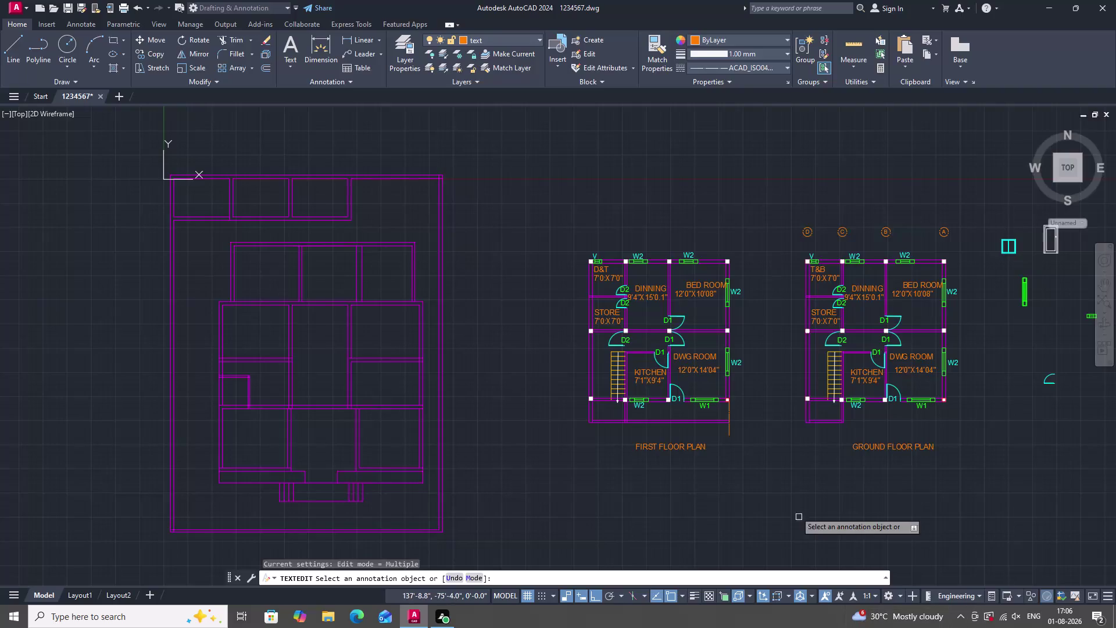
Make a first attempt at changing the D&T room label's letters to T&B.
scroll(up, 3)
scroll(down, 3)
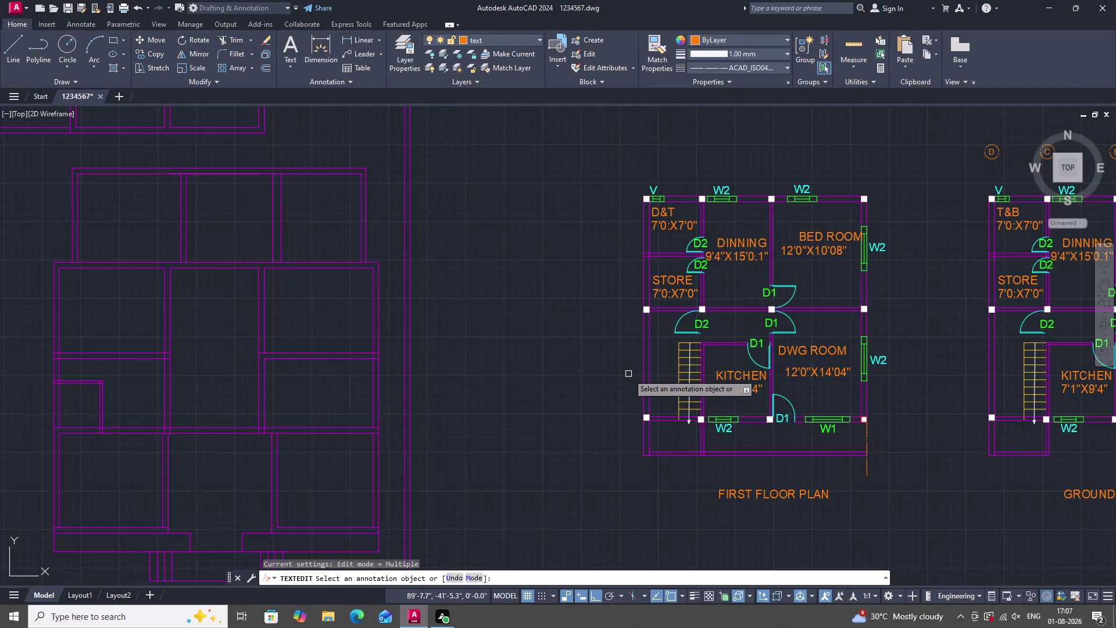
scroll(down, 3)
key(Escape)
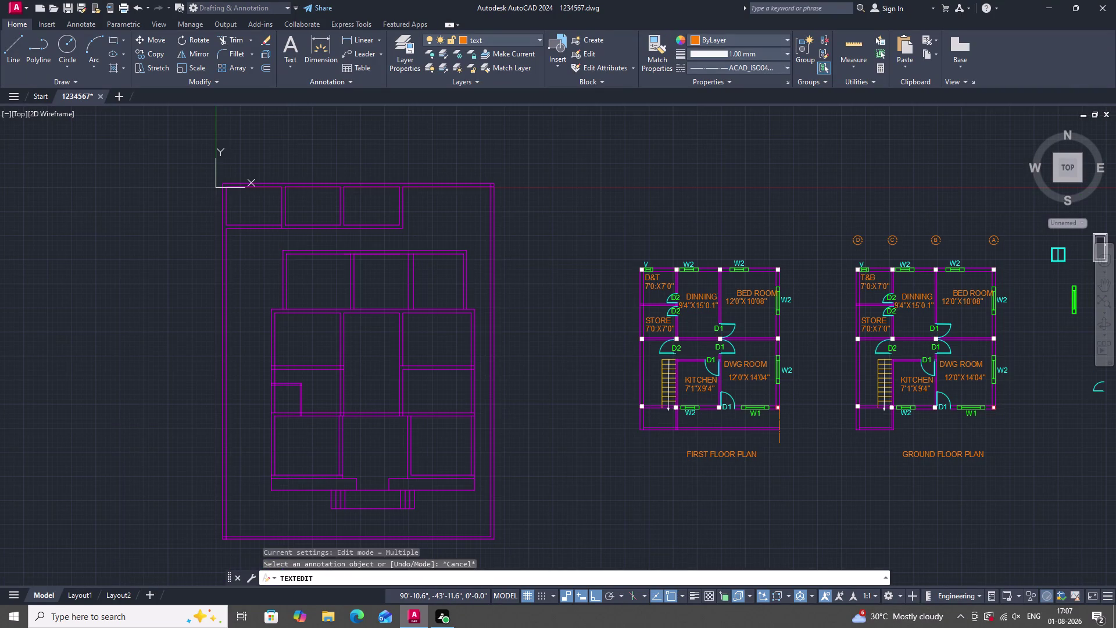
scroll(up, 3)
scroll(up, 3)
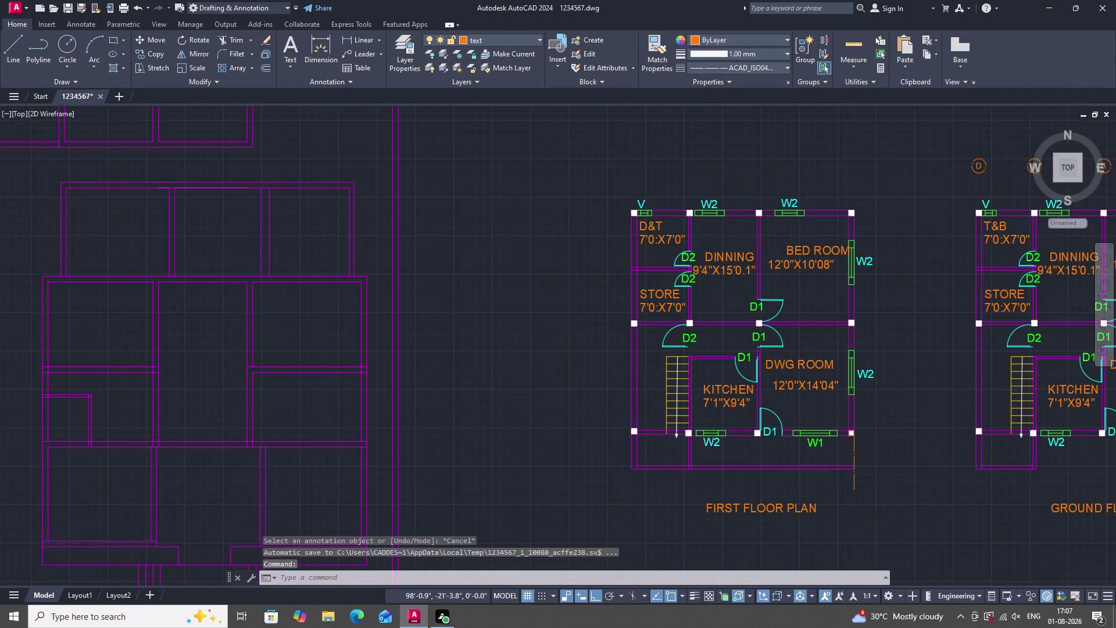
double_click(624, 213)
click(627, 214)
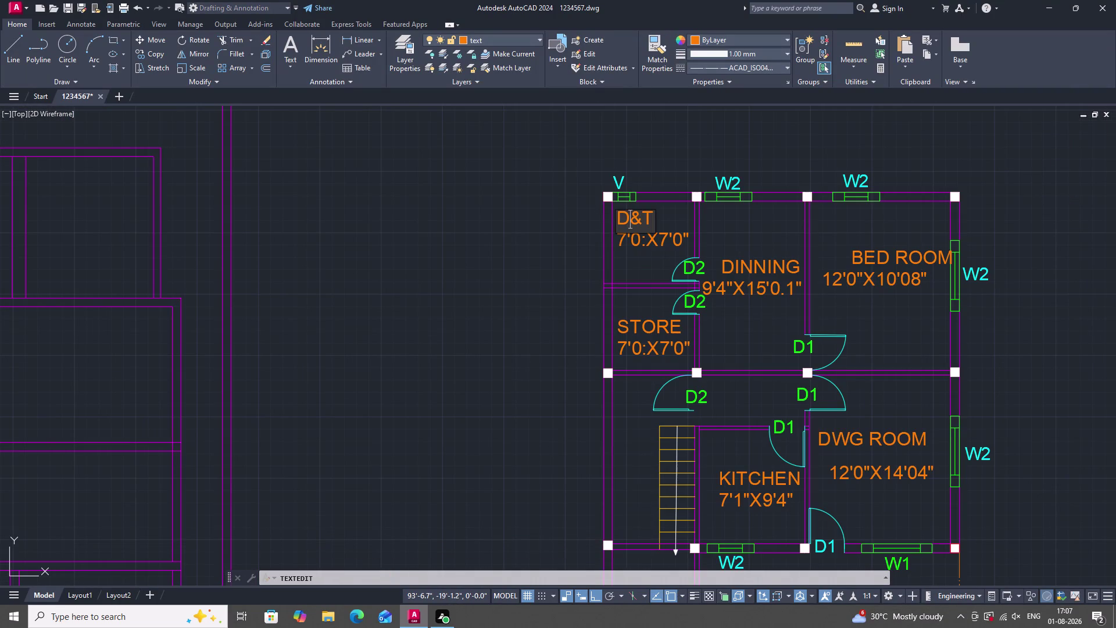
key(BackSpace)
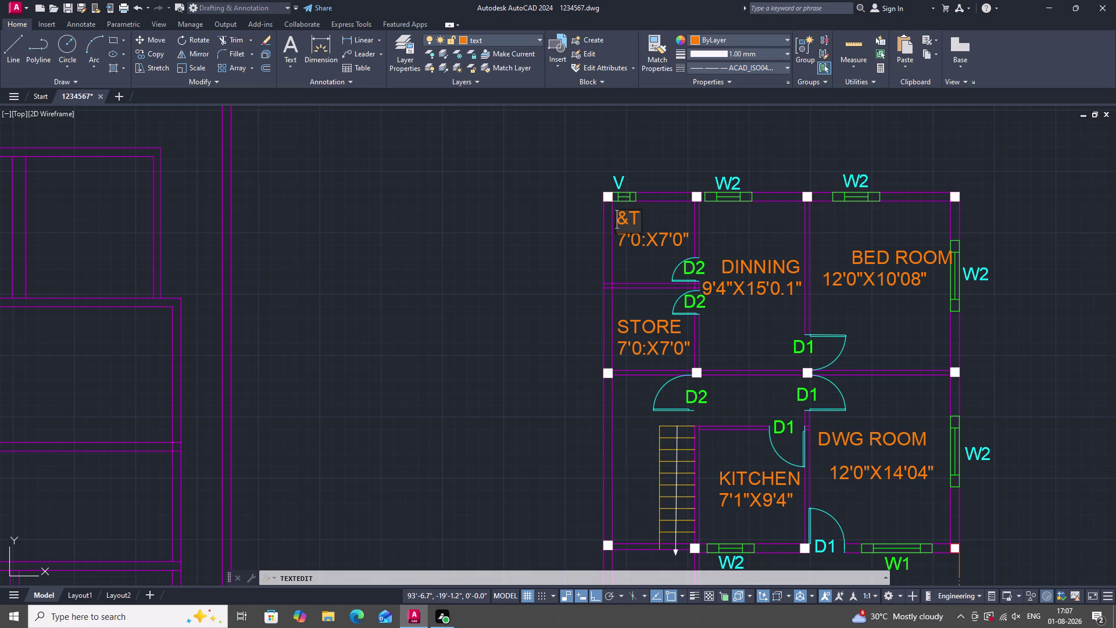
key(t)
click(648, 215)
key(BackSpace)
key(b)
key(Escape)
scroll(down, 3)
scroll(up, 3)
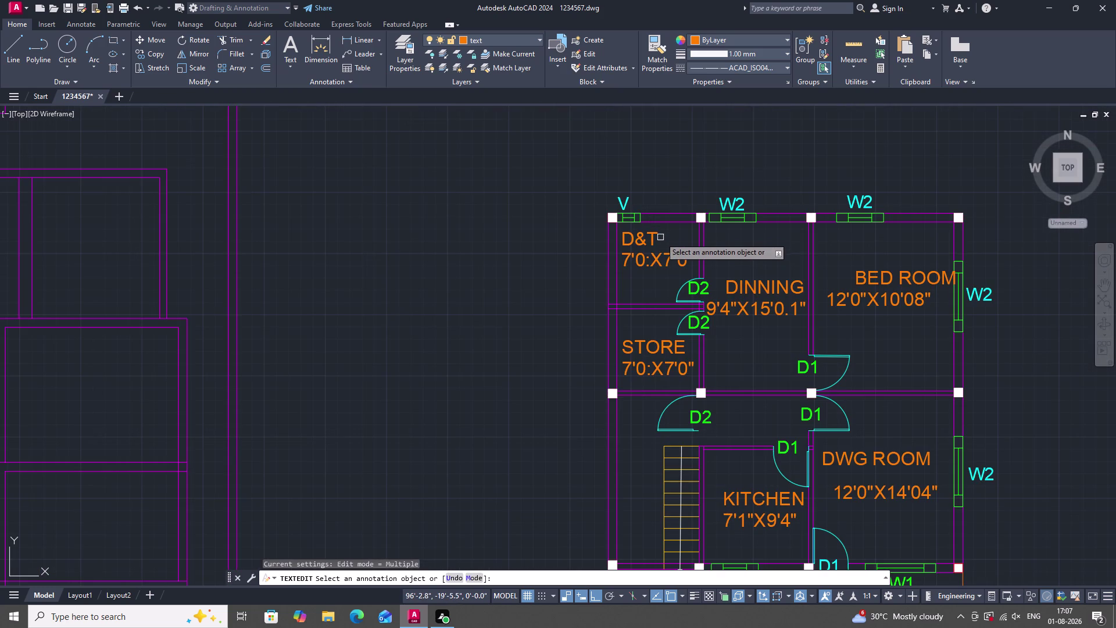
Re-edit the top-left room label so it reads T&B and exit text editing.
double_click(657, 236)
click(657, 236)
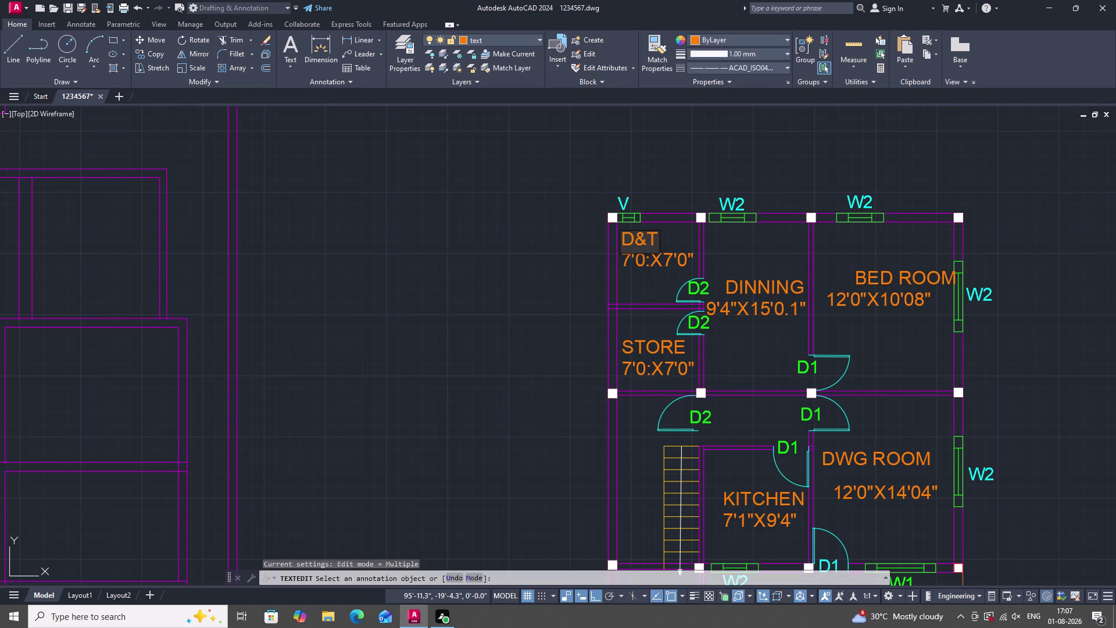
key(BackSpace)
key(b)
click(636, 238)
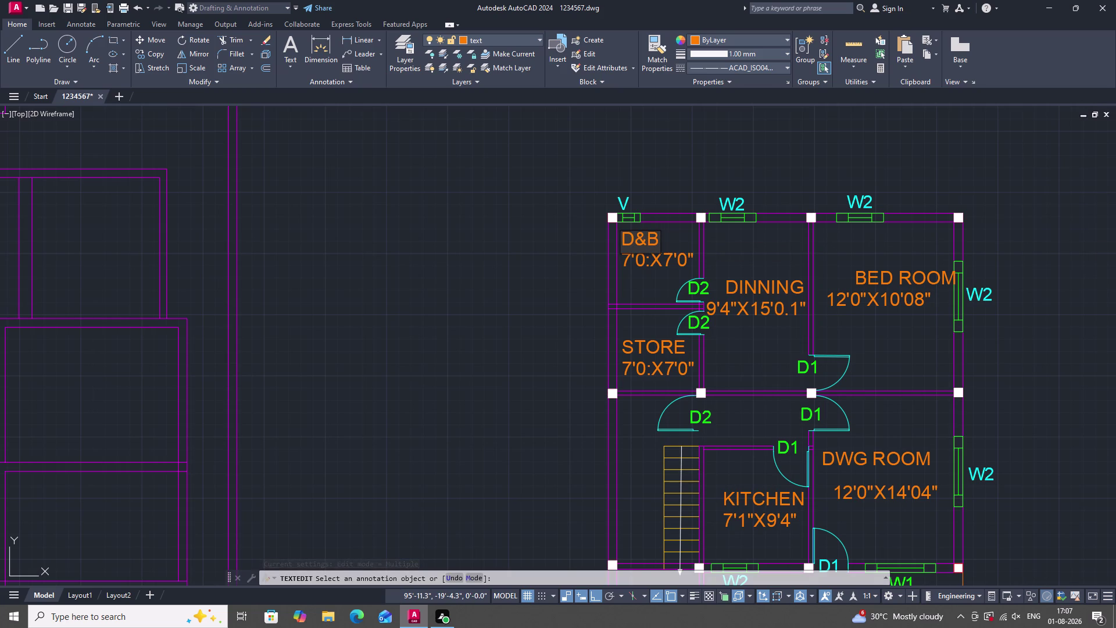
key(BackSpace)
key(t)
click(665, 244)
scroll(down, 3)
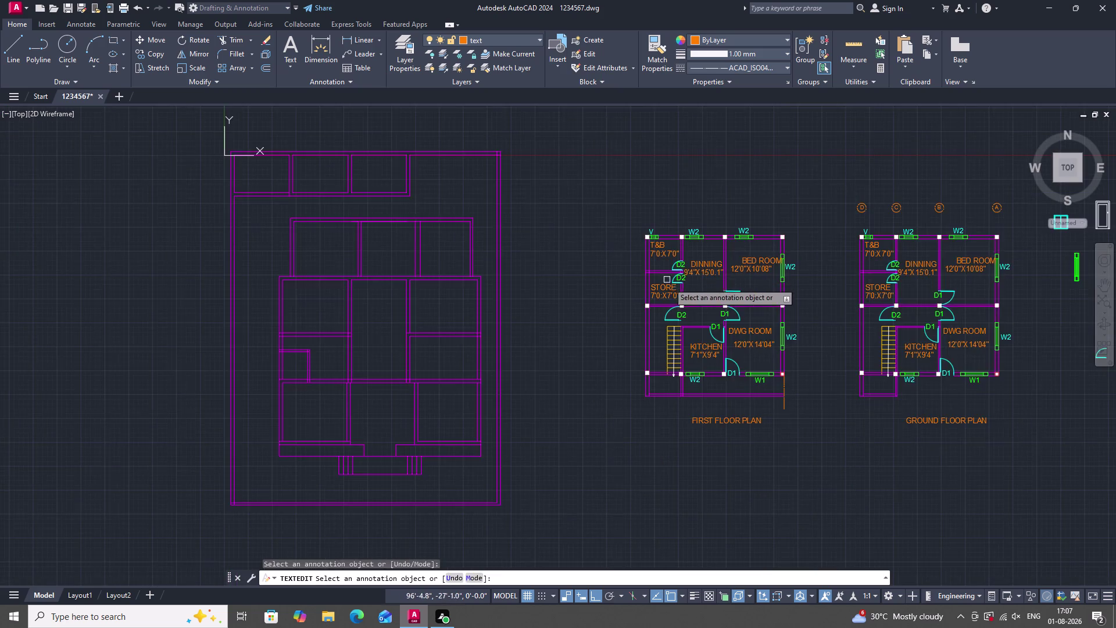
scroll(up, 3)
key(Escape)
scroll(down, 3)
scroll(up, 3)
scroll(up, 3)
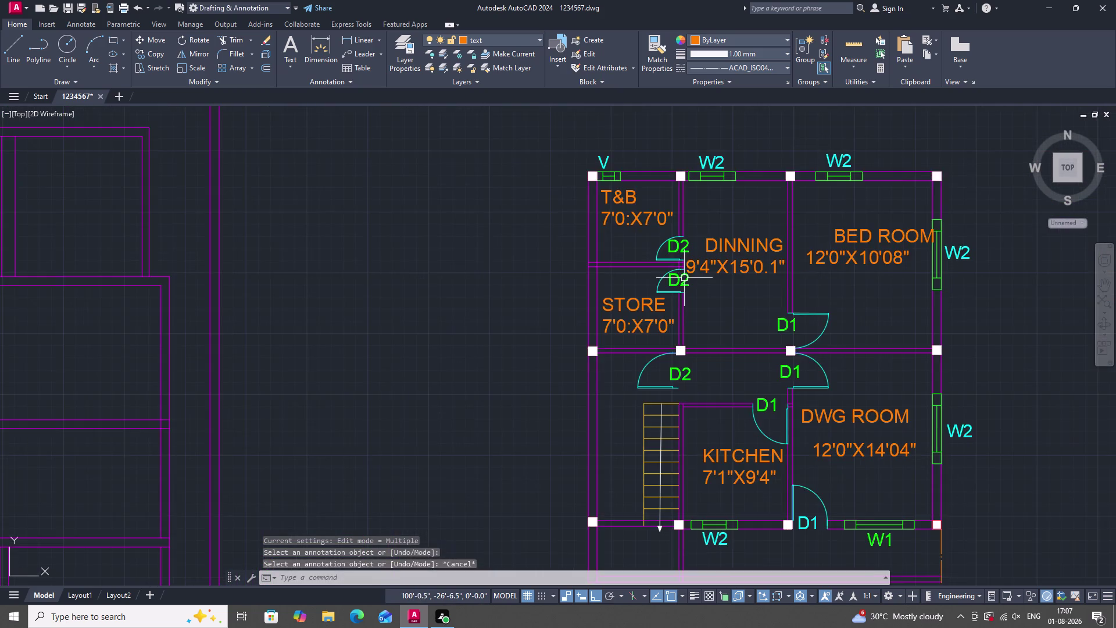
scroll(down, 3)
scroll(up, 3)
scroll(down, 3)
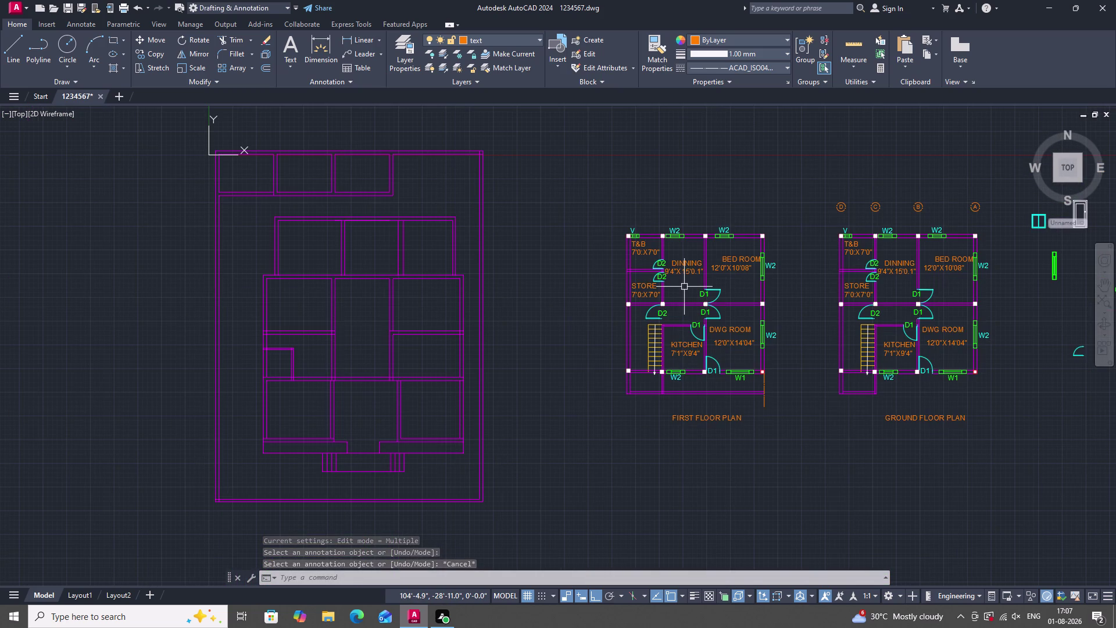
Save the drawing with Ctrl+S.
key(ctrl+s)
key(ctrl+s)
key(ctrl+s)
key(ctrl+s)
key(ctrl+s)
key(ctrl+s)
key(ctrl+s)
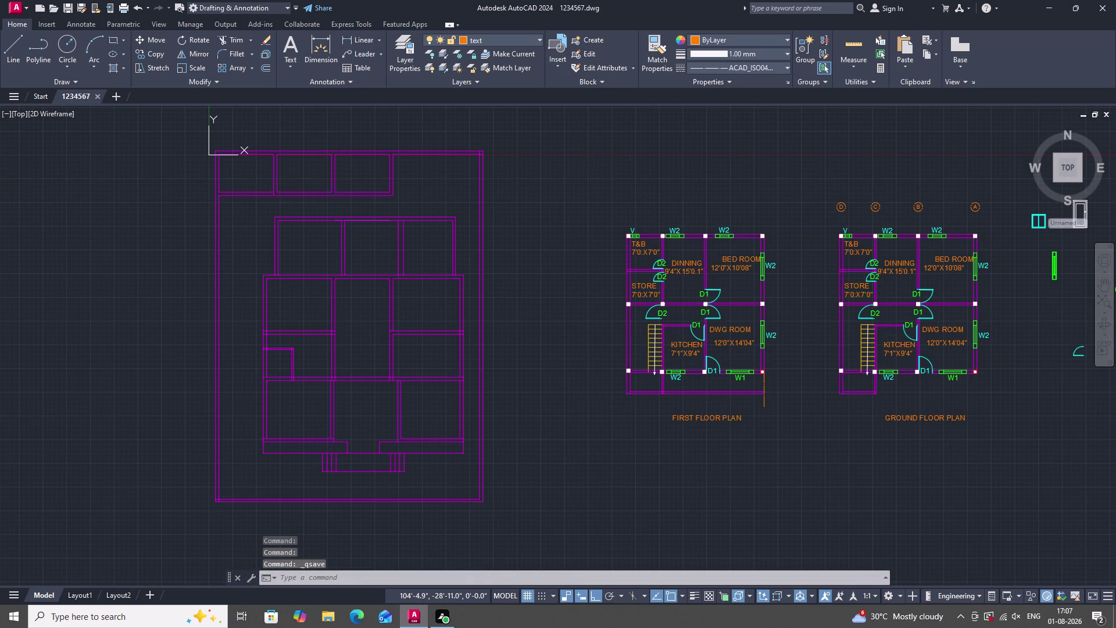
key(ctrl+s)
scroll(up, 3)
scroll(down, 3)
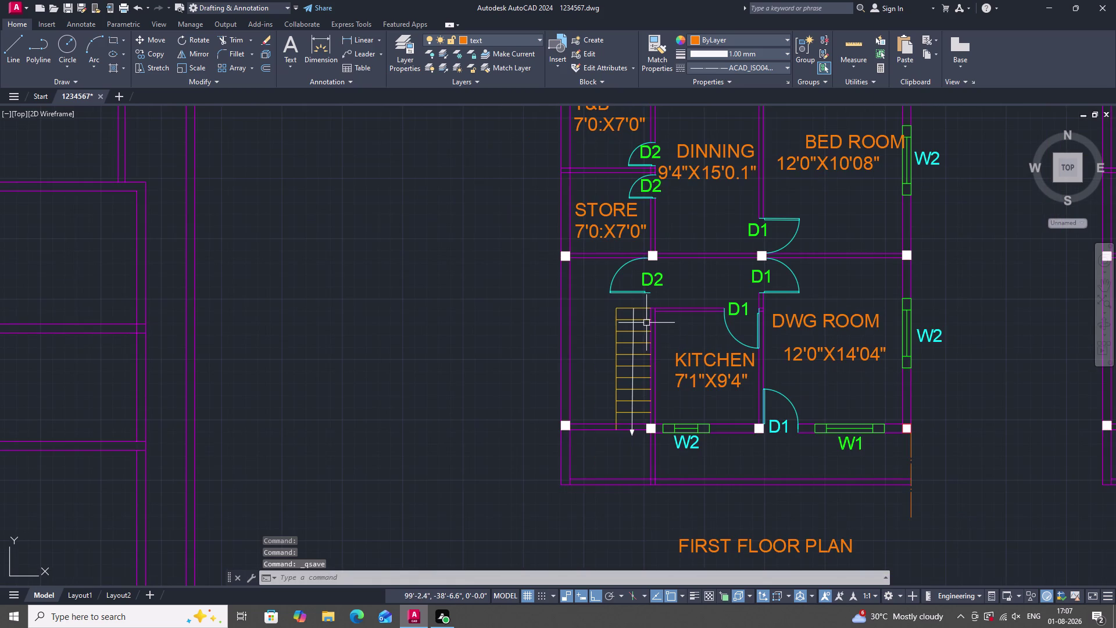
scroll(down, 3)
scroll(down, 3)
scroll(up, 3)
scroll(down, 3)
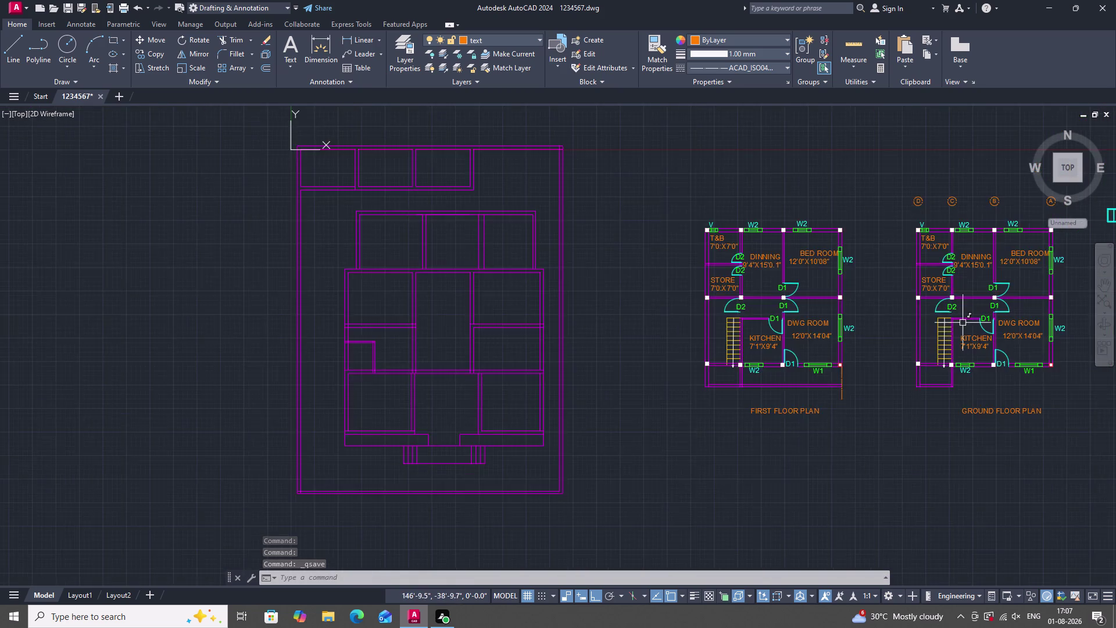
scroll(up, 3)
scroll(up, 3)
scroll(down, 3)
scroll(up, 3)
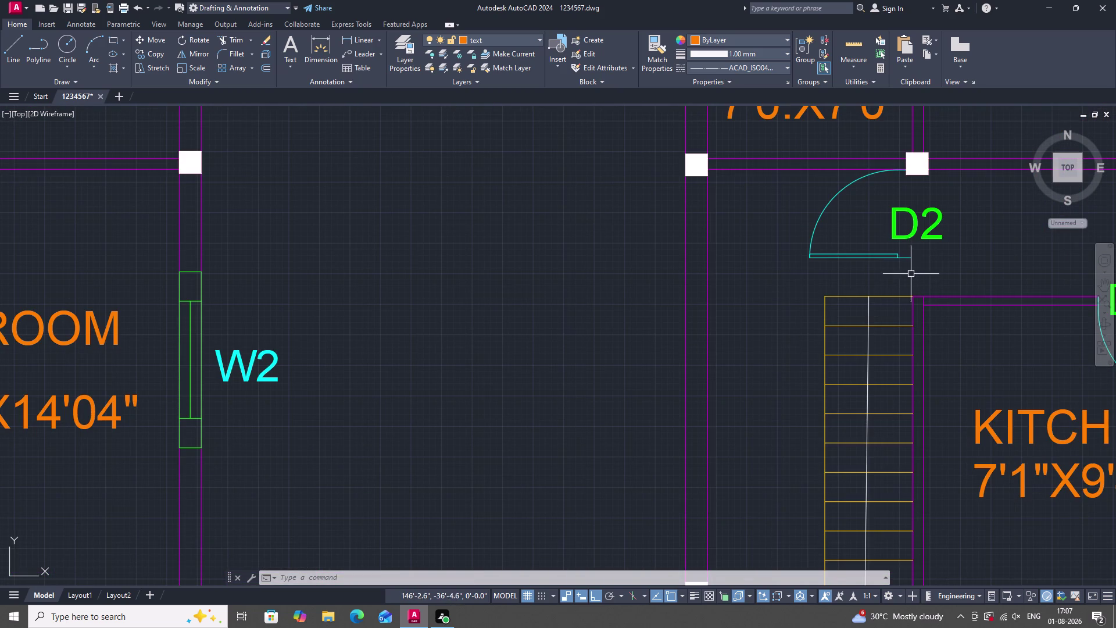
scroll(down, 3)
scroll(down, 3)
scroll(up, 3)
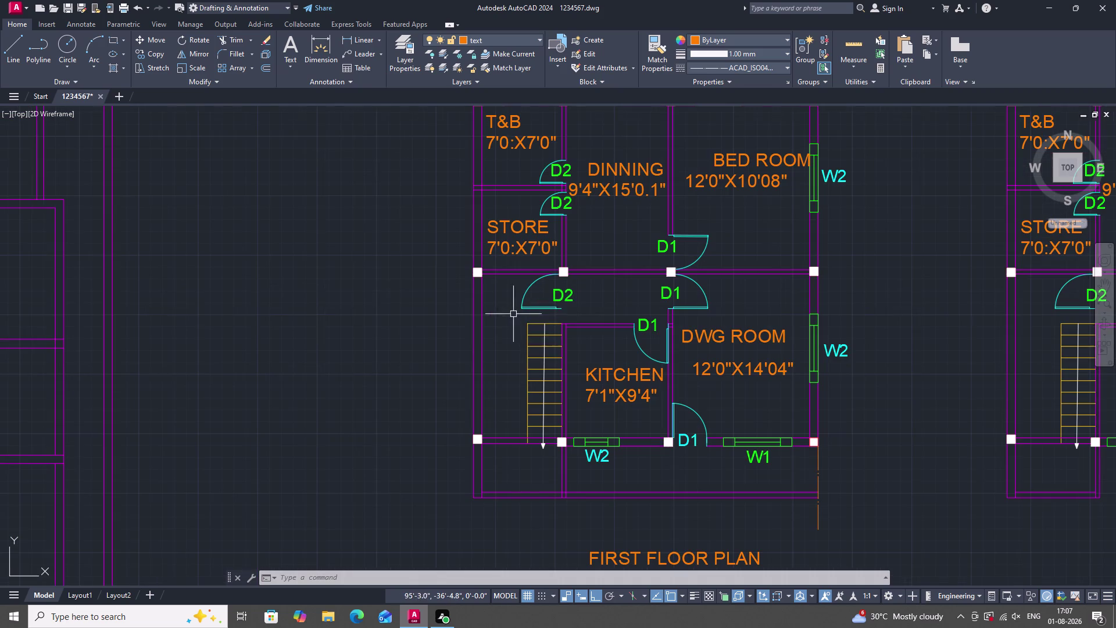
text(L)
key(space)
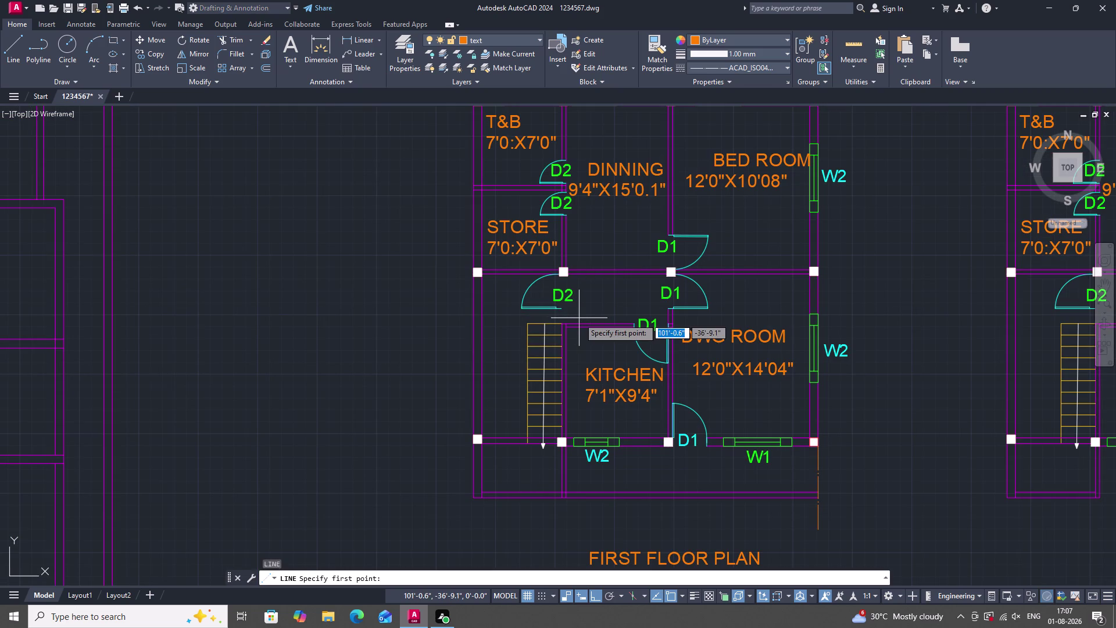
key(Escape)
key(Escape)
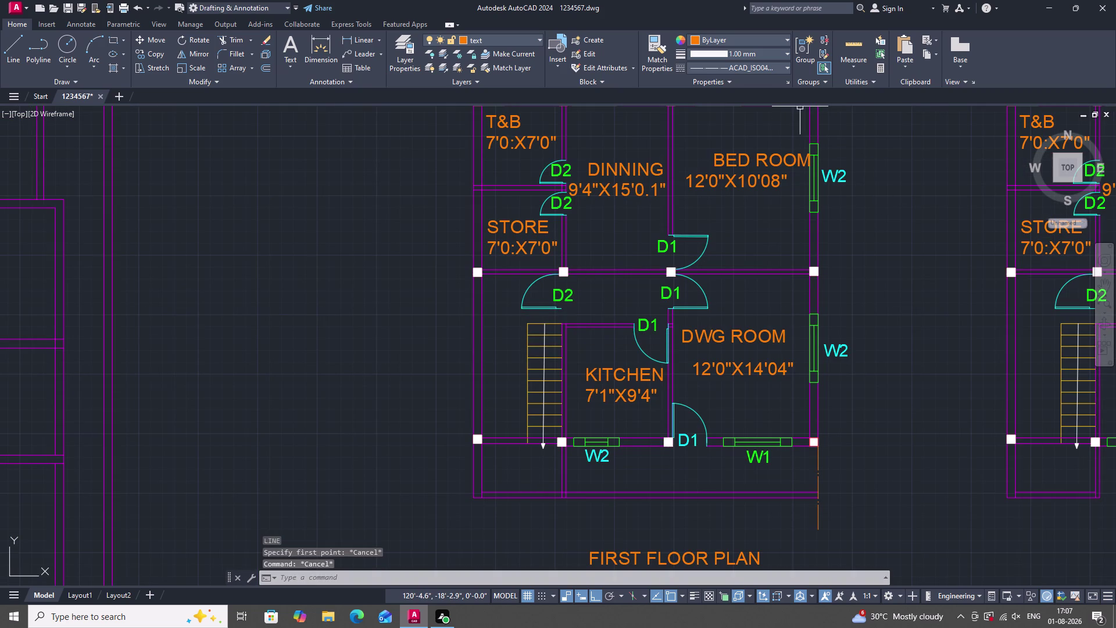
click(776, 68)
click(750, 82)
scroll(down, 3)
scroll(up, 3)
scroll(down, 3)
scroll(up, 3)
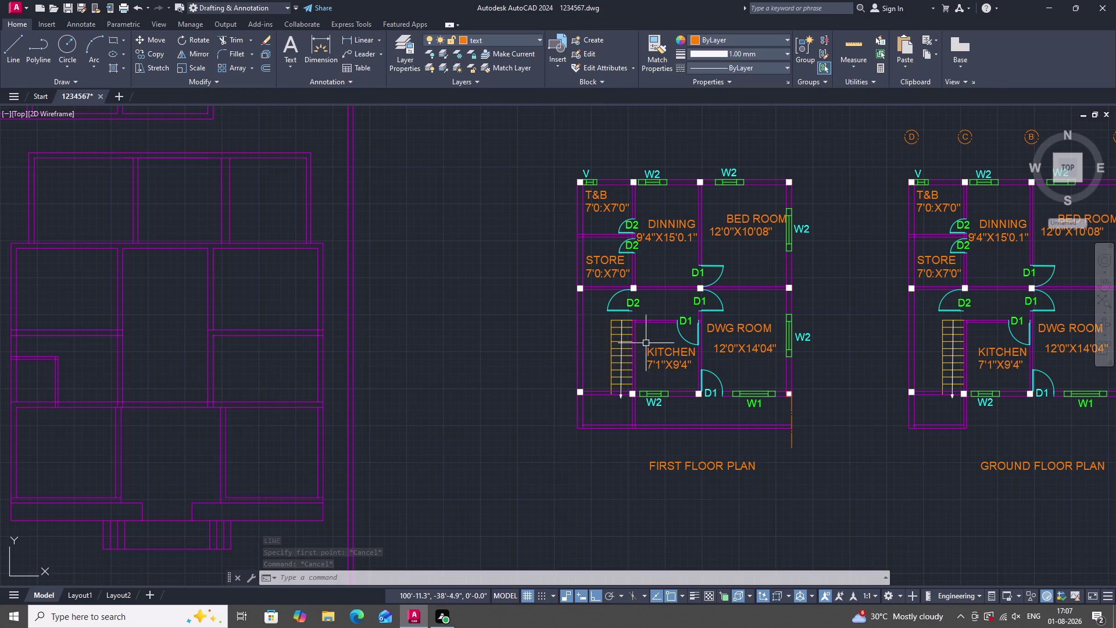
key(Escape)
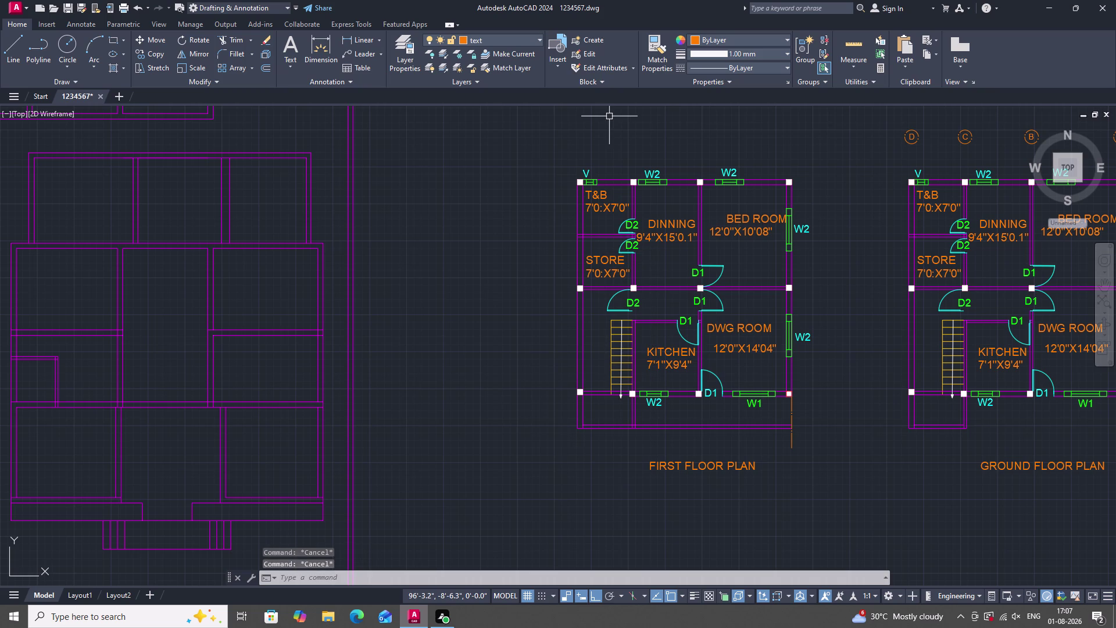
click(507, 36)
click(487, 163)
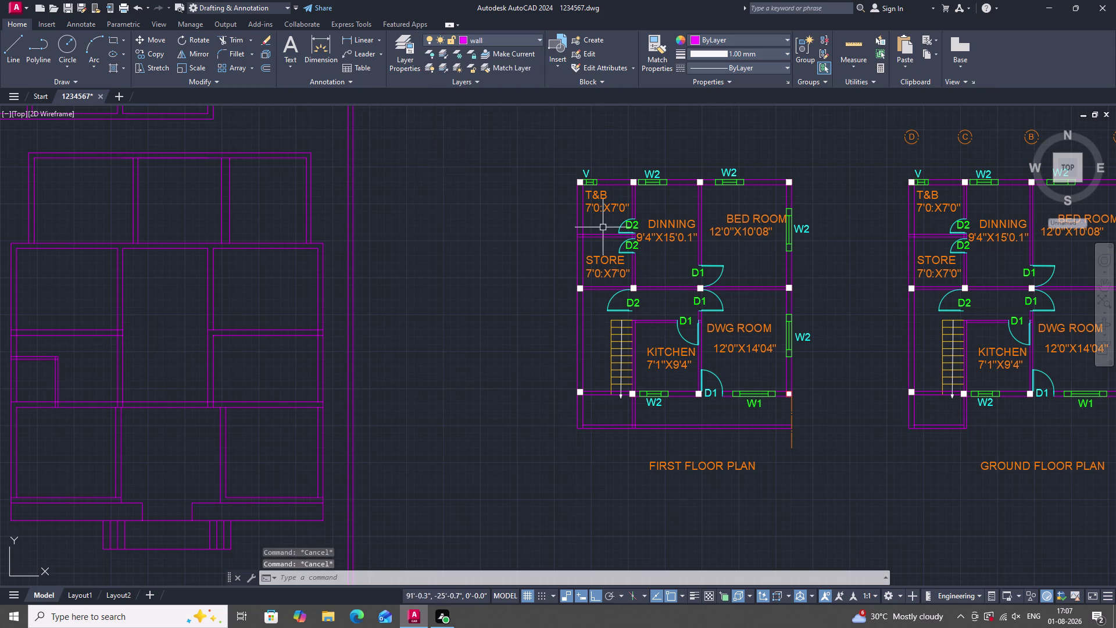
key(Escape)
scroll(up, 3)
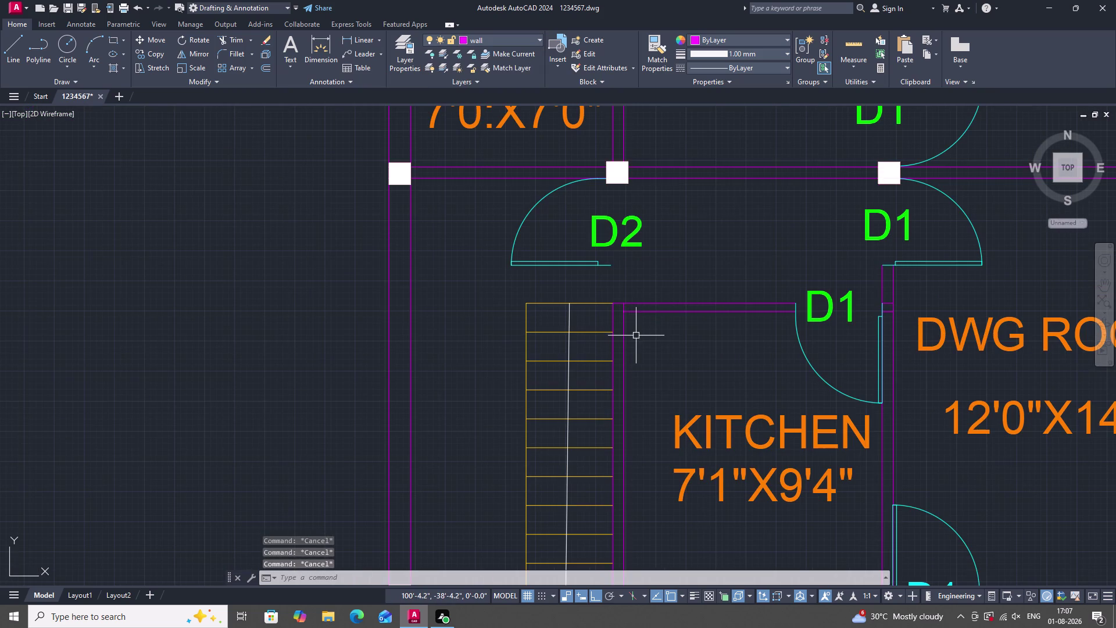
text(EX)
key(space)
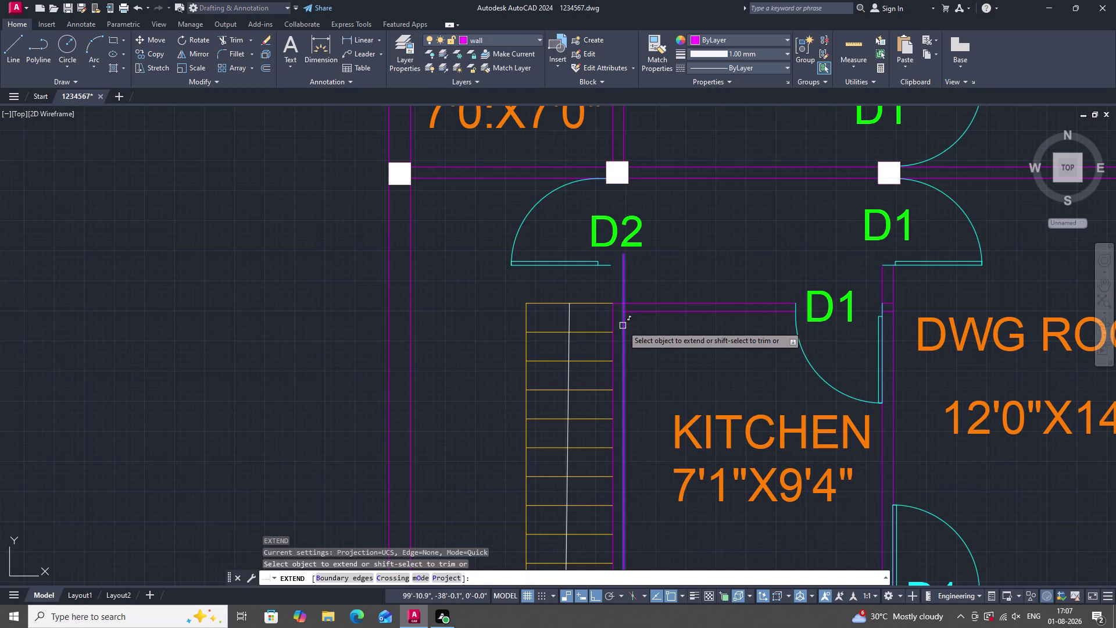
click(623, 326)
click(612, 325)
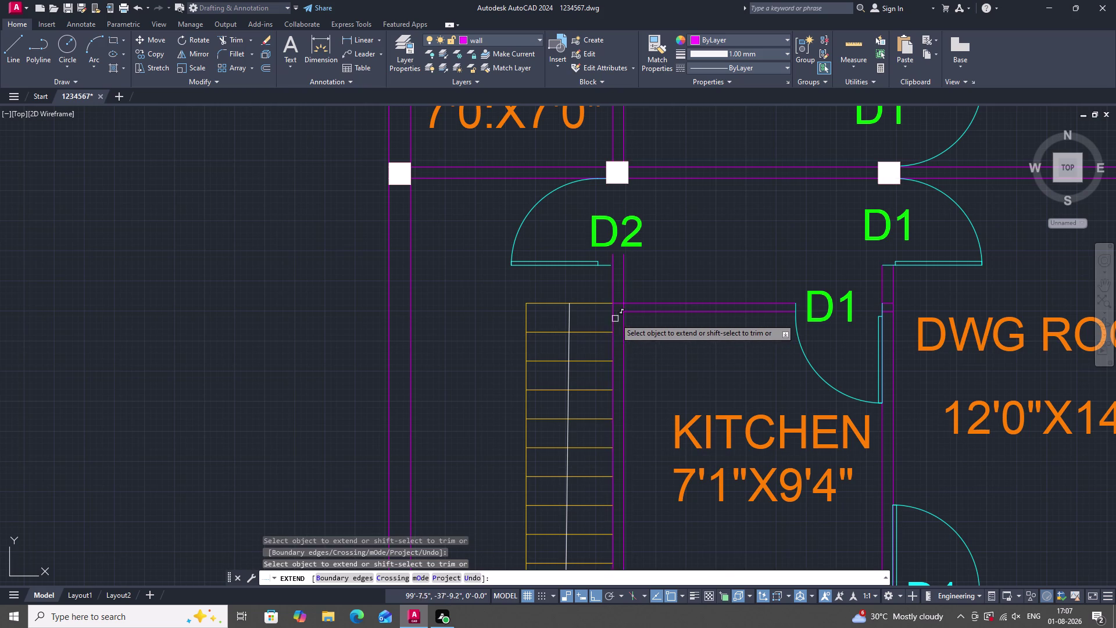
key(Escape)
scroll(up, 3)
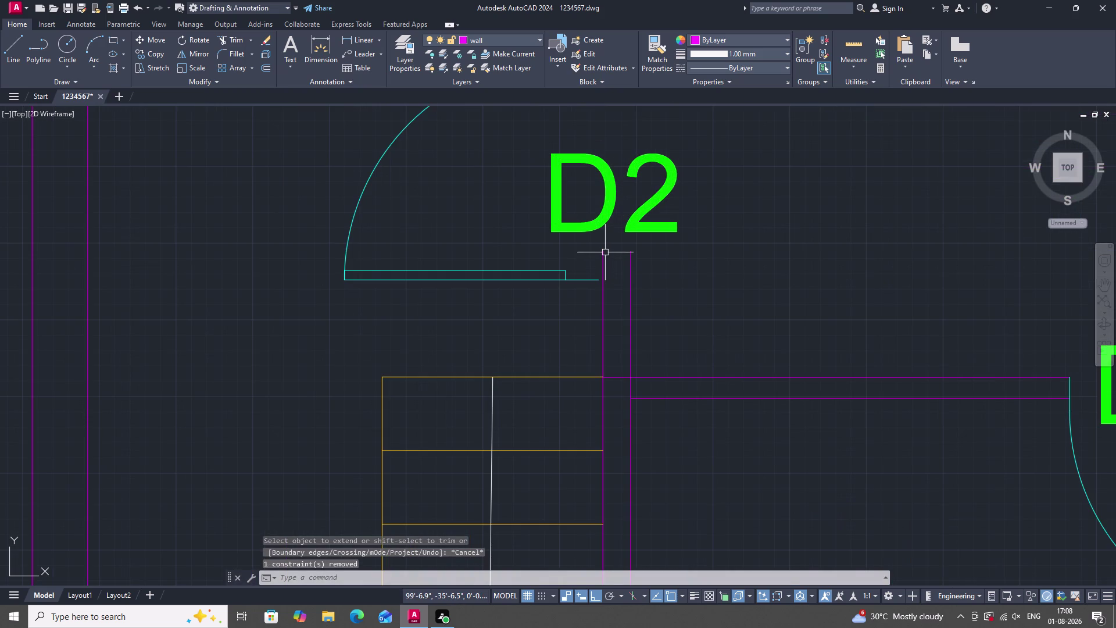
text(L)
key(space)
click(604, 251)
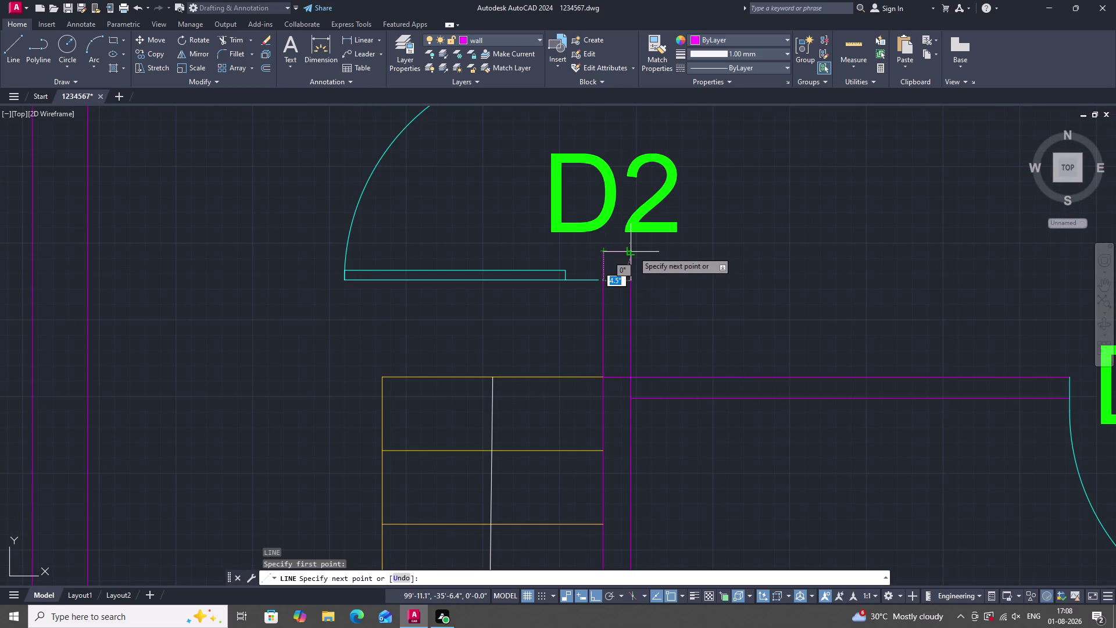
click(633, 251)
key(Escape)
scroll(down, 3)
scroll(down, 3)
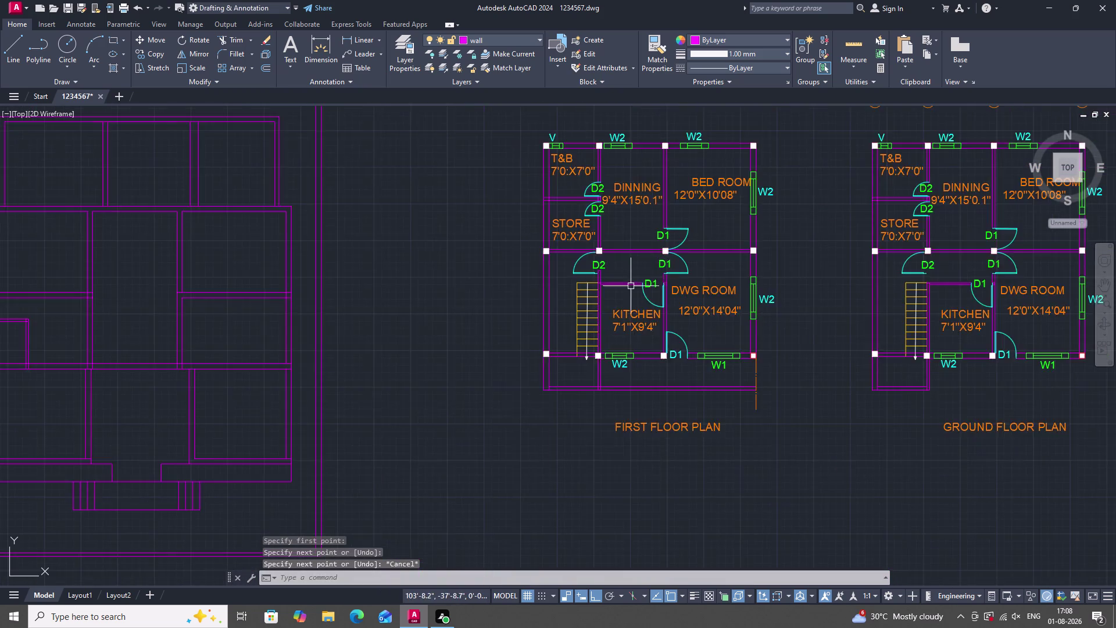
scroll(up, 3)
scroll(down, 3)
scroll(up, 3)
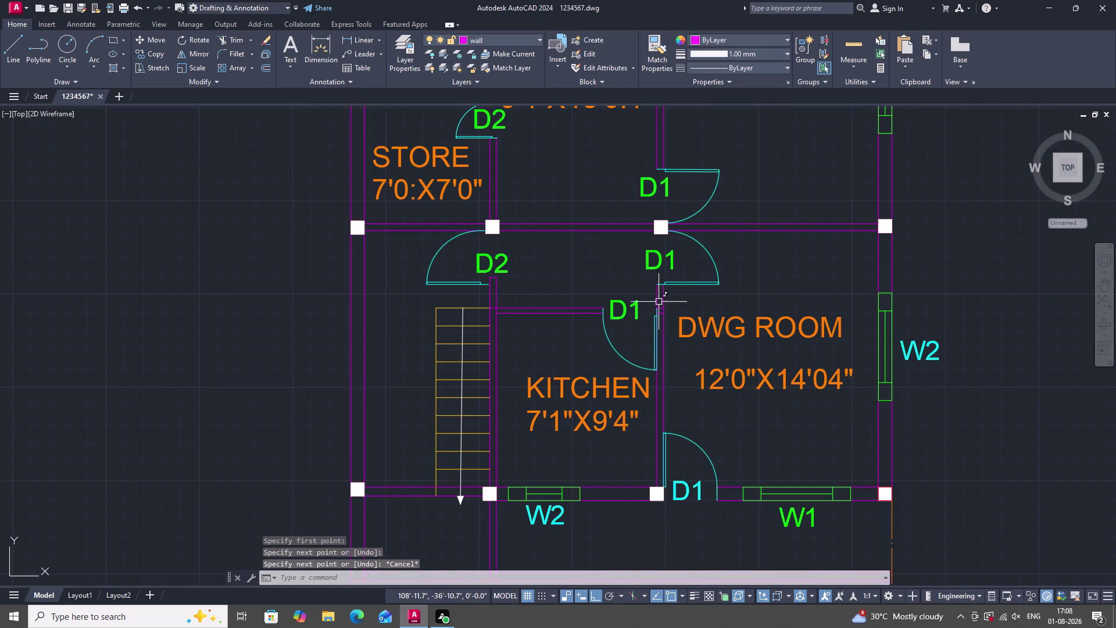
scroll(down, 3)
scroll(up, 3)
scroll(down, 3)
scroll(up, 3)
text(EX)
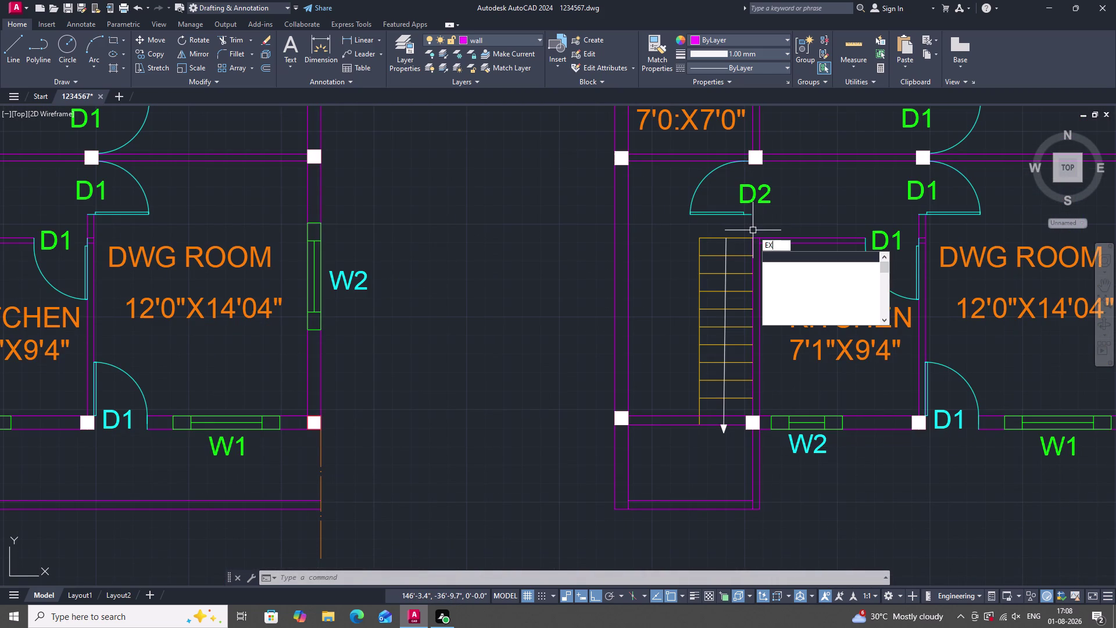
key(space)
click(752, 248)
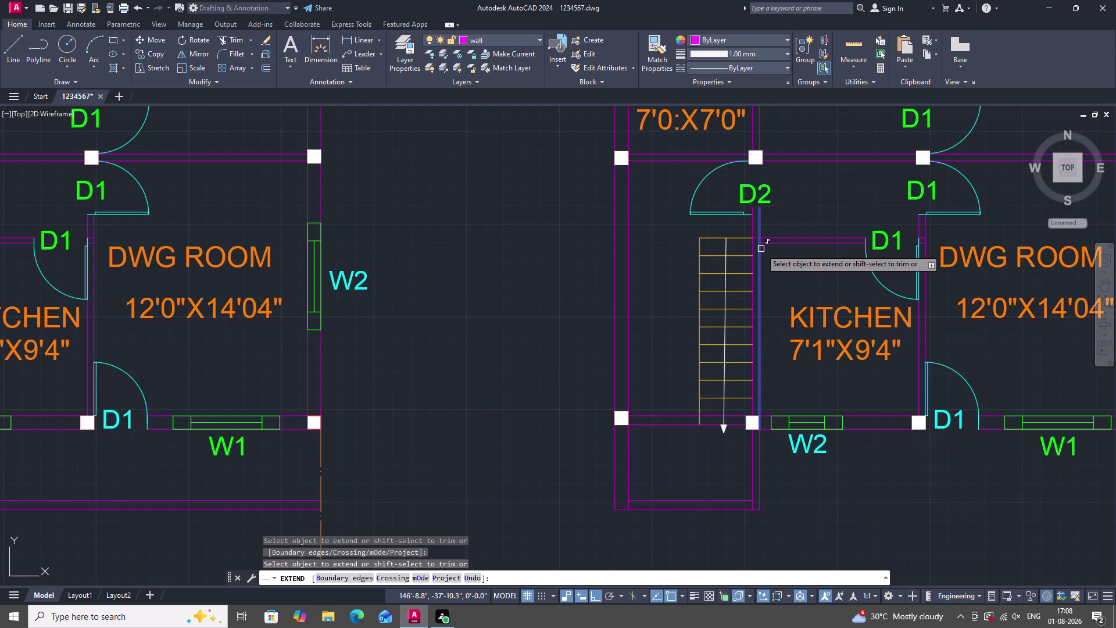
click(761, 249)
key(Escape)
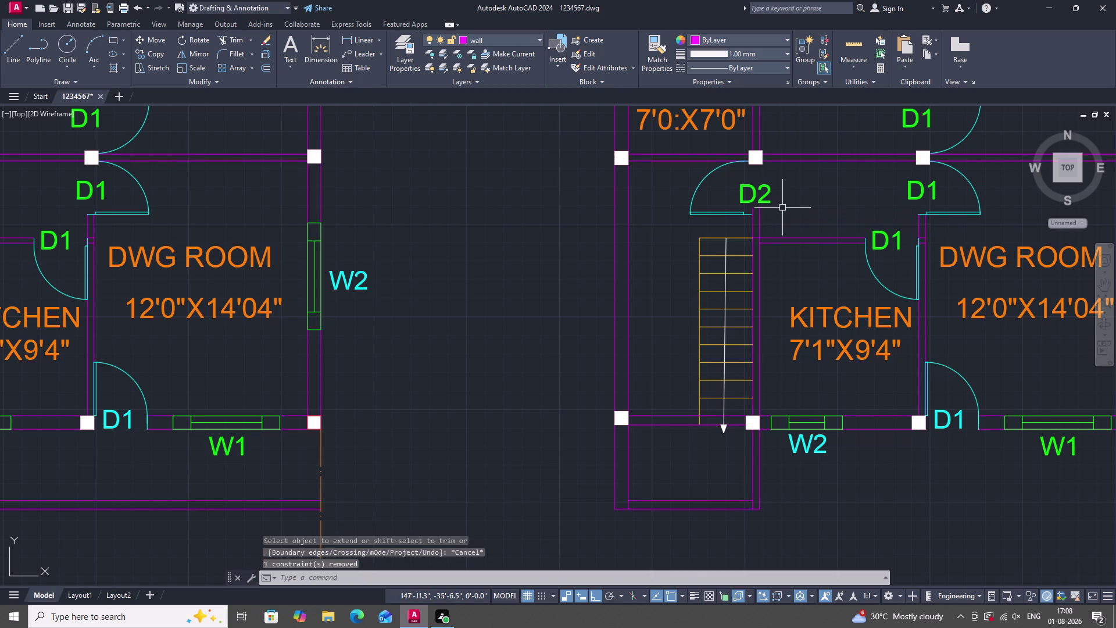
text(L)
key(space)
scroll(up, 3)
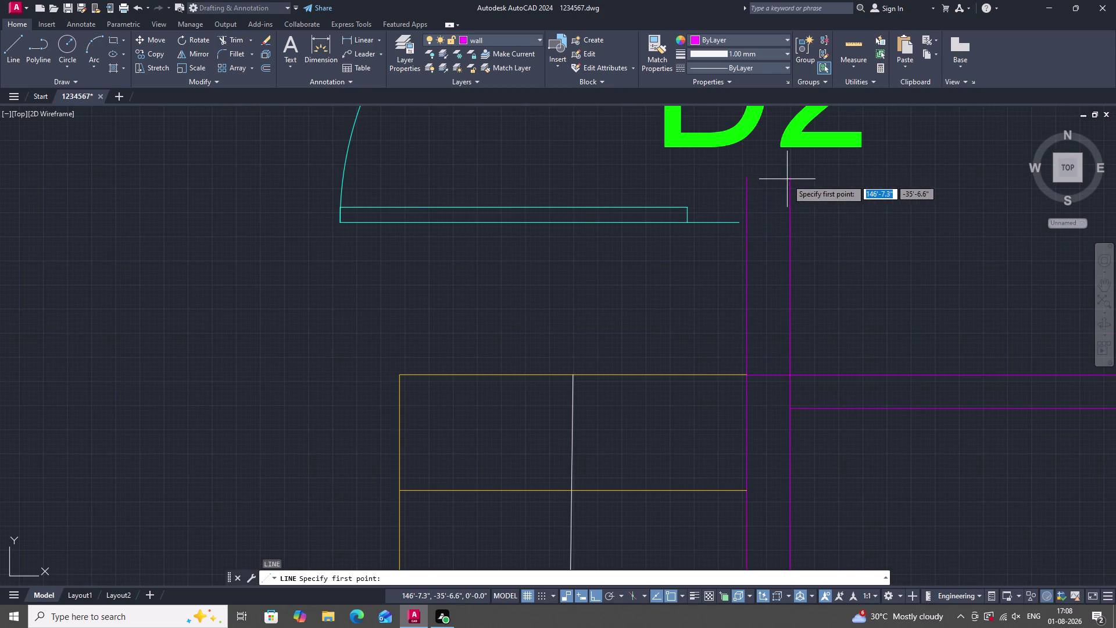
click(791, 179)
click(744, 175)
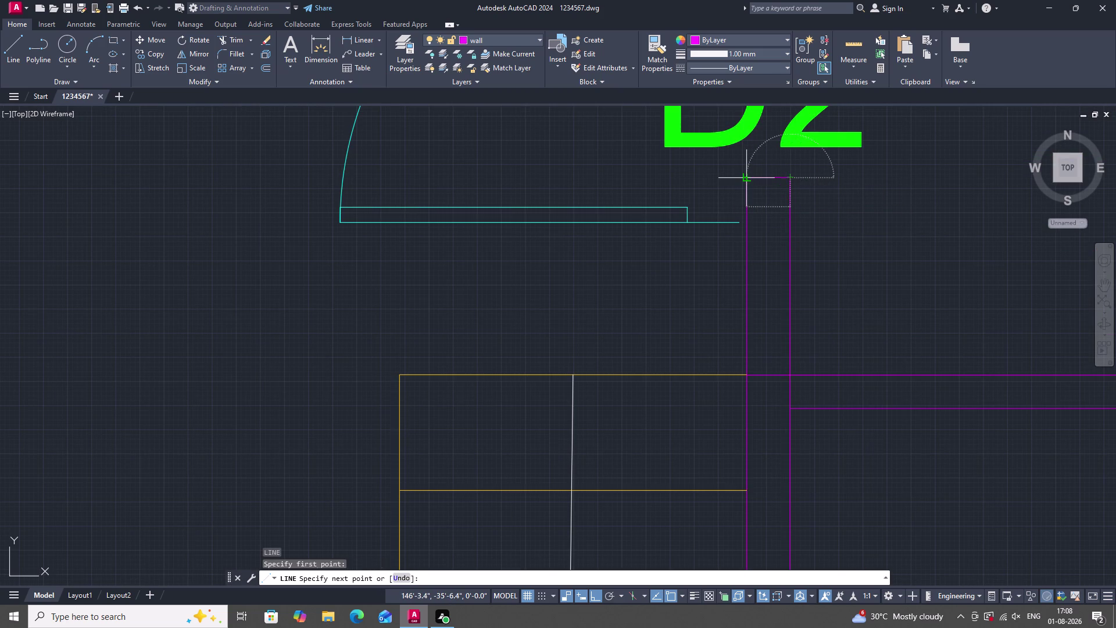
key(Escape)
scroll(down, 3)
scroll(down, 3)
scroll(up, 3)
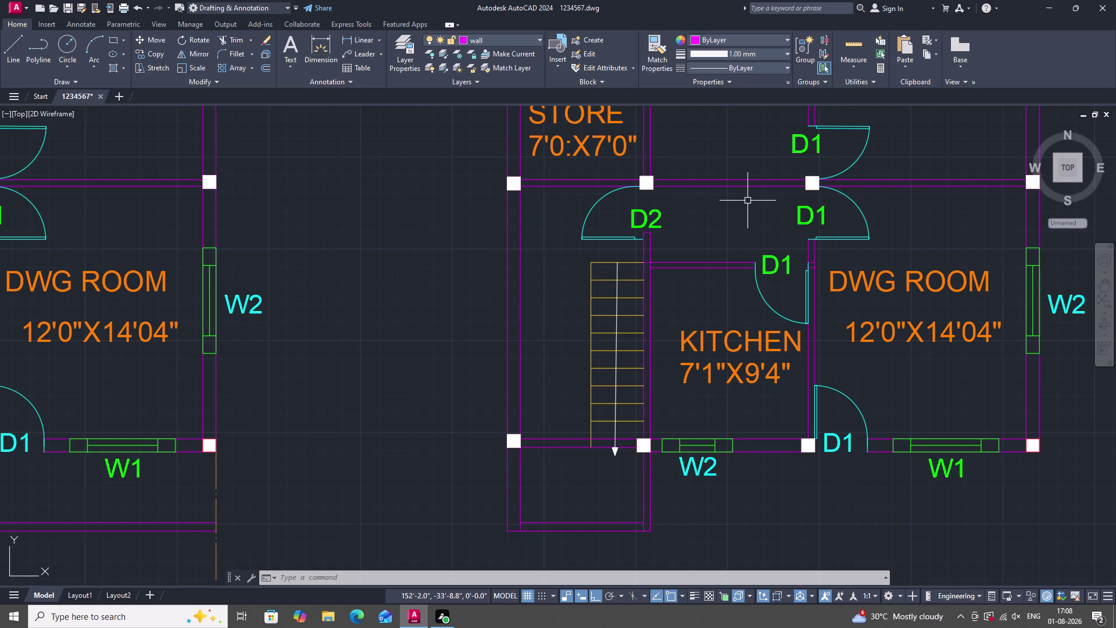
Extend the first floor plan's right wall line downward with EX.
scroll(down, 3)
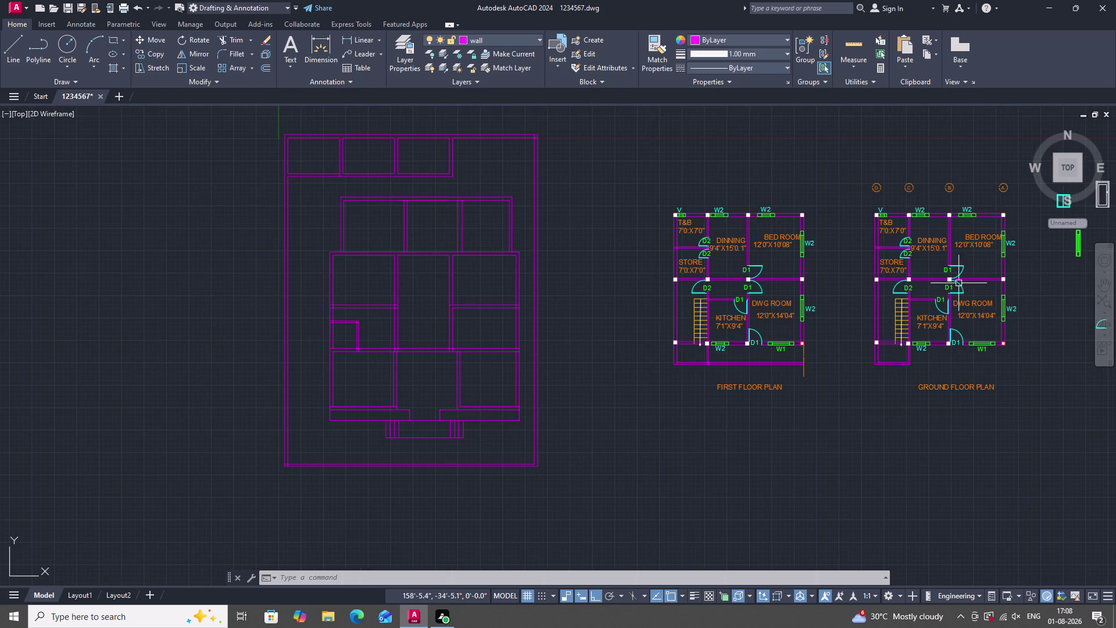
scroll(up, 3)
scroll(up, 3)
scroll(down, 3)
scroll(up, 3)
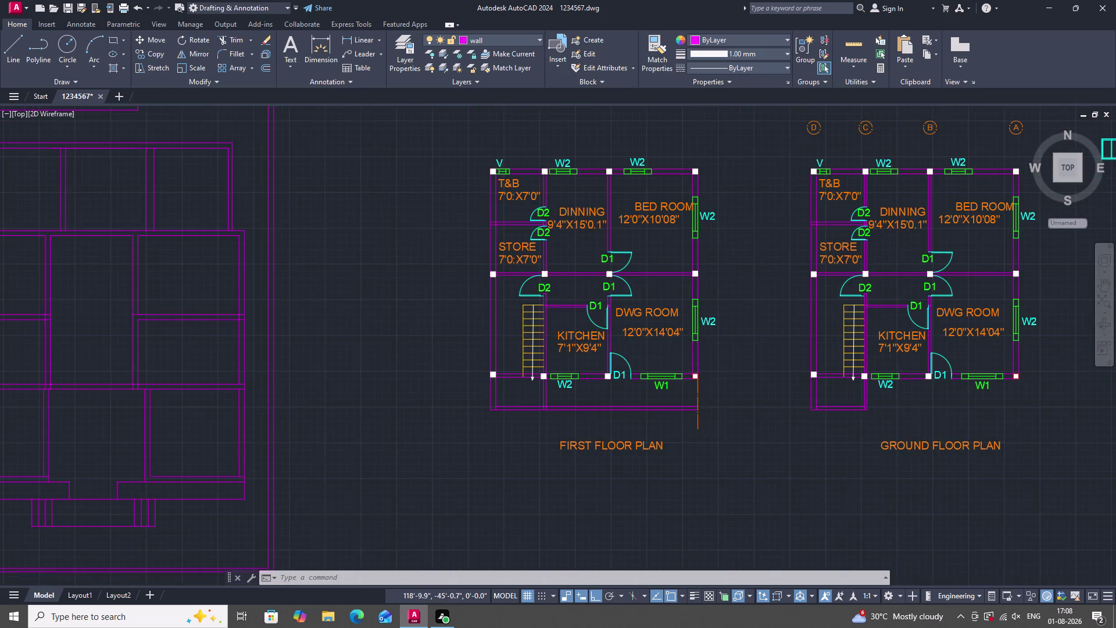
scroll(up, 3)
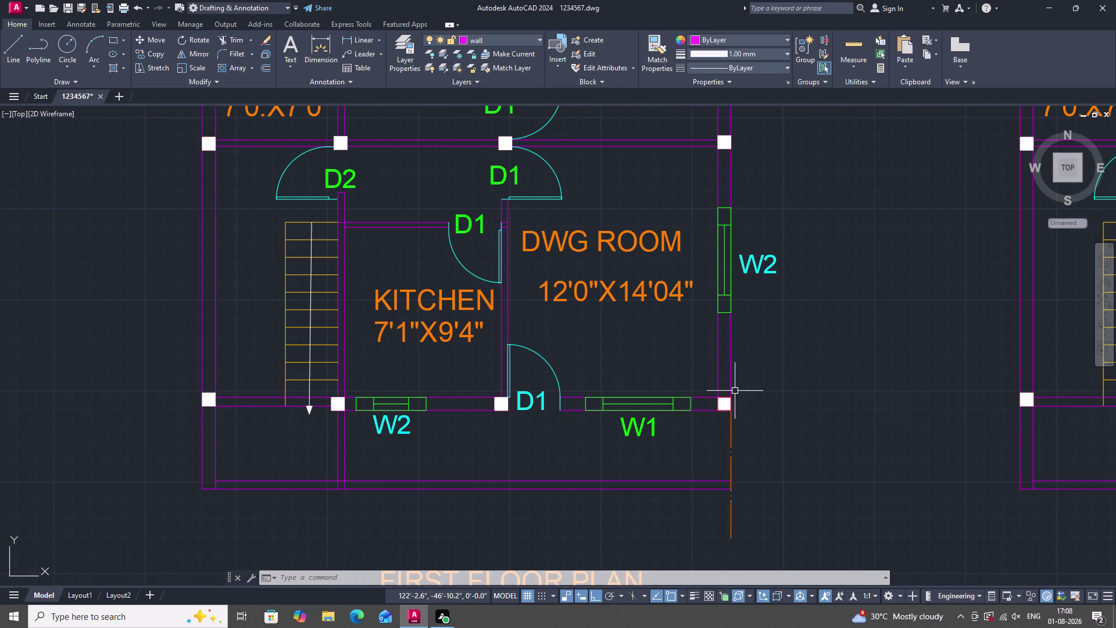
key(e)
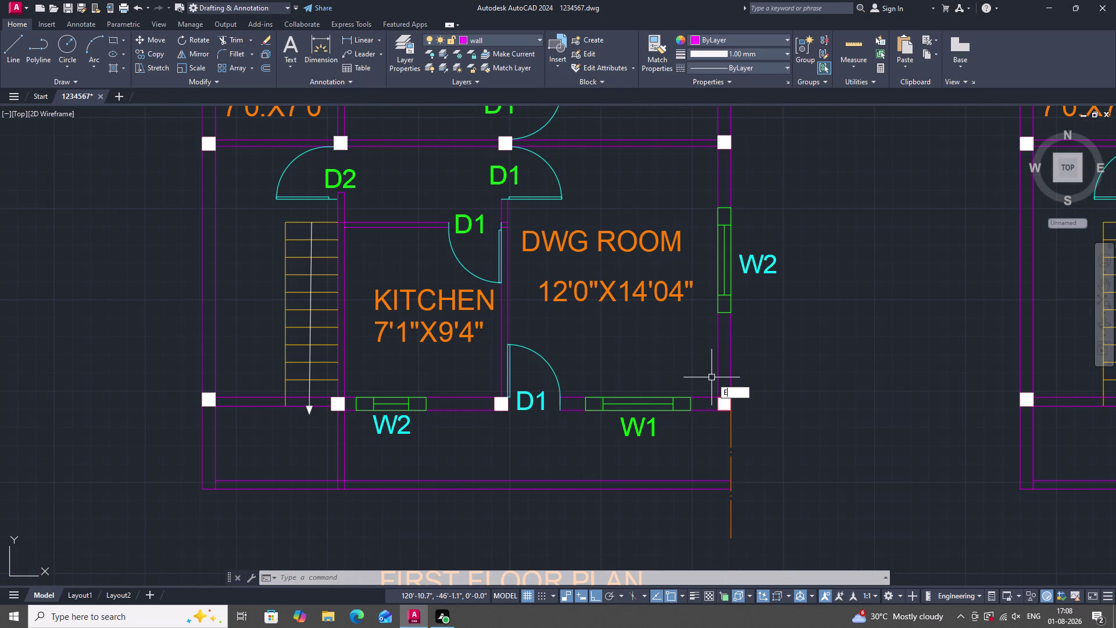
key(x)
key(space)
click(719, 383)
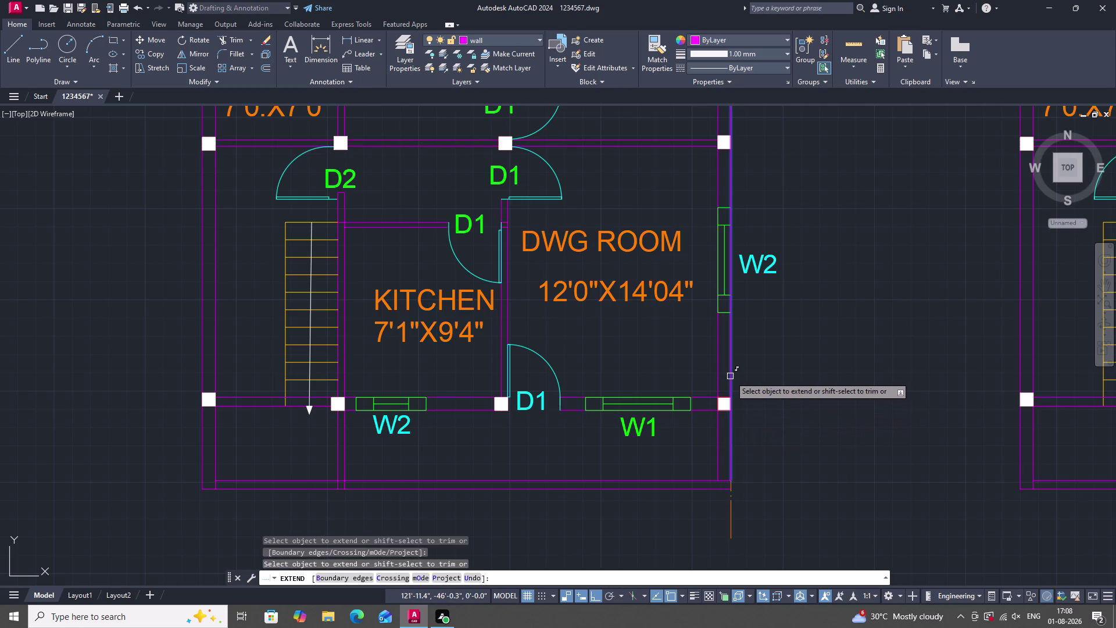
click(730, 376)
key(Escape)
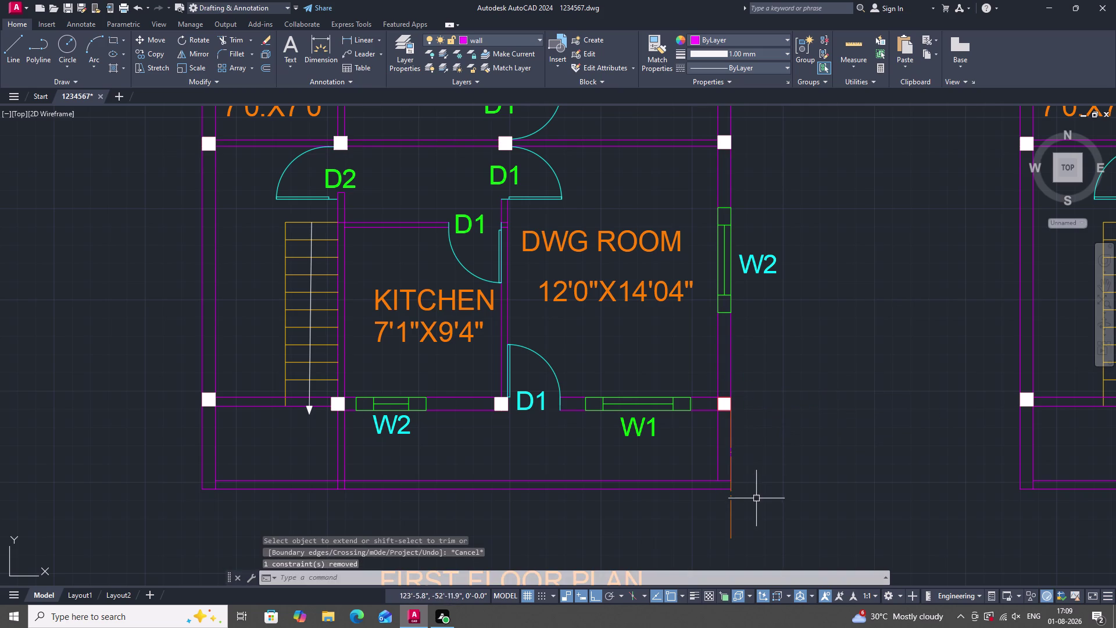
Erase the stray short line below the right wall.
scroll(down, 3)
scroll(up, 3)
click(734, 493)
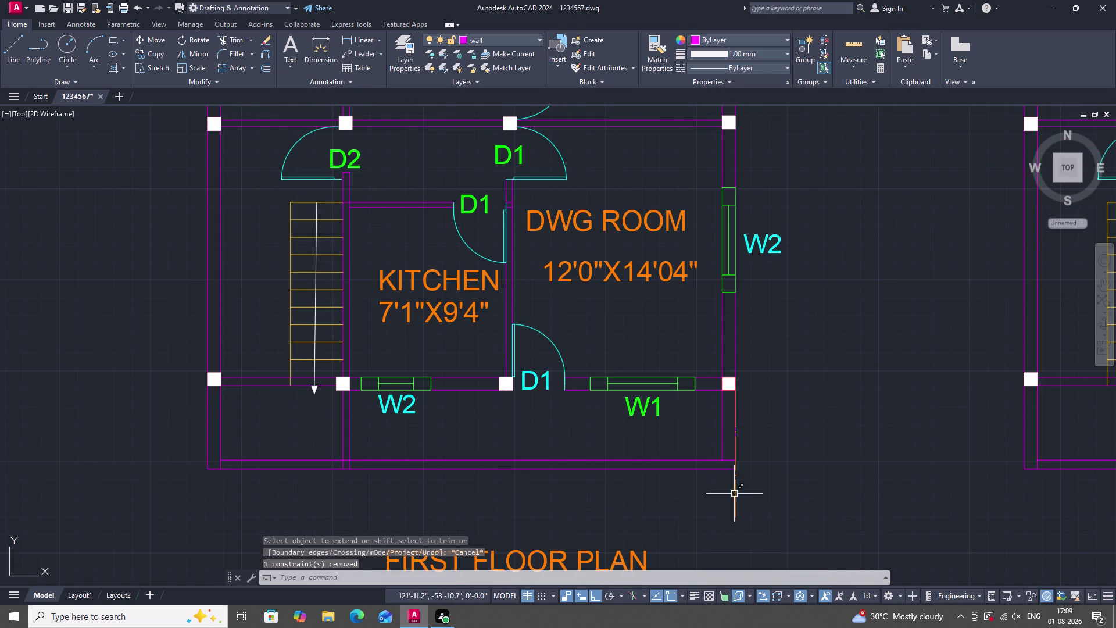
right_click(813, 379)
click(864, 170)
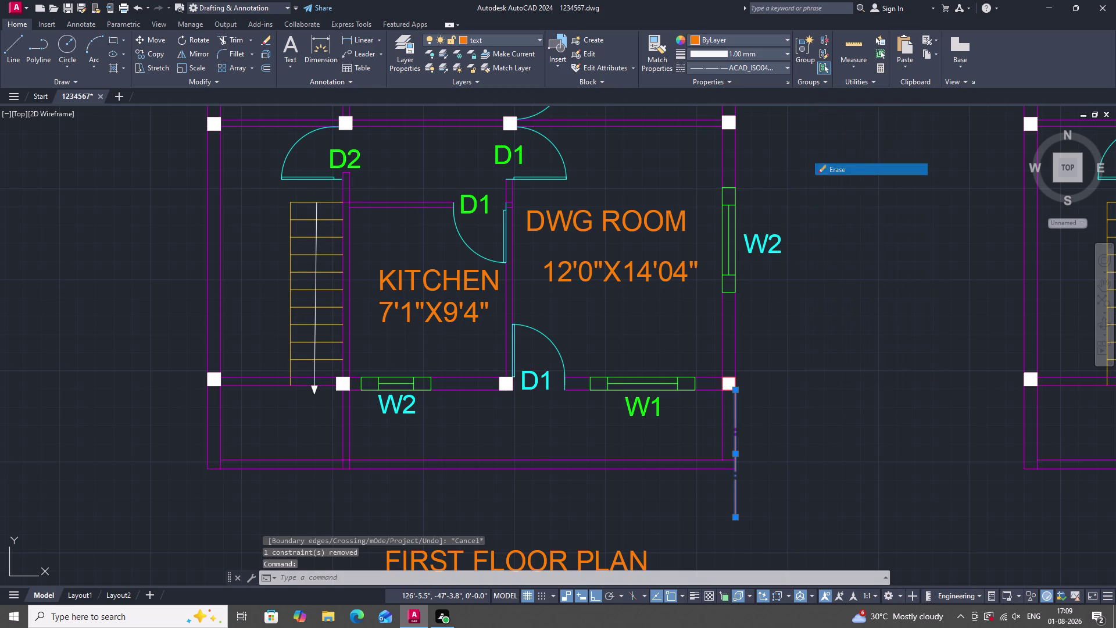
scroll(down, 3)
scroll(up, 3)
scroll(down, 3)
scroll(up, 3)
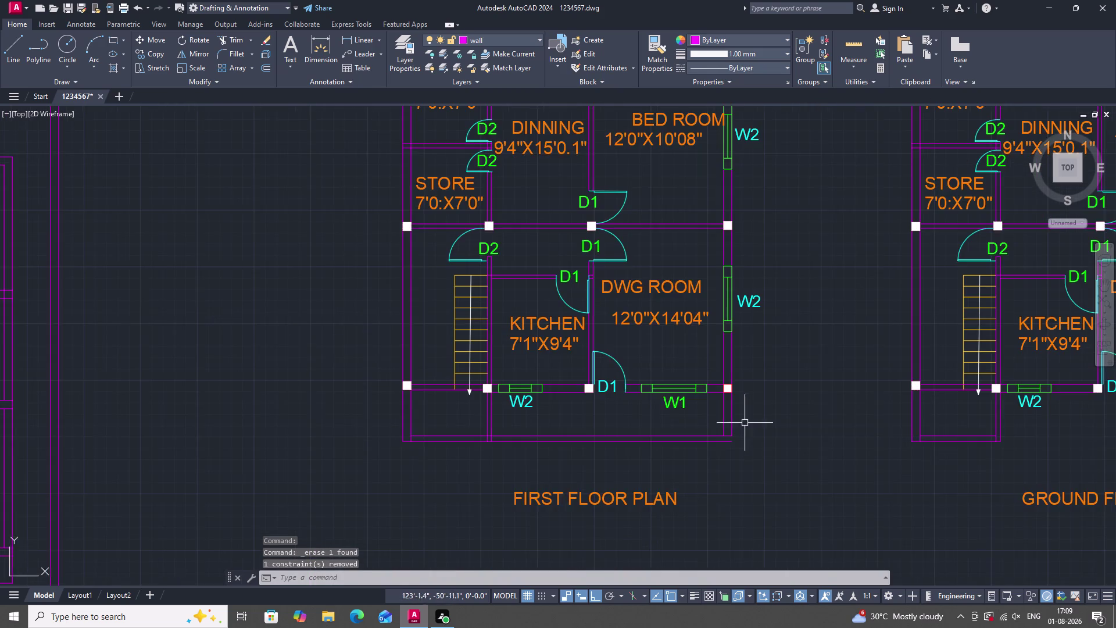
scroll(up, 3)
Extend the right wall line to the bottom outer wall using a fence.
text(EX)
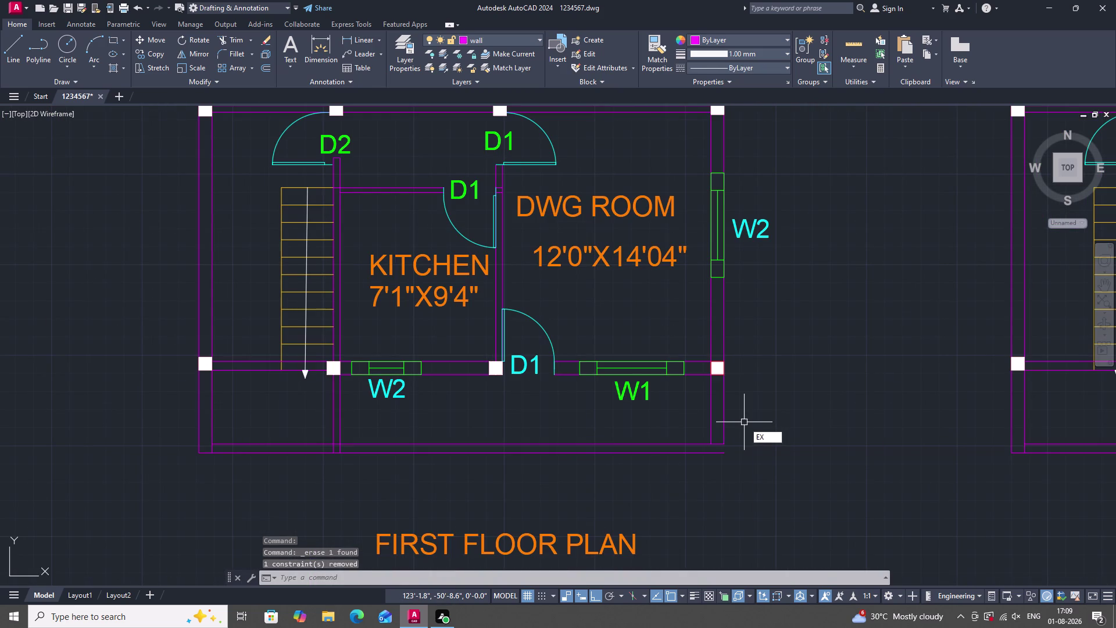
key(space)
click(721, 420)
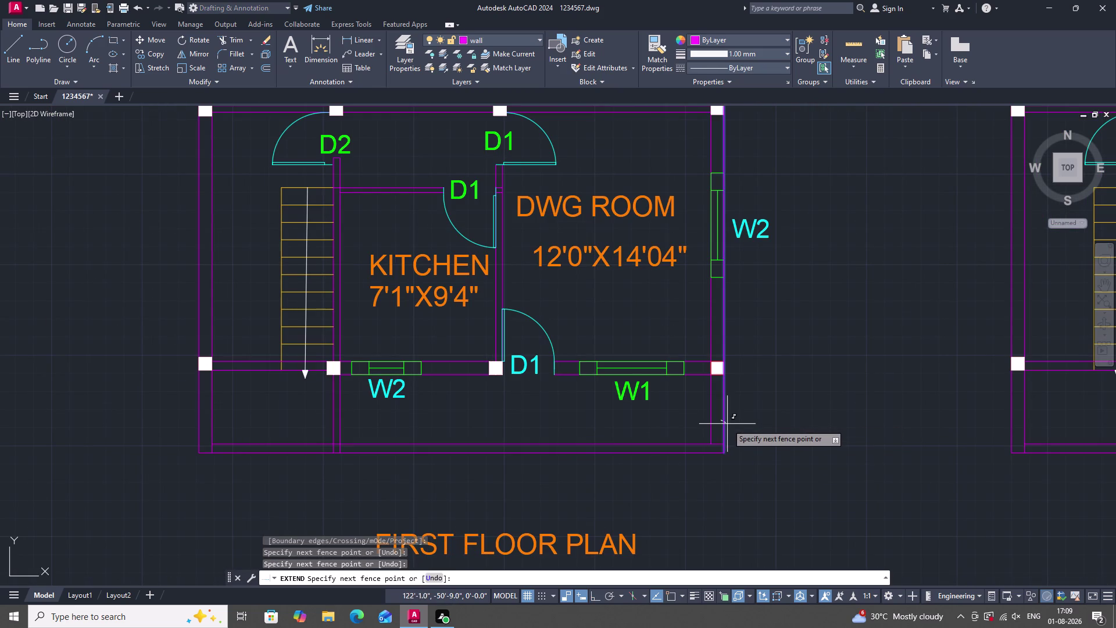
click(730, 424)
key(Escape)
scroll(down, 3)
scroll(up, 3)
scroll(down, 3)
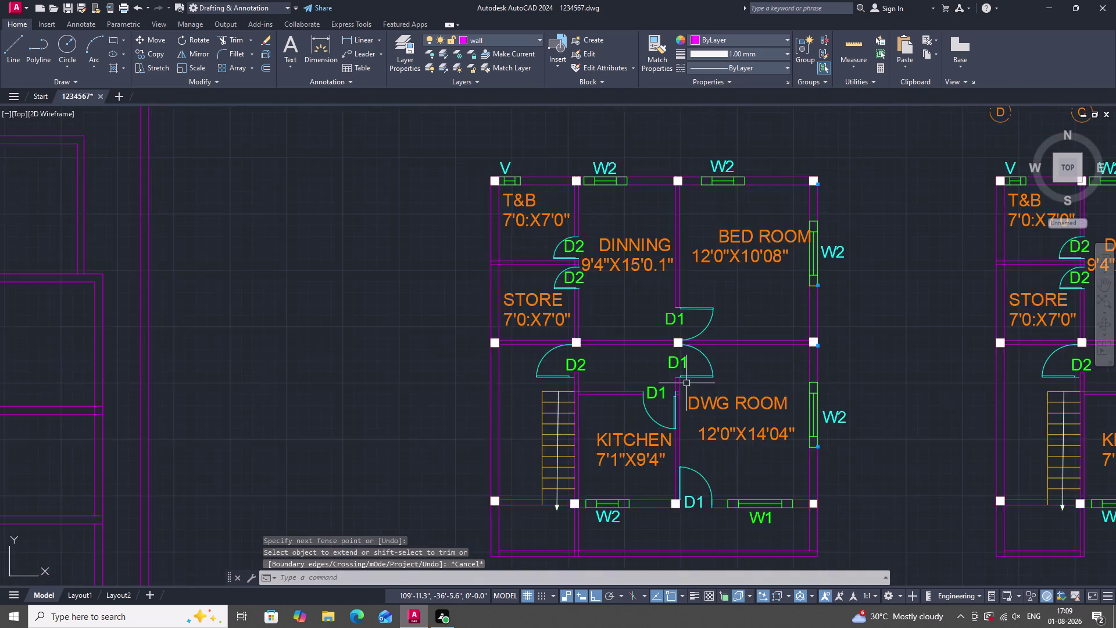
scroll(down, 3)
Window-select the staircase's 12 objects, treads and arrow, beside the kitchen.
scroll(up, 3)
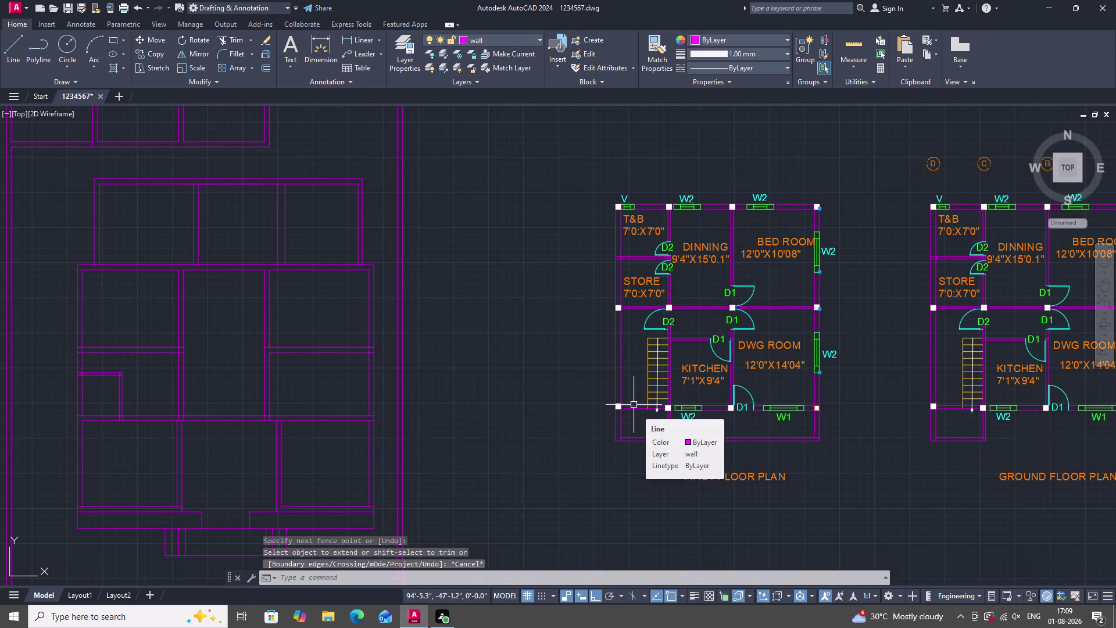
scroll(up, 3)
scroll(down, 3)
scroll(down, 3)
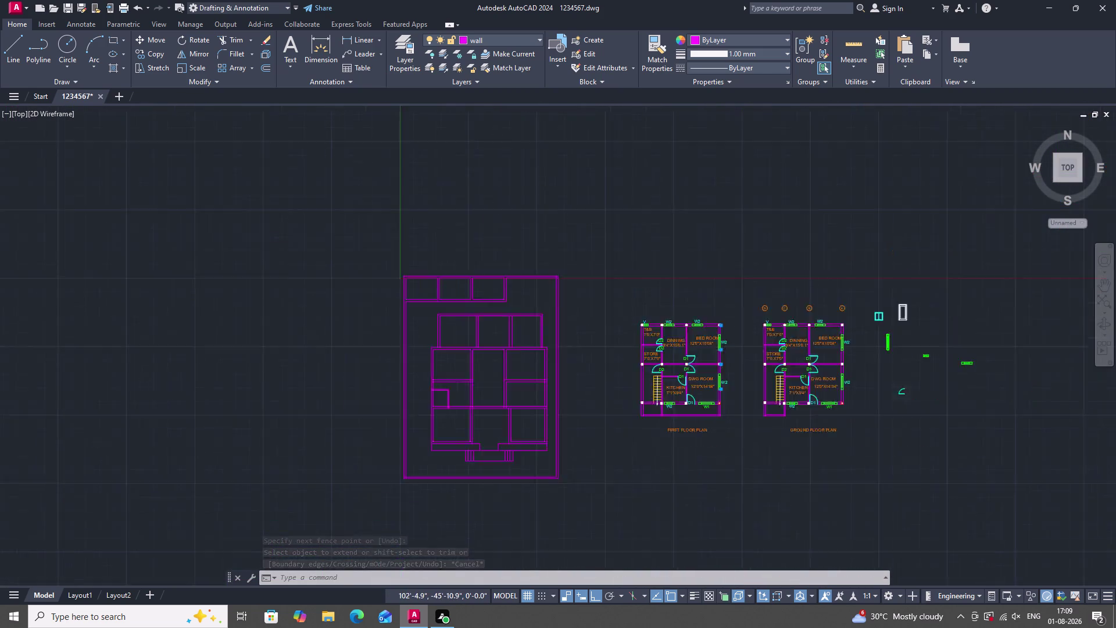
scroll(up, 3)
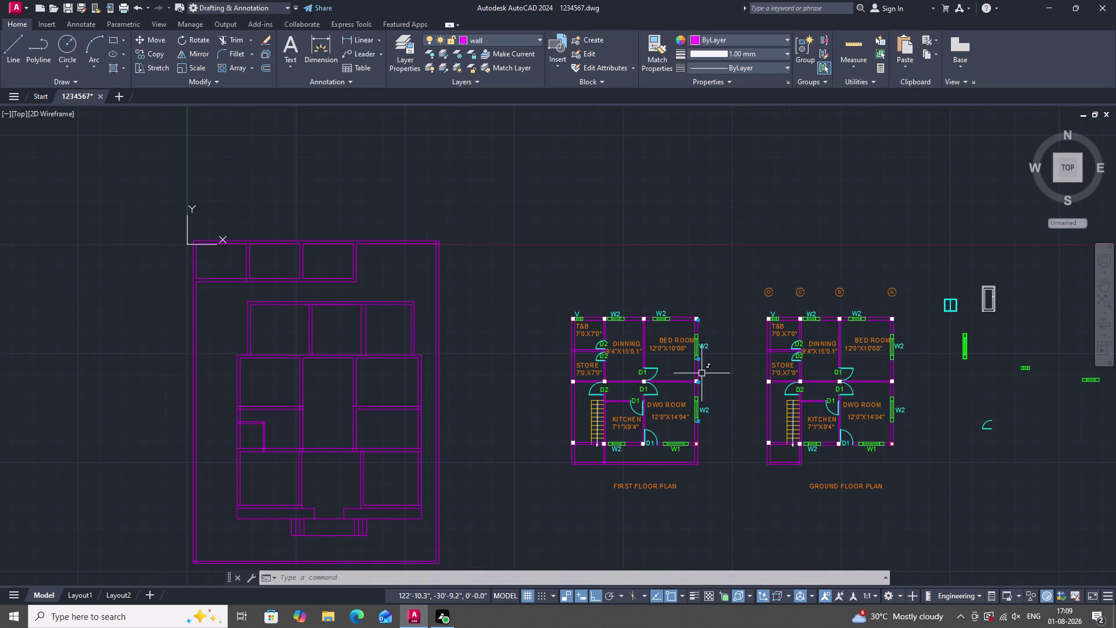
scroll(up, 3)
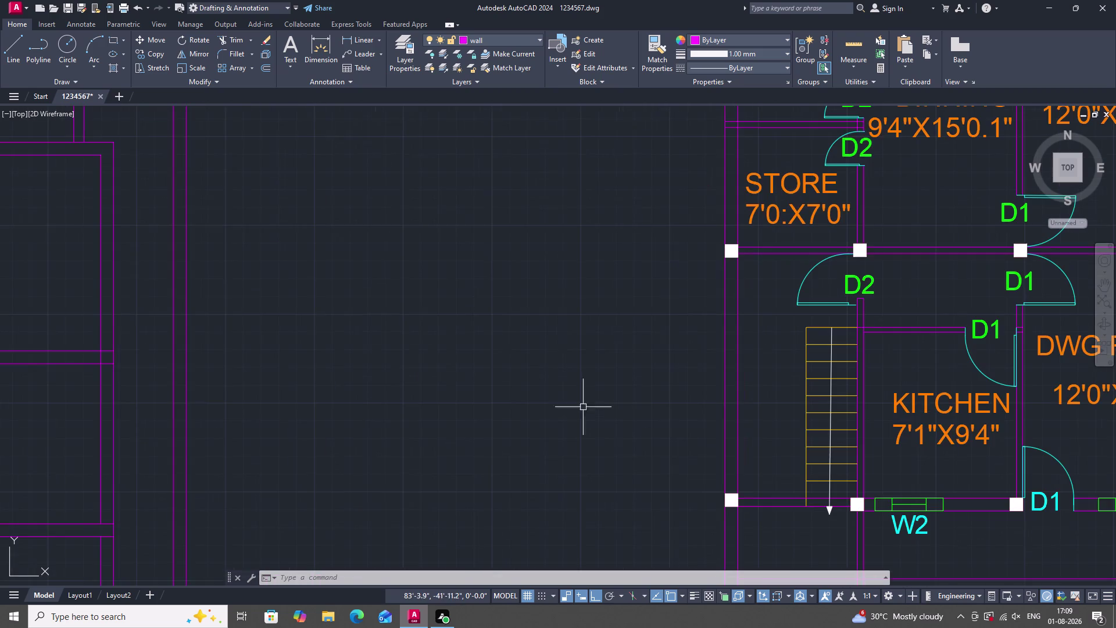
scroll(down, 3)
scroll(up, 3)
scroll(down, 3)
scroll(up, 3)
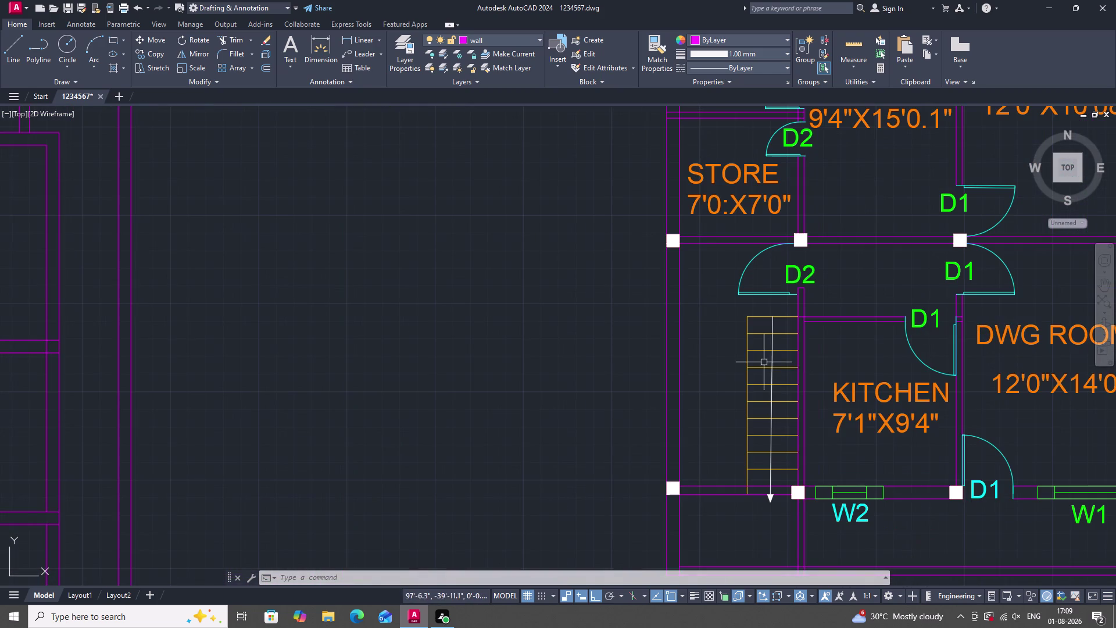
click(785, 475)
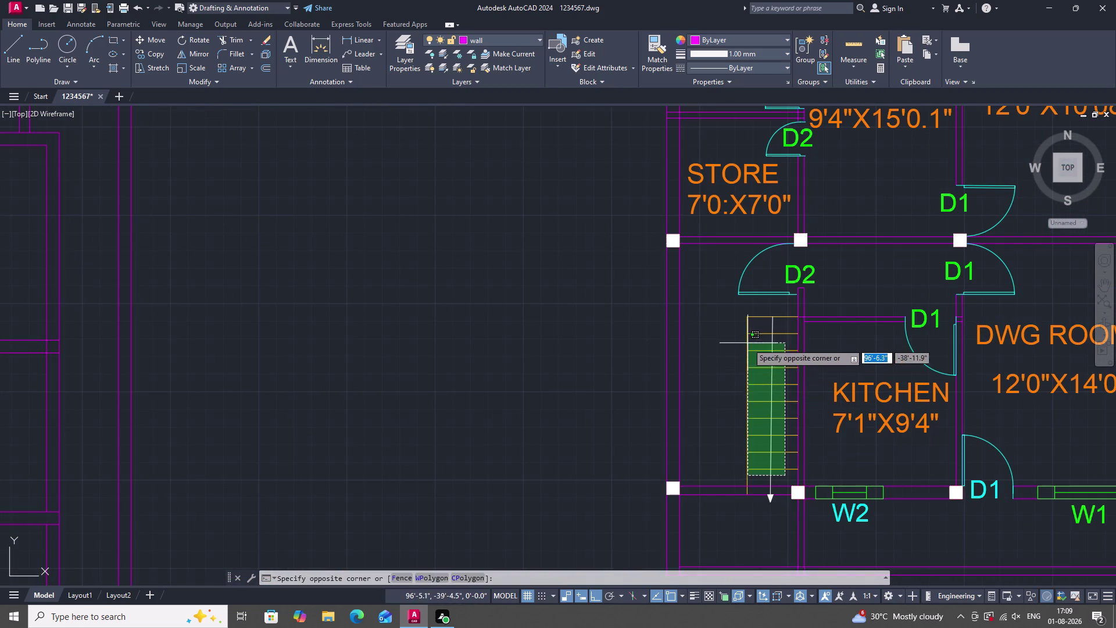
click(727, 313)
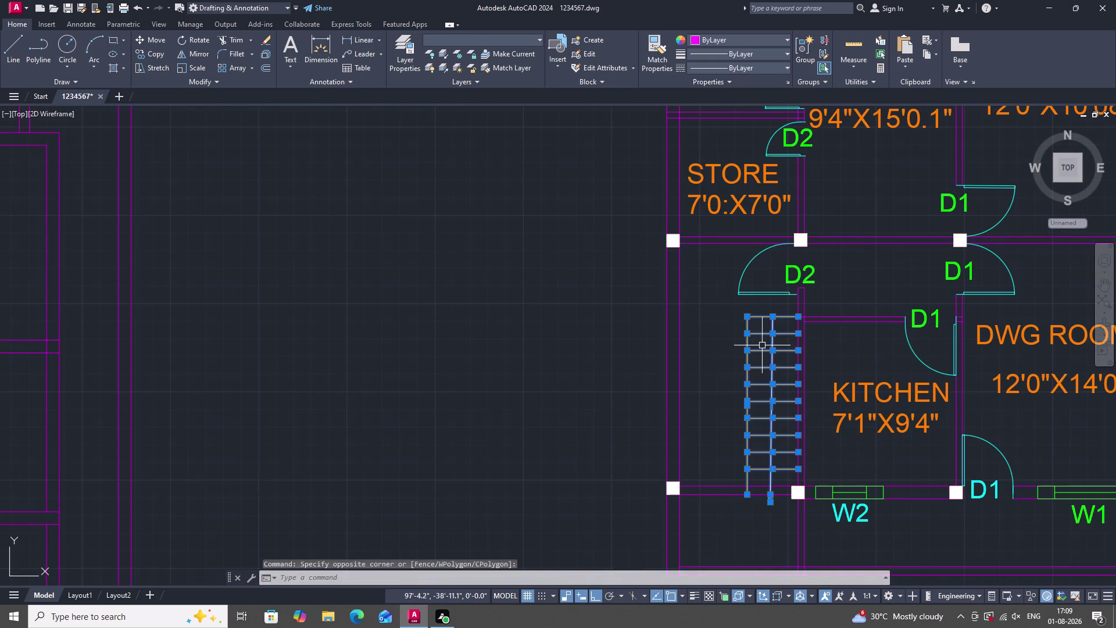
scroll(up, 3)
scroll(down, 3)
scroll(up, 3)
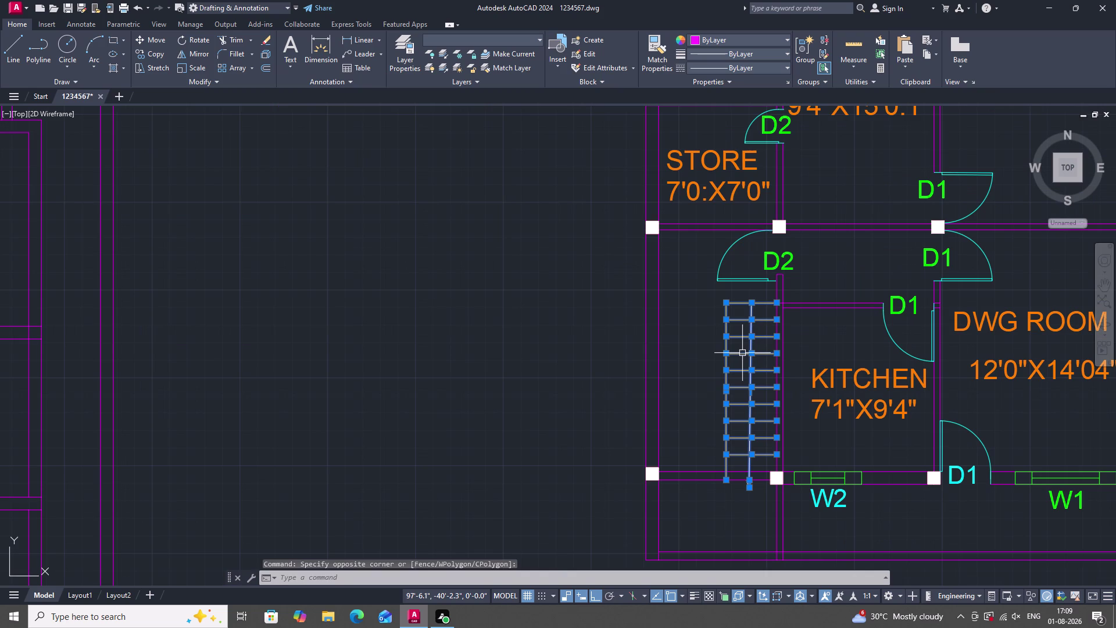
Mirror the staircase about its left edge, keeping the original.
text(MI)
key(space)
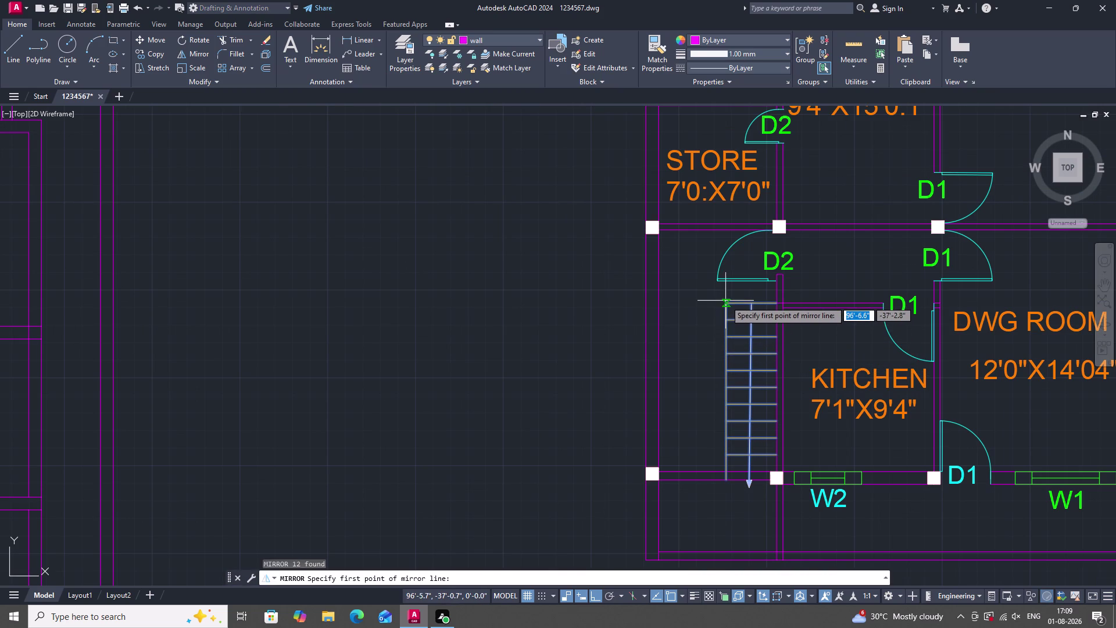
click(725, 305)
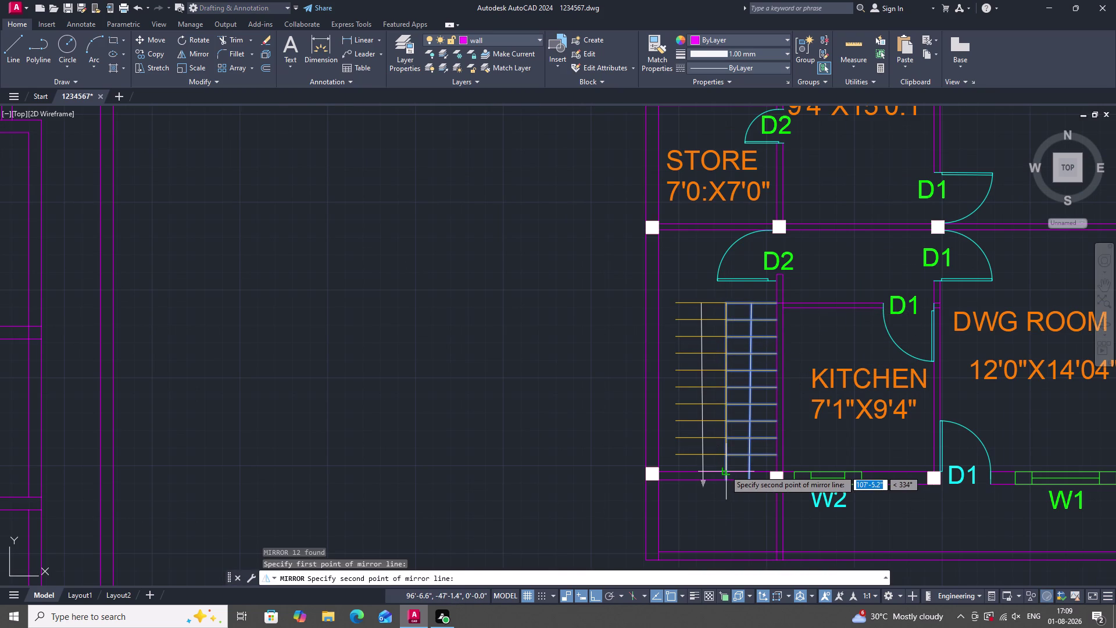
scroll(up, 3)
click(723, 449)
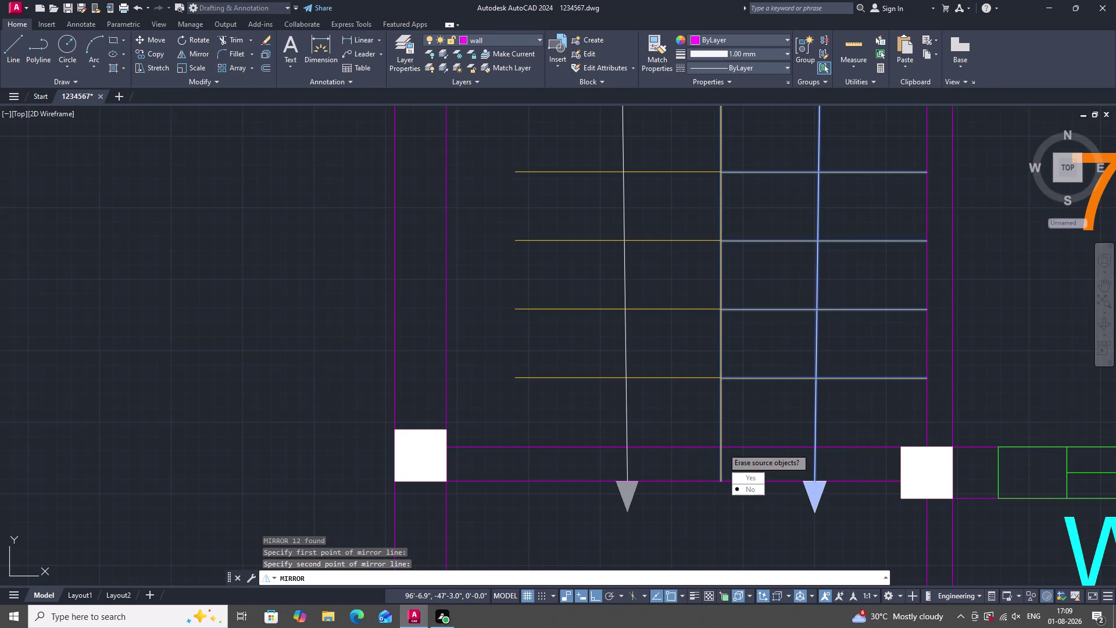
drag(745, 485, 722, 451)
scroll(down, 3)
scroll(down, 3)
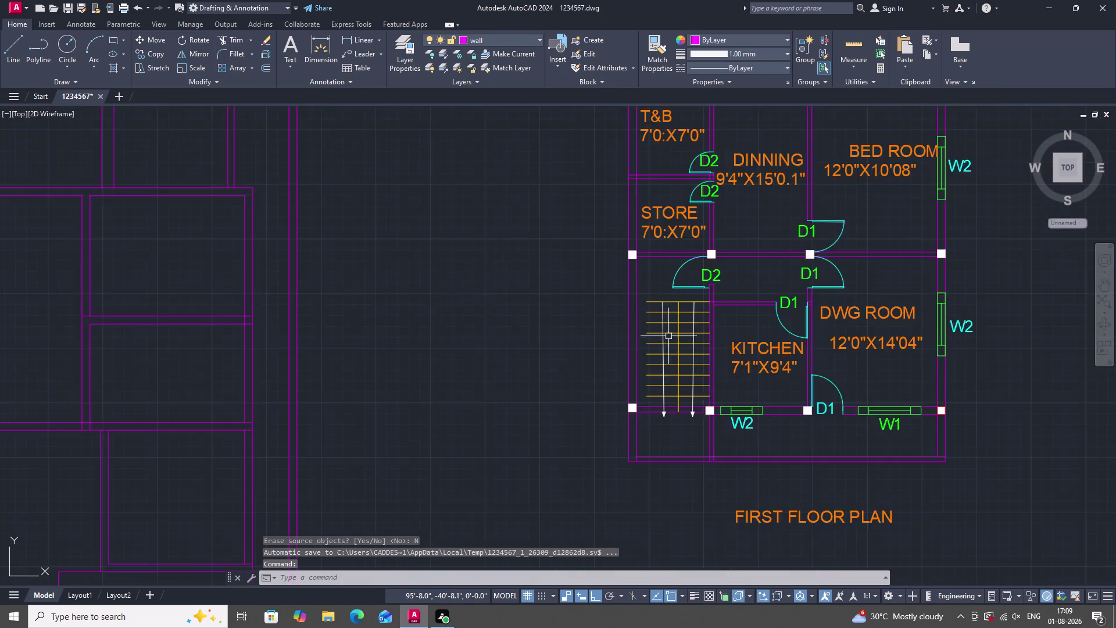
scroll(up, 3)
scroll(down, 3)
scroll(up, 3)
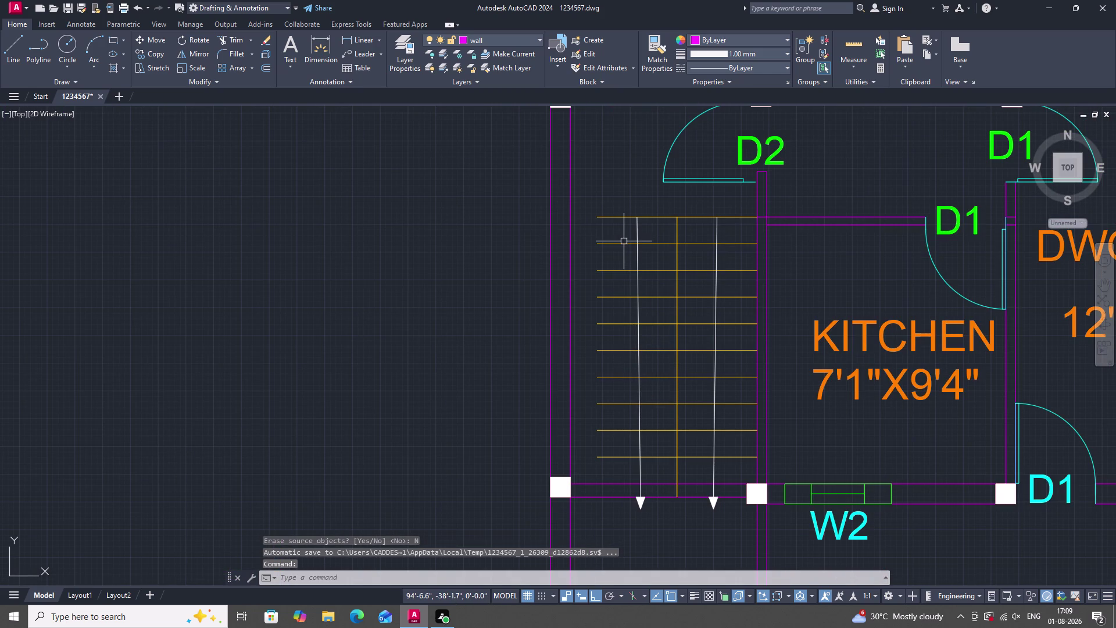
Extend the mirrored treads' left ends to the stairwell wall with fence drags.
text(EX)
key(space)
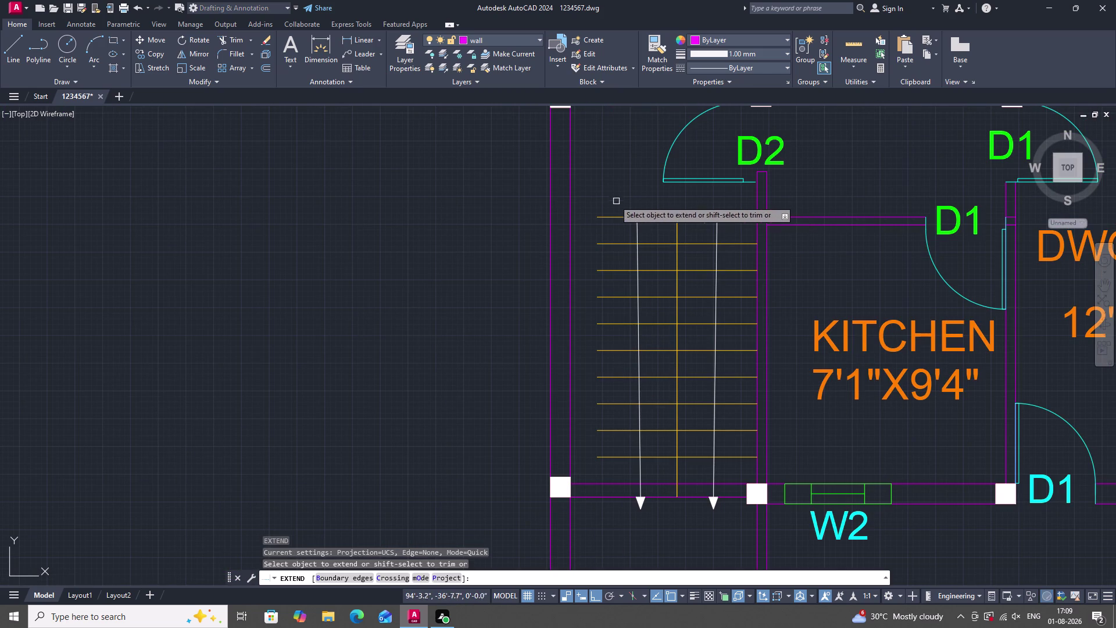
drag(615, 198, 624, 454)
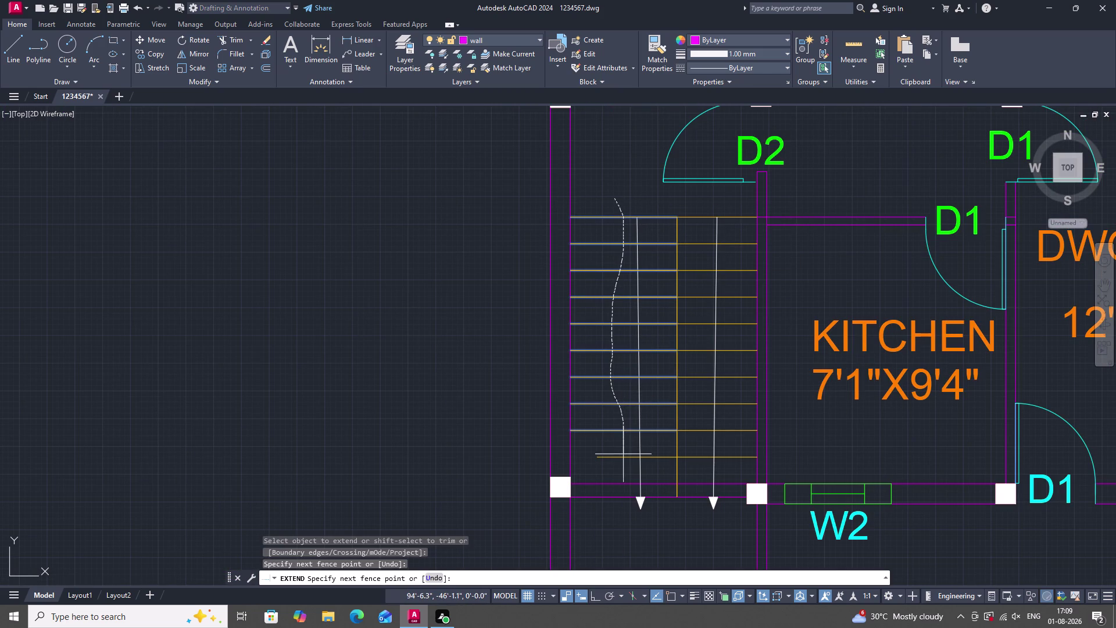
drag(623, 453, 622, 463)
scroll(down, 3)
scroll(up, 3)
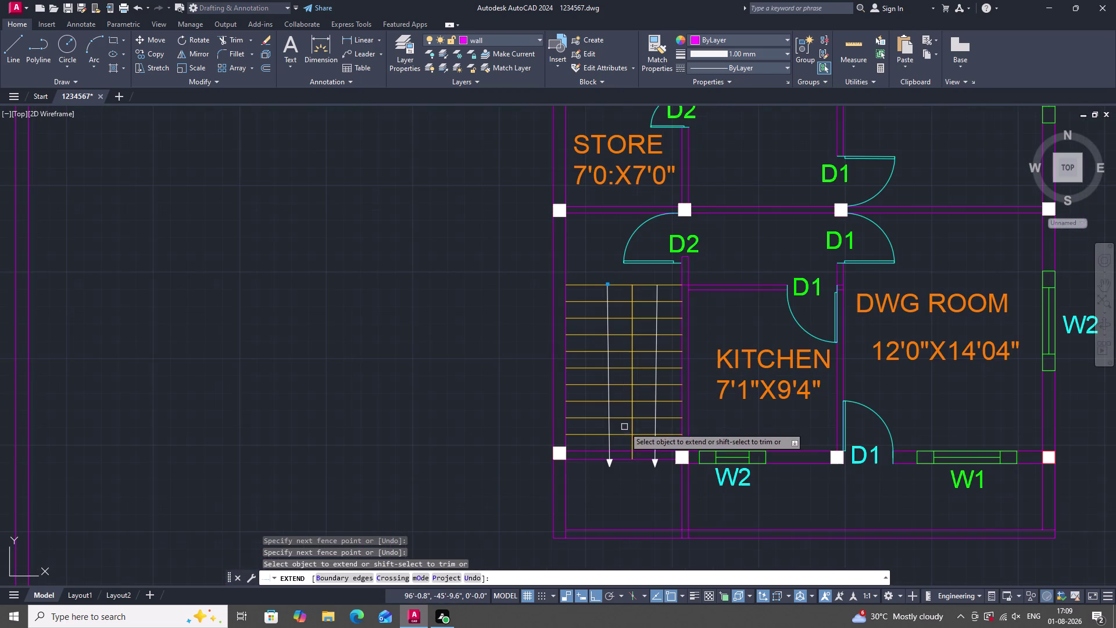
key(Escape)
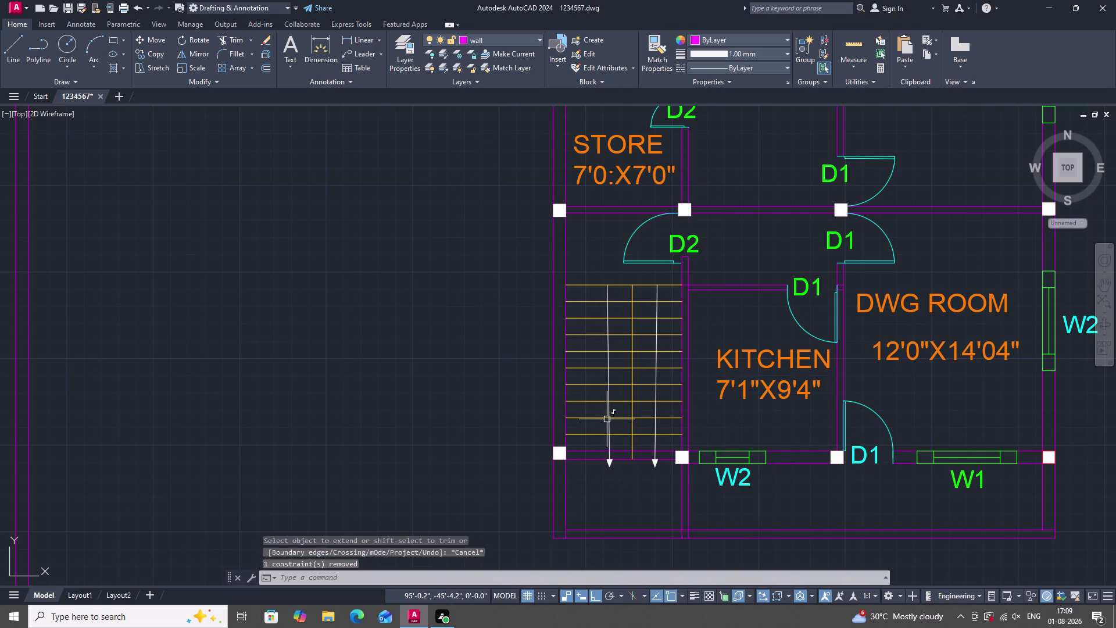
click(610, 422)
Erase the first vertical centre line running through the stair treads.
right_drag(514, 253, 516, 265)
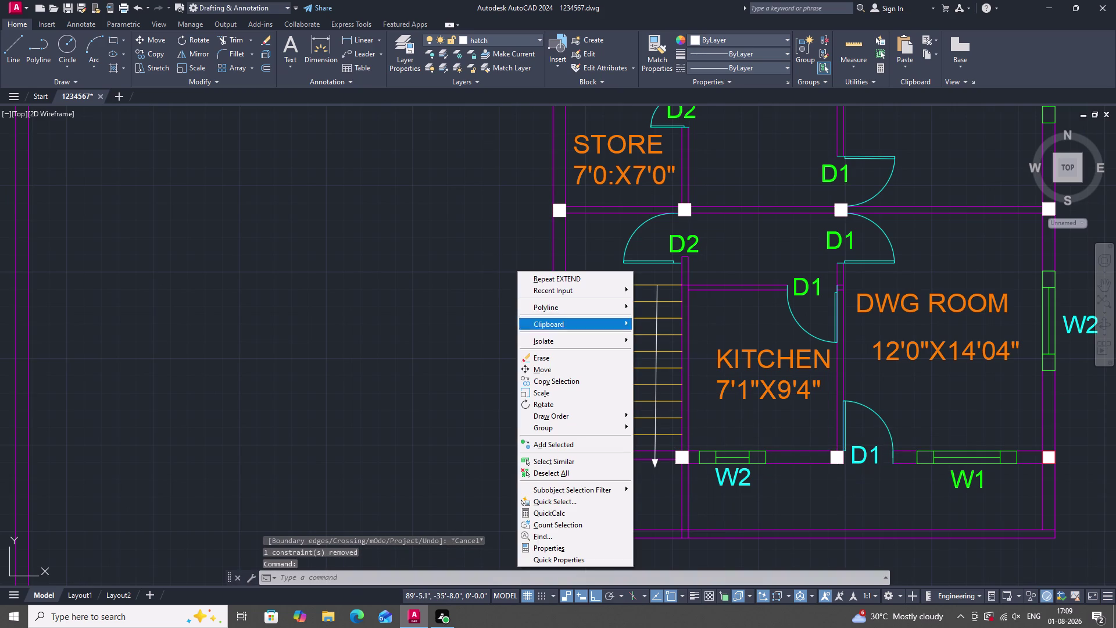
click(547, 351)
click(550, 358)
scroll(up, 3)
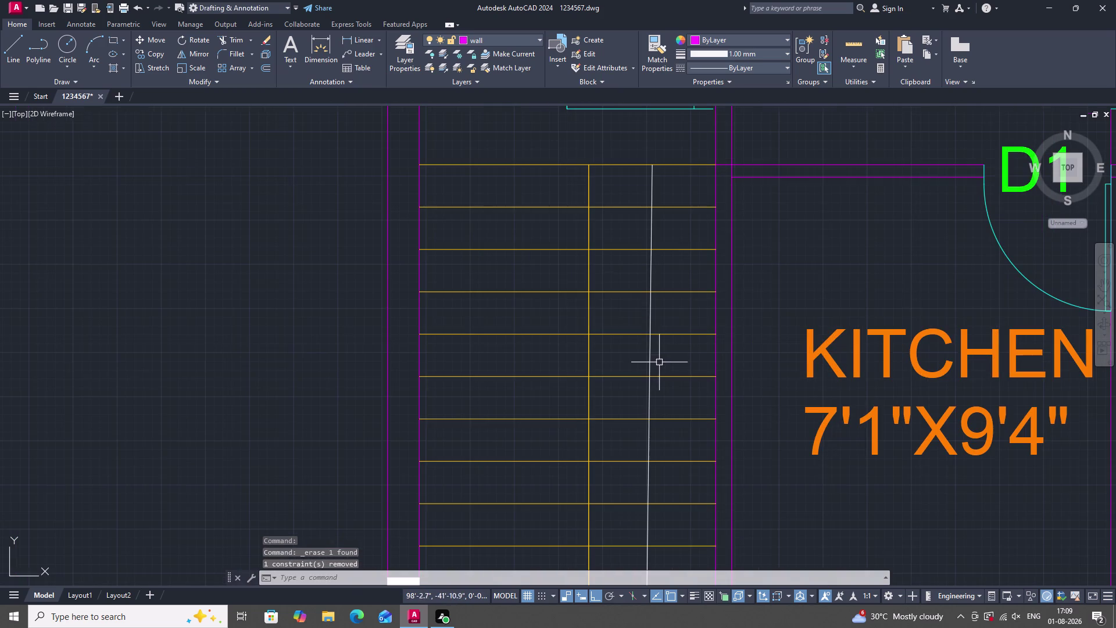
click(651, 354)
right_click(636, 285)
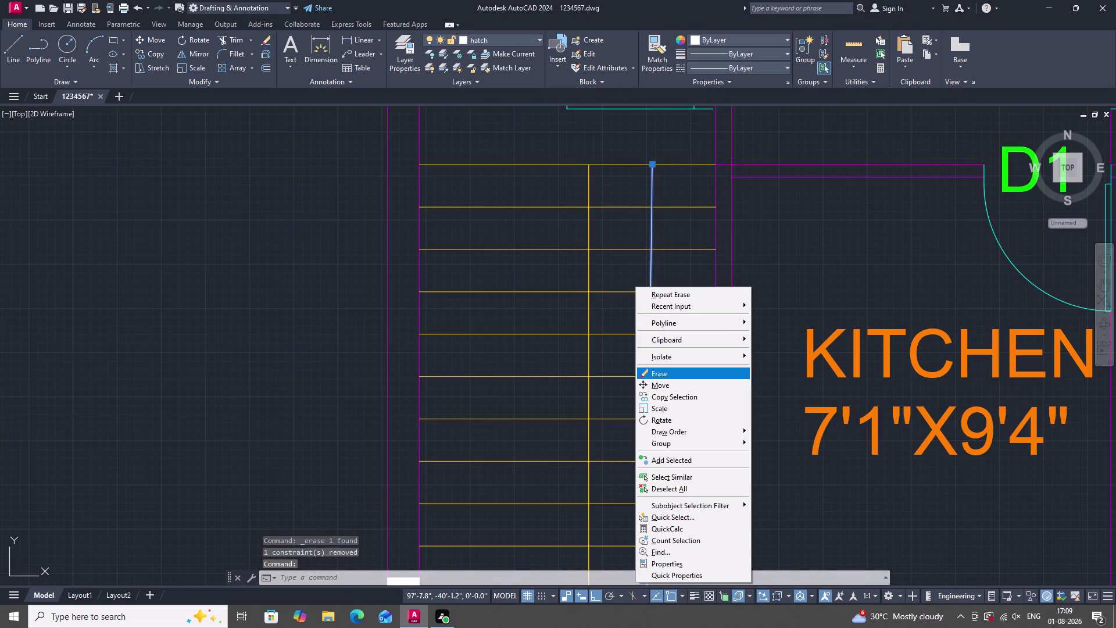
click(671, 374)
Erase a second stair divider line.
scroll(down, 3)
scroll(up, 3)
scroll(down, 3)
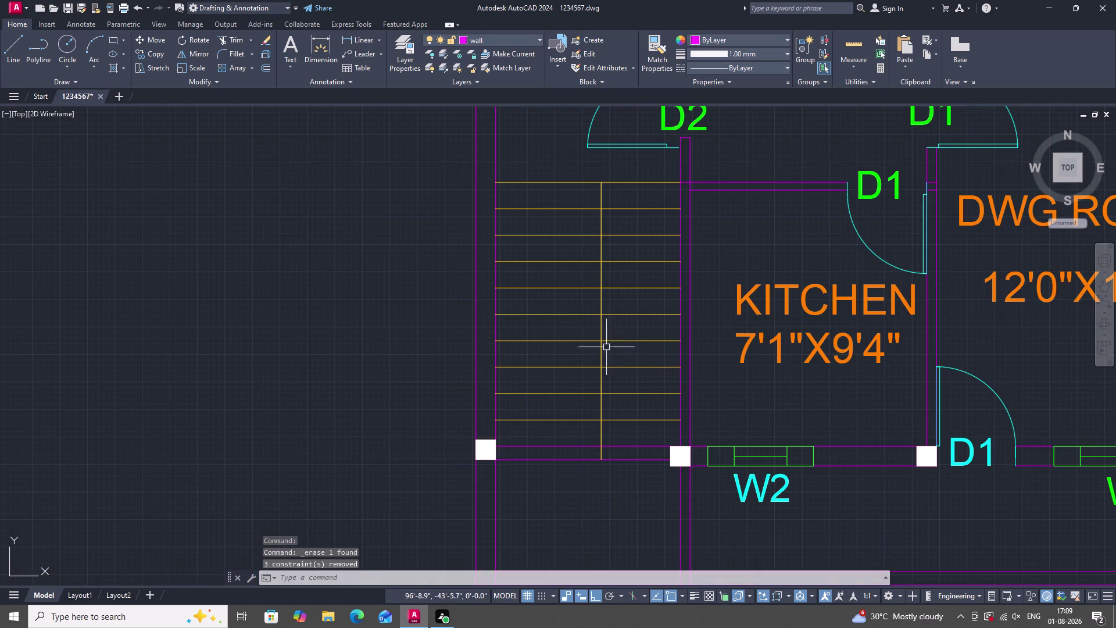
scroll(down, 3)
scroll(up, 3)
scroll(down, 3)
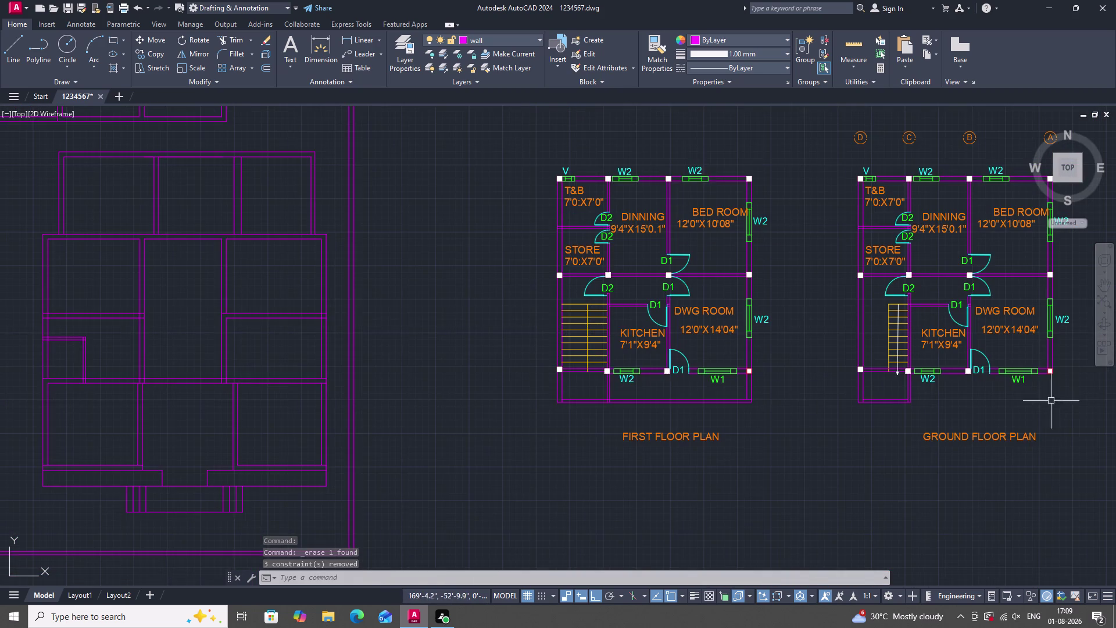
scroll(up, 3)
scroll(down, 3)
scroll(up, 3)
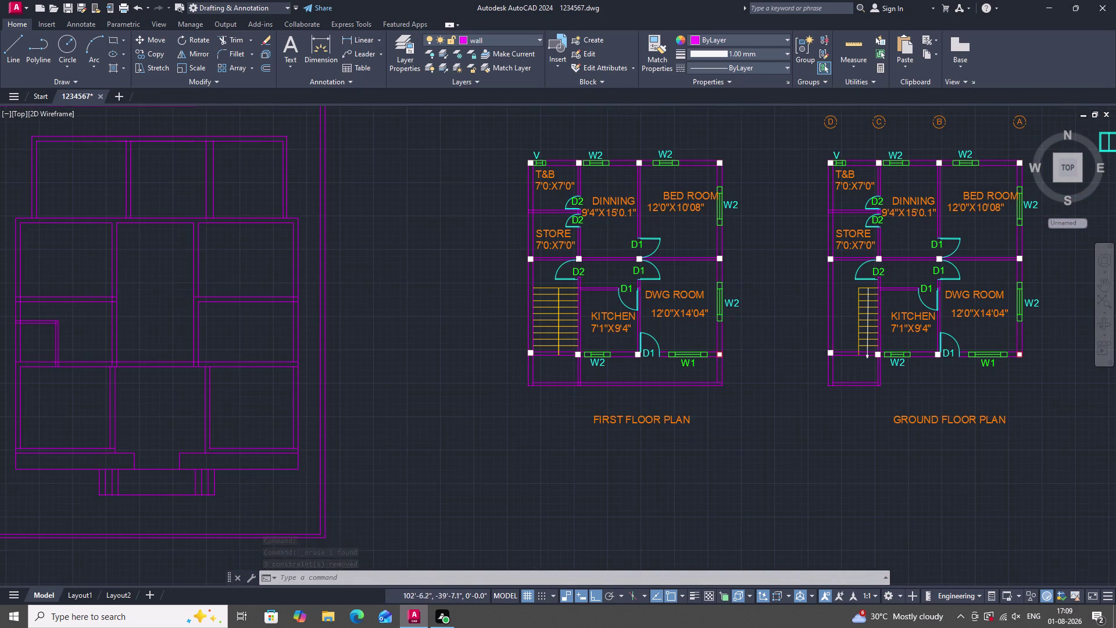
scroll(up, 3)
scroll(down, 3)
scroll(up, 3)
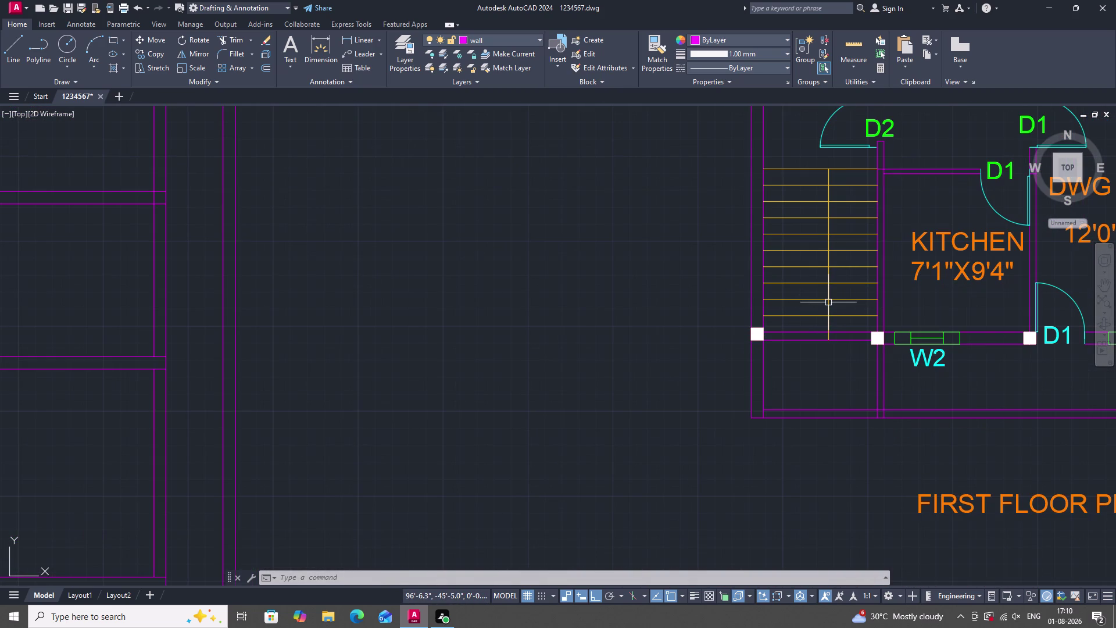
click(829, 302)
right_drag(675, 240, 674, 248)
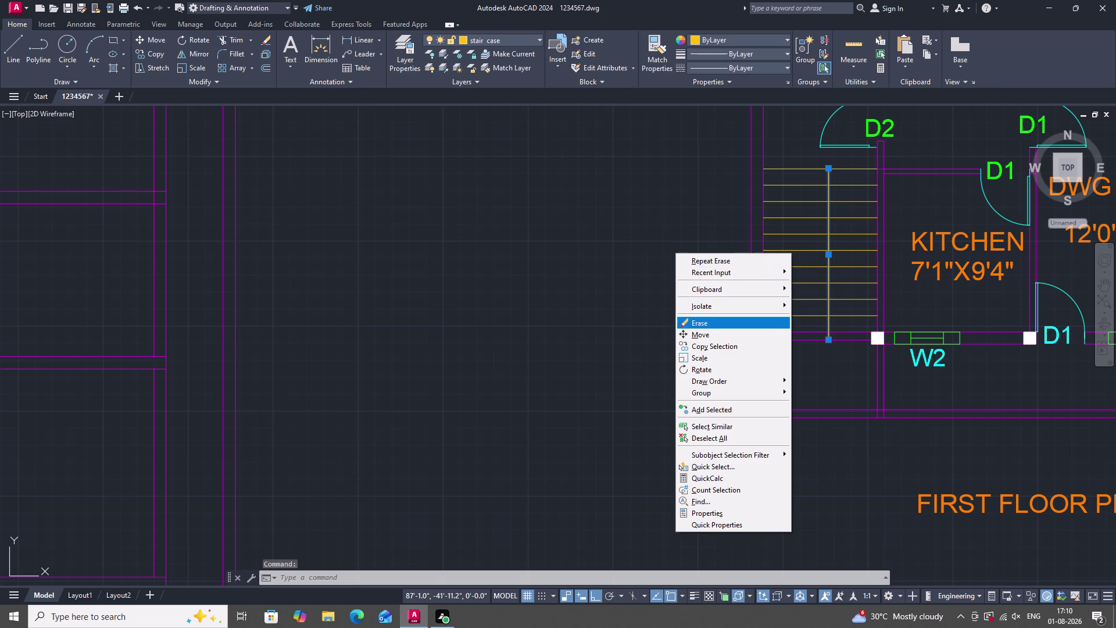
click(709, 323)
Erase the last stair divider line.
scroll(down, 3)
scroll(up, 3)
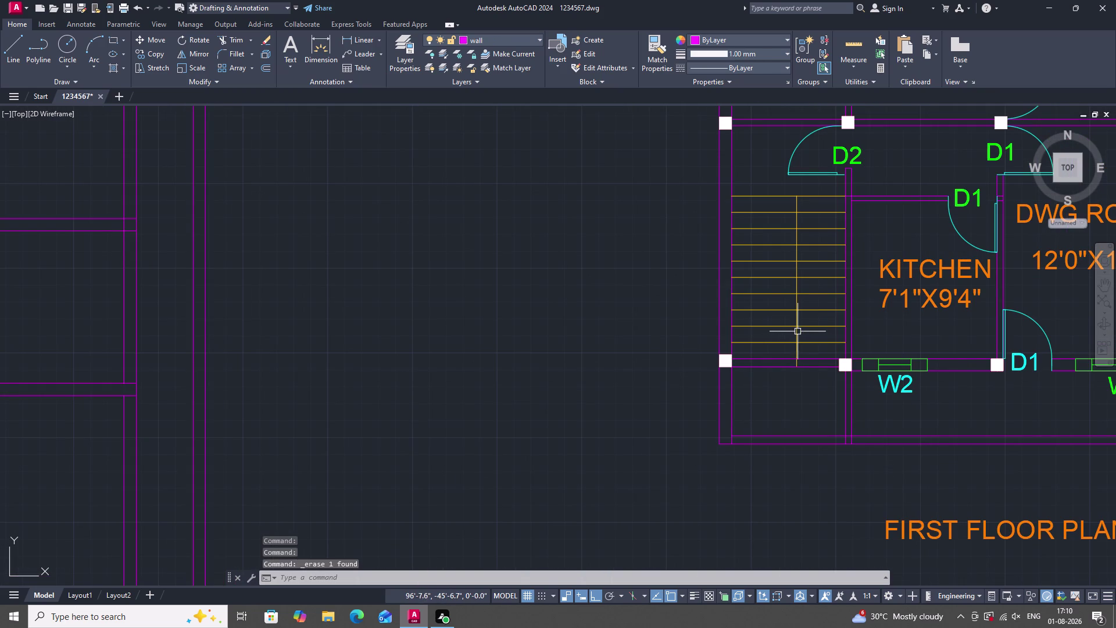
click(797, 332)
right_click(642, 263)
click(668, 327)
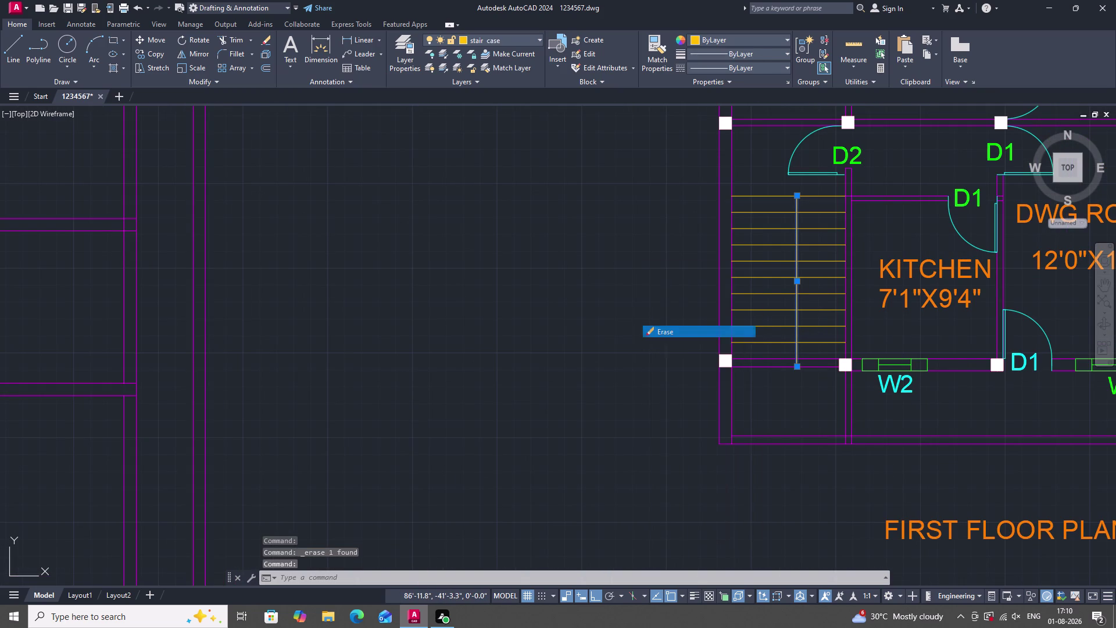
scroll(down, 3)
scroll(up, 3)
text(L)
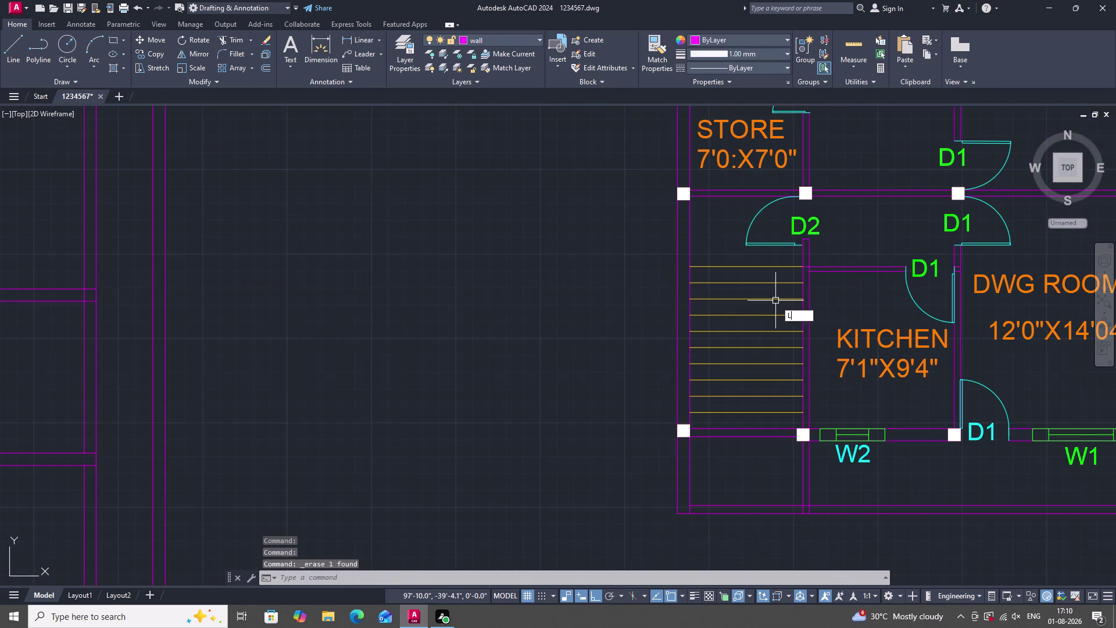
key(space)
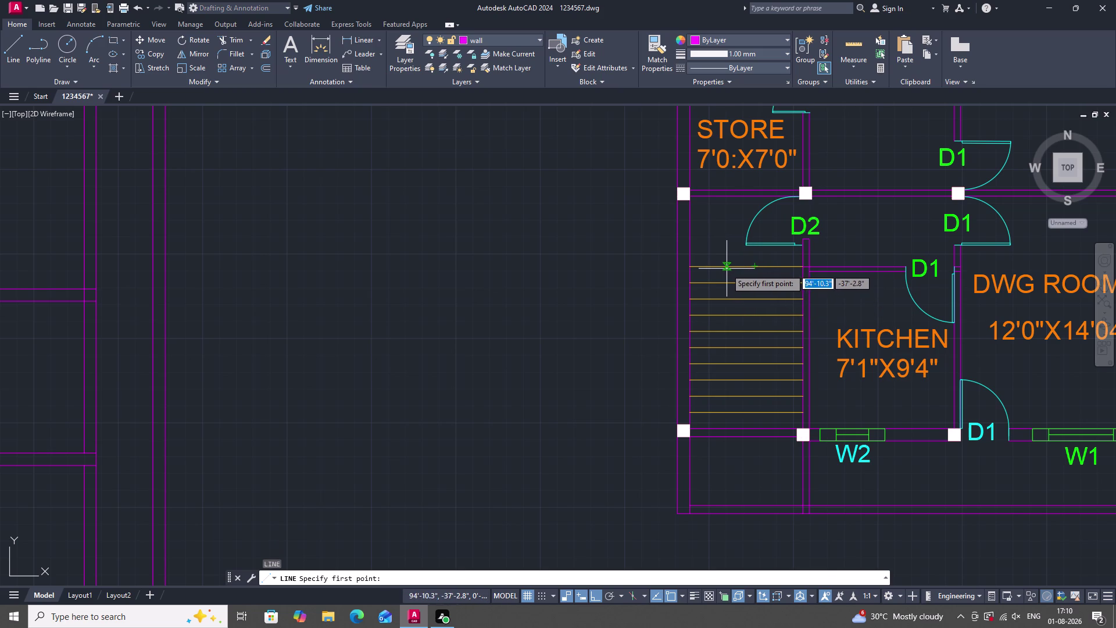
scroll(up, 3)
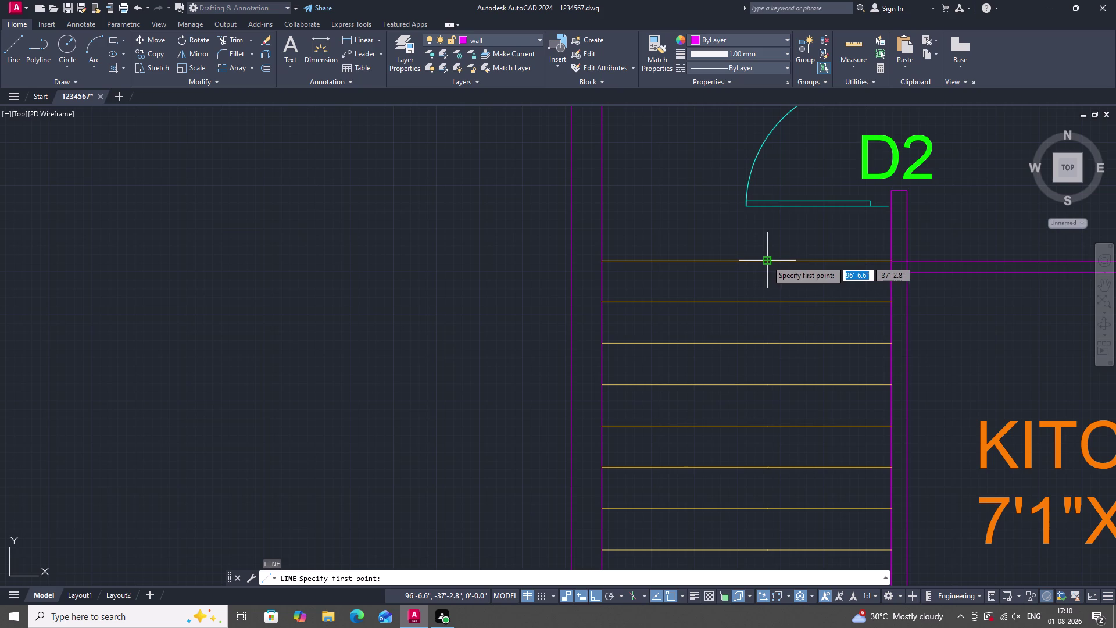
right_click(681, 245)
click(713, 276)
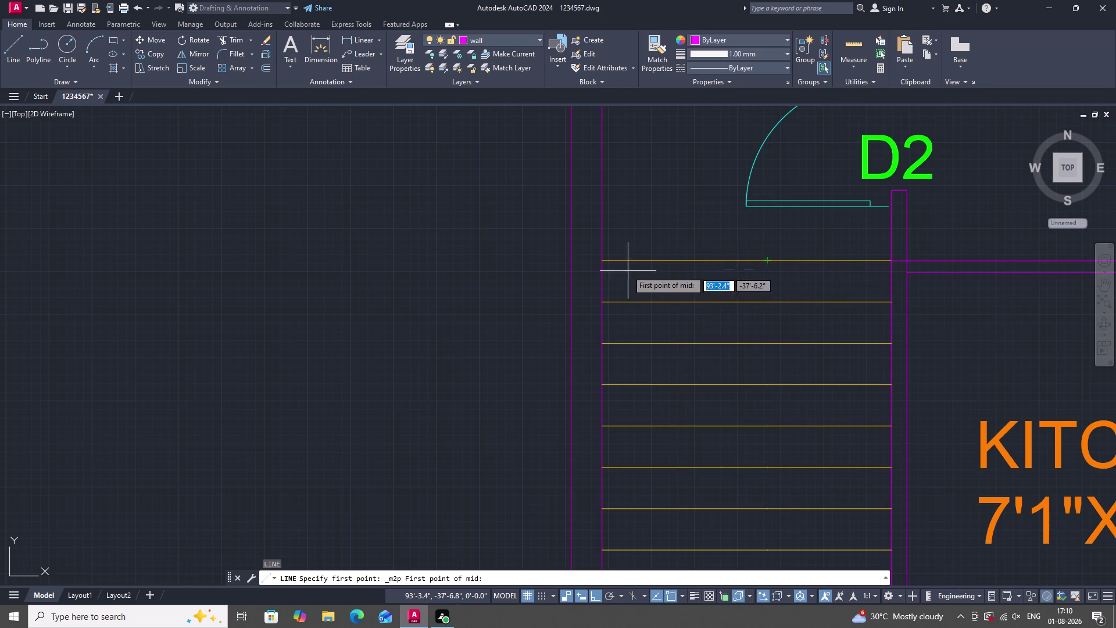
click(603, 261)
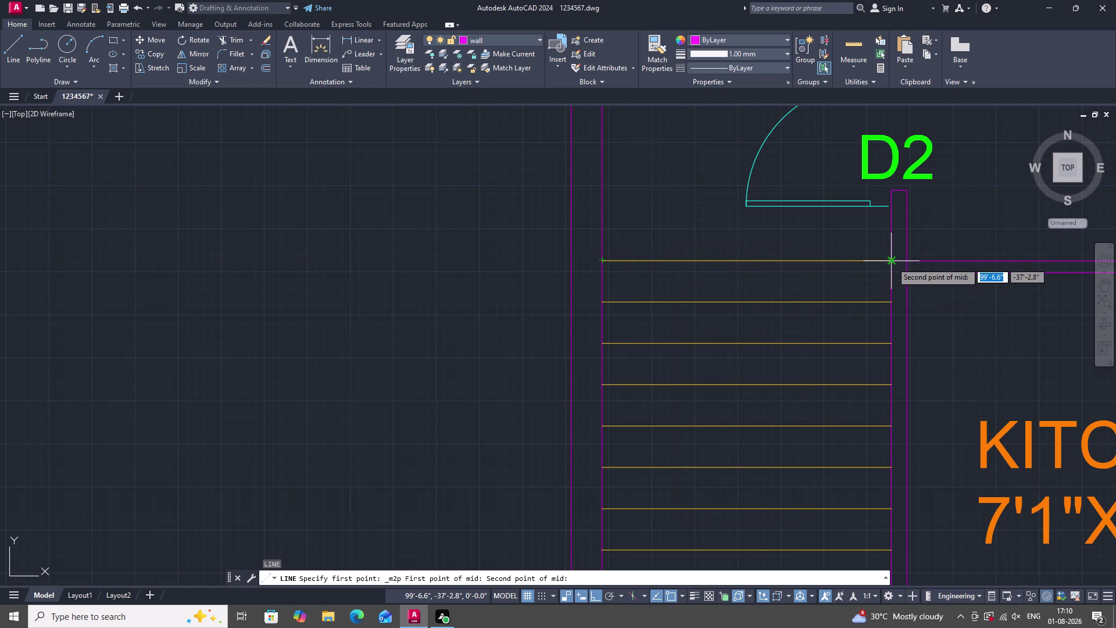
click(890, 262)
scroll(down, 3)
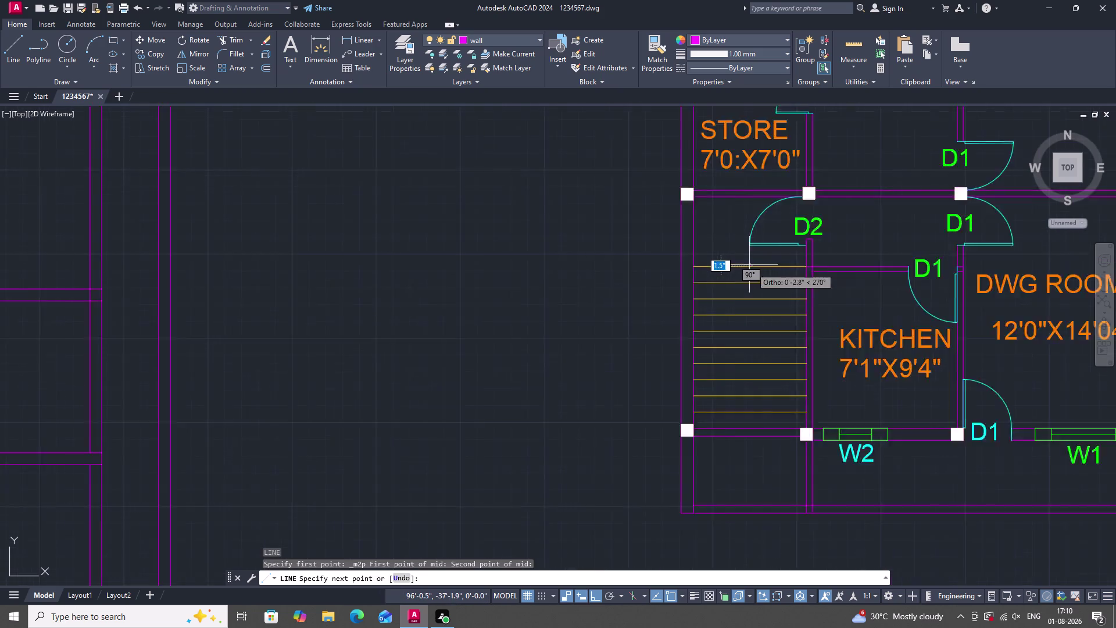
scroll(up, 3)
scroll(down, 3)
scroll(up, 3)
scroll(down, 3)
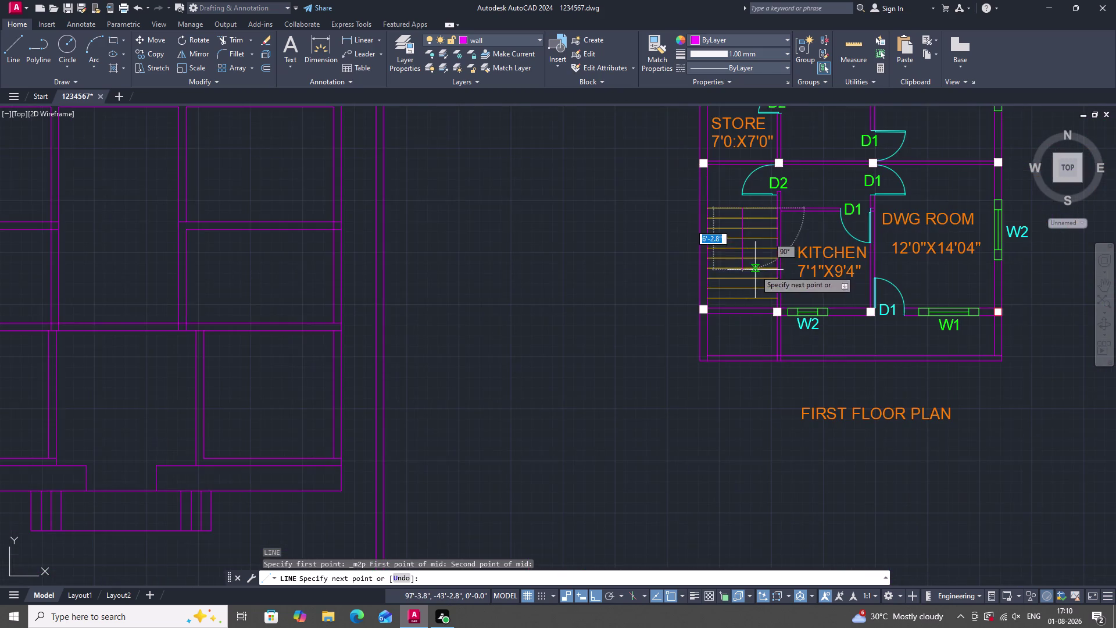
scroll(up, 3)
scroll(down, 3)
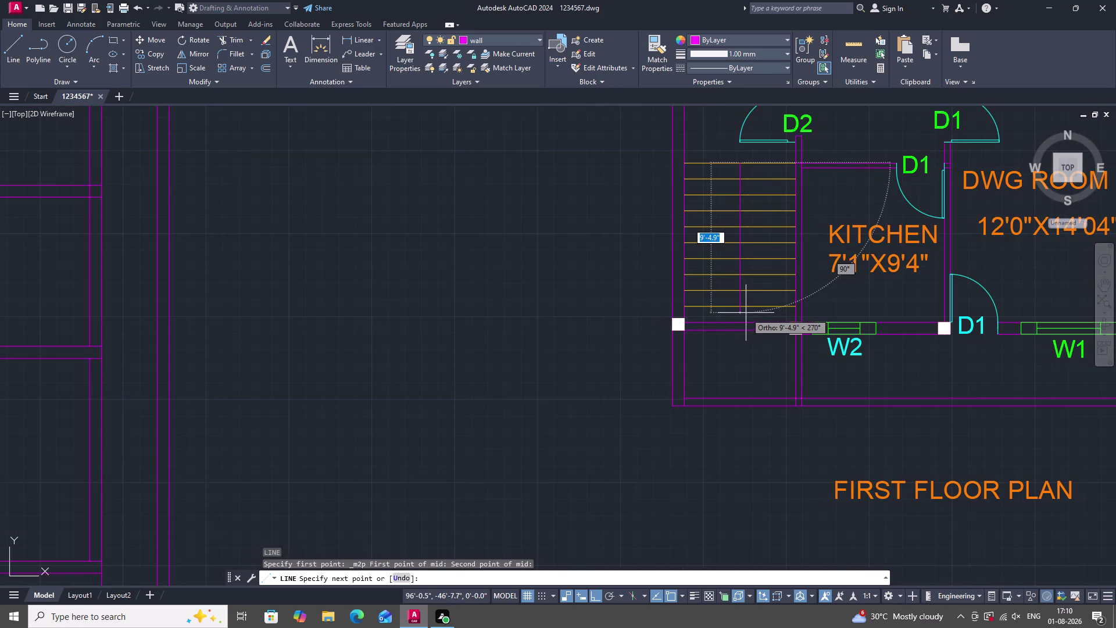
scroll(up, 3)
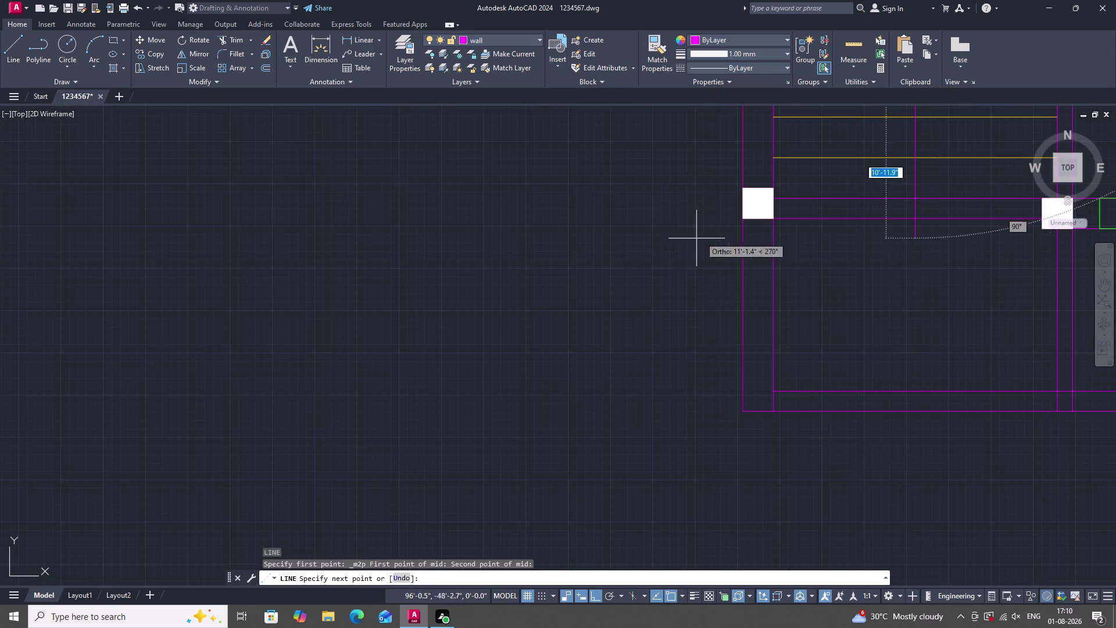
scroll(down, 3)
scroll(up, 3)
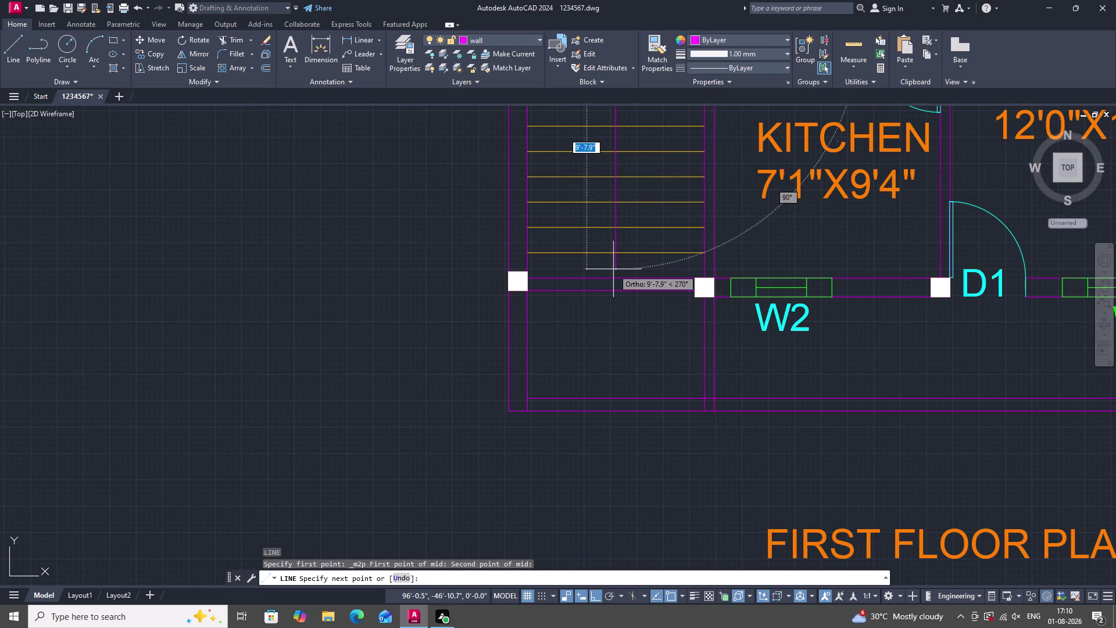
drag(617, 279, 604, 295)
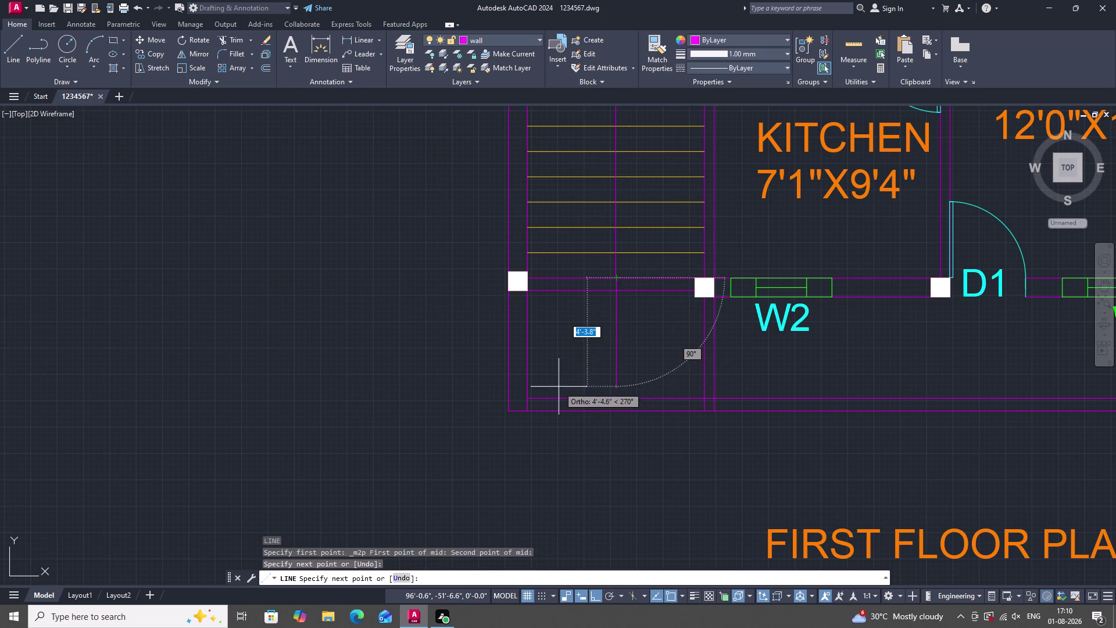
key(Escape)
scroll(down, 3)
scroll(up, 3)
scroll(down, 3)
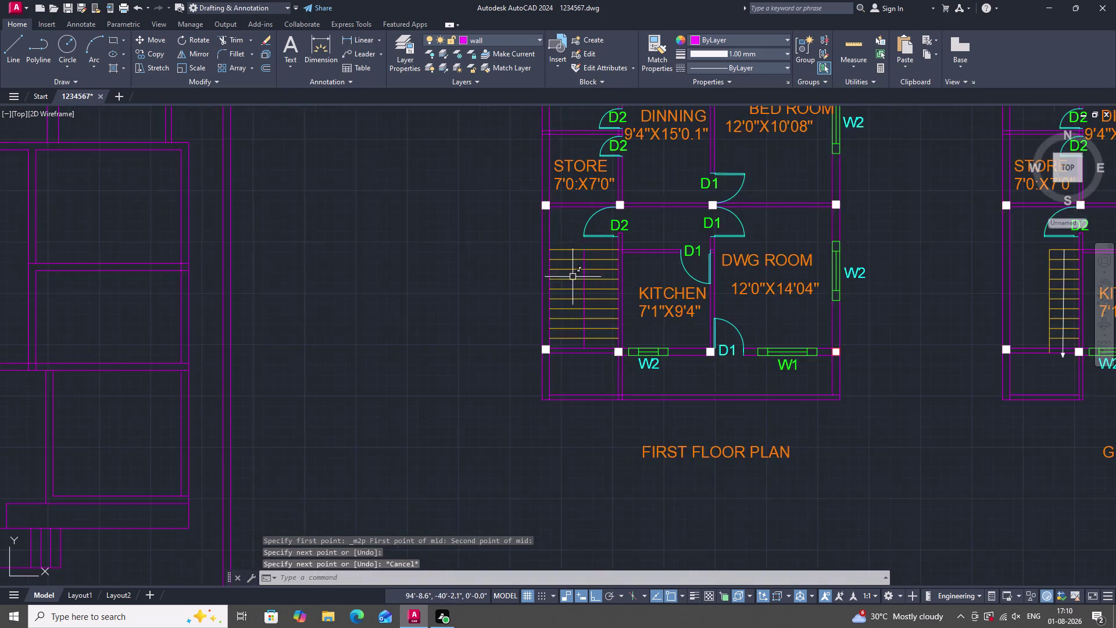
scroll(up, 3)
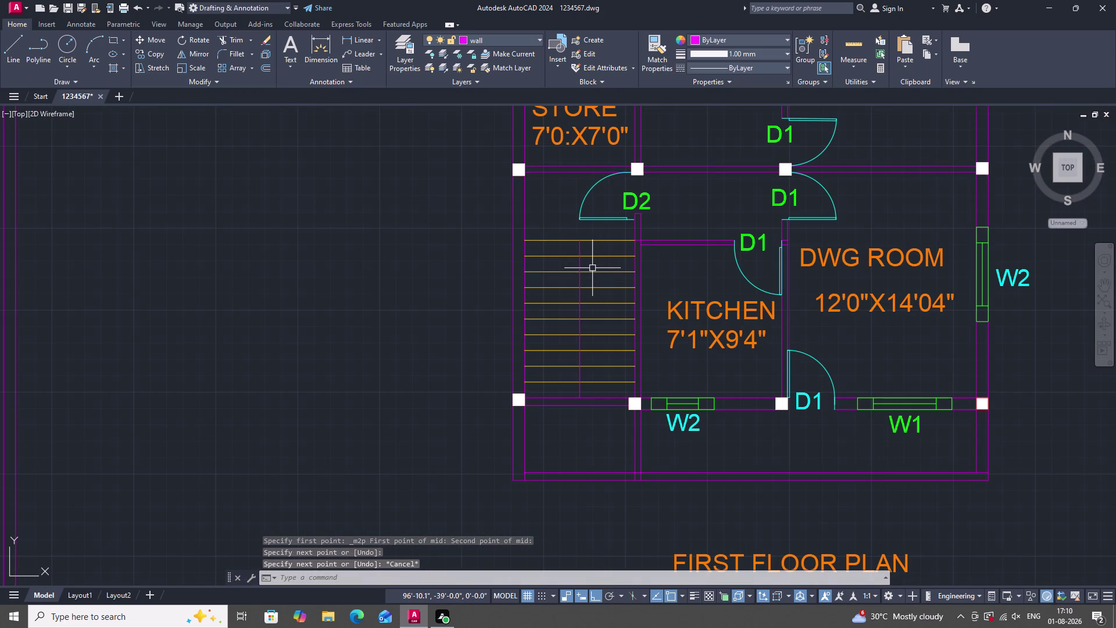
key(Escape)
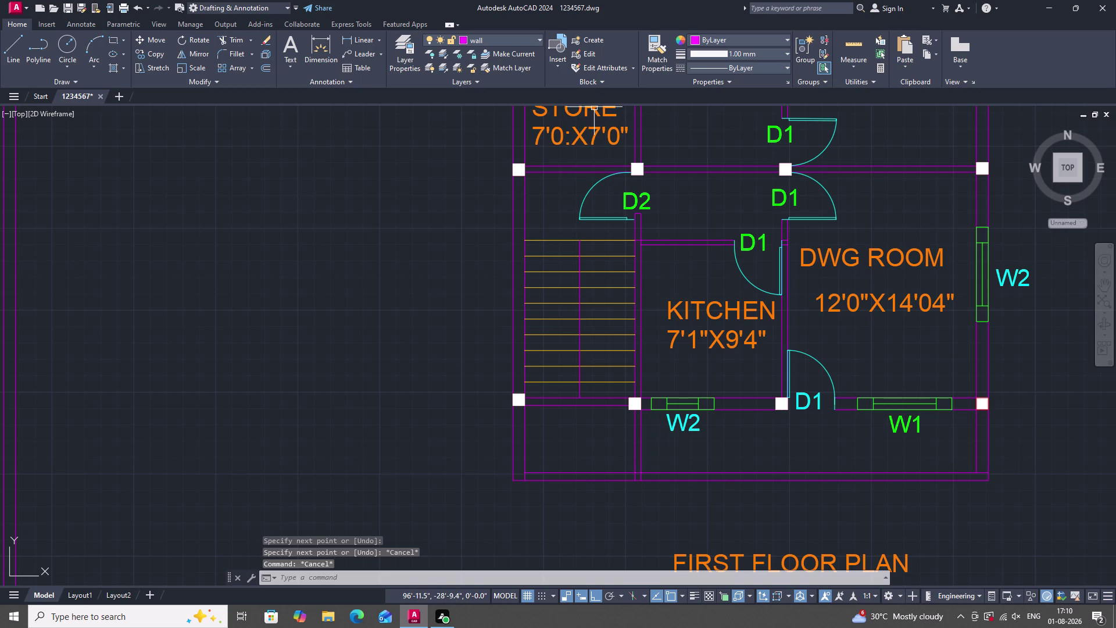
click(534, 37)
Draw the stair walk line from the top tread's middle to below the bottom wall.
double_click(490, 135)
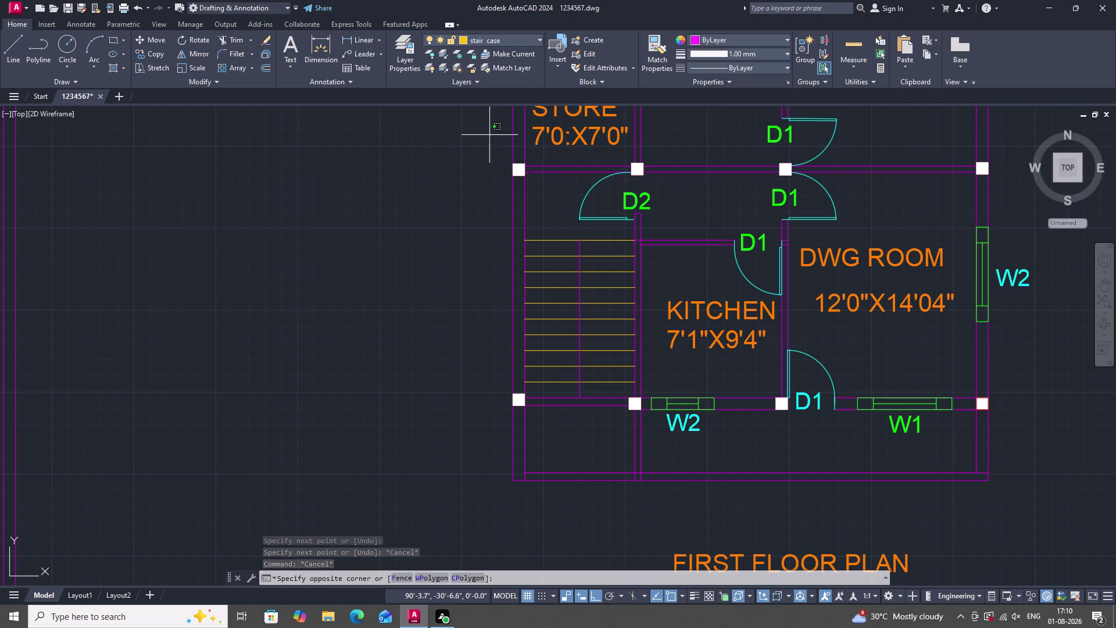
click(377, 164)
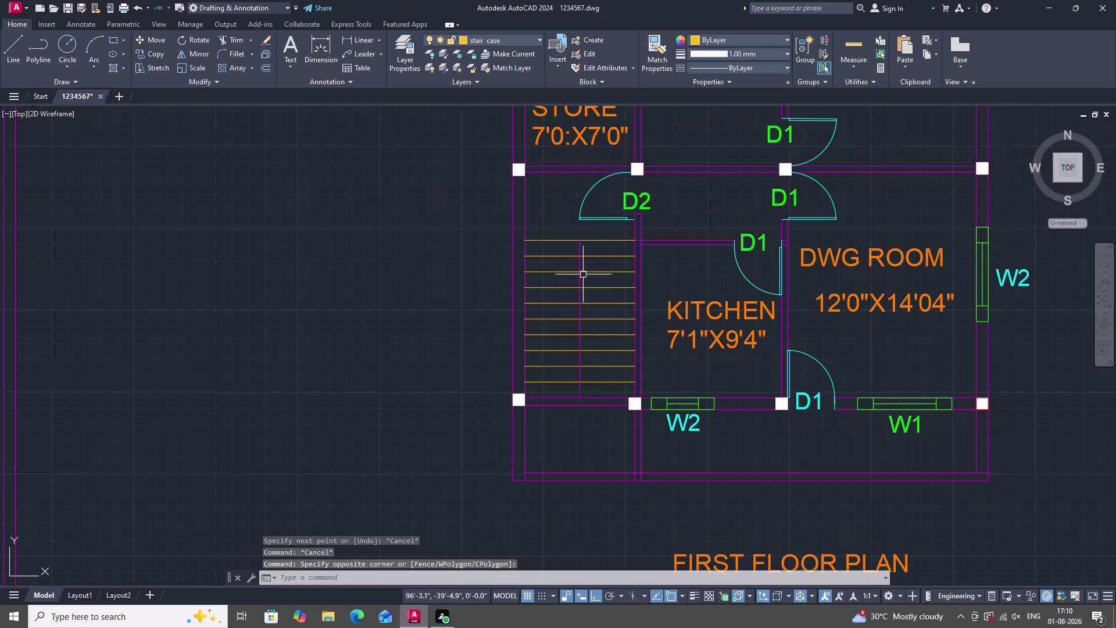
scroll(down, 3)
key(l)
key(space)
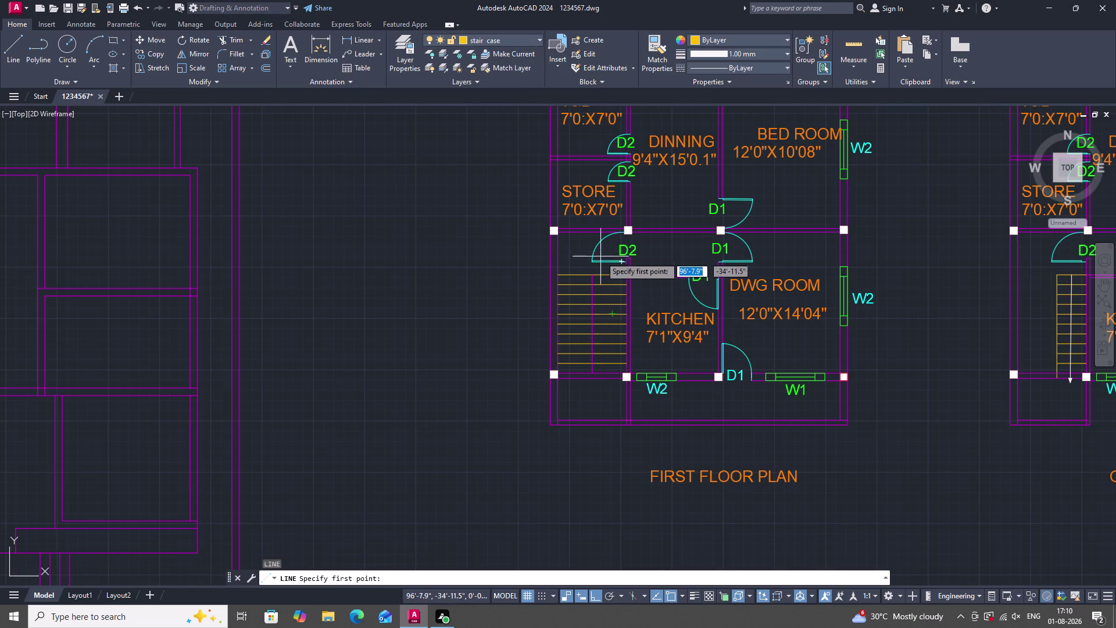
scroll(up, 3)
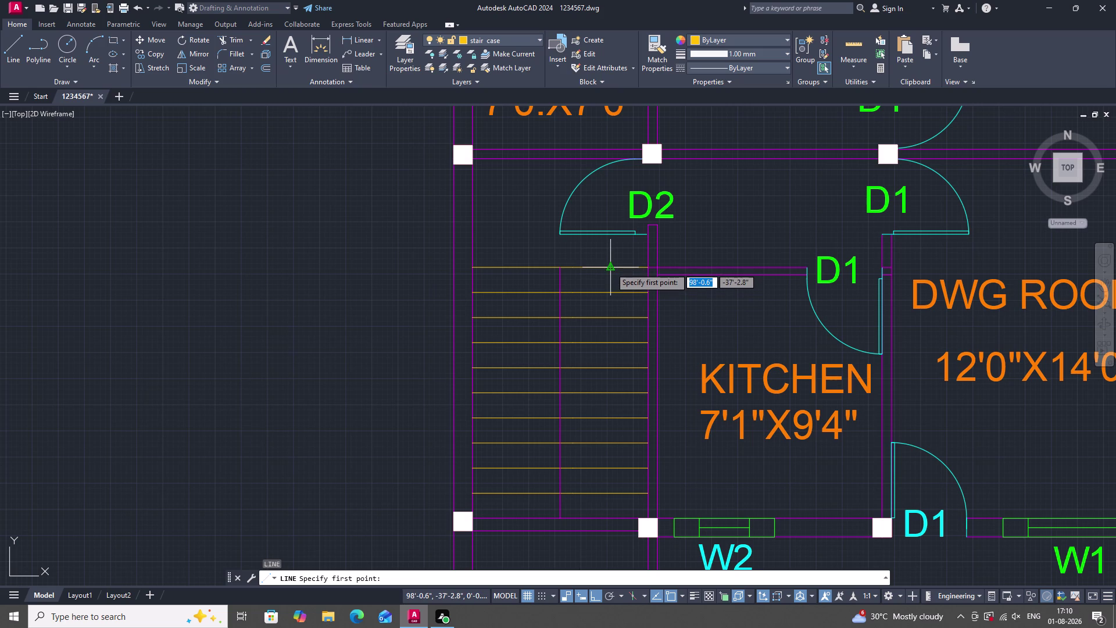
click(611, 268)
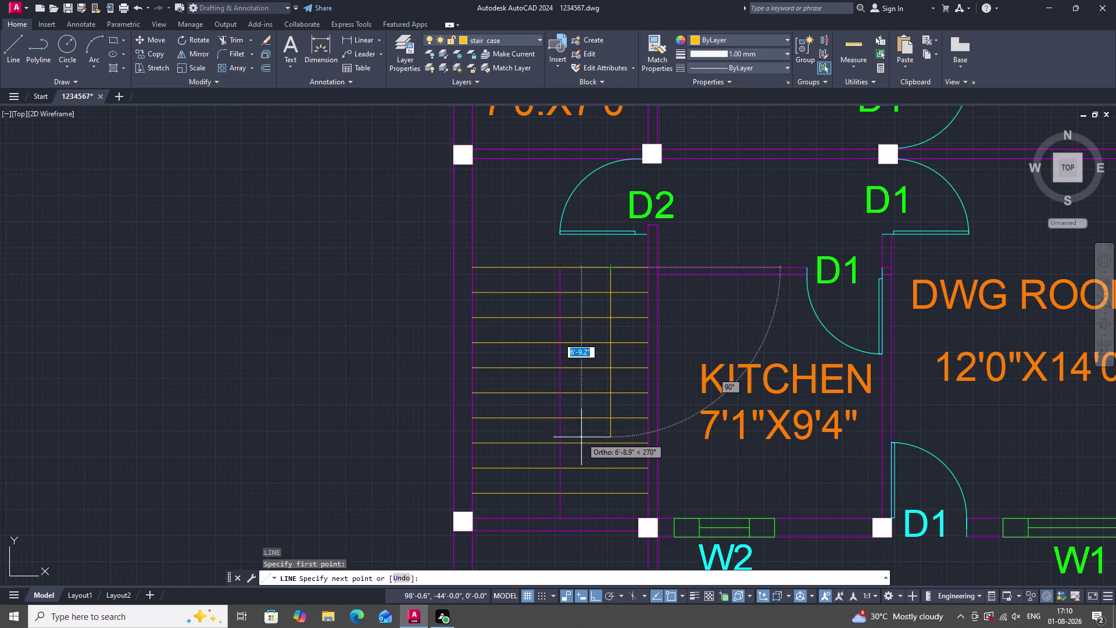
scroll(down, 3)
scroll(up, 3)
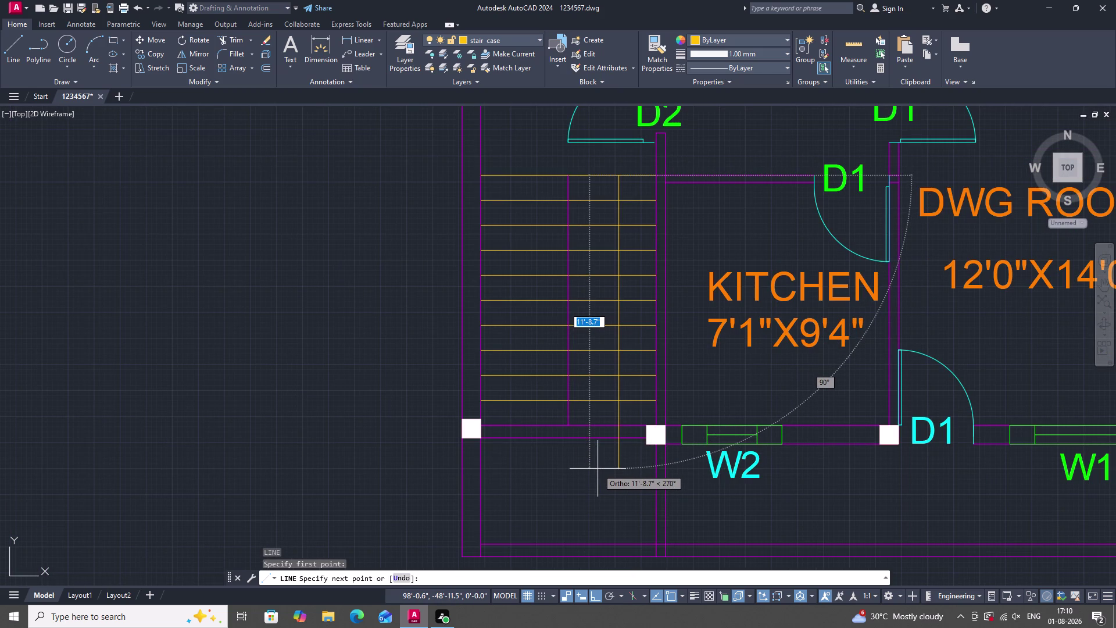
click(598, 467)
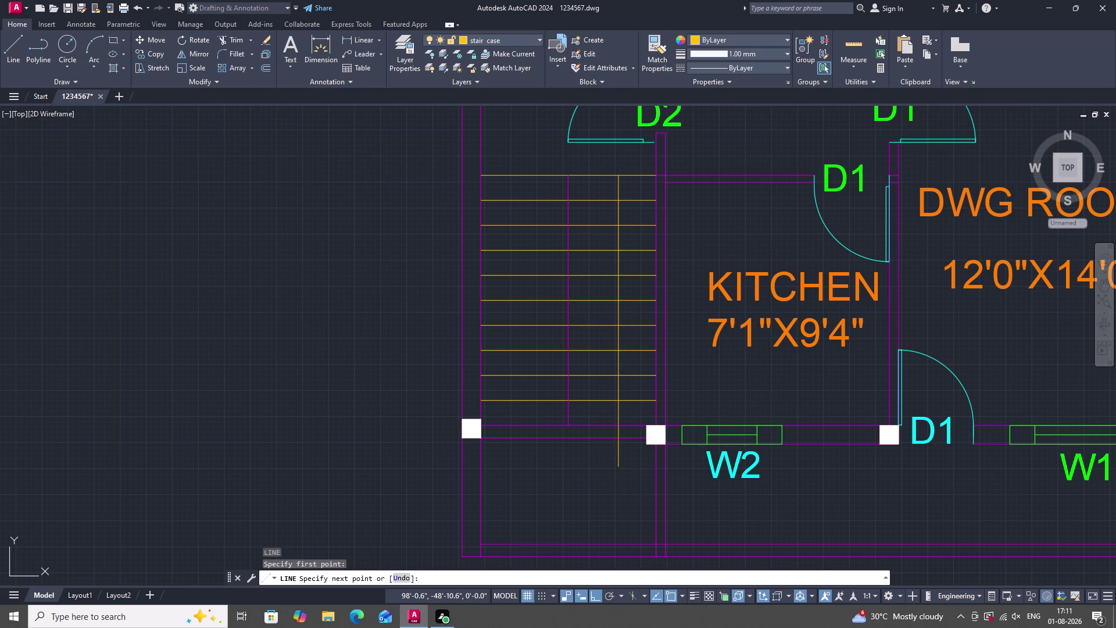
key(space)
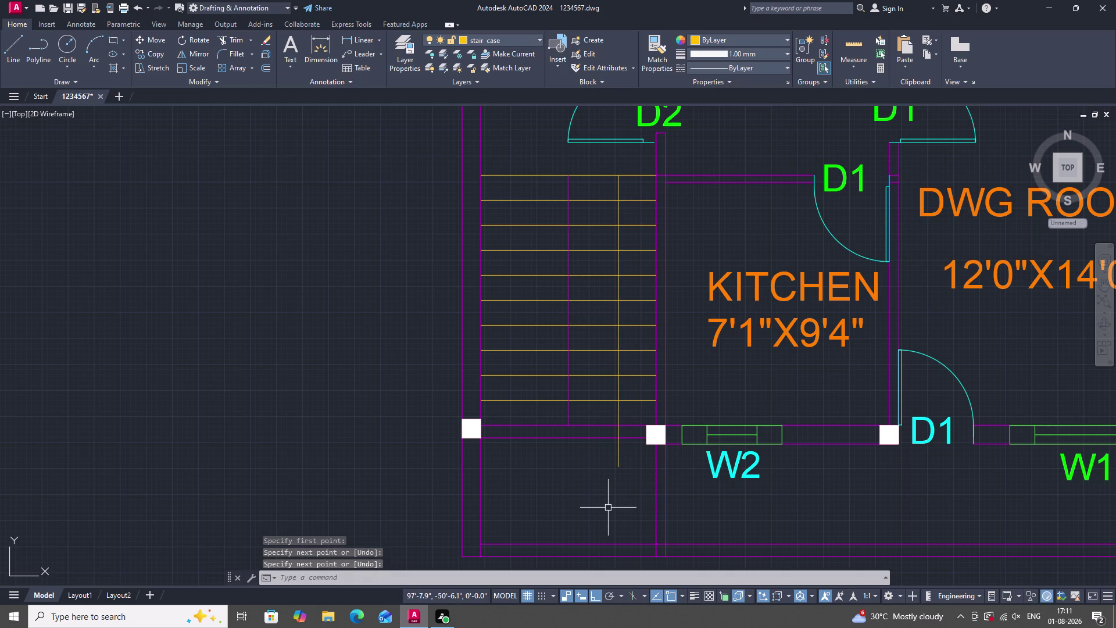
Mirror the walk line across a vertical axis, keeping the original.
text(MI)
key(space)
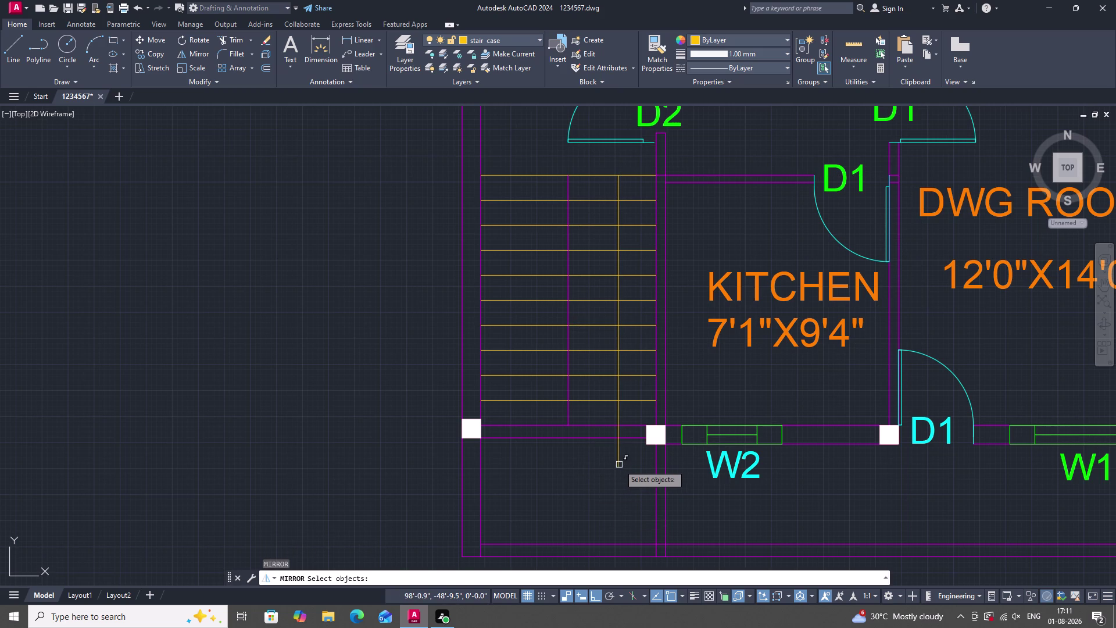
click(619, 465)
key(space)
click(567, 426)
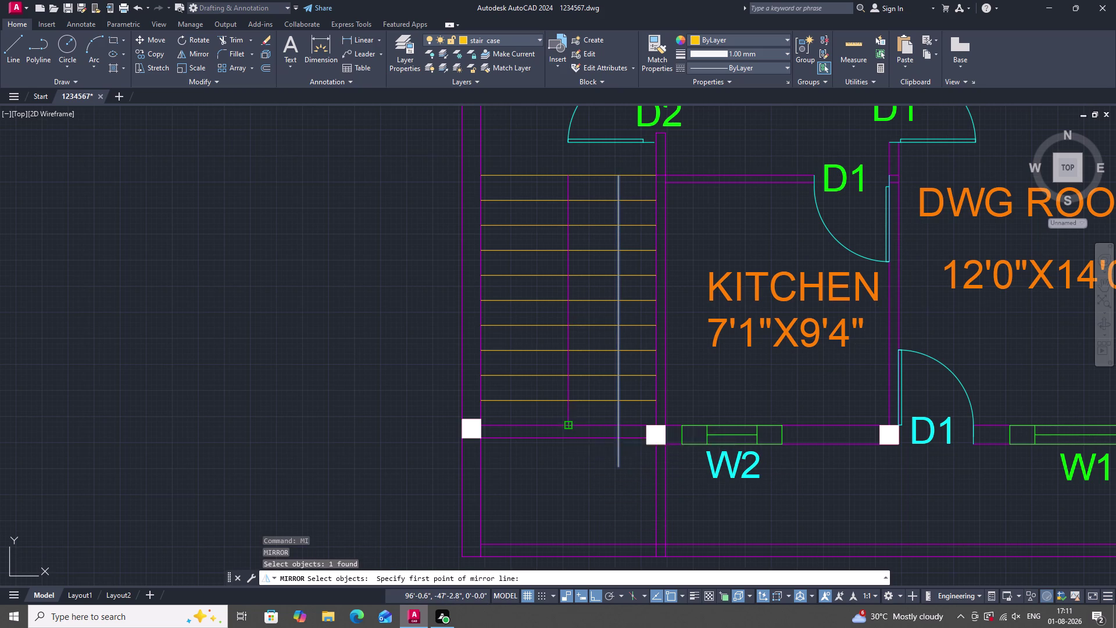
click(568, 177)
drag(597, 217, 568, 178)
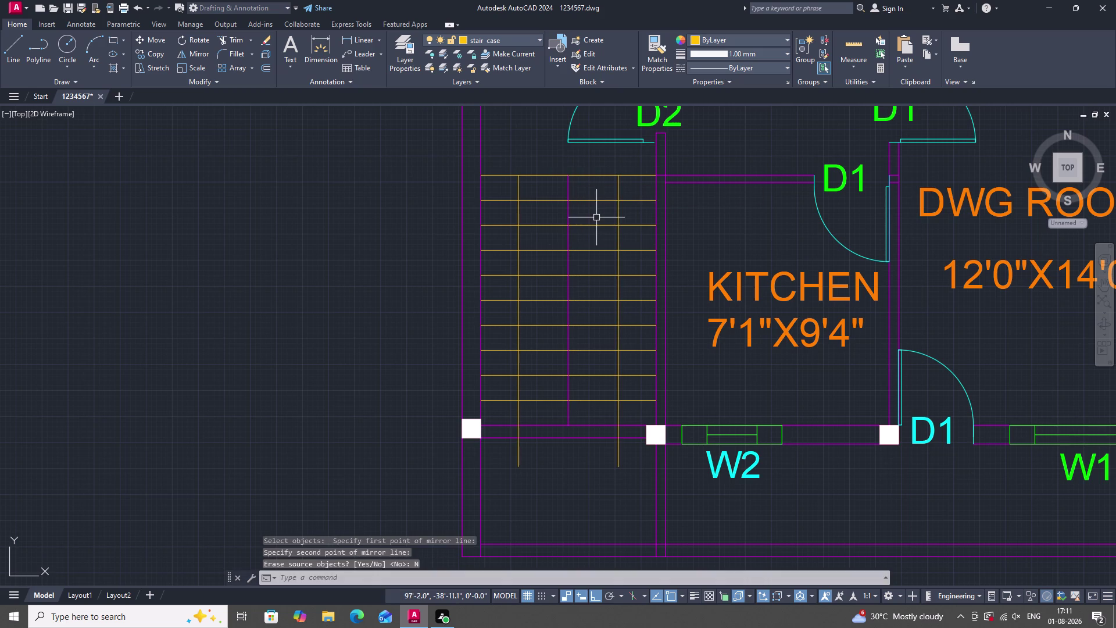
scroll(down, 3)
scroll(up, 3)
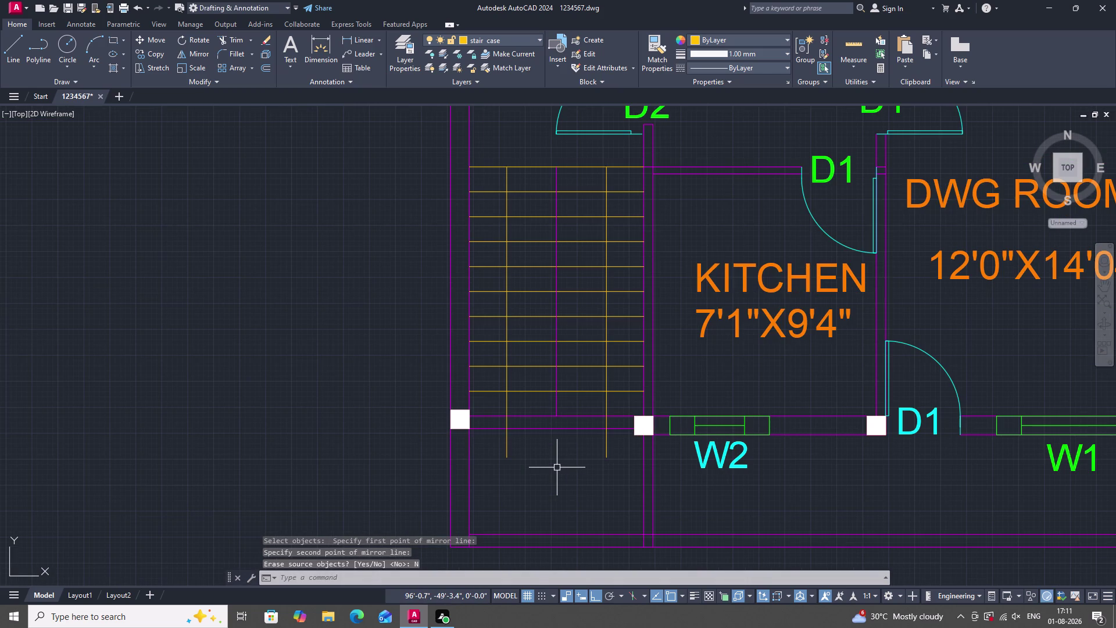
Fillet the two vertical walk lines into a curved end below the wall.
text(F)
key(space)
click(605, 446)
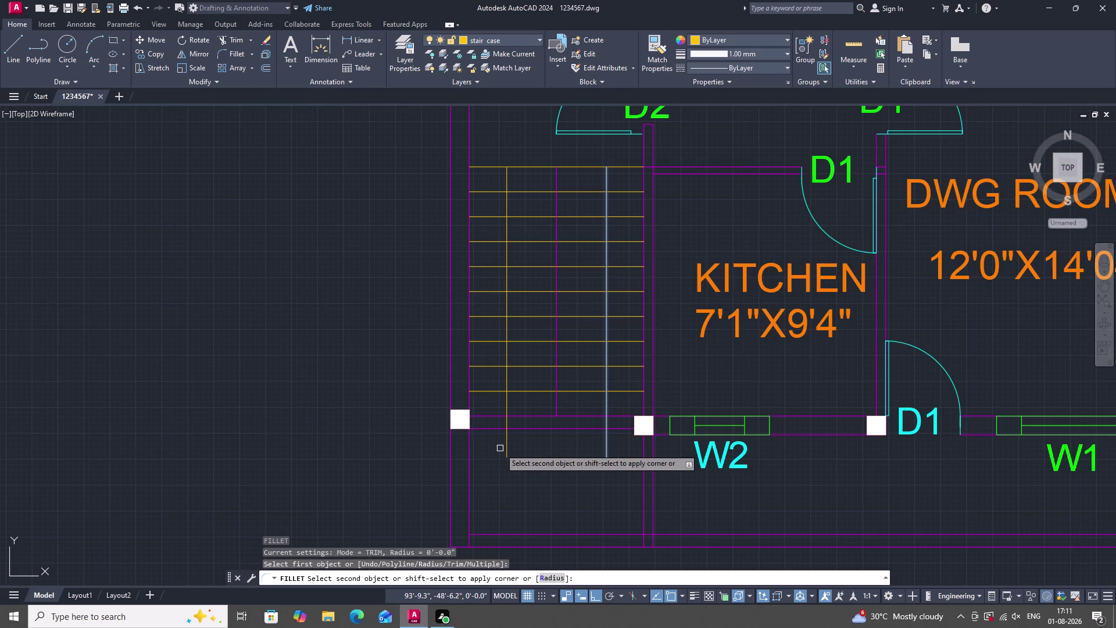
click(507, 450)
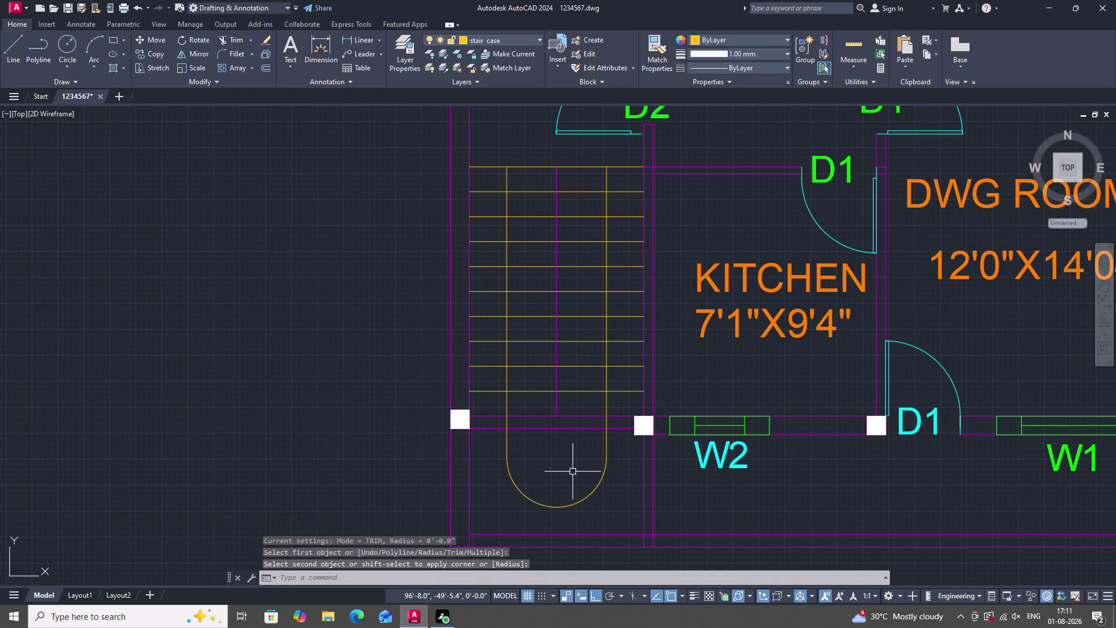
scroll(down, 3)
scroll(up, 3)
key(Escape)
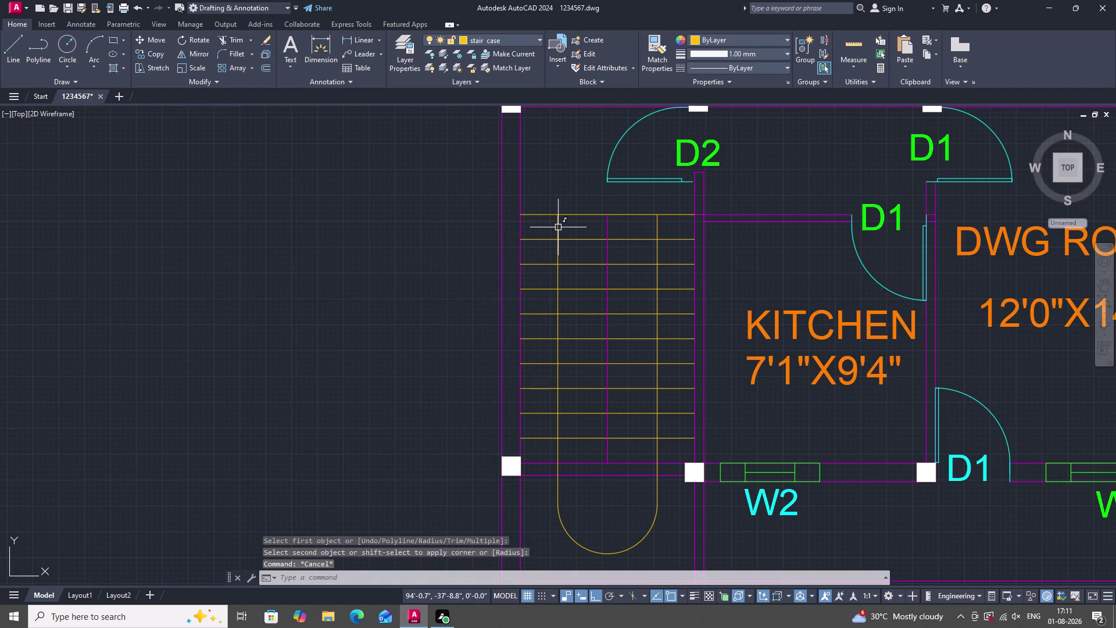
Trim the walk line segments crossing the upper stair treads, undoing the last trim.
text(TR)
key(space)
click(558, 225)
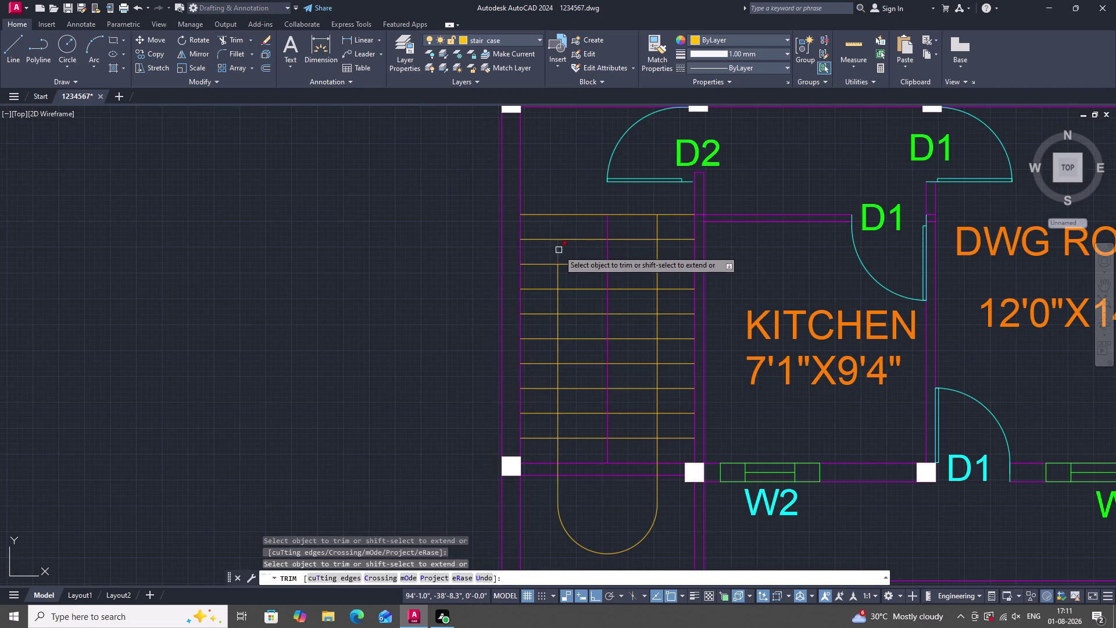
click(558, 249)
click(560, 274)
click(559, 302)
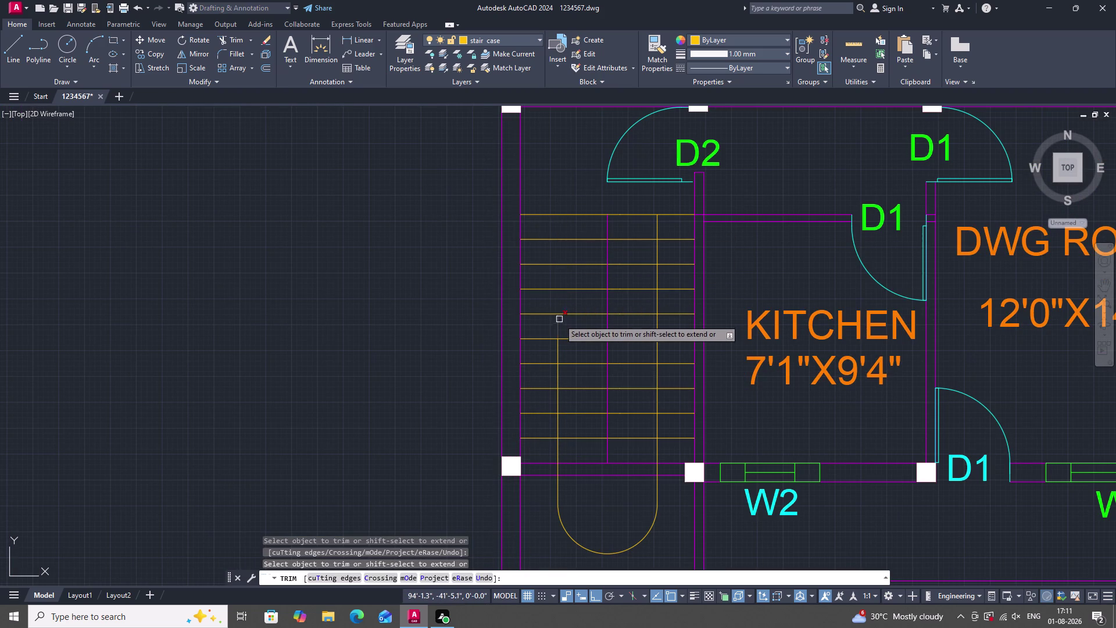
click(559, 320)
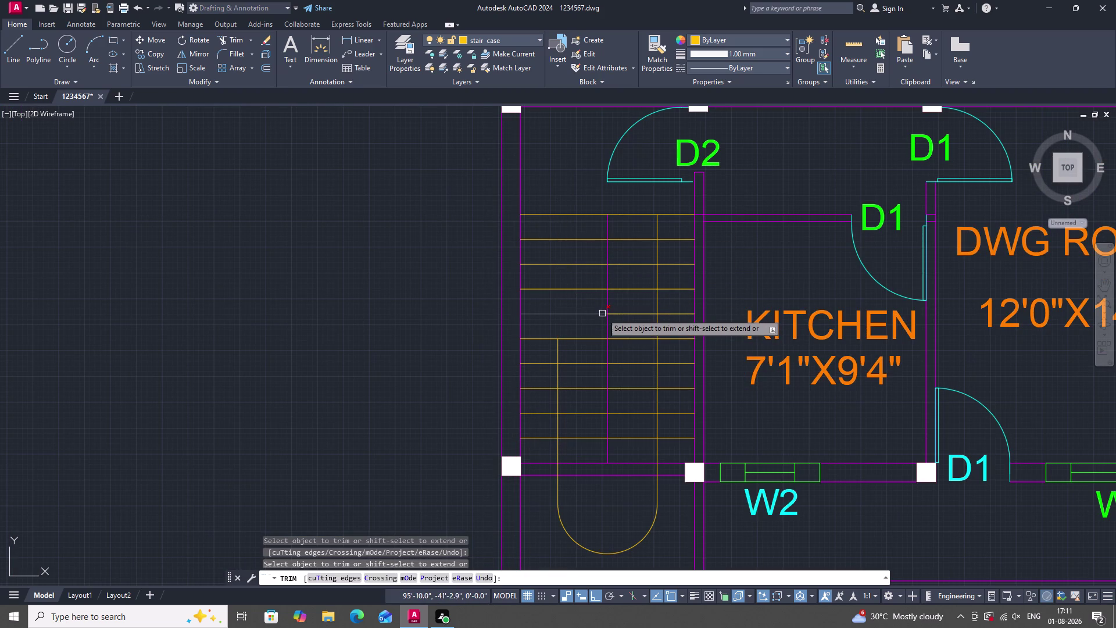
key(ctrl+z)
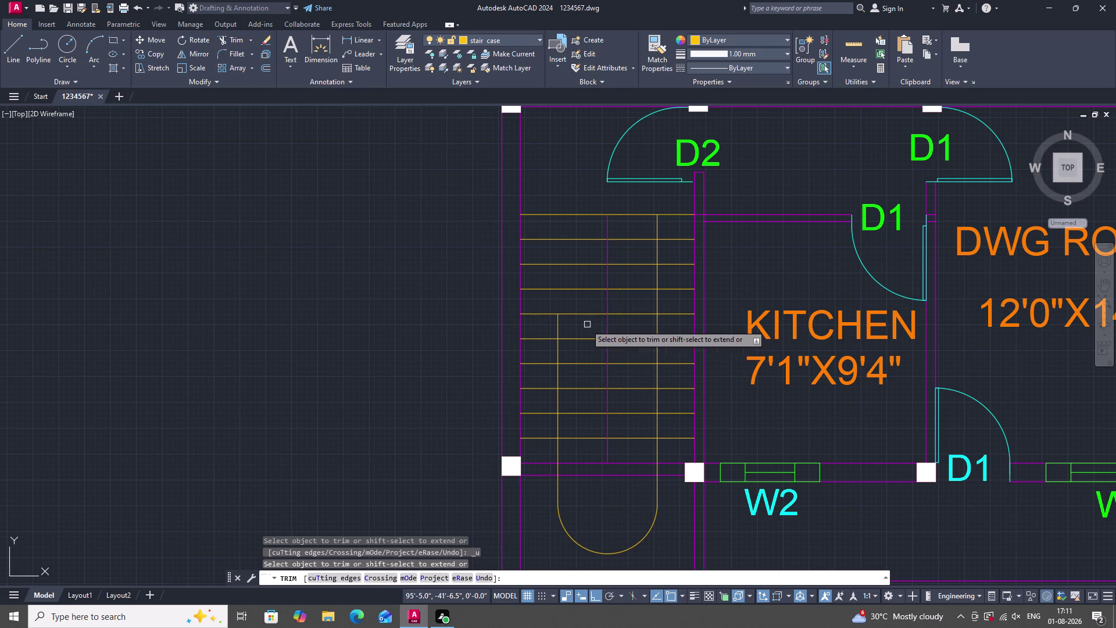
key(Escape)
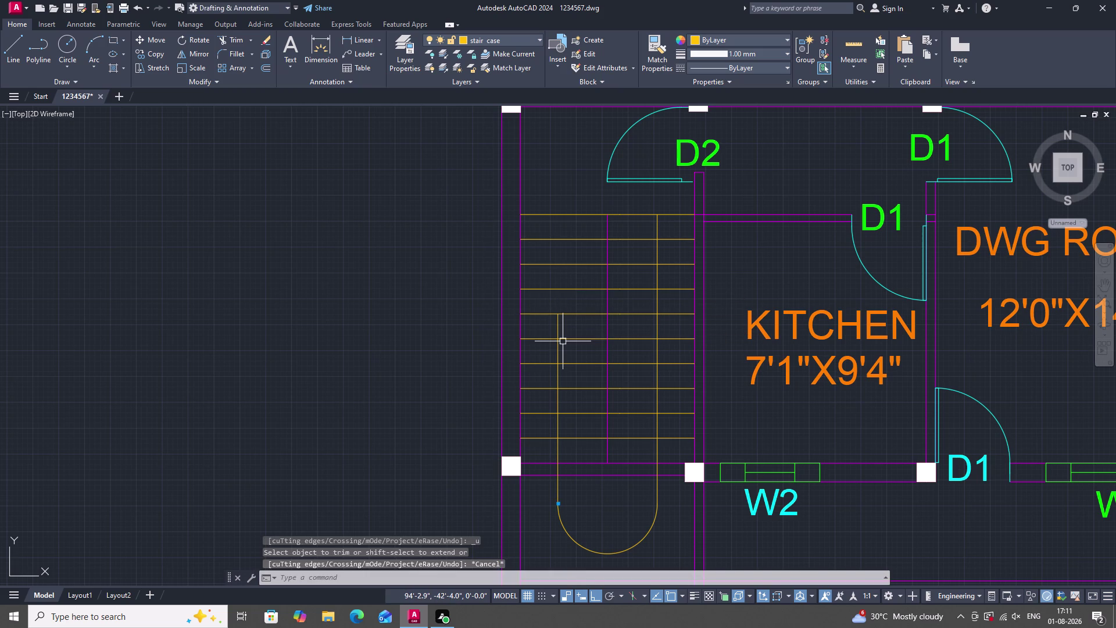
text(PL)
key(space)
scroll(up, 3)
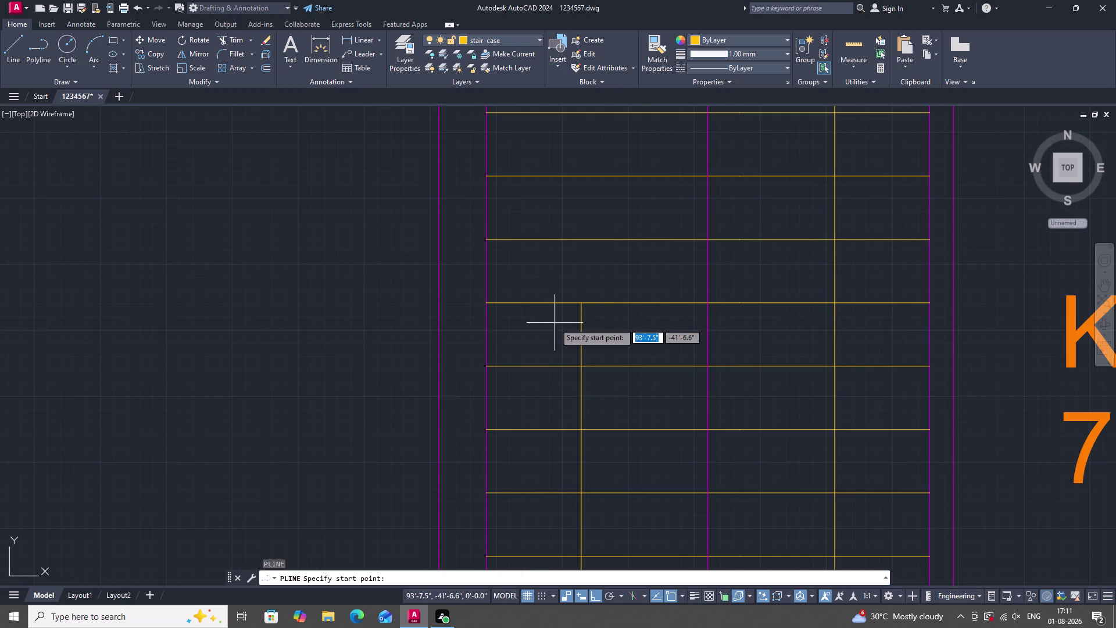
Draw a polyline arrowhead on the walk line, half-width 2 tapering to 0.
click(582, 302)
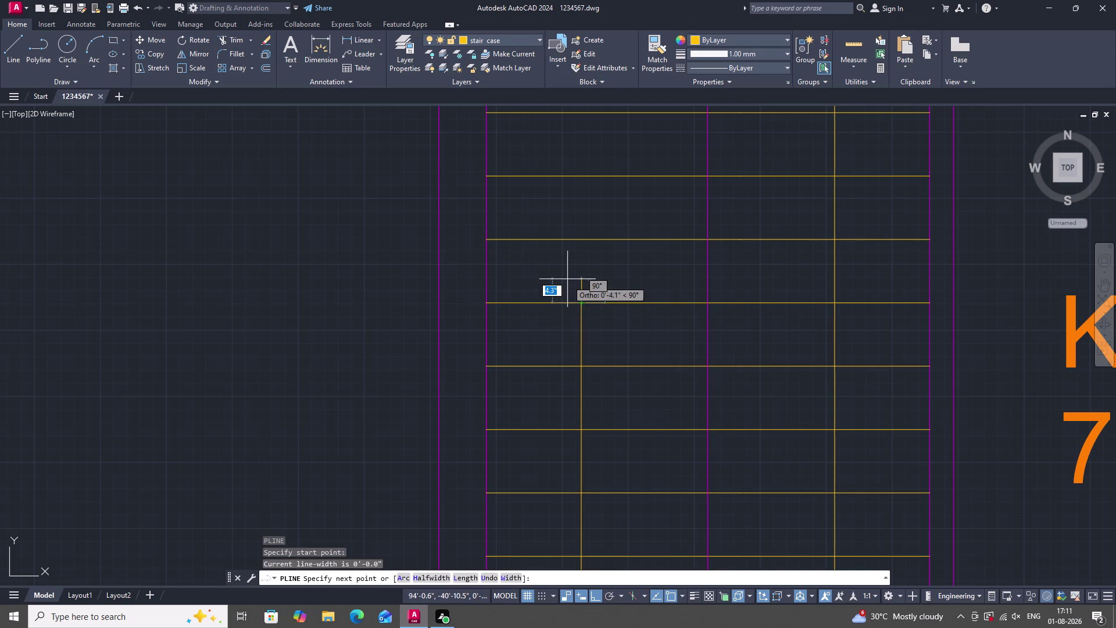
text(H)
key(space)
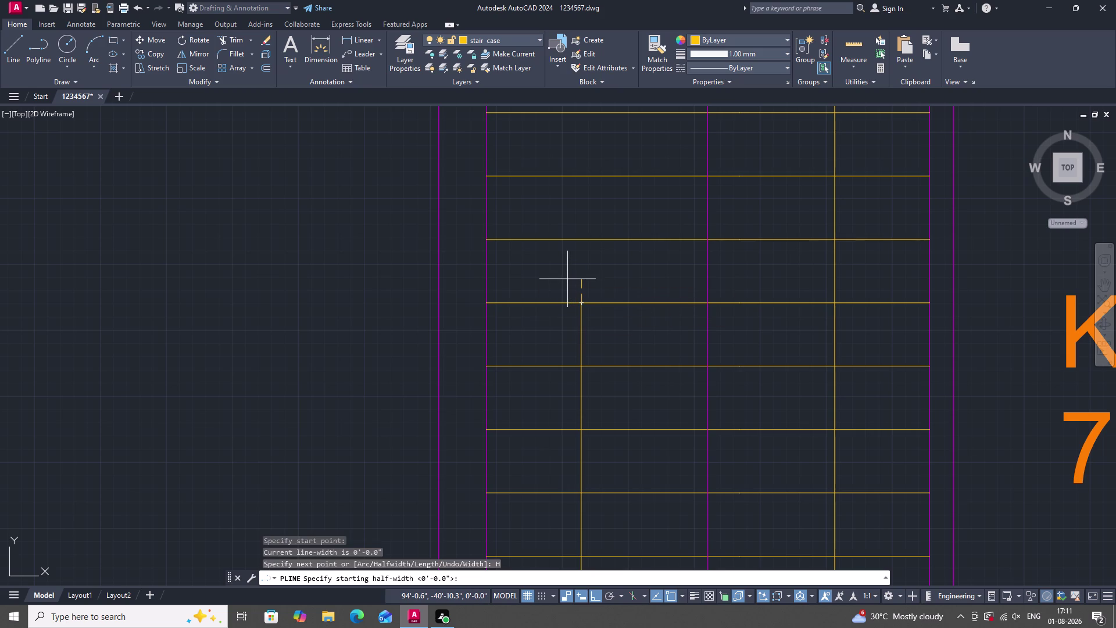
key(2)
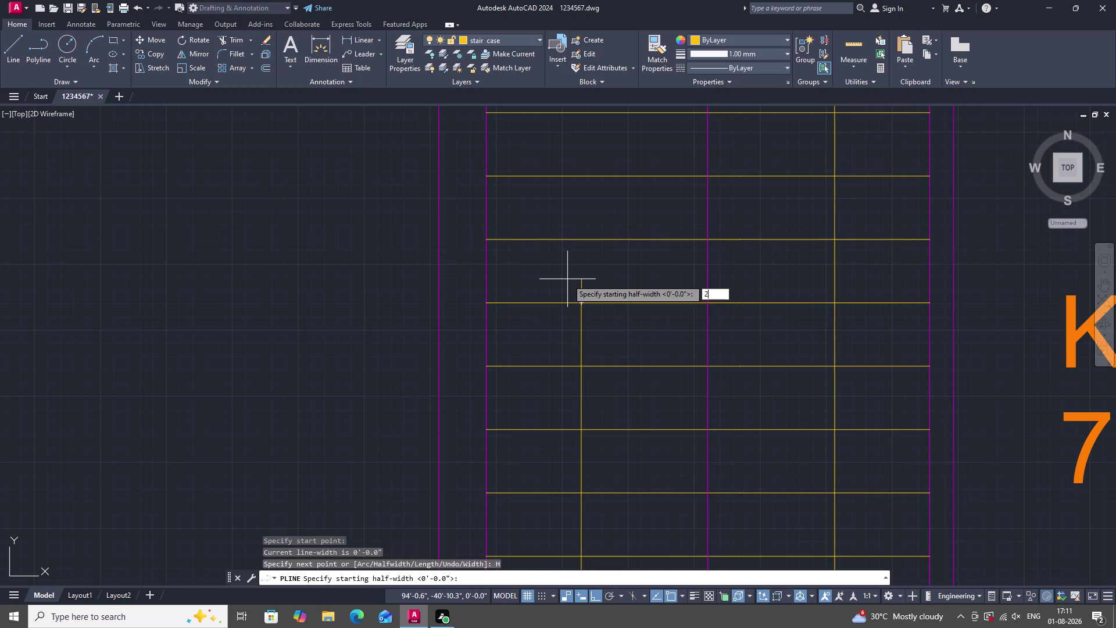
key(Return)
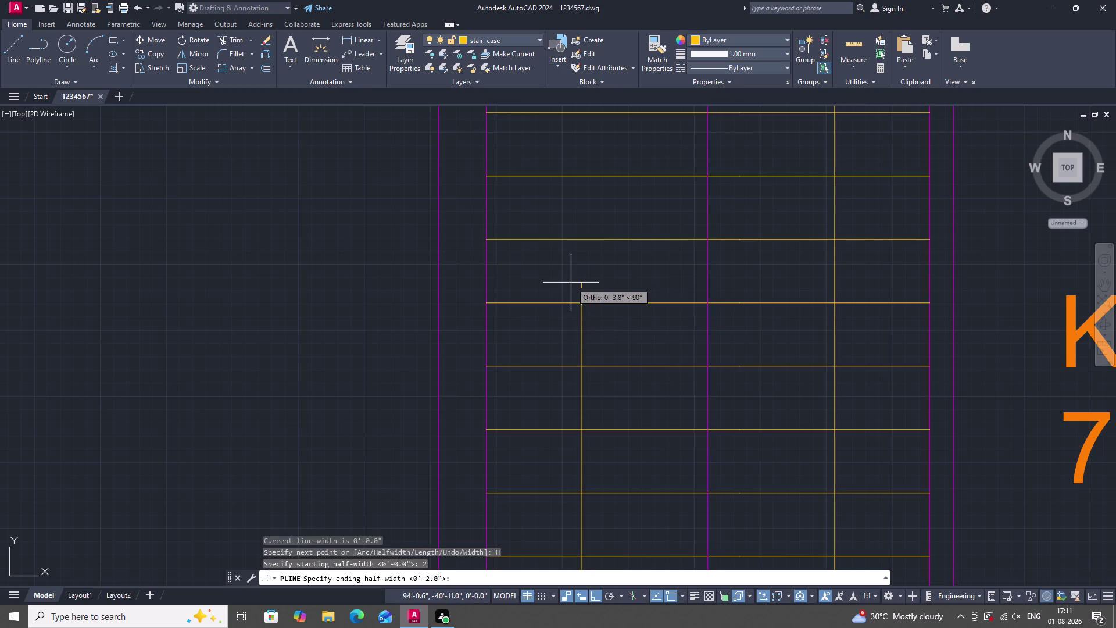
key(0)
key(Return)
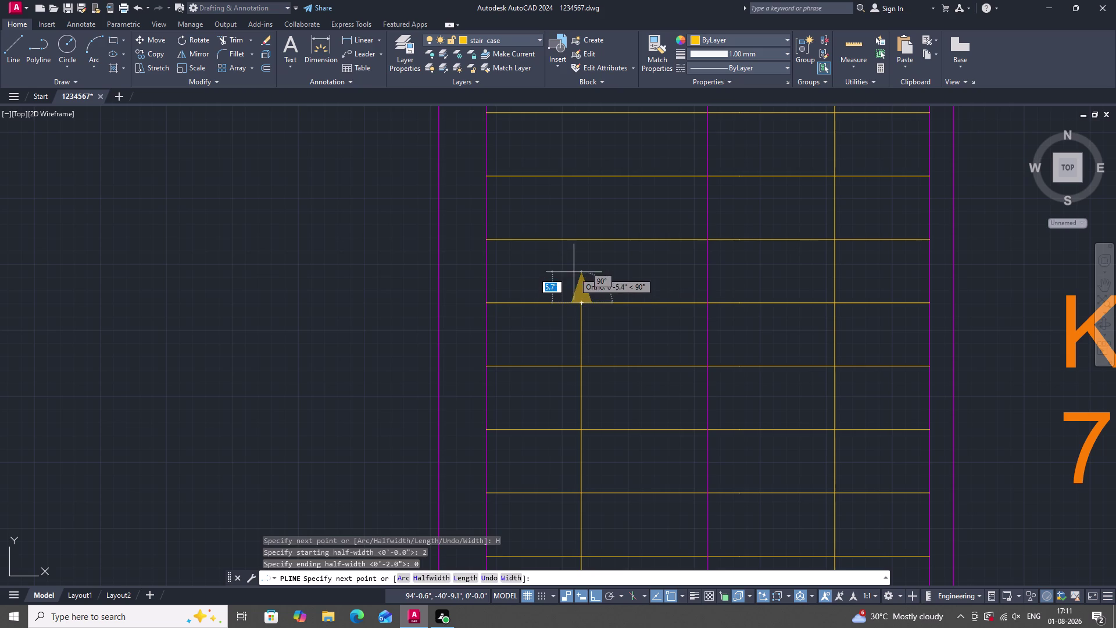
scroll(down, 3)
scroll(up, 3)
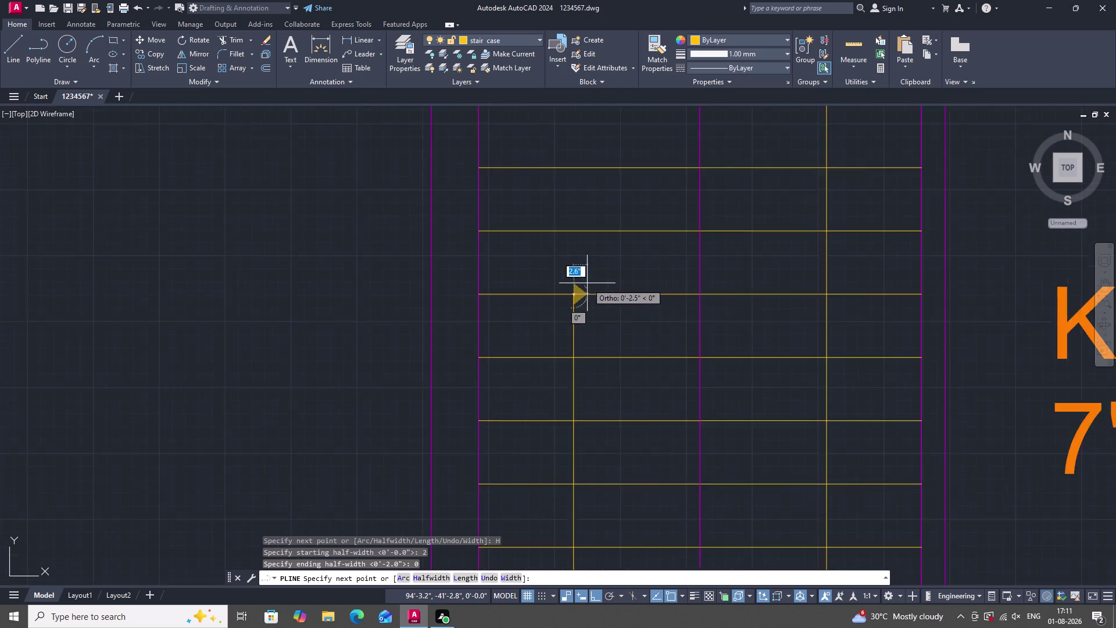
click(569, 258)
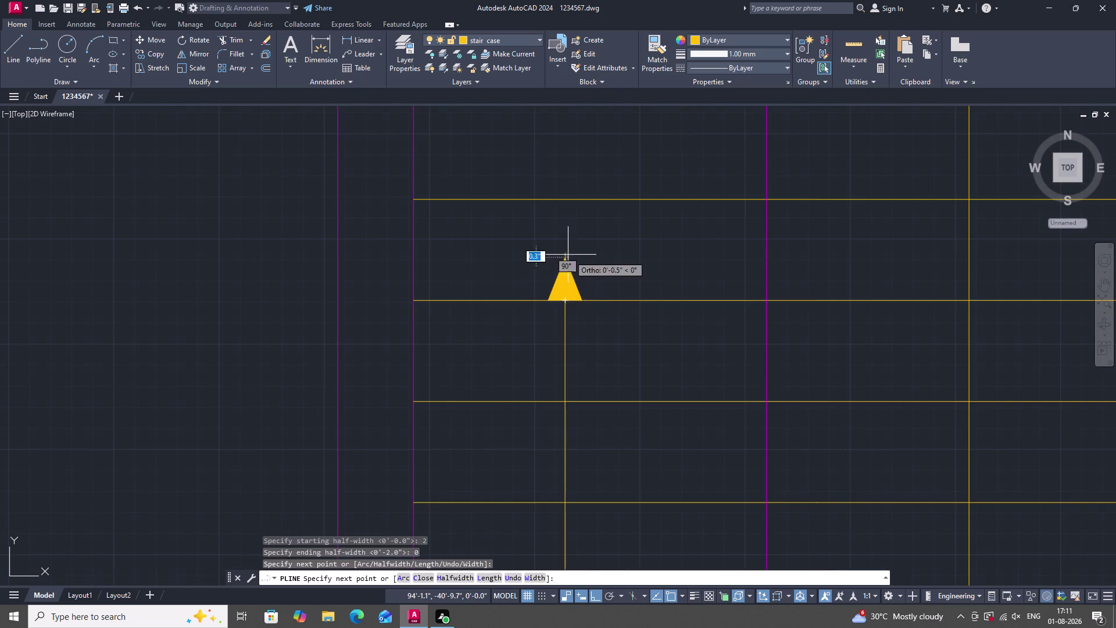
scroll(down, 3)
key(Escape)
scroll(down, 3)
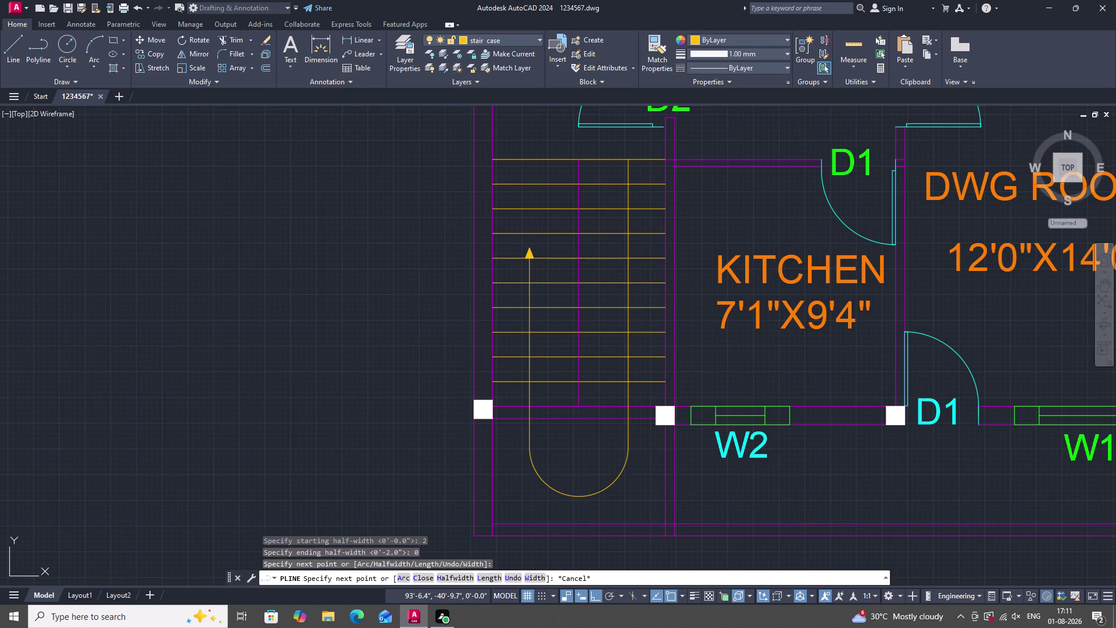
scroll(down, 3)
scroll(up, 3)
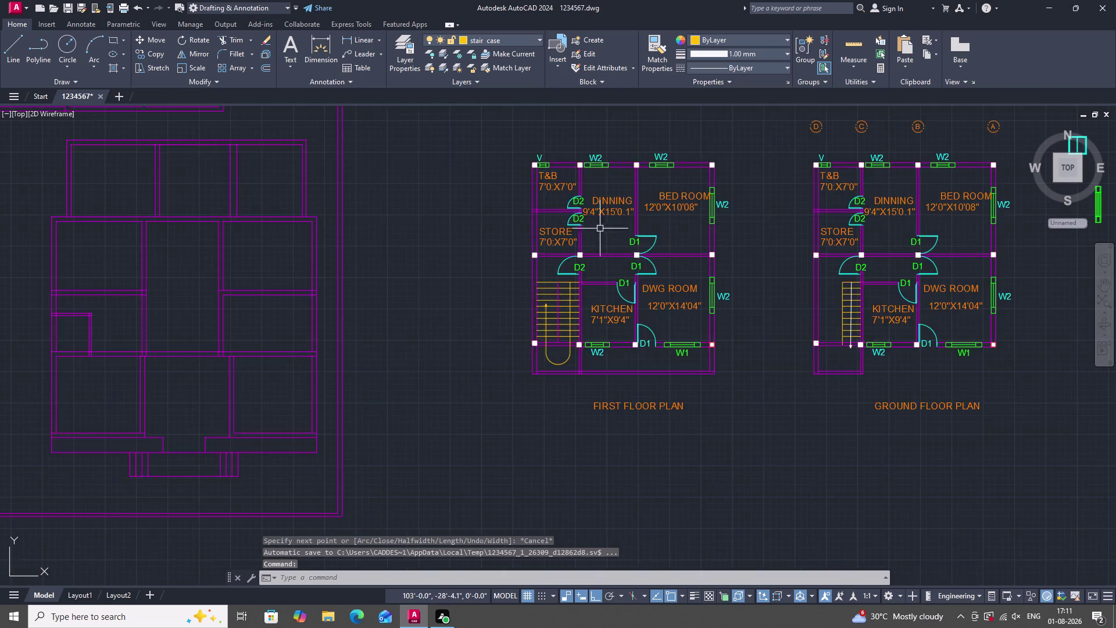
Copy the FIRST FLOOR PLAN label into the balcony strip below the windows.
scroll(down, 3)
scroll(up, 3)
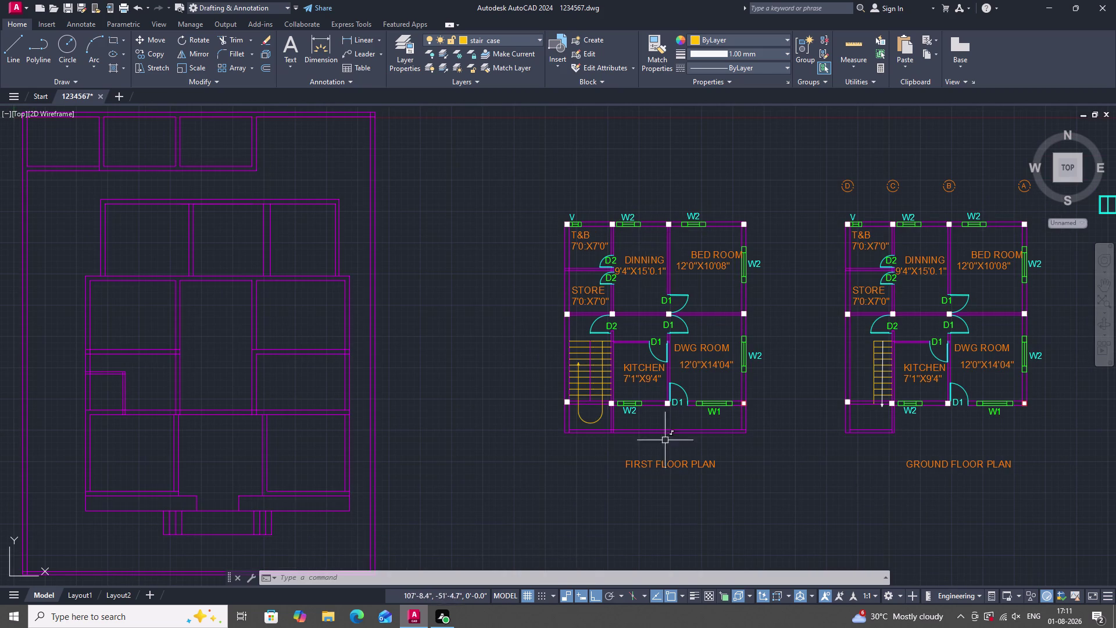
scroll(up, 3)
scroll(down, 3)
scroll(up, 3)
scroll(down, 3)
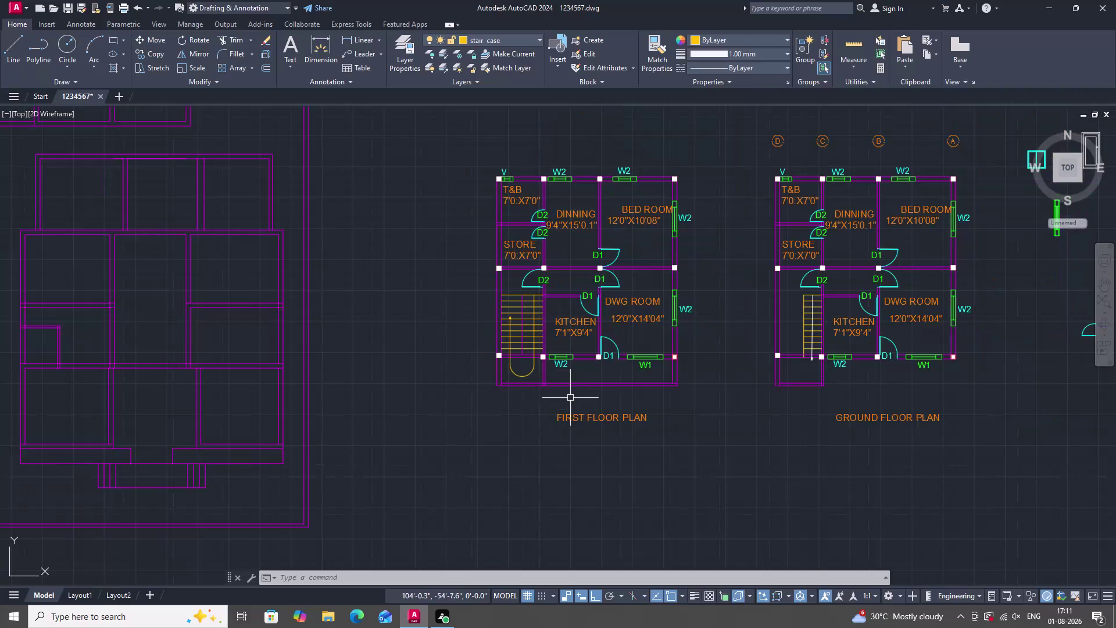
scroll(up, 3)
click(586, 427)
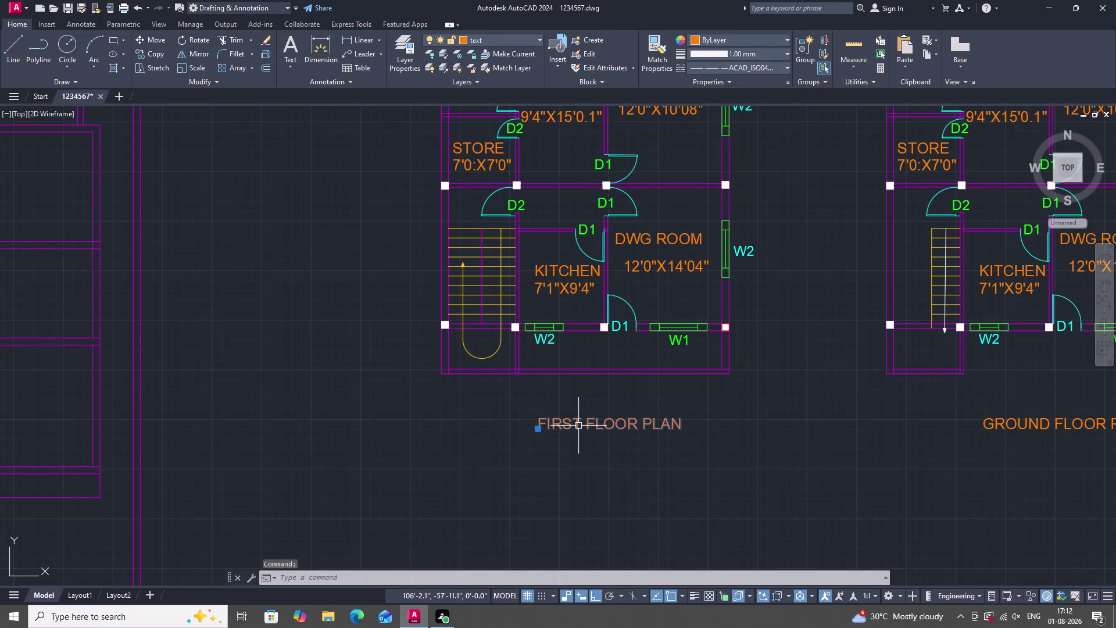
text(CO)
key(space)
click(537, 427)
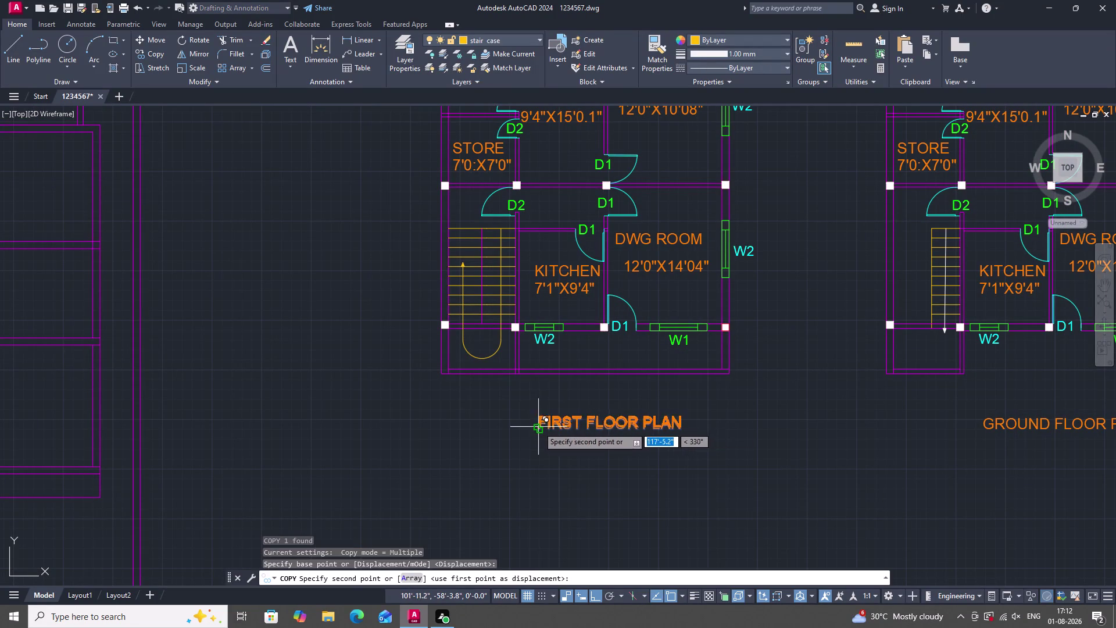
click(560, 362)
scroll(up, 3)
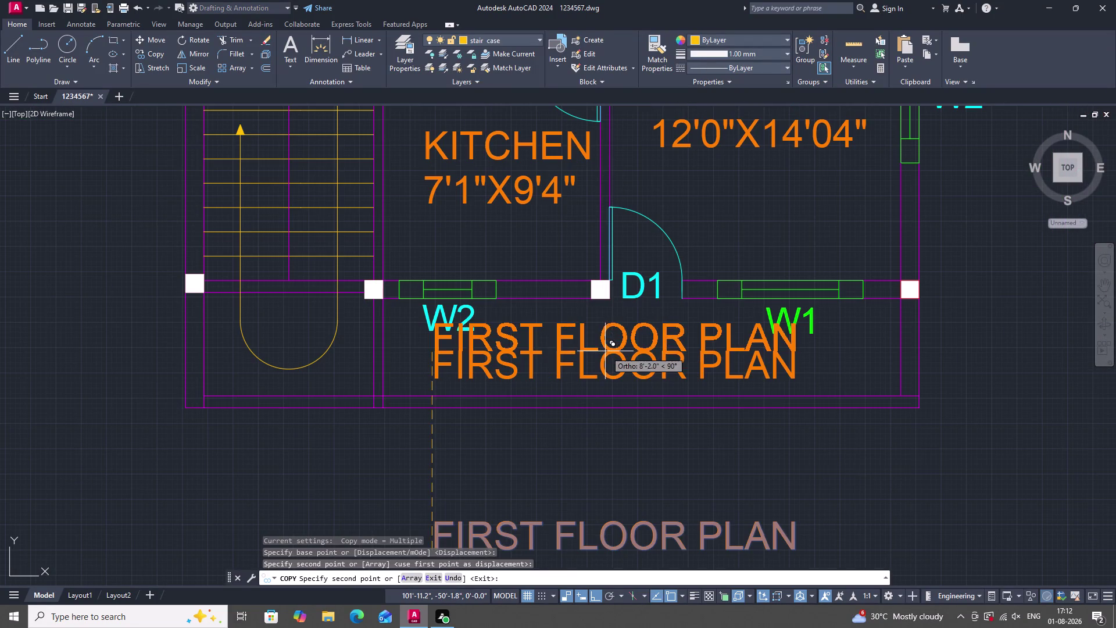
key(Escape)
key(Escape)
Edit the copied label's text to read BALCONY.
double_click(582, 368)
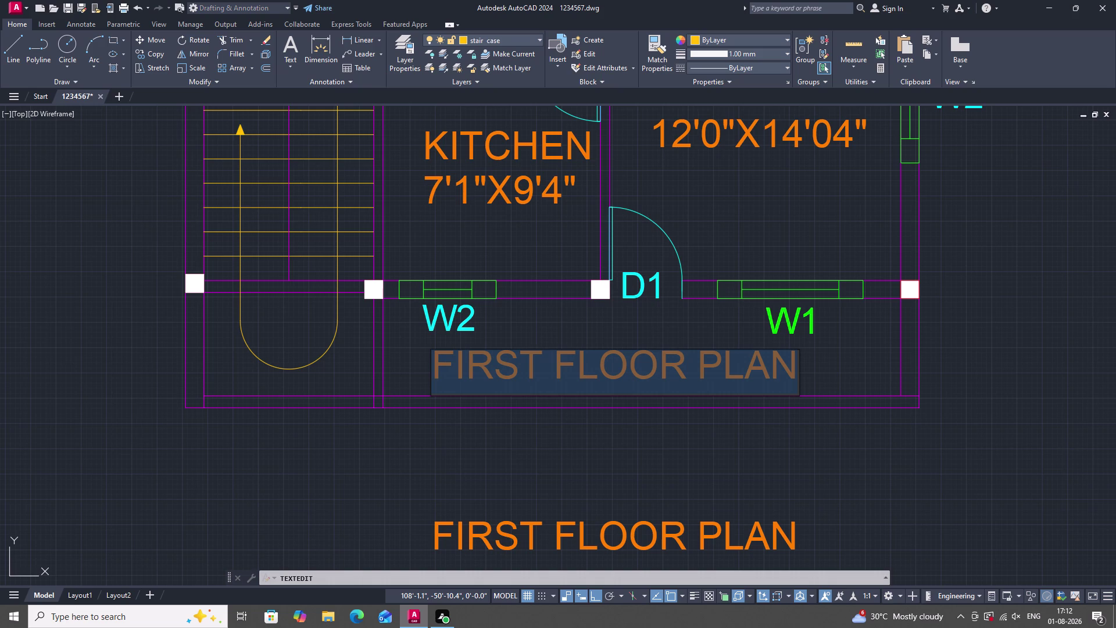
text(BAL)
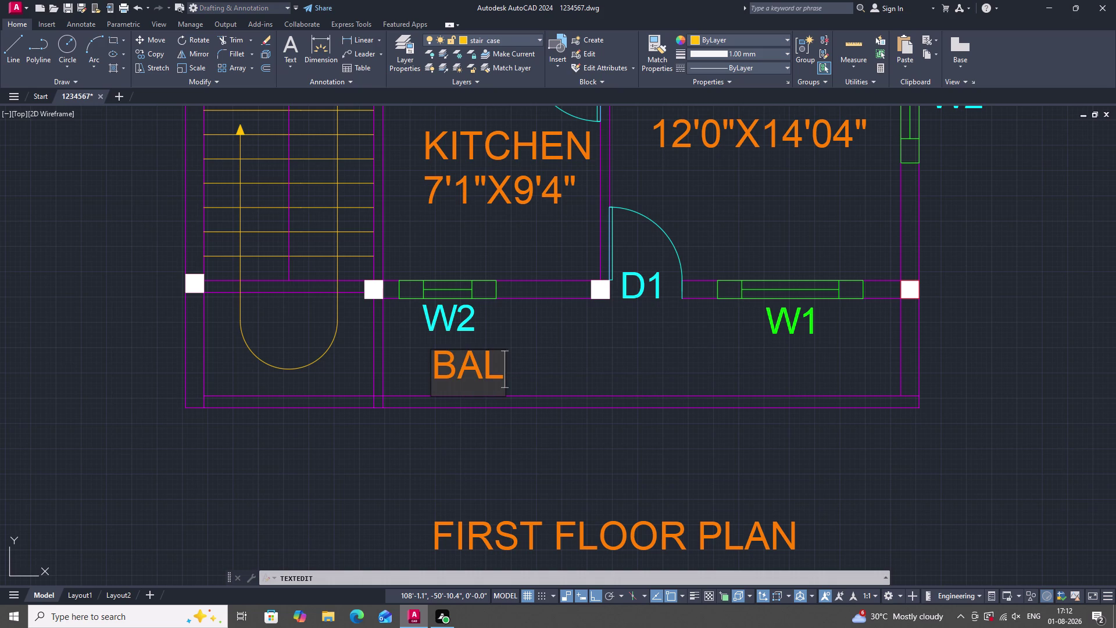
text(COM)
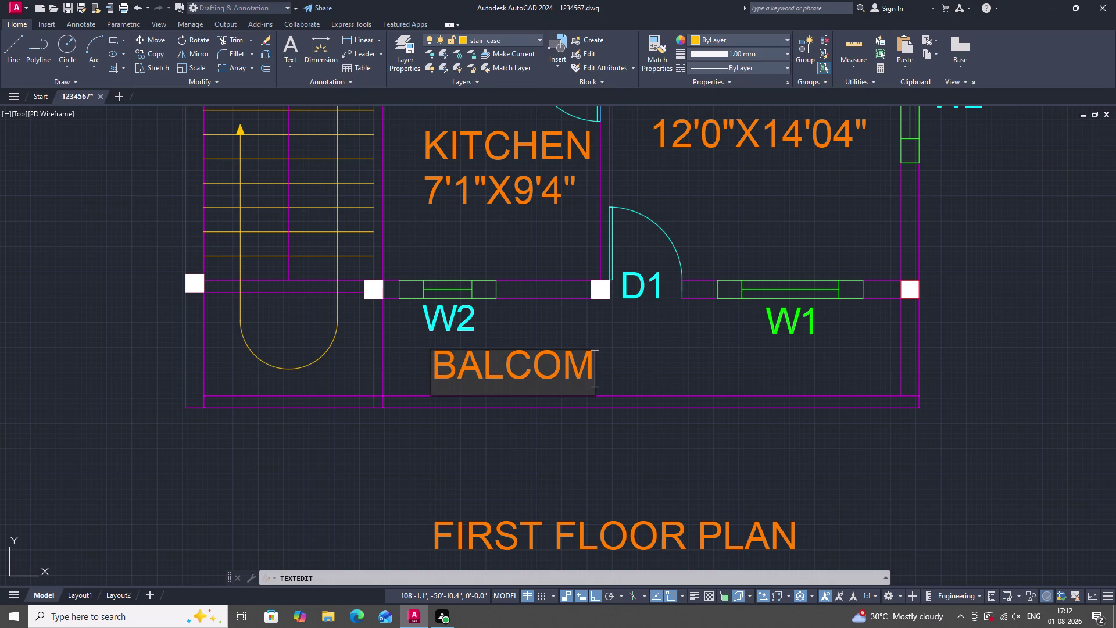
key(BackSpace)
text(NY)
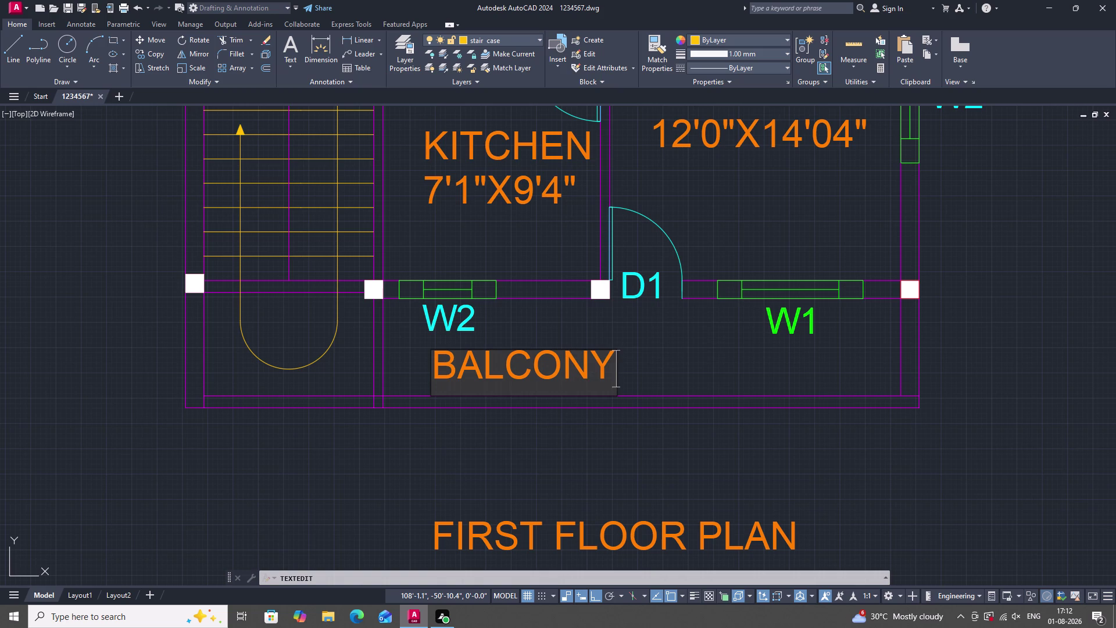
key(Return)
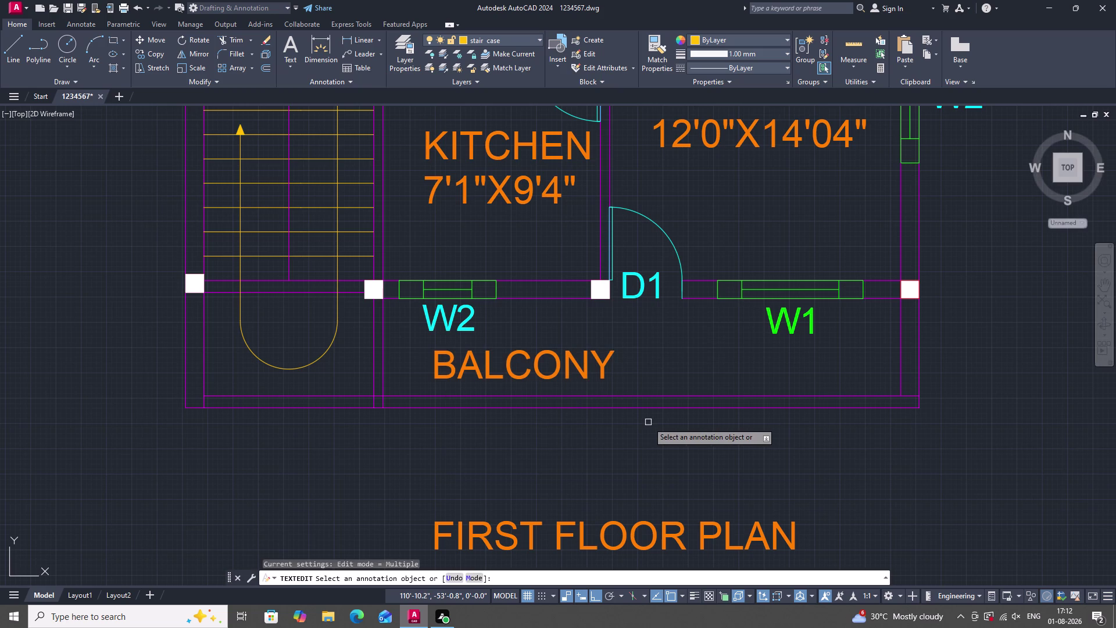
key(Escape)
scroll(down, 3)
scroll(down, 3)
scroll(up, 3)
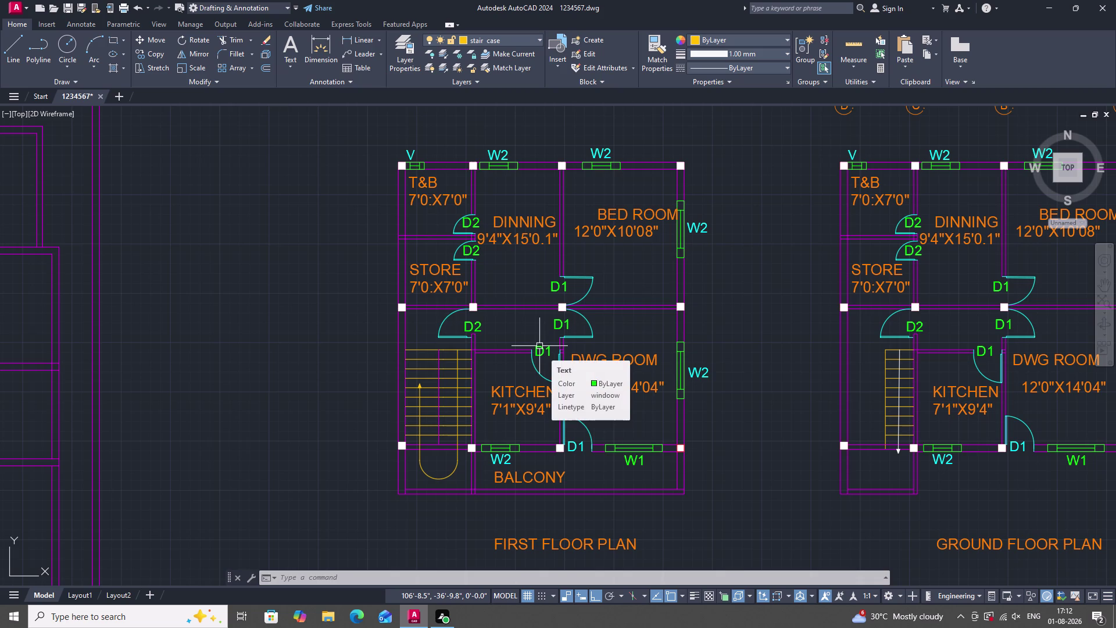
Zoom out to view the whole drawing.
scroll(down, 3)
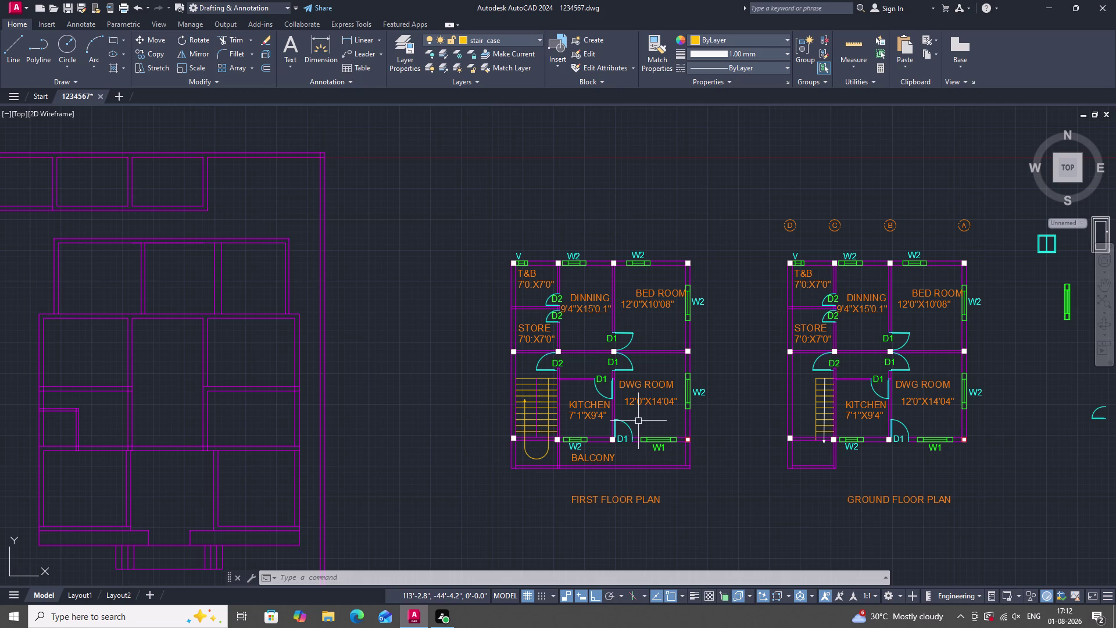
scroll(down, 3)
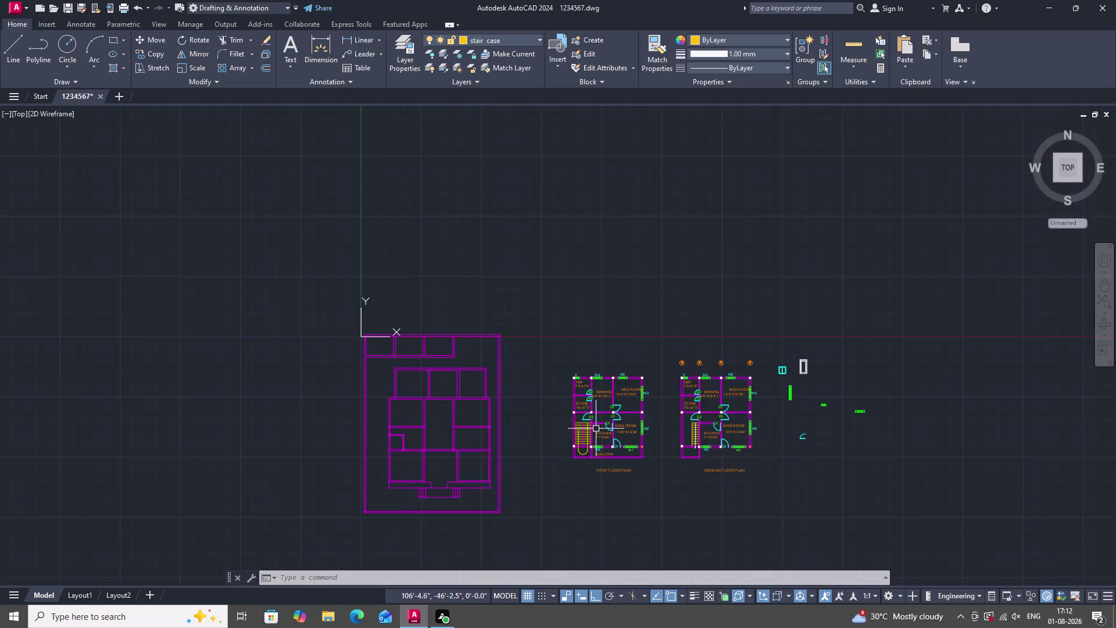
scroll(up, 3)
scroll(up, 3)
scroll(down, 3)
scroll(up, 3)
scroll(down, 3)
scroll(up, 3)
scroll(down, 3)
scroll(up, 3)
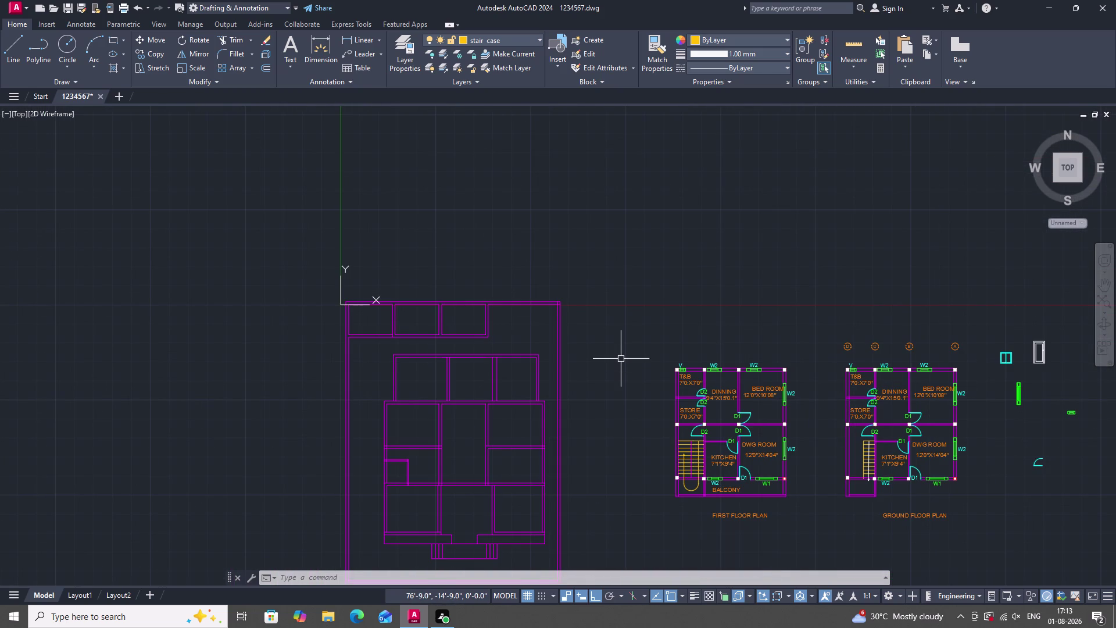
Make center line the current layer via LA, then close the layer manager.
key(l)
key(a)
key(space)
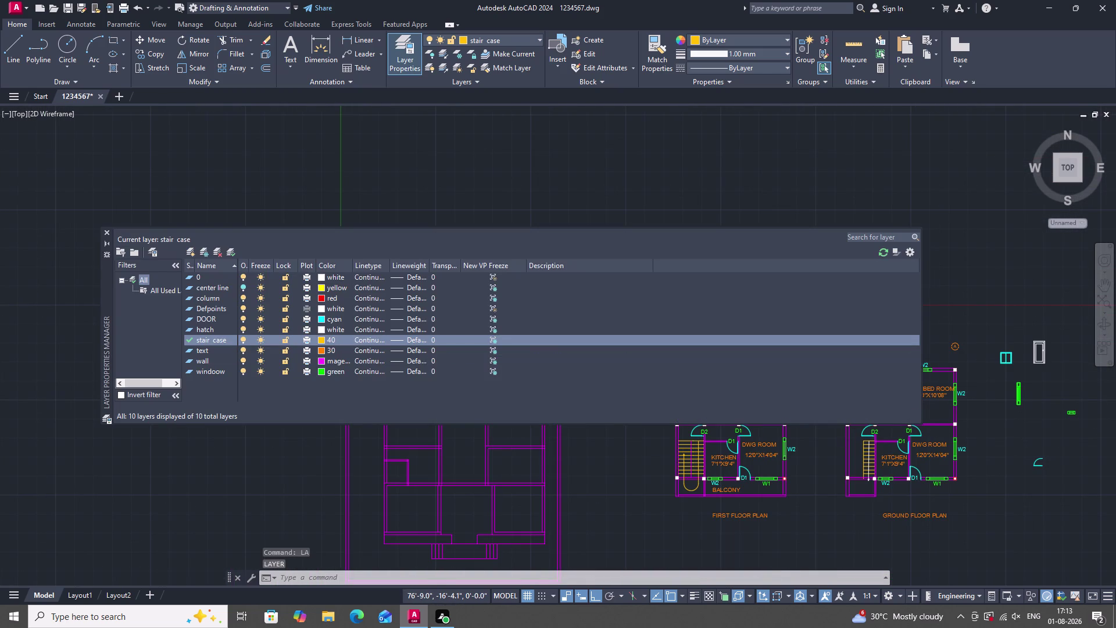
double_click(244, 287)
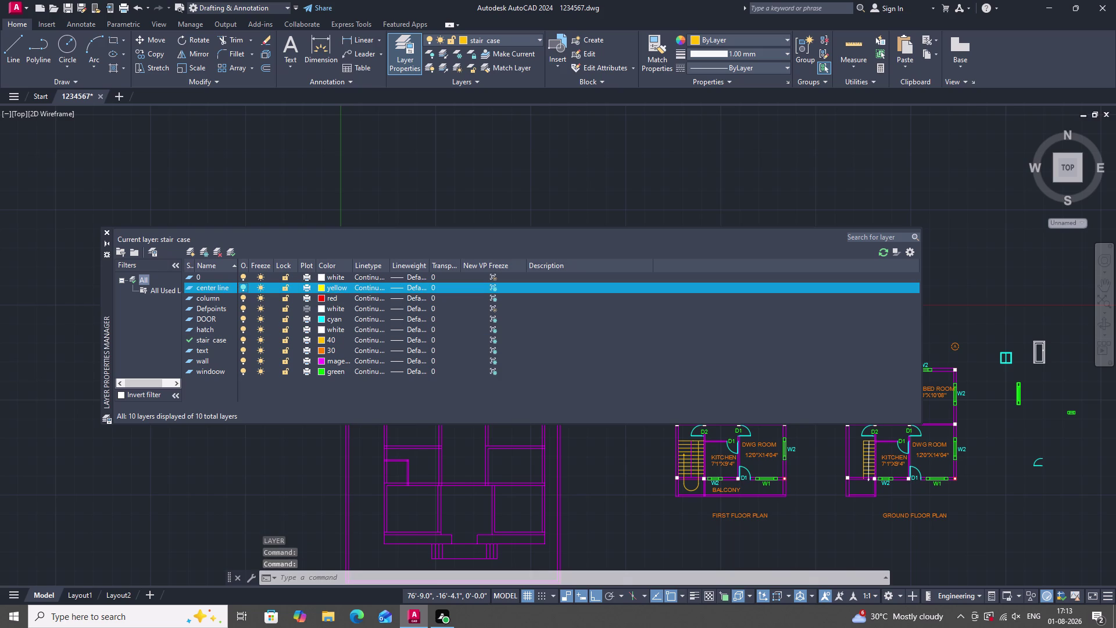
click(104, 229)
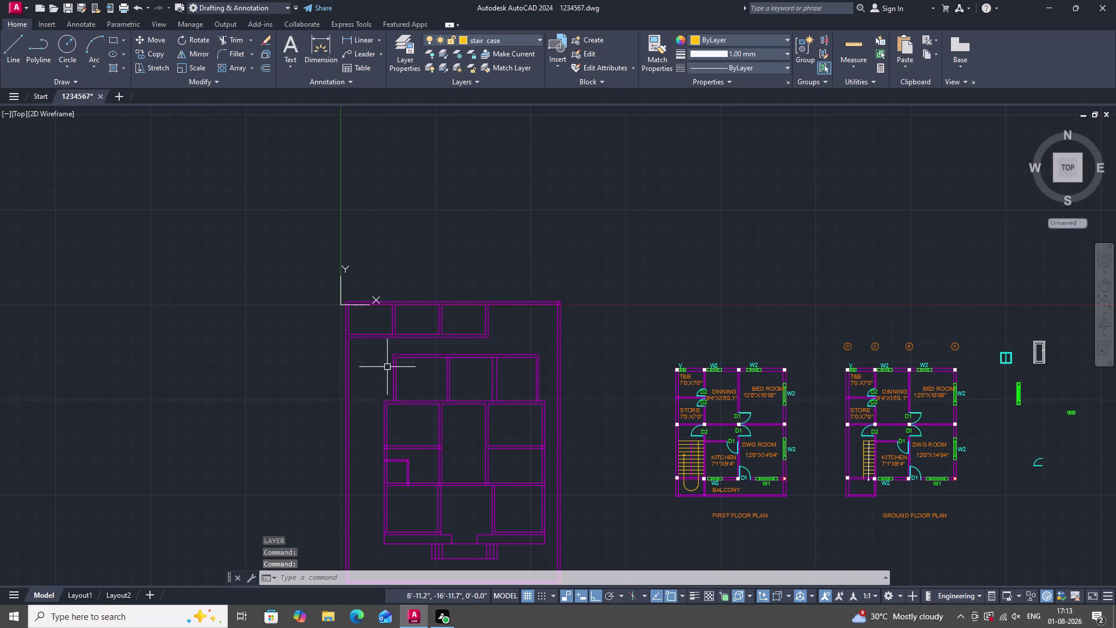
scroll(down, 3)
scroll(up, 3)
scroll(down, 3)
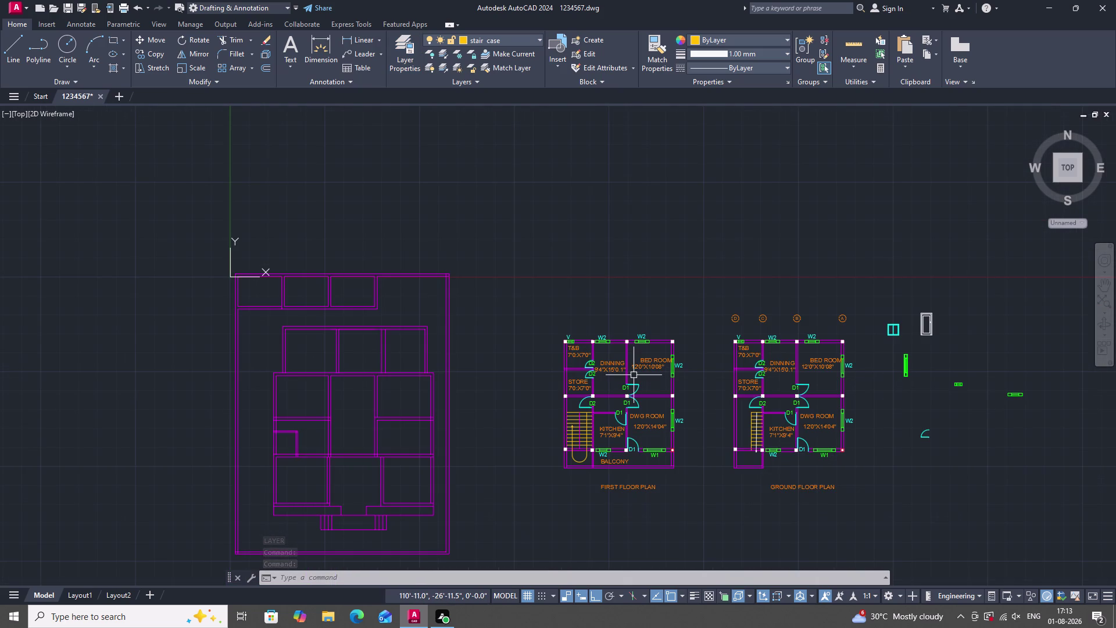
key(Escape)
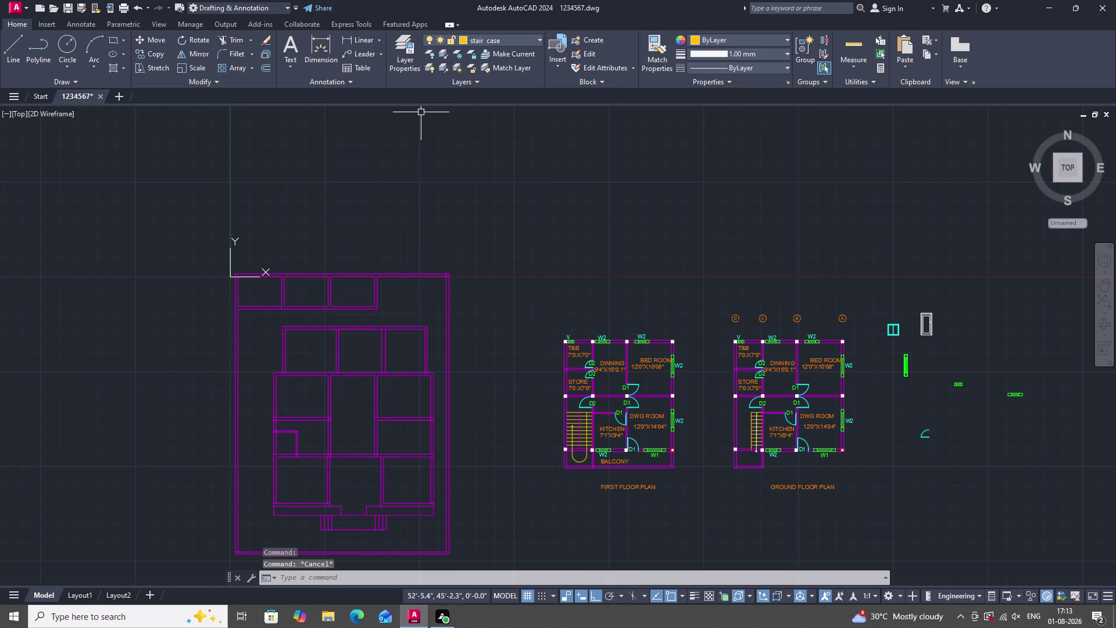
Reselect the center line layer in the layer manager and cancel the stray selection.
text(LA)
key(space)
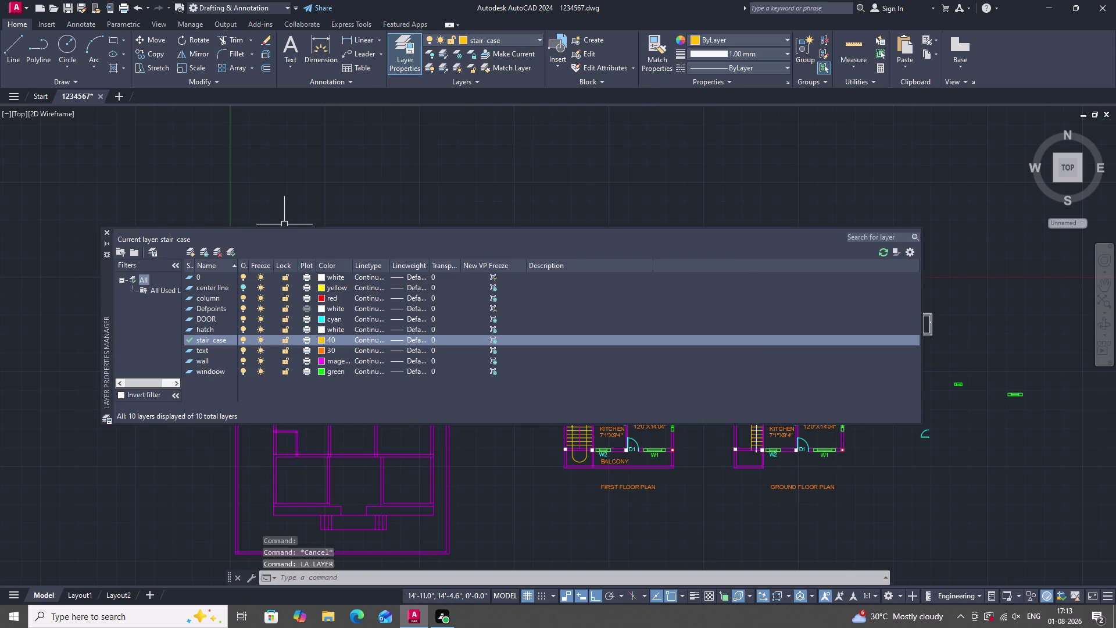
click(241, 286)
click(567, 187)
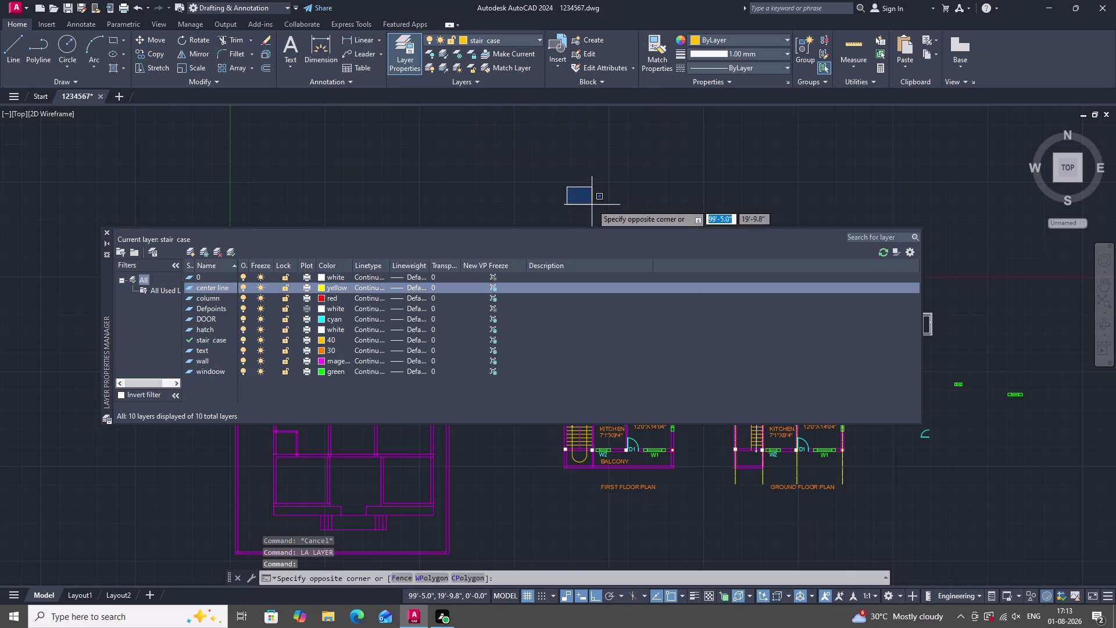
click(591, 204)
click(107, 233)
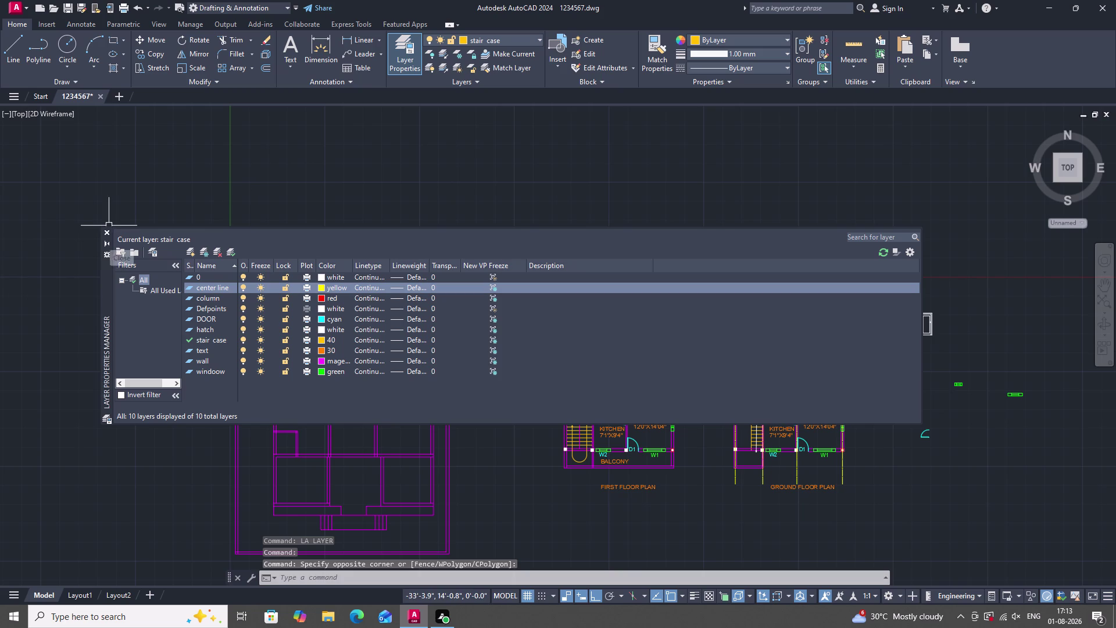
scroll(down, 3)
scroll(up, 3)
key(Escape)
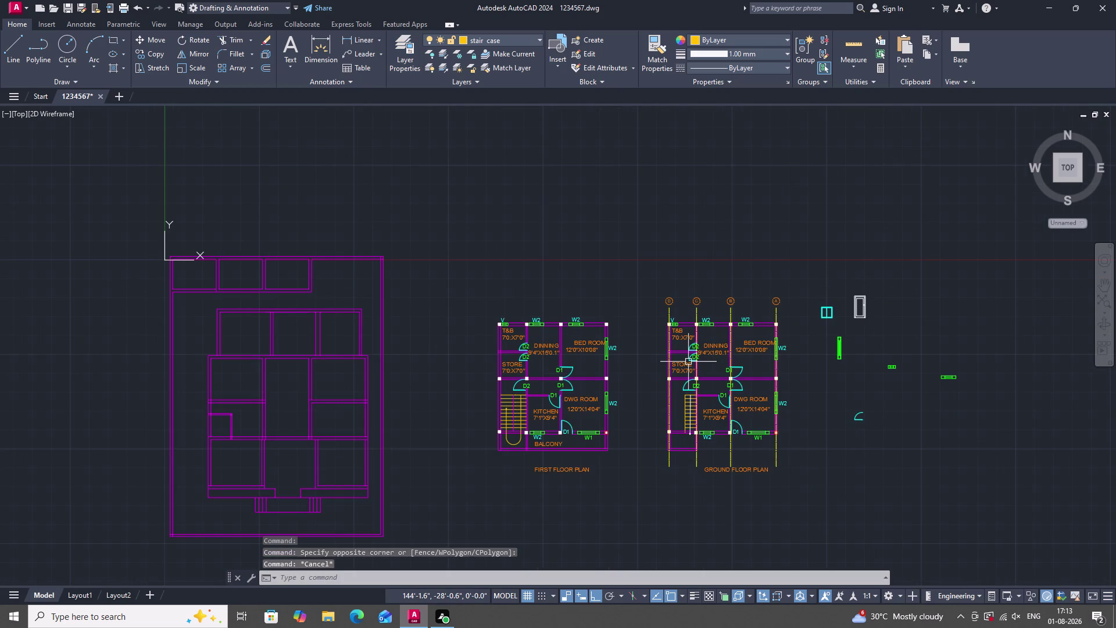
scroll(down, 3)
scroll(up, 3)
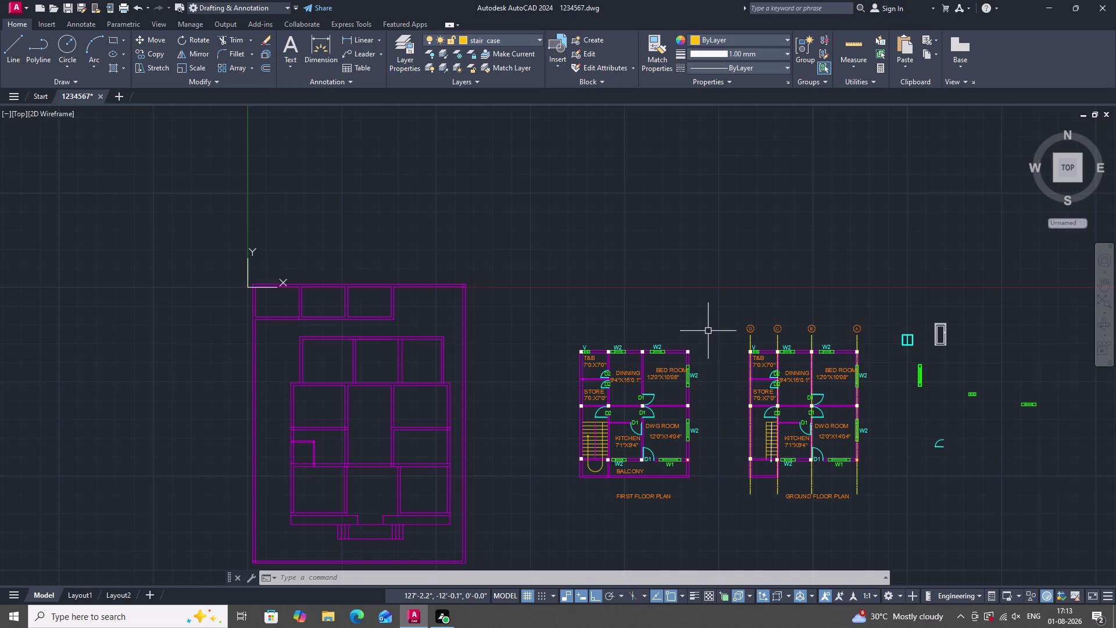
Start vertical construction lines (XL) through the first column's outer and inner edges.
scroll(up, 3)
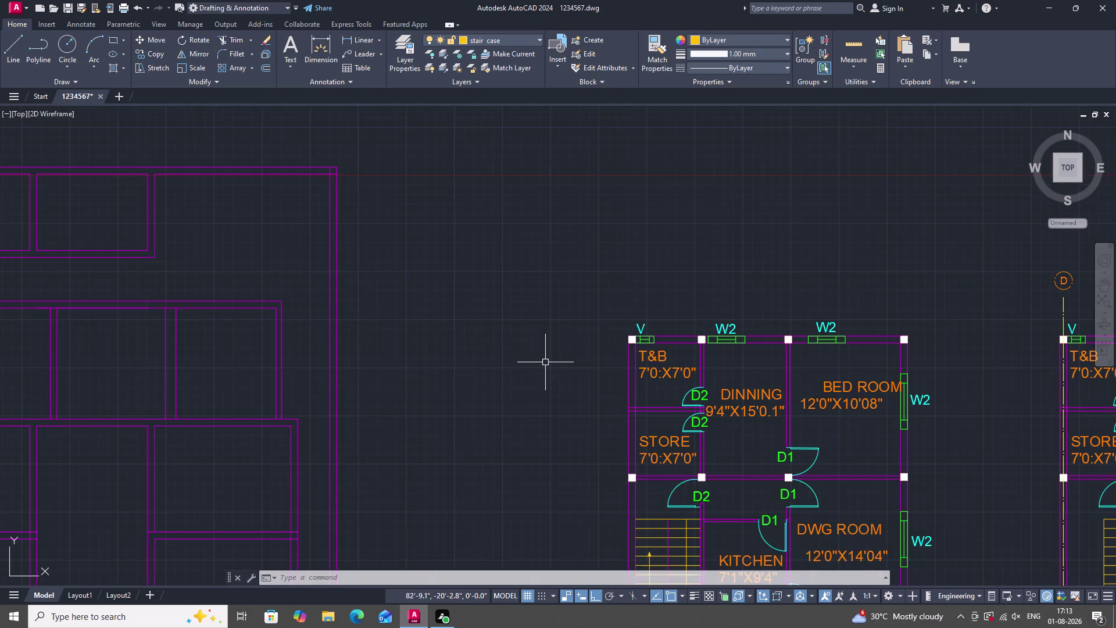
scroll(down, 3)
scroll(up, 3)
text(X)
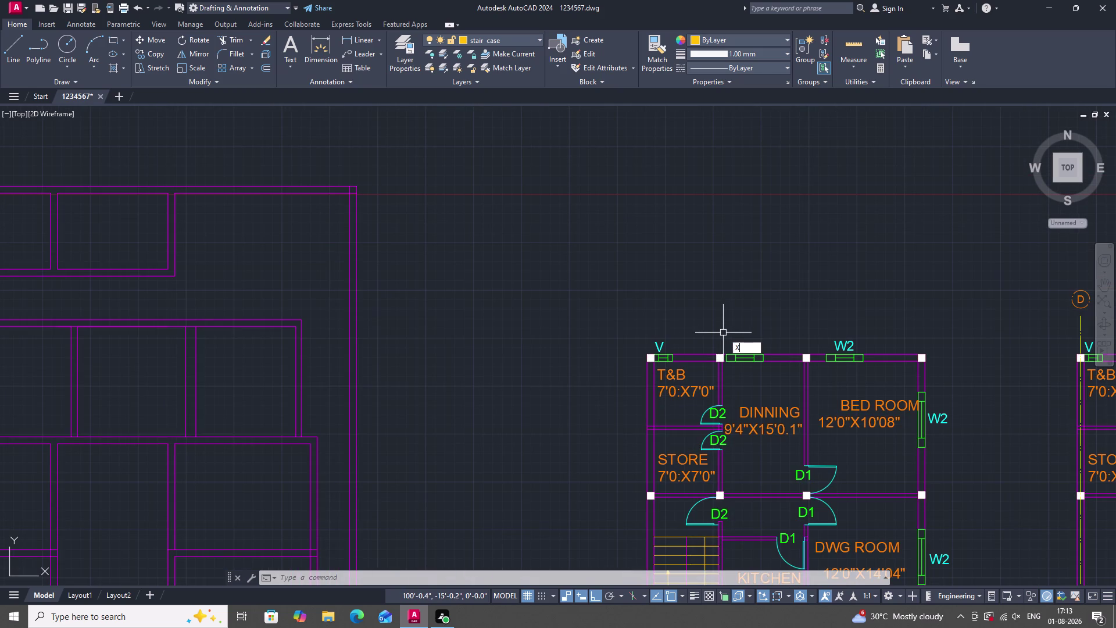
text(L)
key(space)
key(v)
key(space)
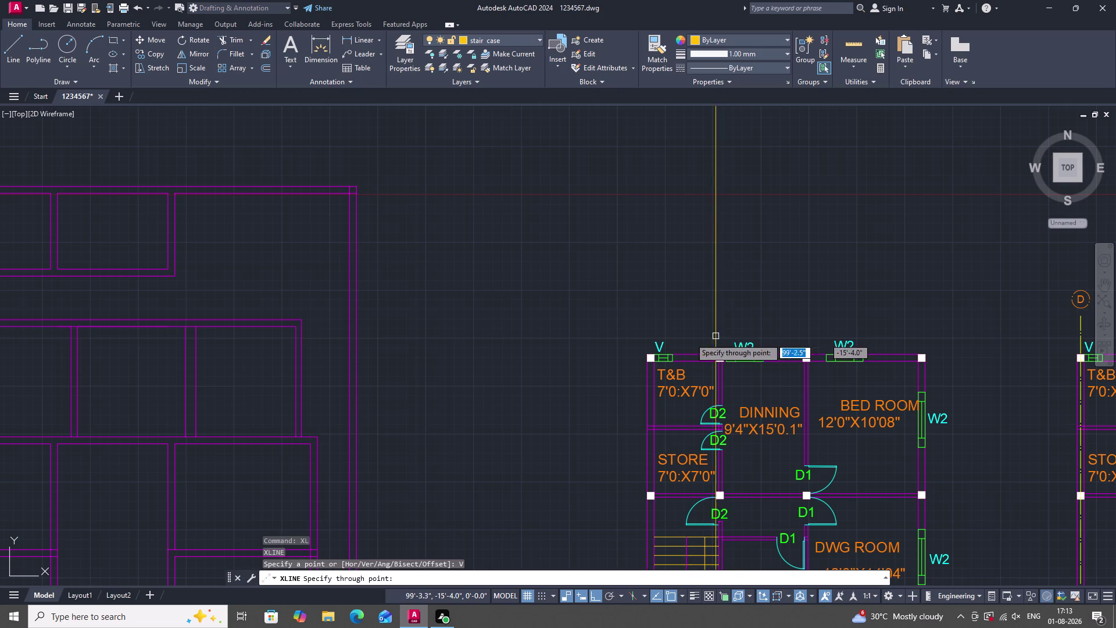
scroll(up, 3)
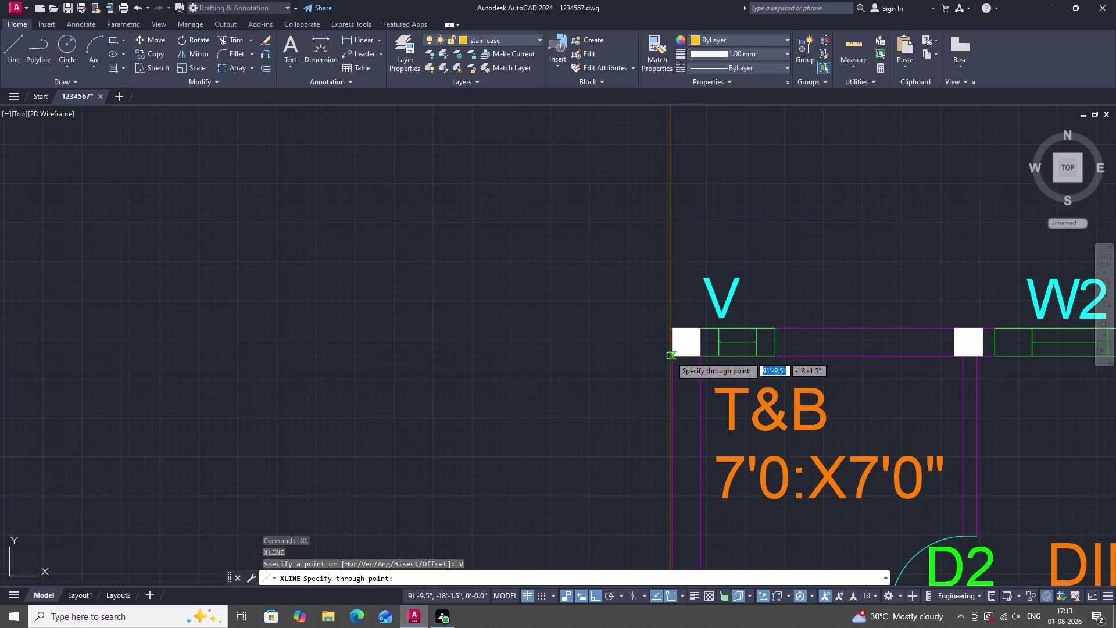
click(673, 357)
click(700, 357)
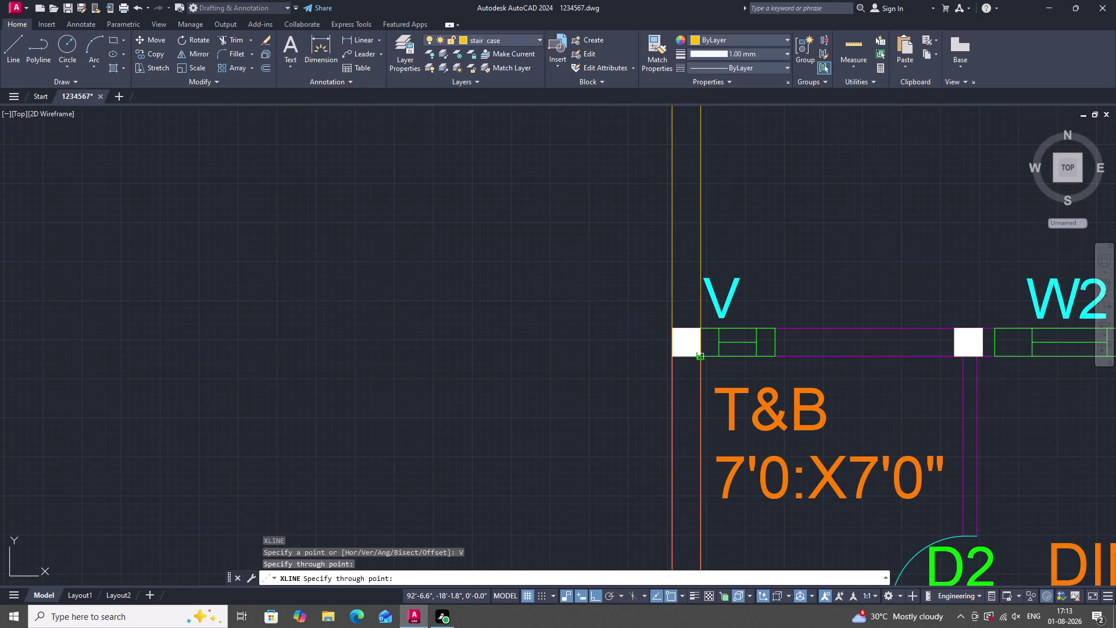
Add vertical construction lines at the next column's left and right edges and a further column edge.
scroll(down, 3)
scroll(down, 3)
scroll(up, 3)
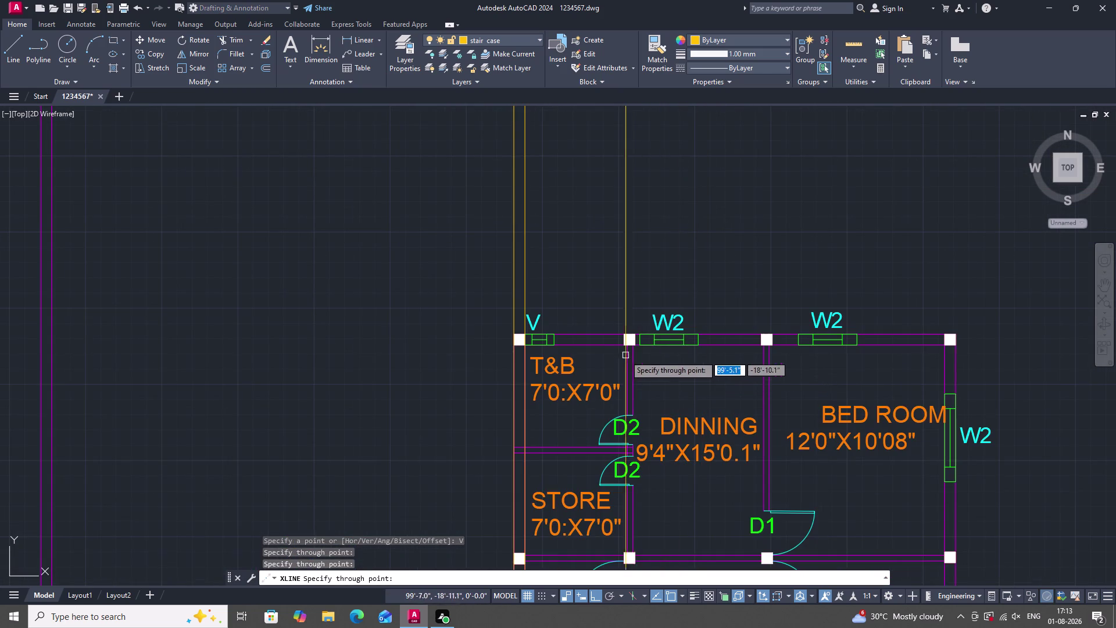
scroll(up, 3)
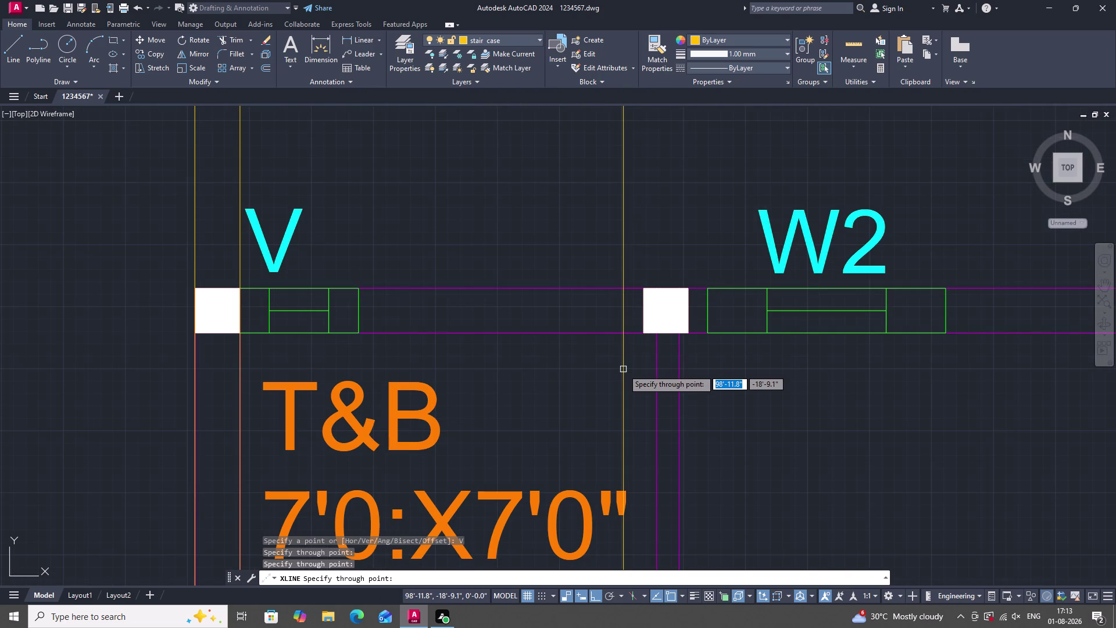
scroll(down, 3)
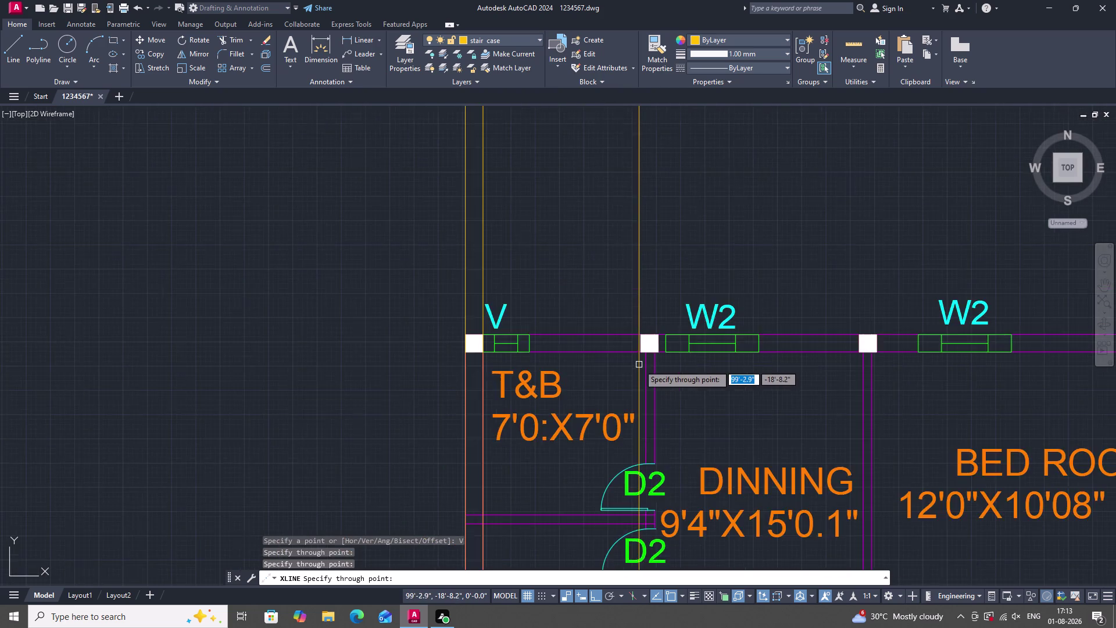
scroll(up, 3)
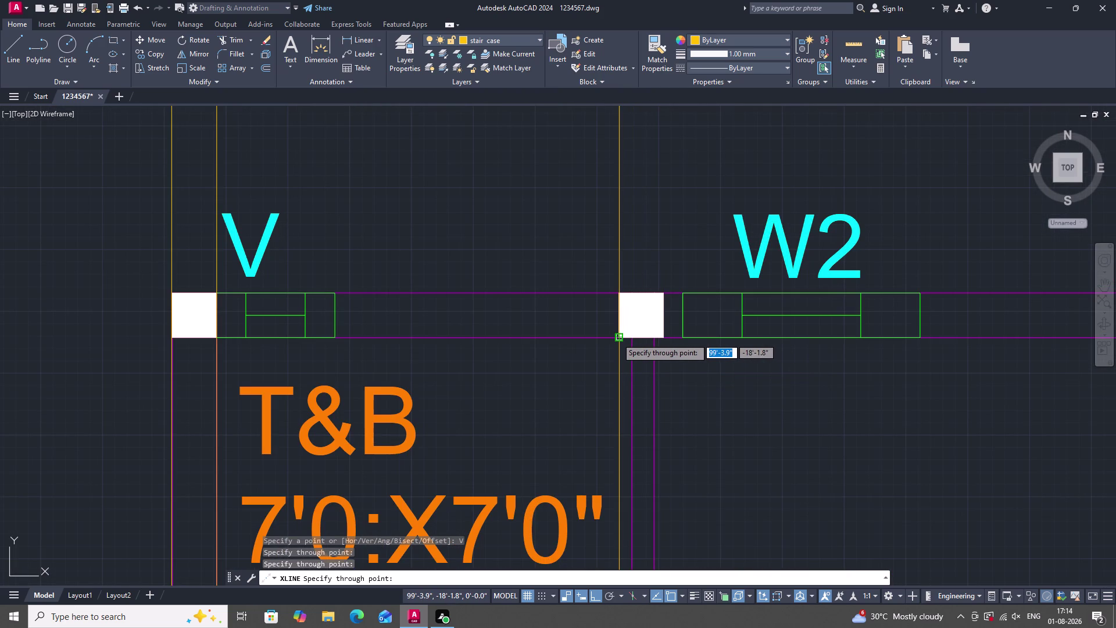
click(617, 338)
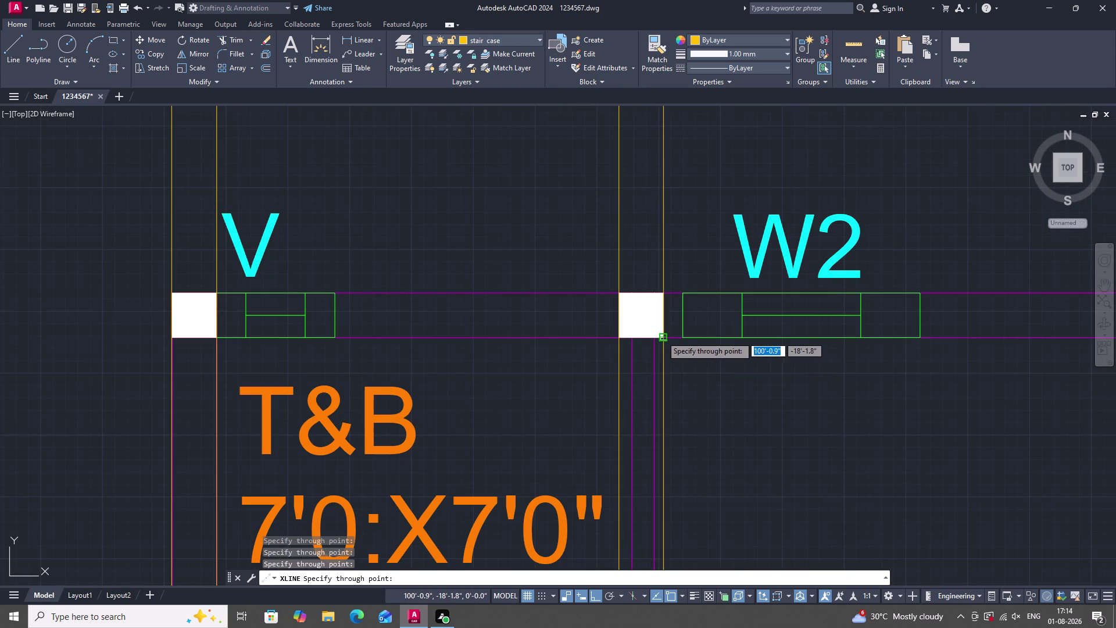
drag(664, 336, 650, 336)
scroll(down, 3)
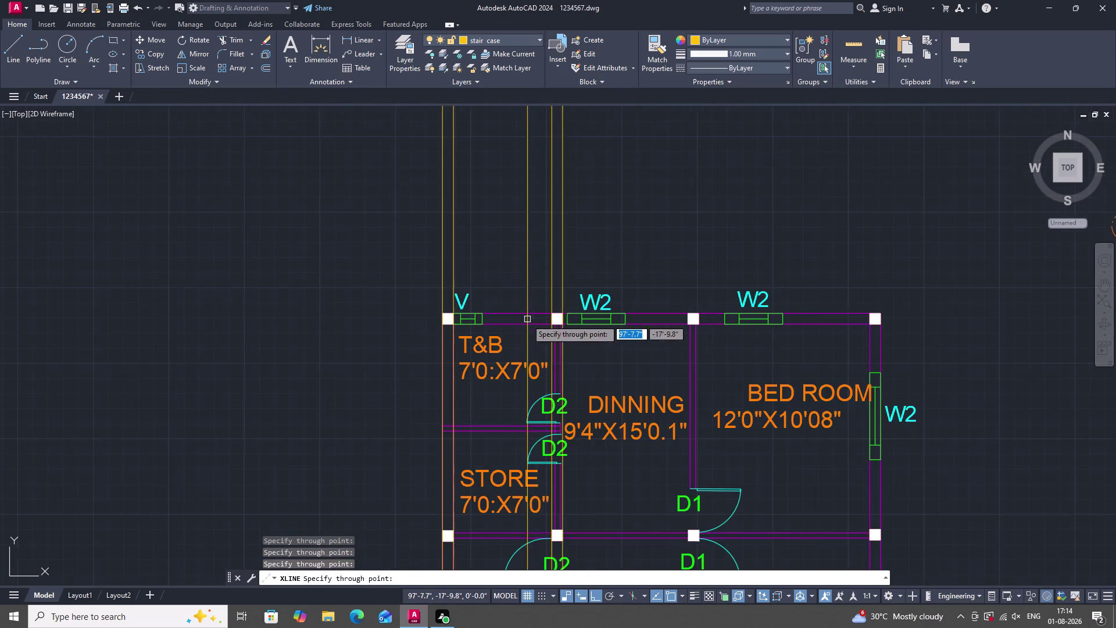
scroll(up, 3)
drag(796, 271, 803, 277)
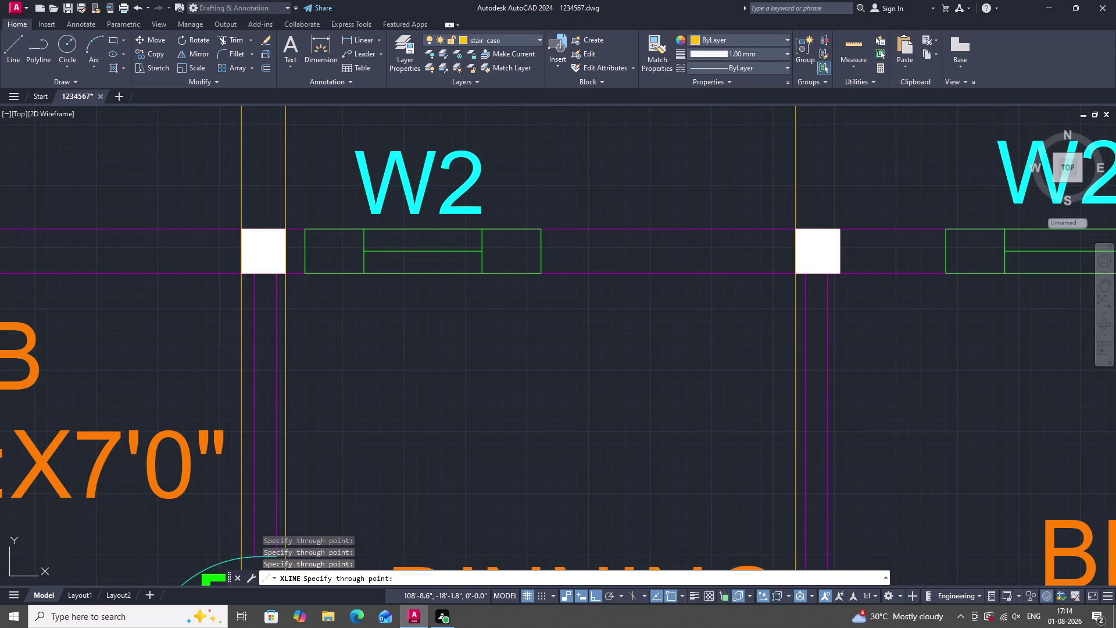
click(840, 272)
Place two vertical construction lines at the bed room corner column and finish.
scroll(down, 3)
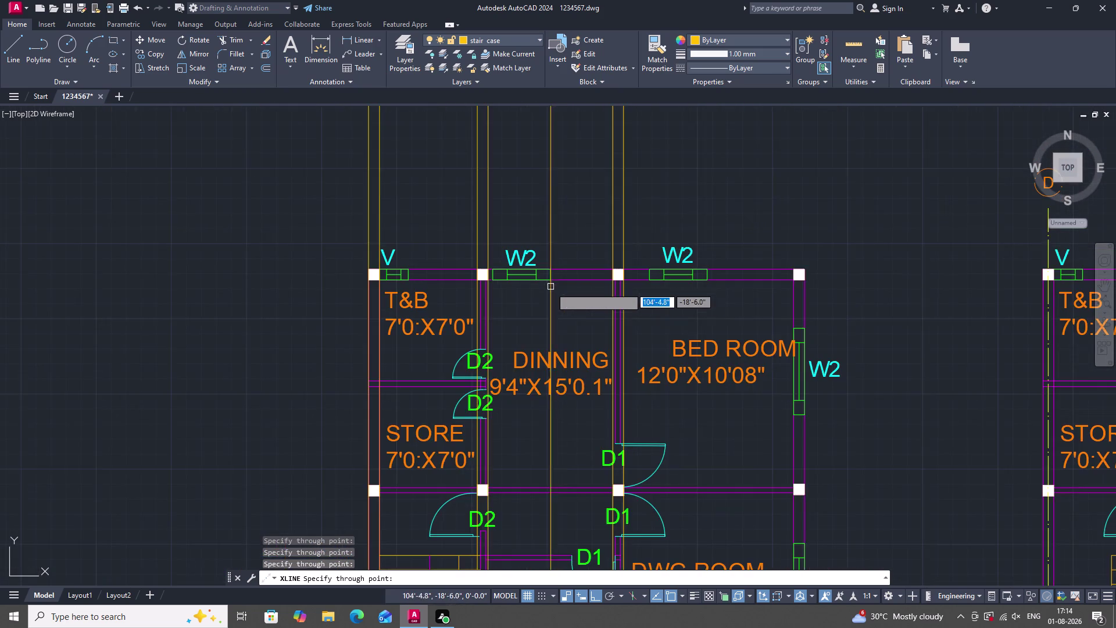
scroll(up, 3)
scroll(down, 3)
scroll(up, 3)
click(804, 244)
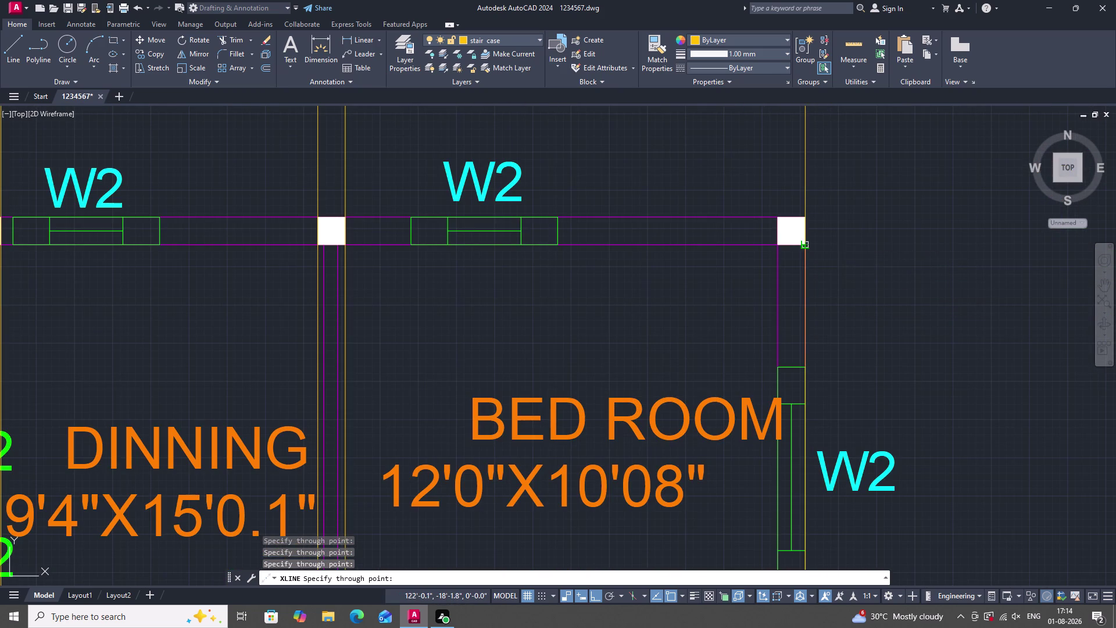
drag(777, 246, 772, 247)
scroll(down, 3)
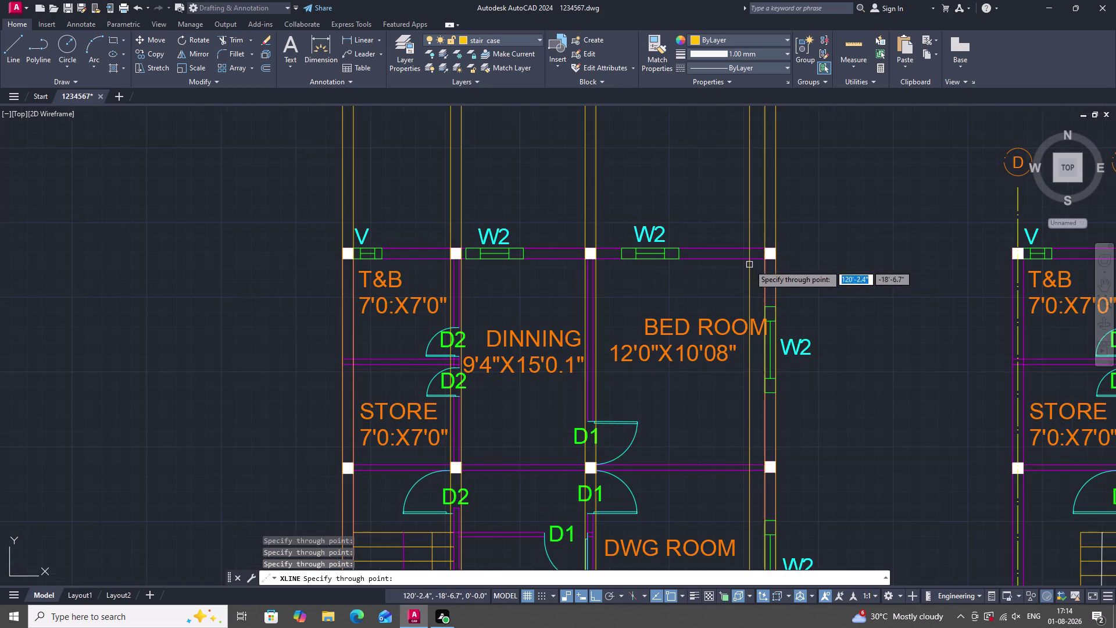
scroll(down, 3)
key(Escape)
scroll(down, 3)
scroll(up, 3)
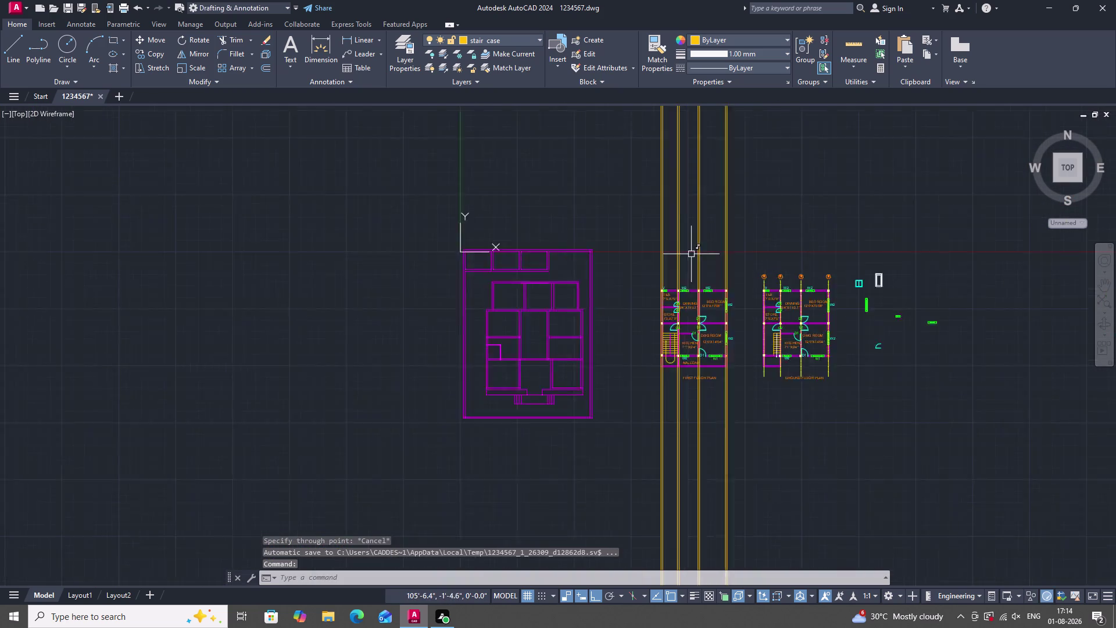
Place one horizontal construction line across the drawing just above the first floor plan.
scroll(up, 3)
scroll(down, 3)
scroll(up, 3)
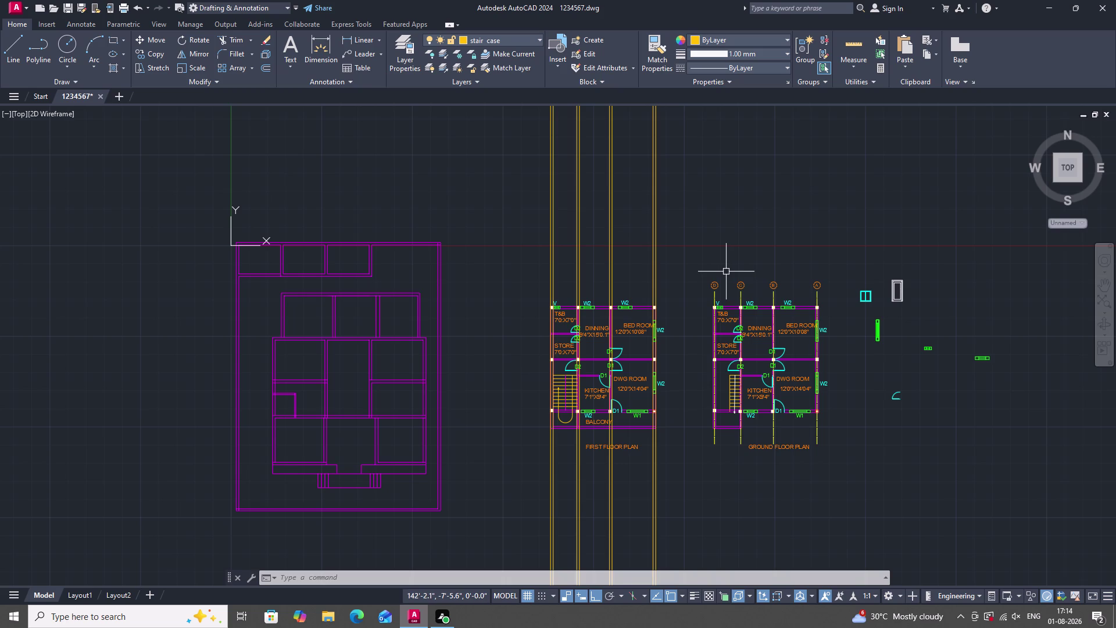
scroll(down, 3)
scroll(up, 3)
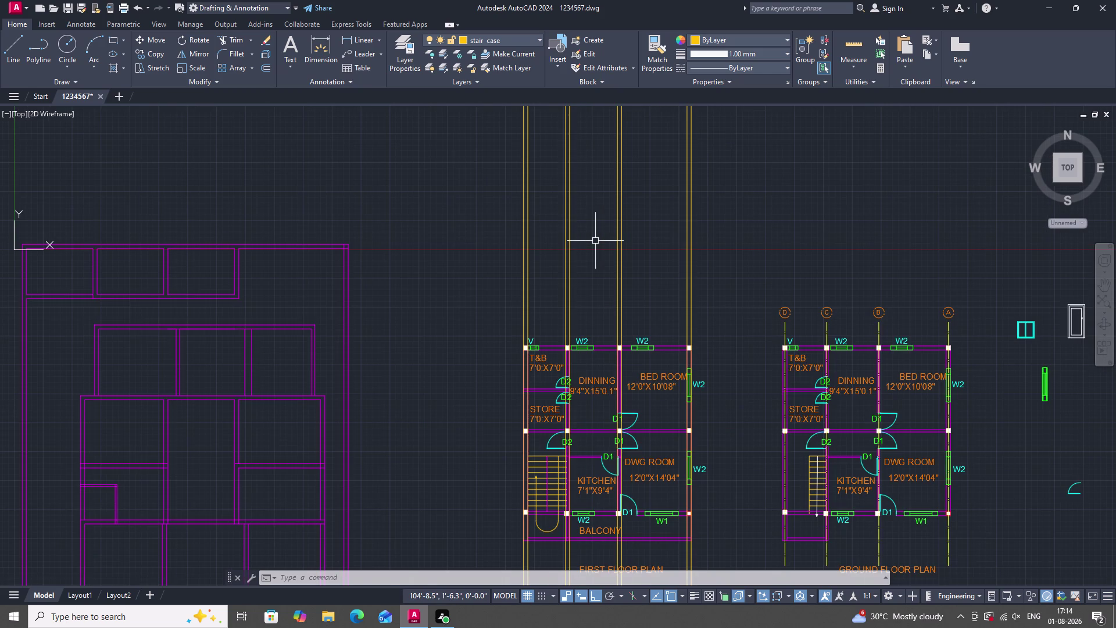
text(XL)
key(space)
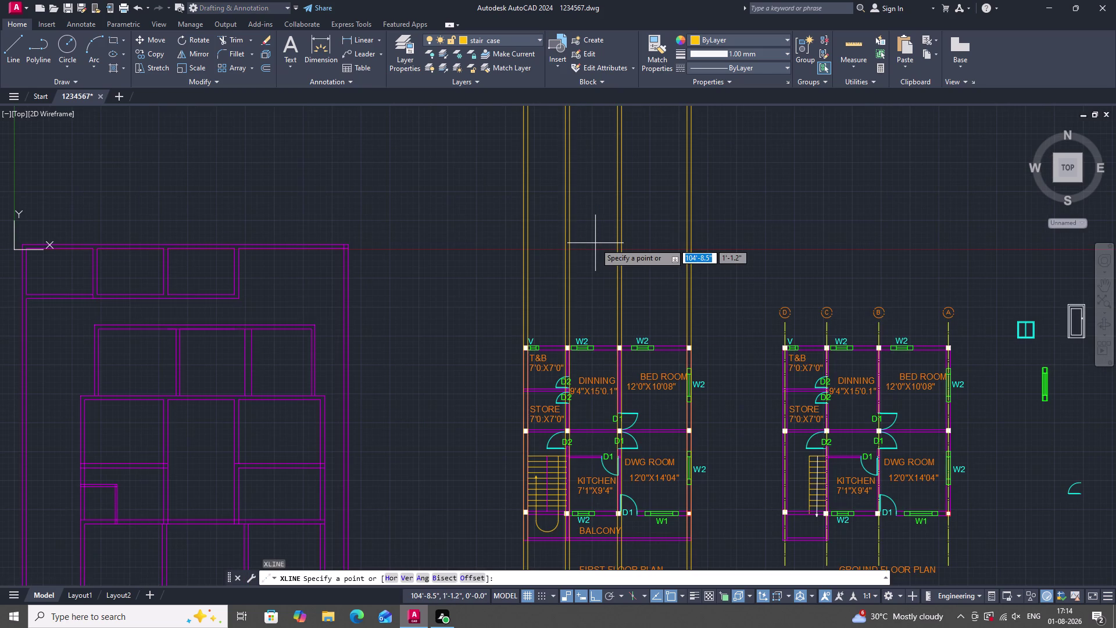
text(H)
key(space)
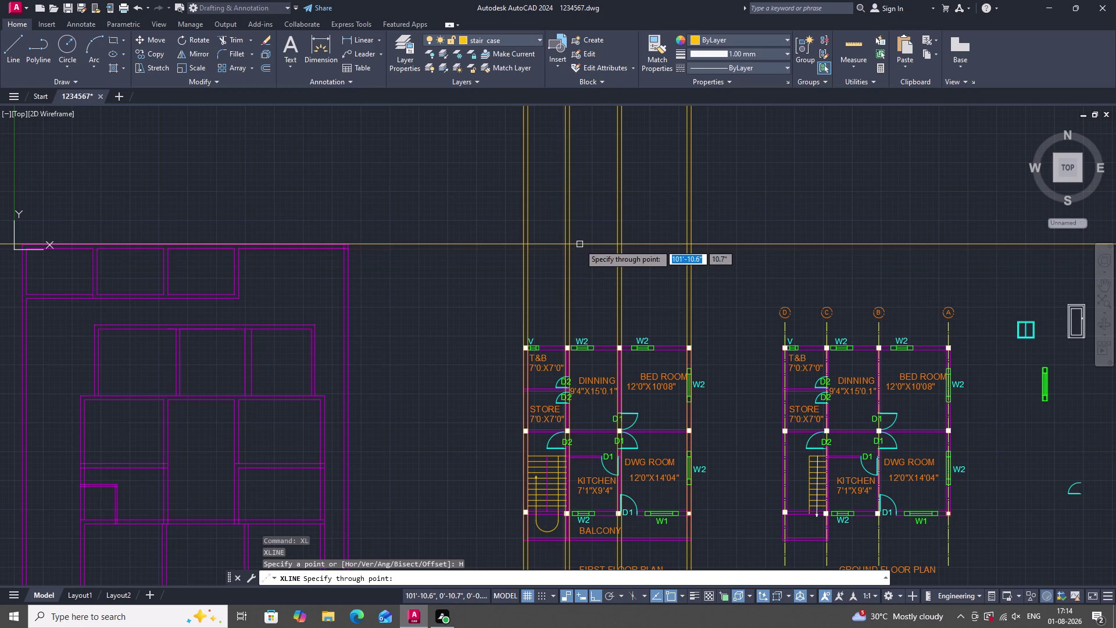
click(580, 244)
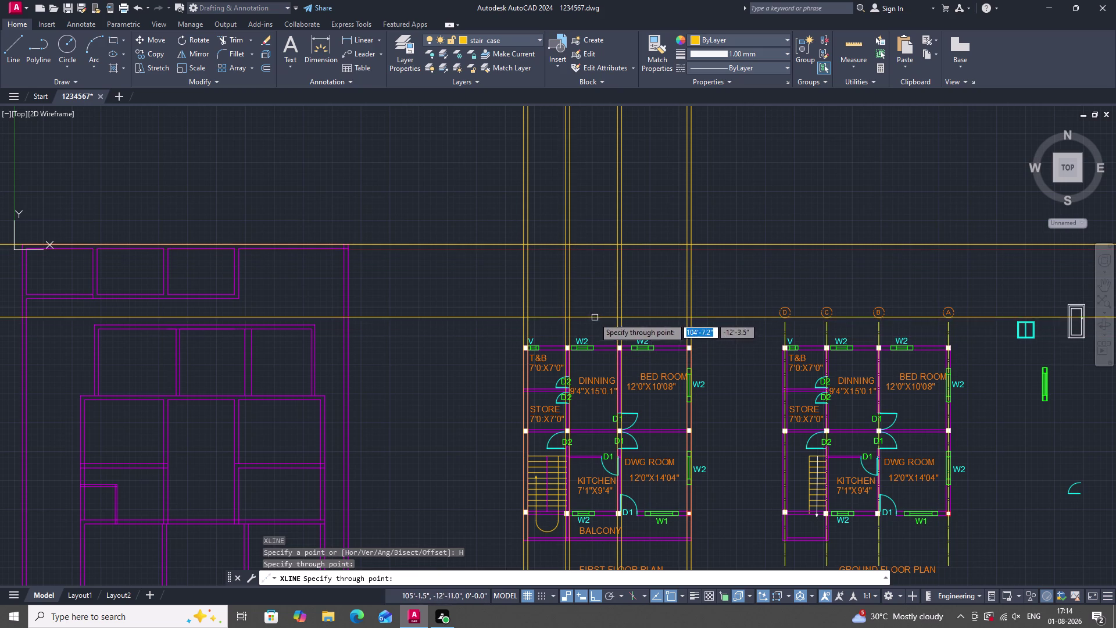
key(Escape)
text(O)
key(space)
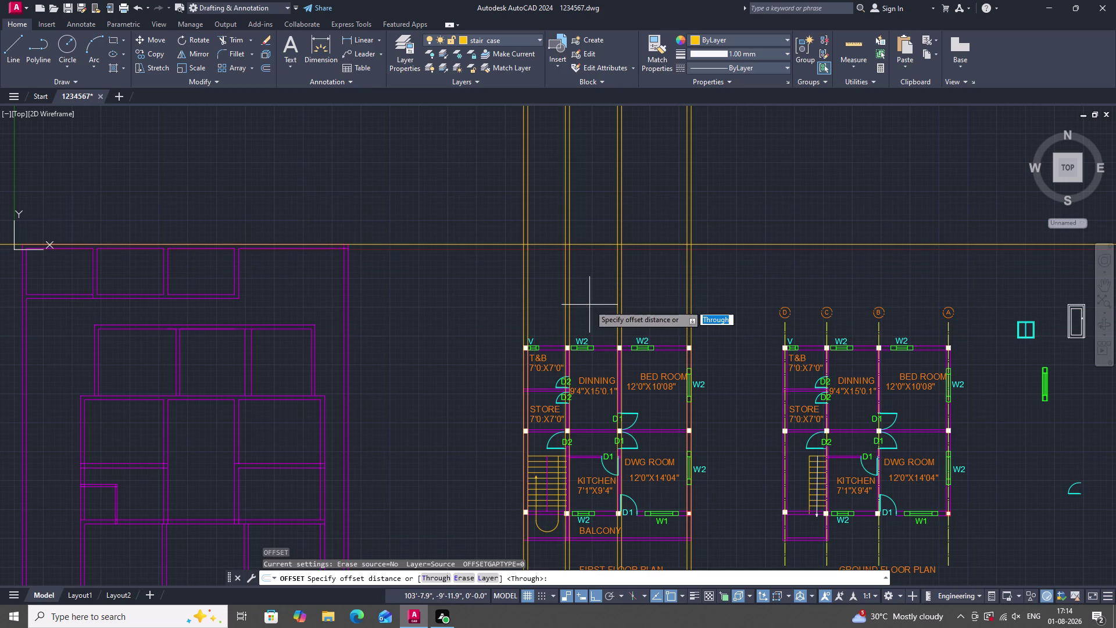
Offset the horizontal construction line through a point 1' away, creating a parallel pair.
key(space)
click(593, 243)
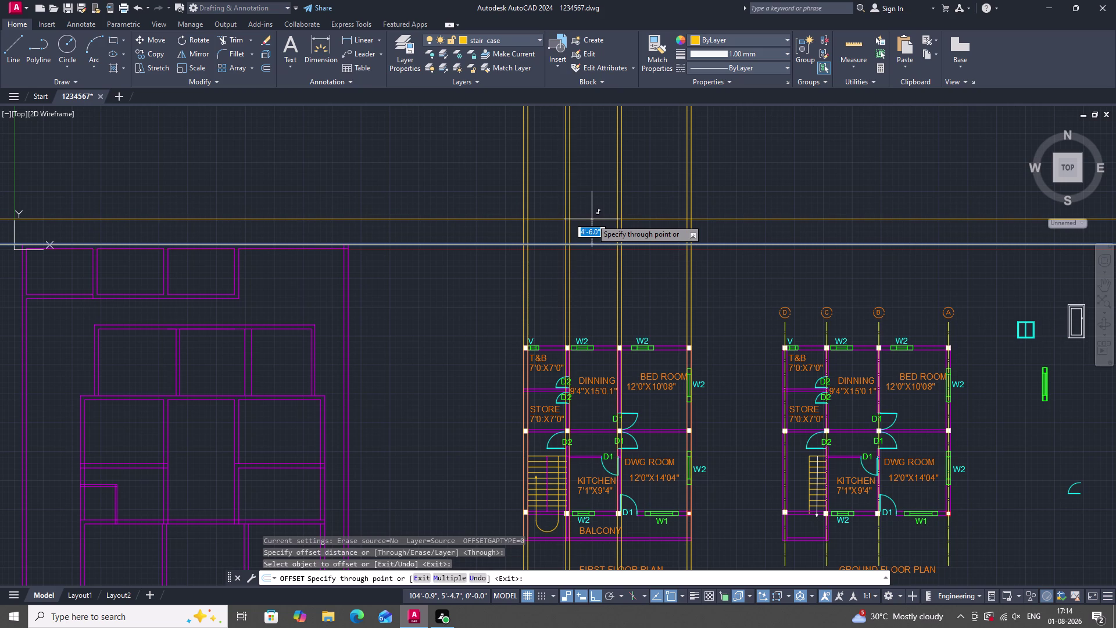
key(1)
key(apostrophe)
key(Return)
scroll(up, 3)
scroll(down, 3)
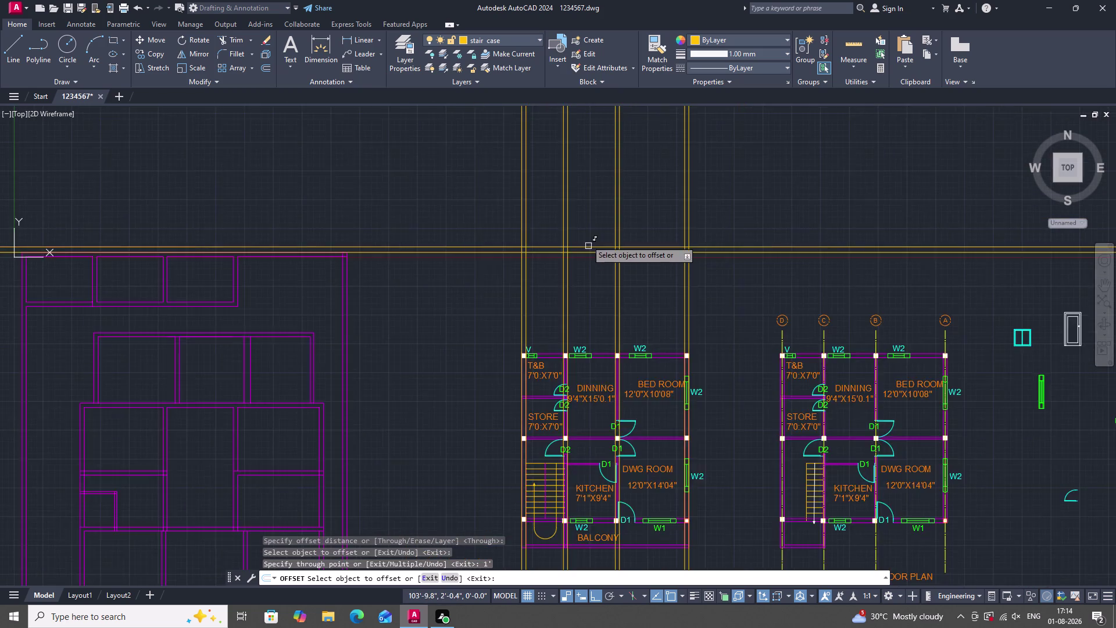
scroll(up, 3)
scroll(up, 3)
scroll(down, 3)
scroll(up, 3)
scroll(up, 3)
scroll(down, 3)
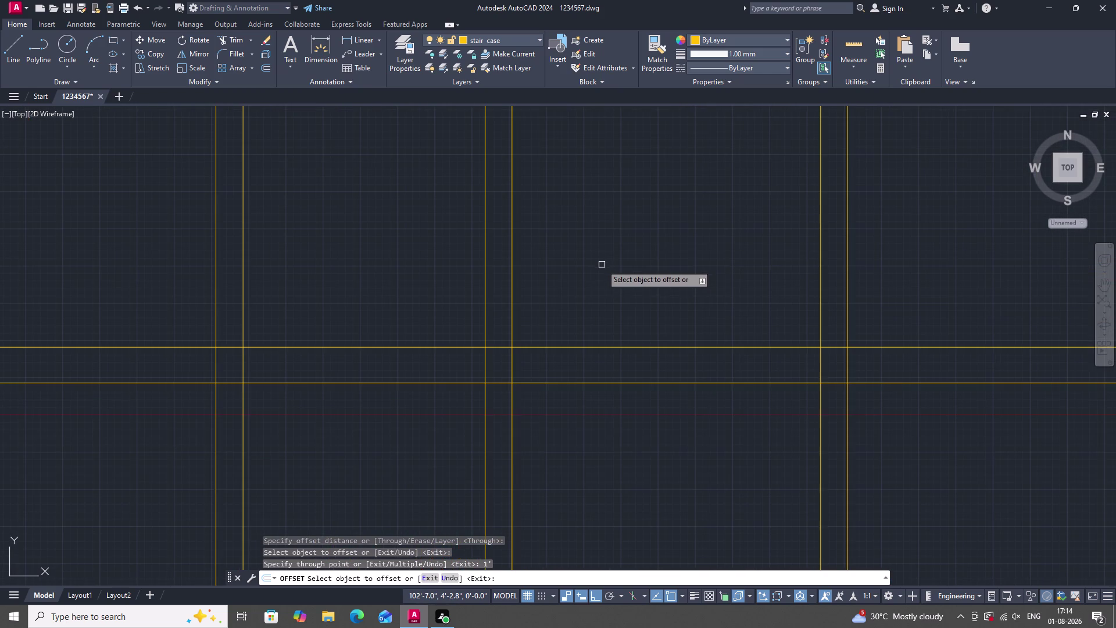
scroll(down, 3)
scroll(up, 3)
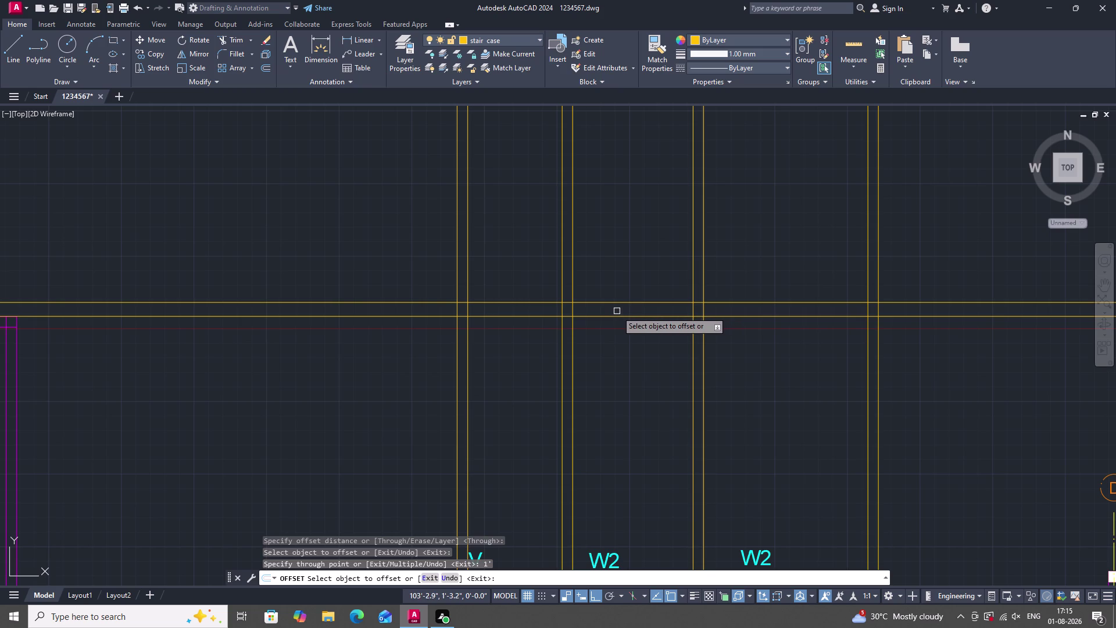
scroll(down, 3)
scroll(up, 3)
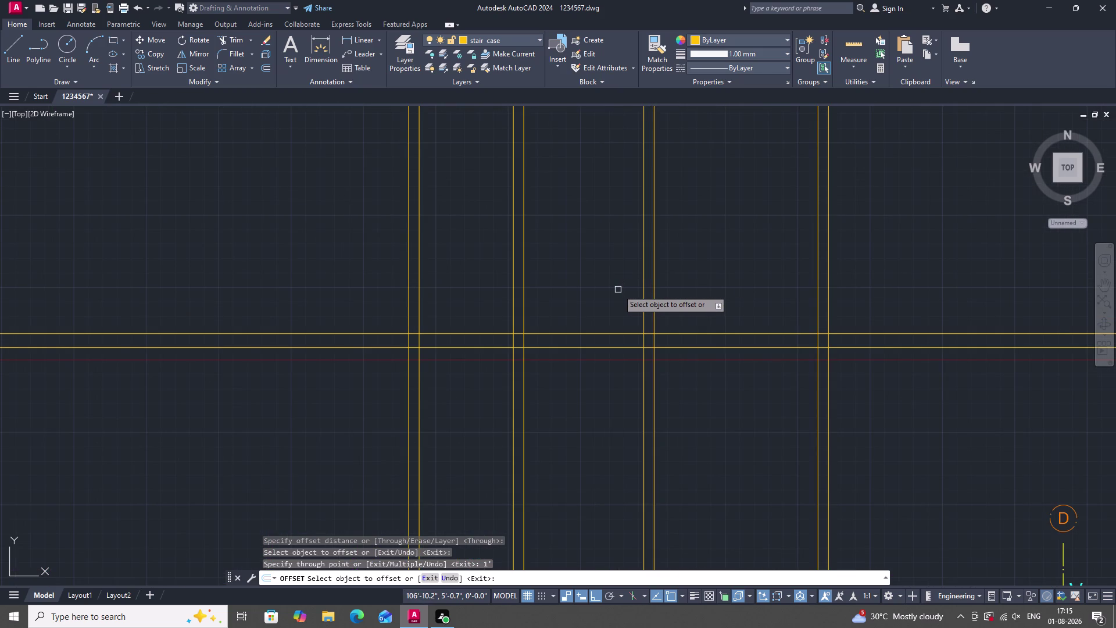
scroll(down, 3)
scroll(up, 3)
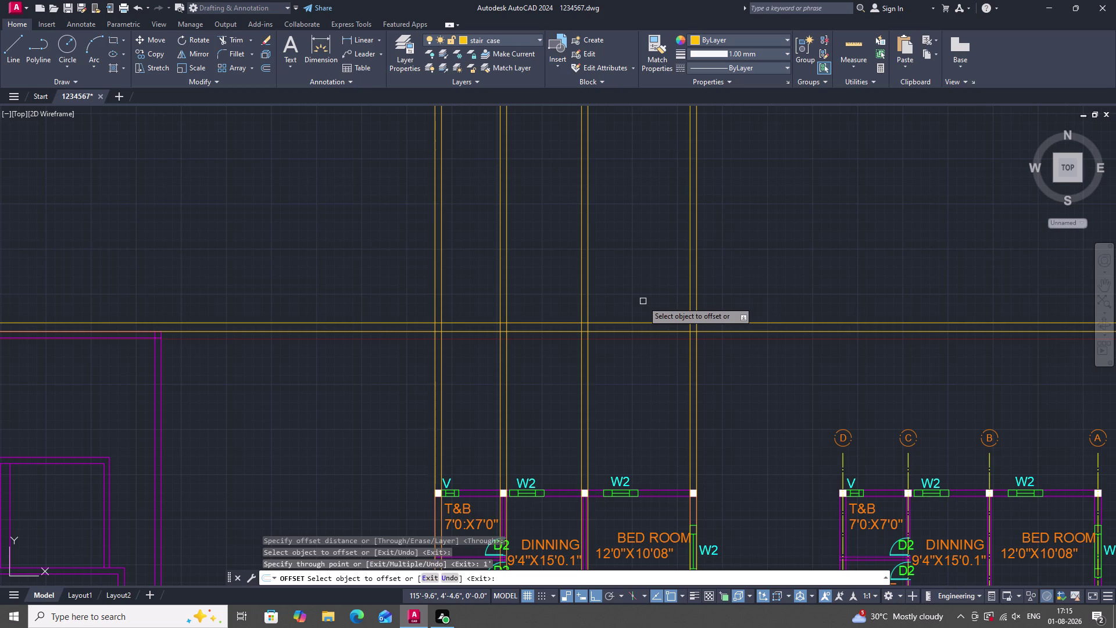
key(Escape)
scroll(down, 3)
scroll(up, 3)
scroll(down, 3)
scroll(up, 3)
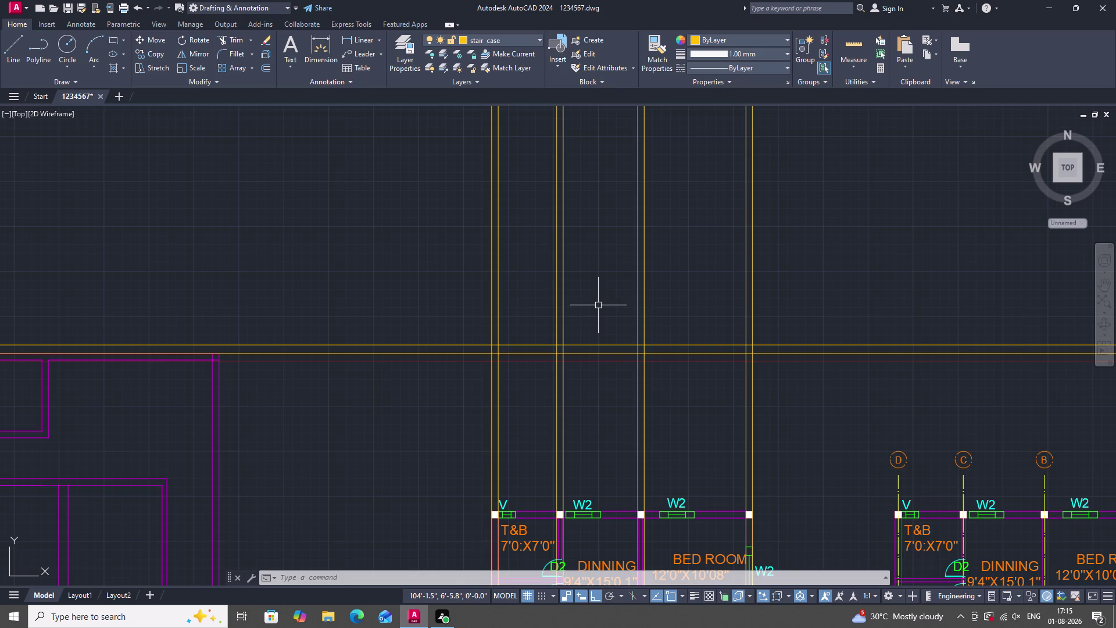
scroll(down, 3)
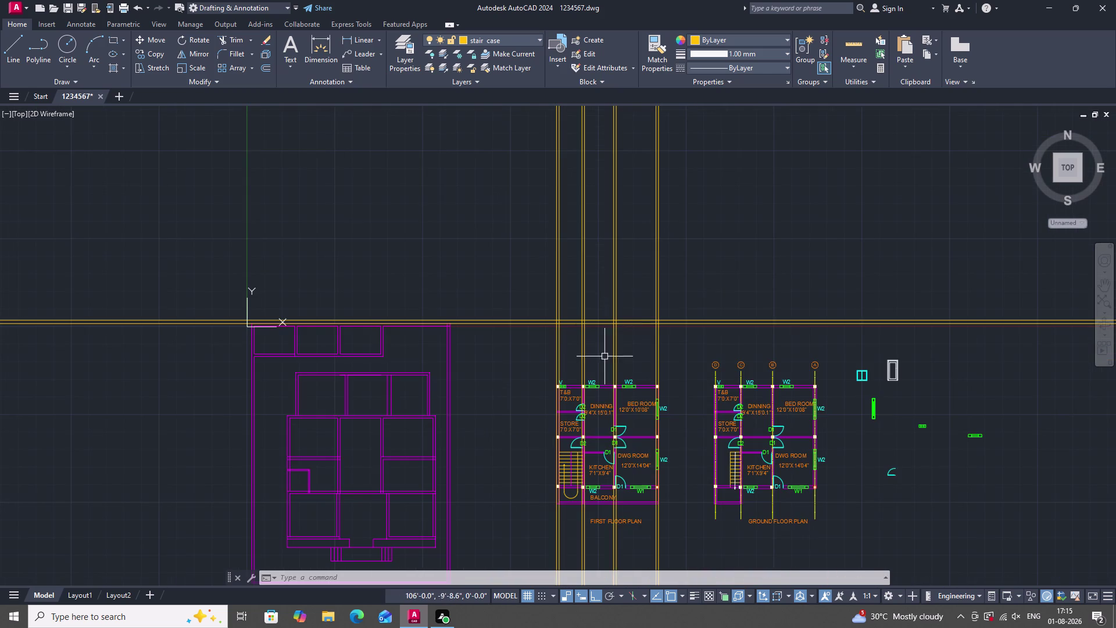
scroll(up, 3)
scroll(down, 3)
scroll(up, 3)
scroll(down, 3)
scroll(up, 3)
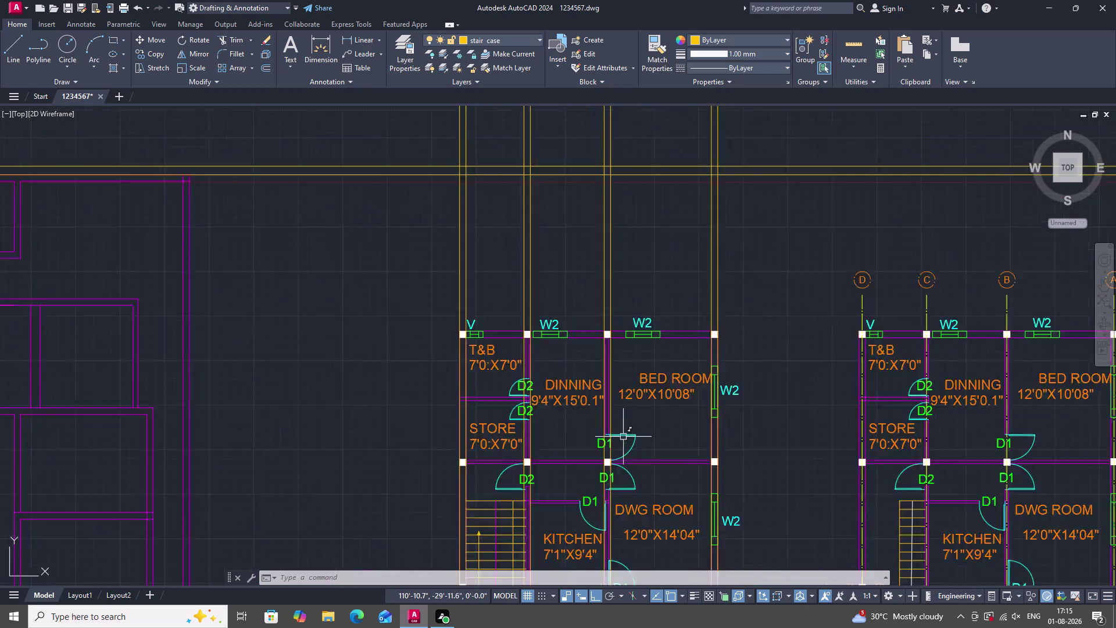
Place vertical construction lines through the D1 door and at its corner.
text(XL)
key(space)
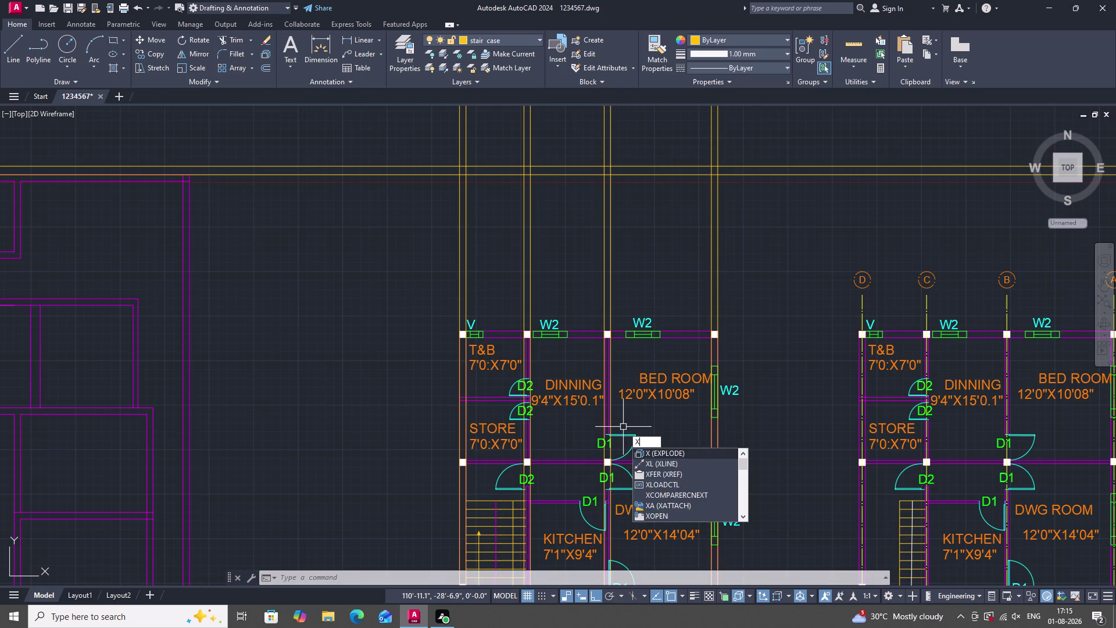
text(V)
key(space)
scroll(up, 3)
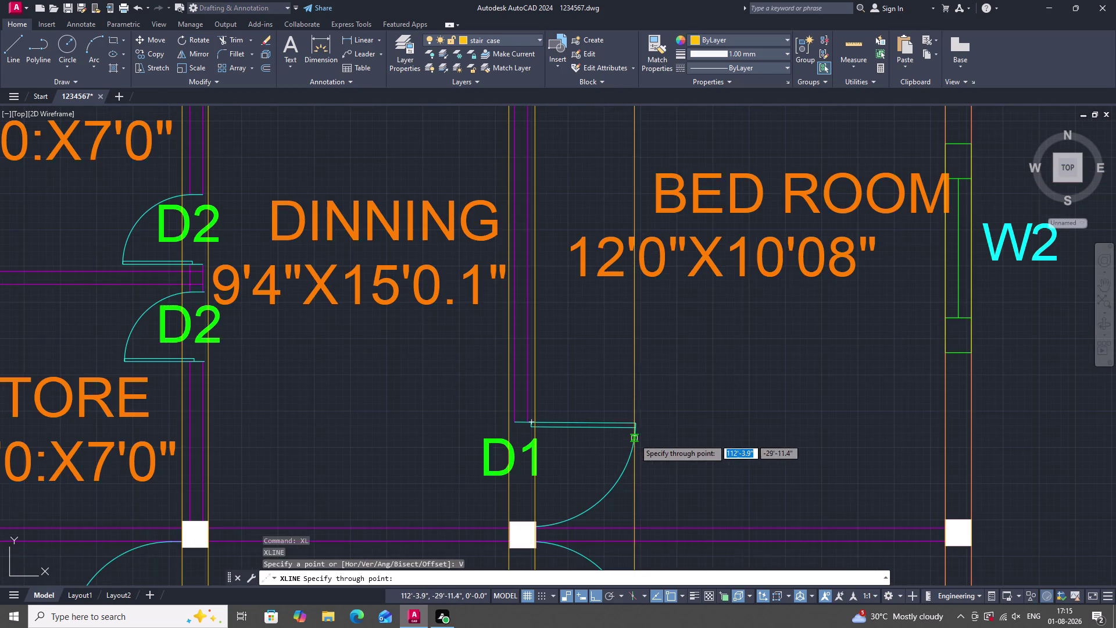
click(636, 422)
scroll(up, 3)
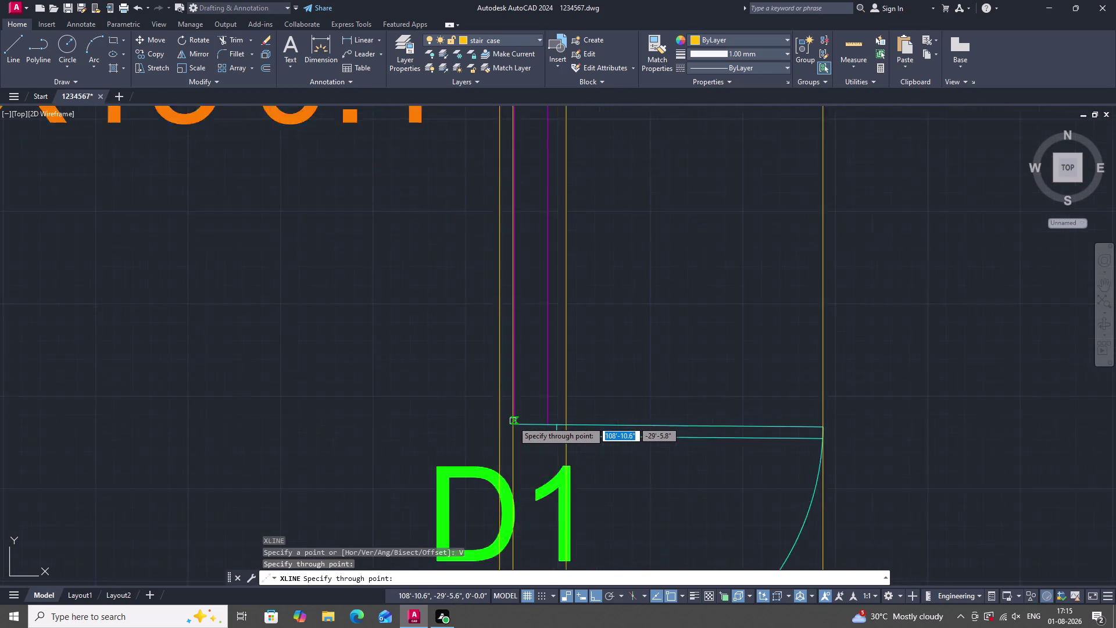
scroll(up, 3)
click(513, 426)
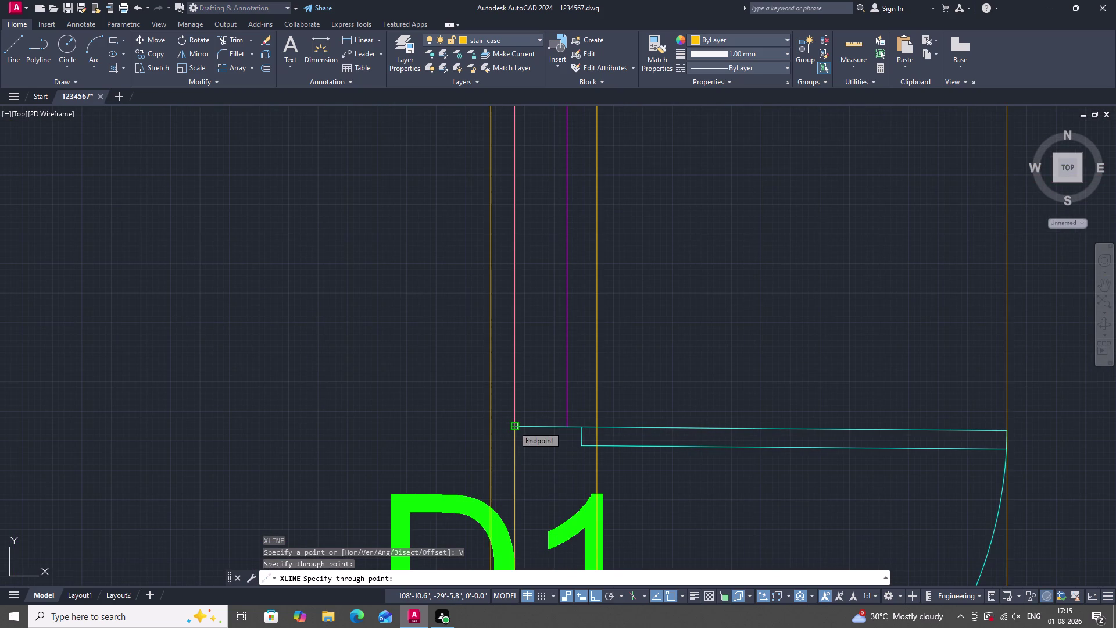
scroll(down, 3)
scroll(down, 3)
key(Escape)
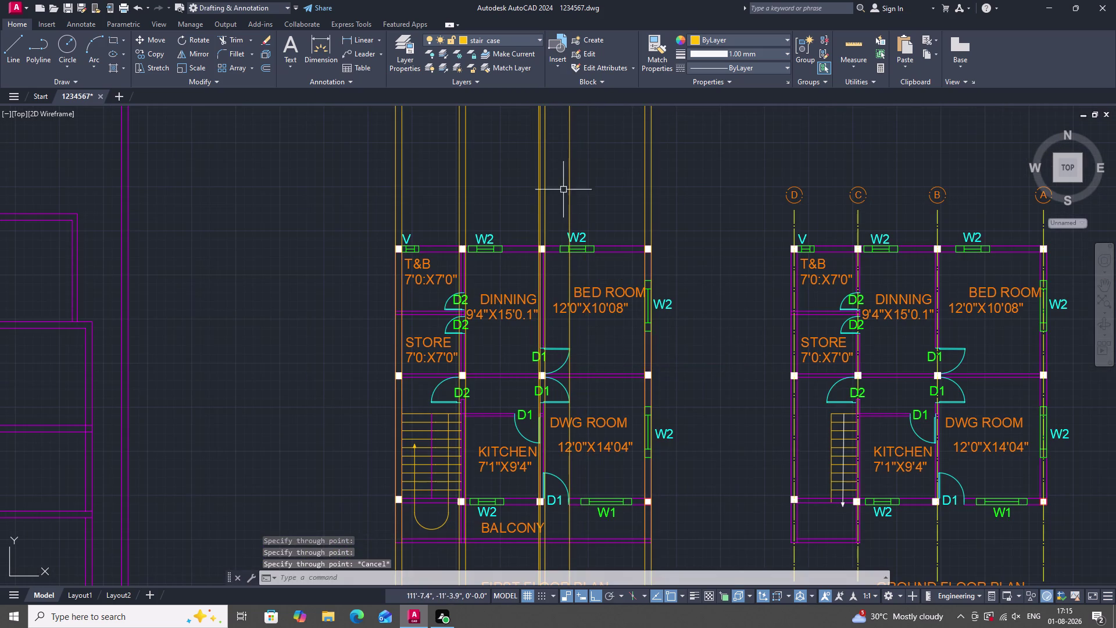
scroll(up, 3)
scroll(down, 3)
scroll(down, 3)
scroll(up, 3)
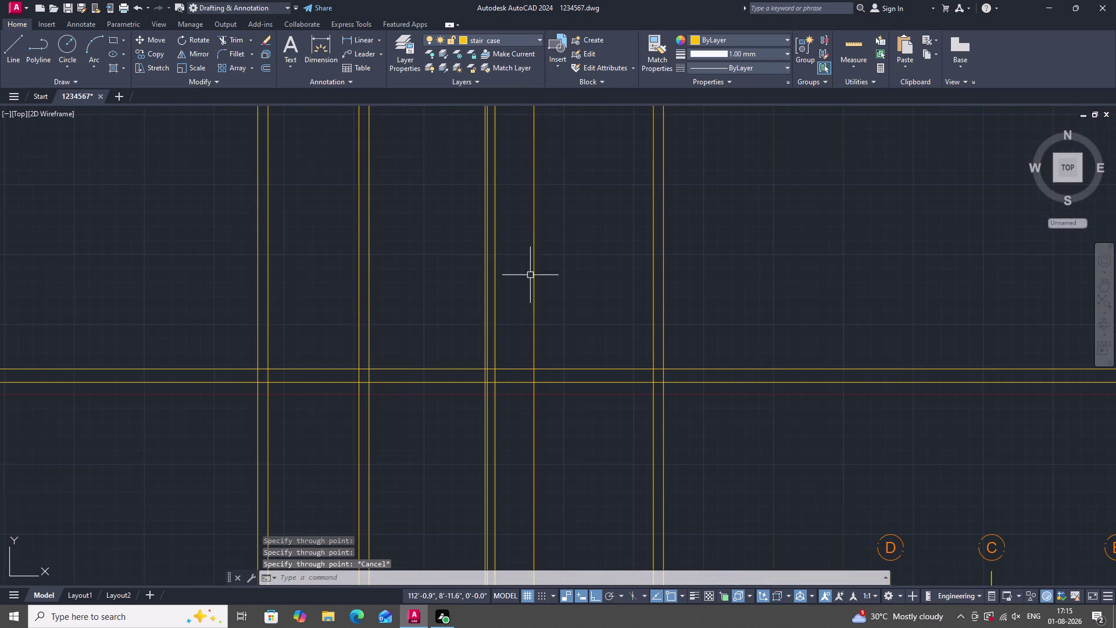
scroll(up, 3)
scroll(down, 3)
text(M)
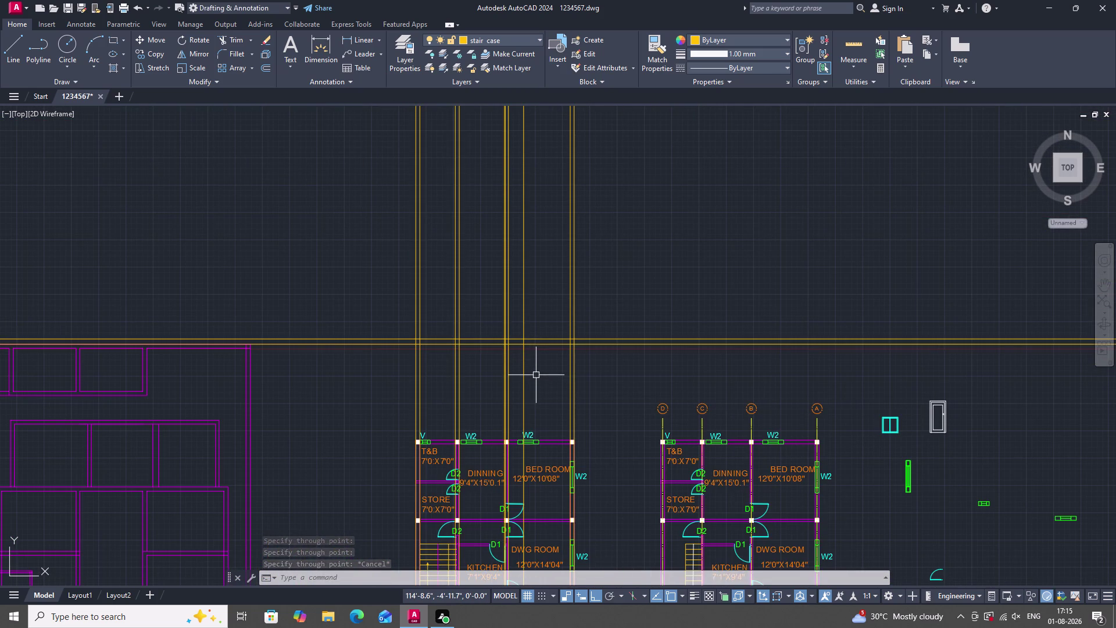
text(A)
key(space)
scroll(down, 3)
scroll(up, 3)
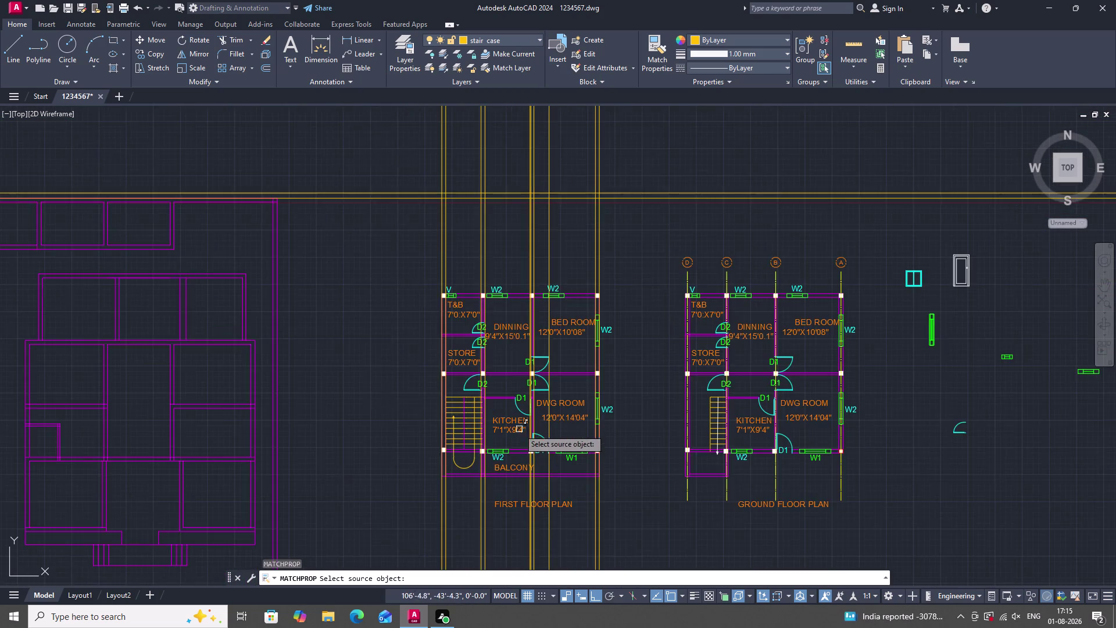
Give the vertical construction line the lower D1 door's cyan properties.
scroll(up, 3)
click(539, 434)
click(568, 429)
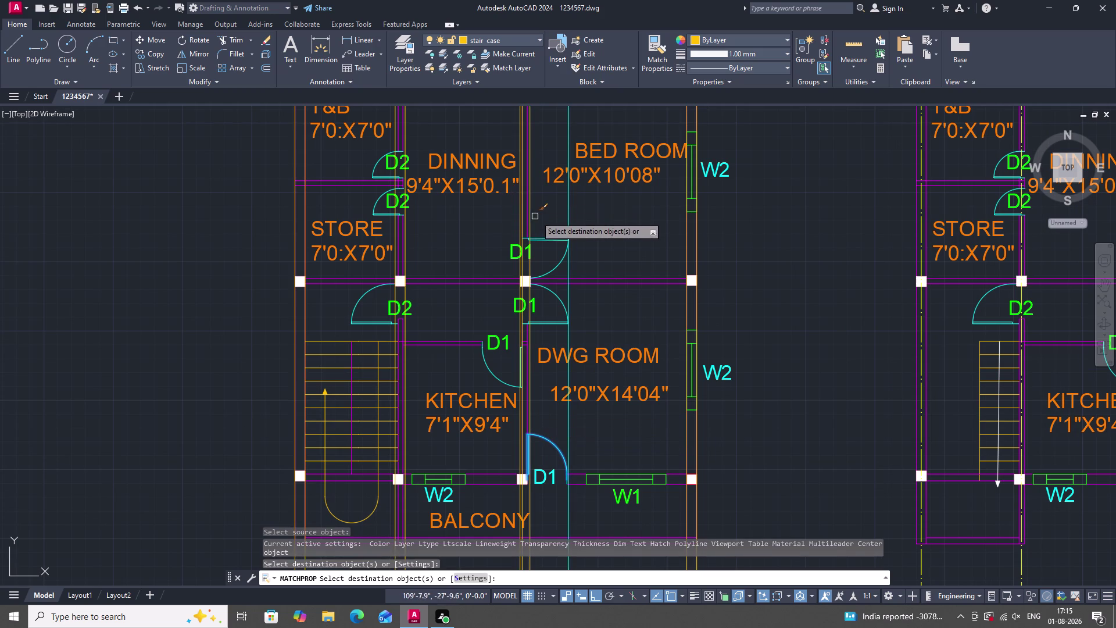
scroll(up, 3)
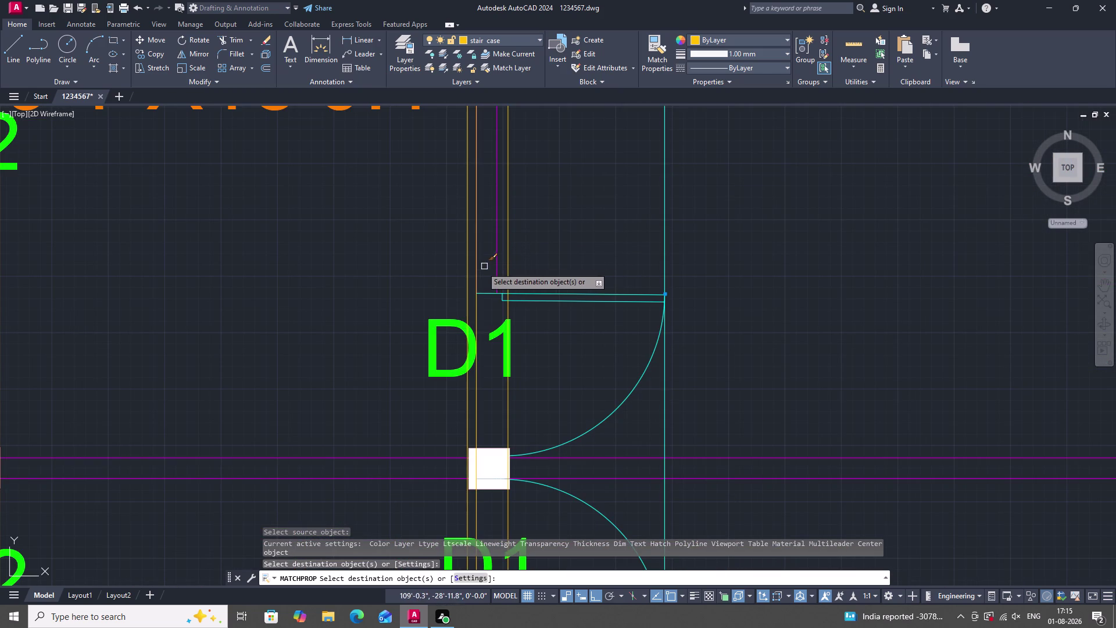
click(477, 268)
scroll(down, 3)
key(Escape)
scroll(down, 3)
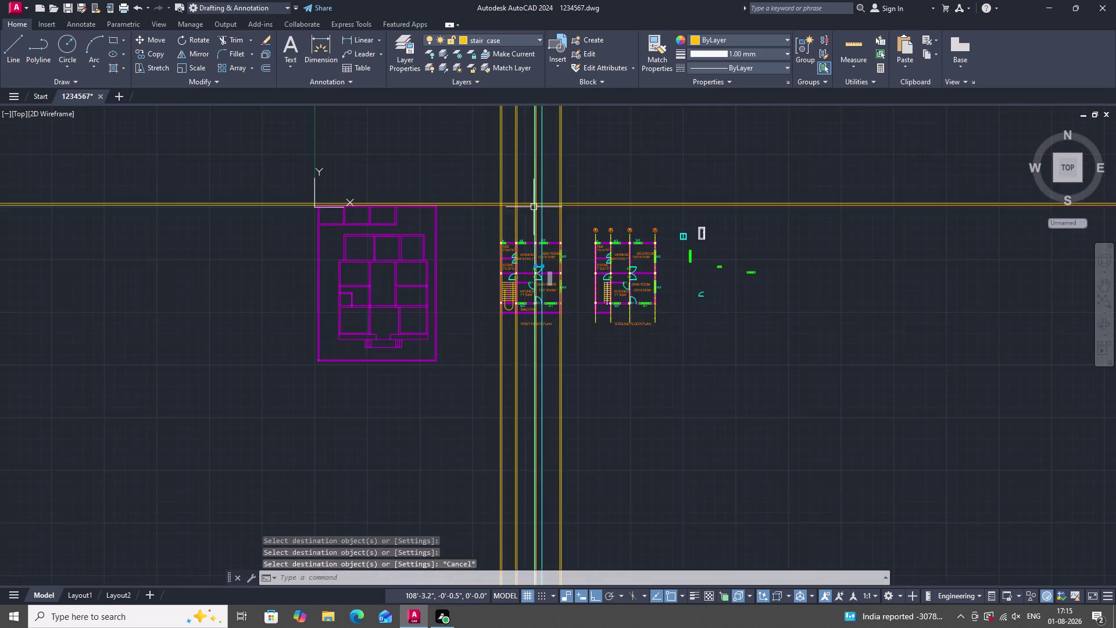
scroll(up, 3)
scroll(down, 3)
scroll(up, 3)
scroll(up, 3)
scroll(down, 3)
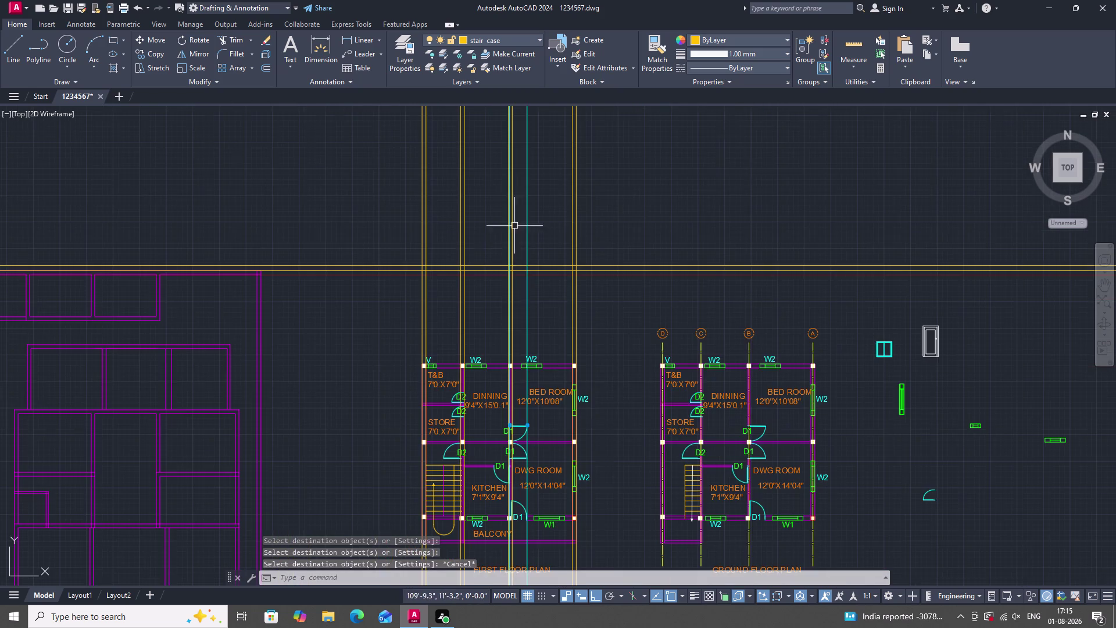
scroll(down, 3)
scroll(up, 3)
scroll(up, 3)
scroll(down, 3)
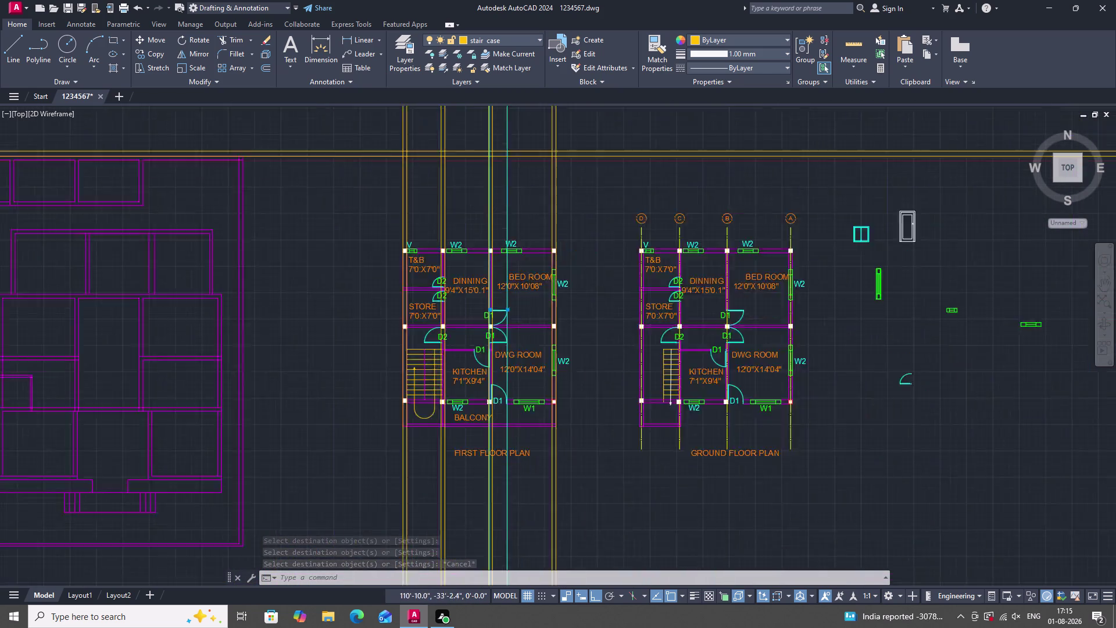
scroll(up, 3)
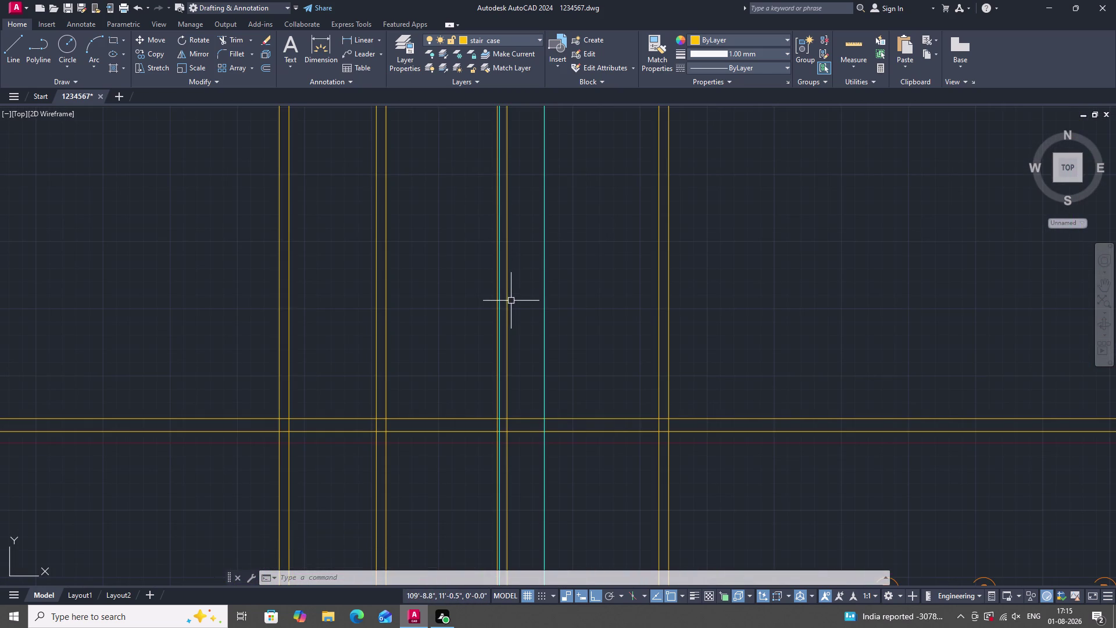
scroll(down, 3)
scroll(up, 3)
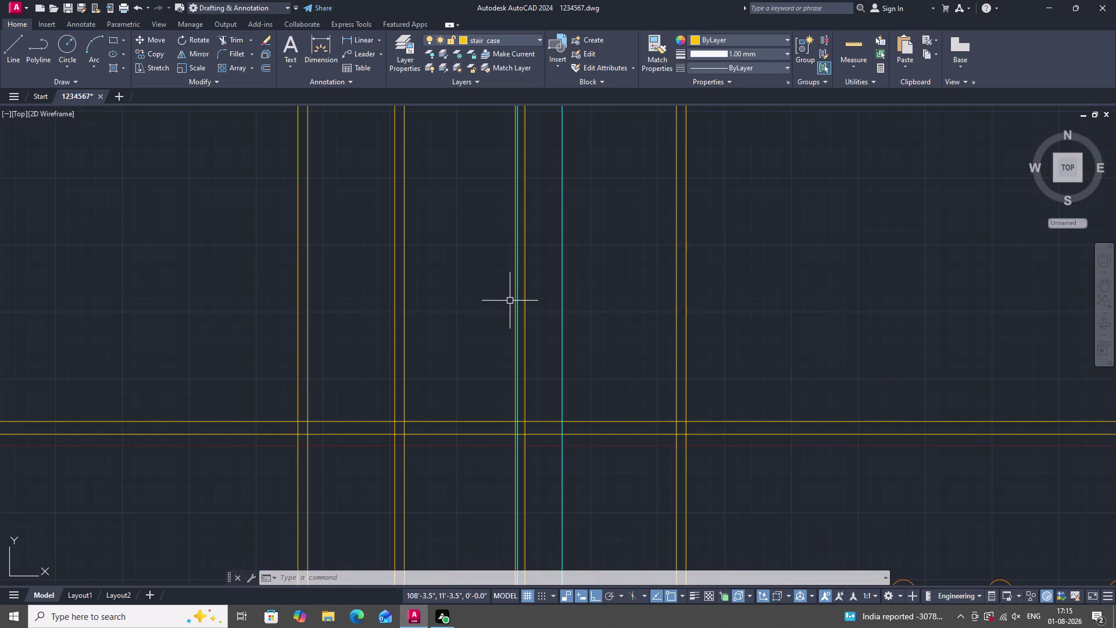
key(t)
text(R)
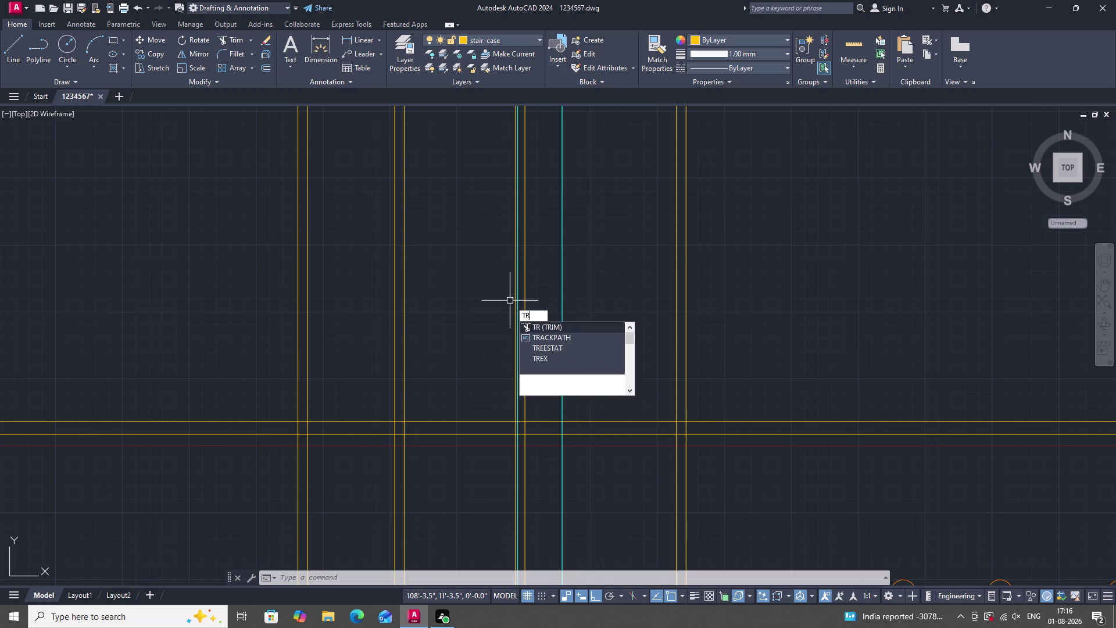
key(space)
scroll(up, 3)
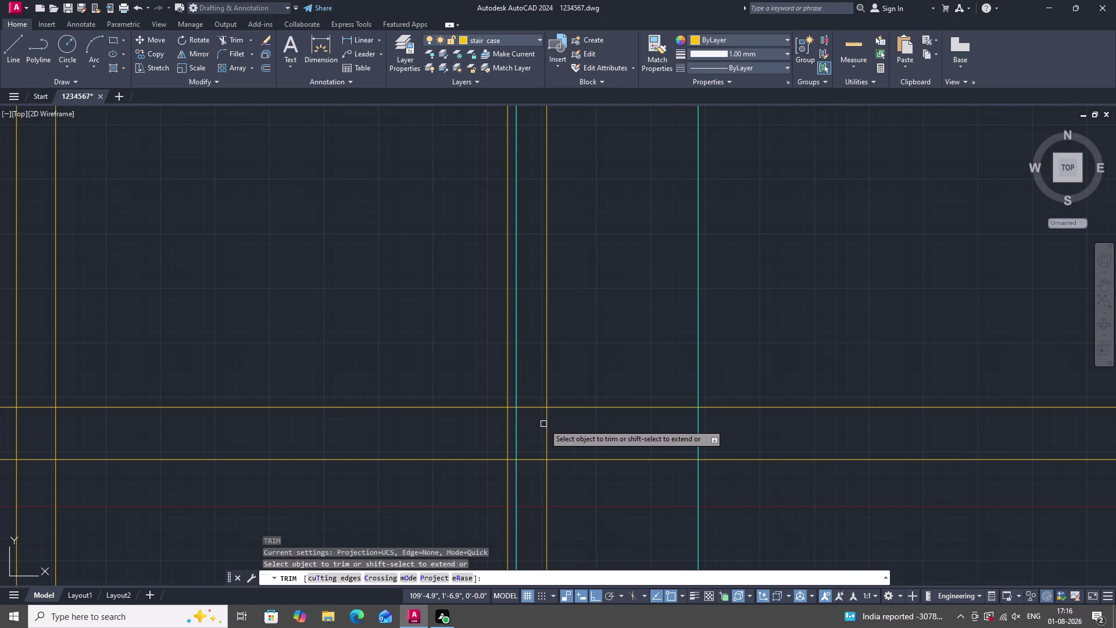
click(546, 425)
key(Escape)
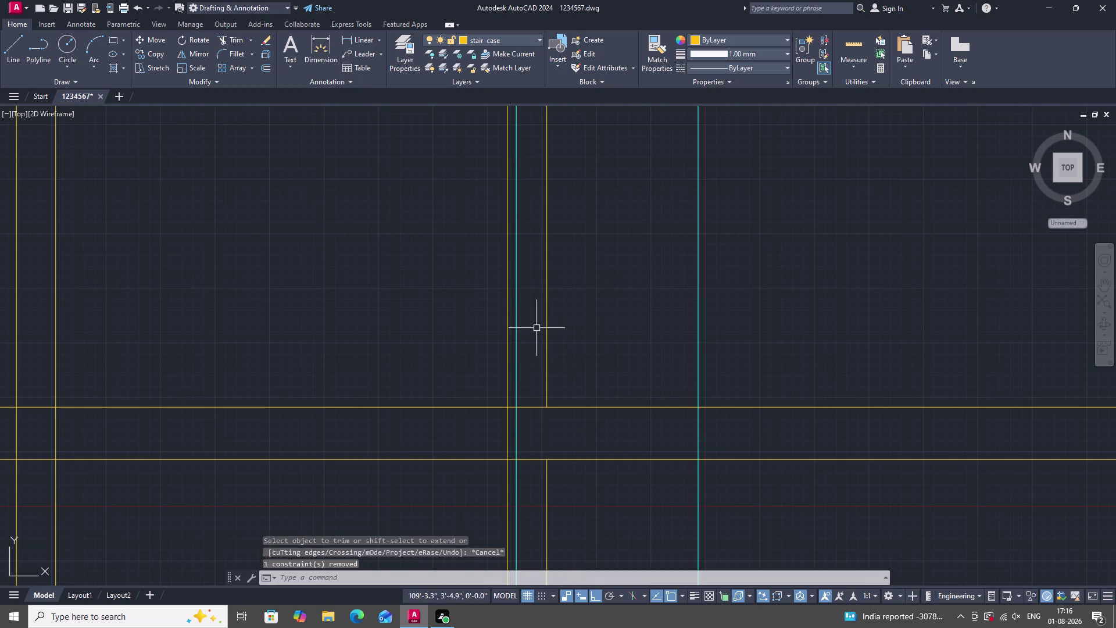
click(547, 329)
right_drag(581, 296, 586, 306)
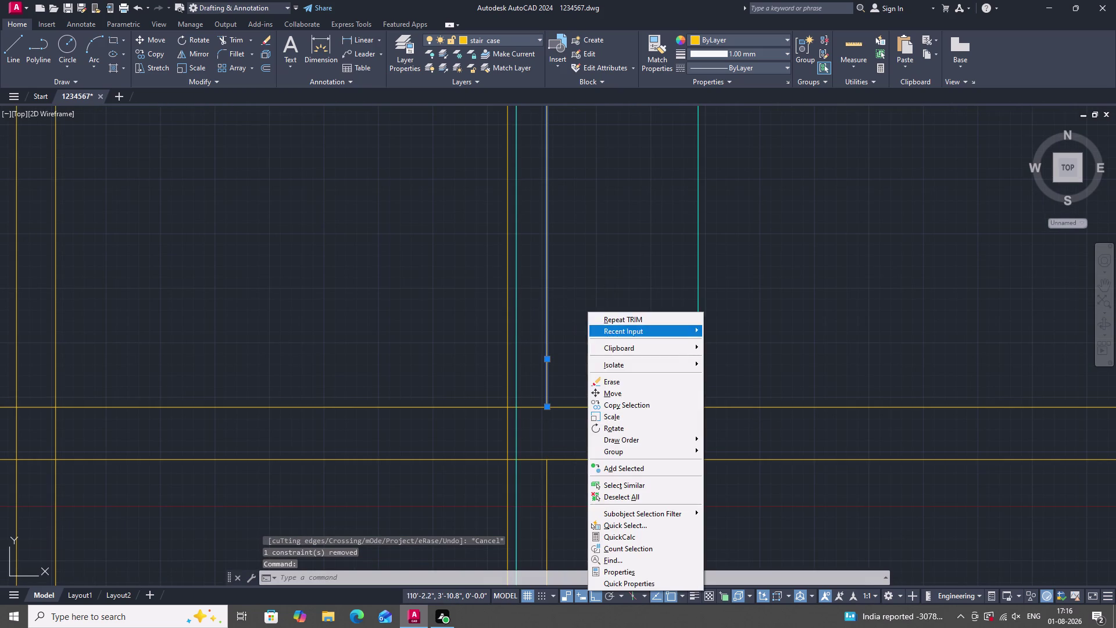
click(637, 383)
scroll(down, 3)
scroll(up, 3)
scroll(down, 3)
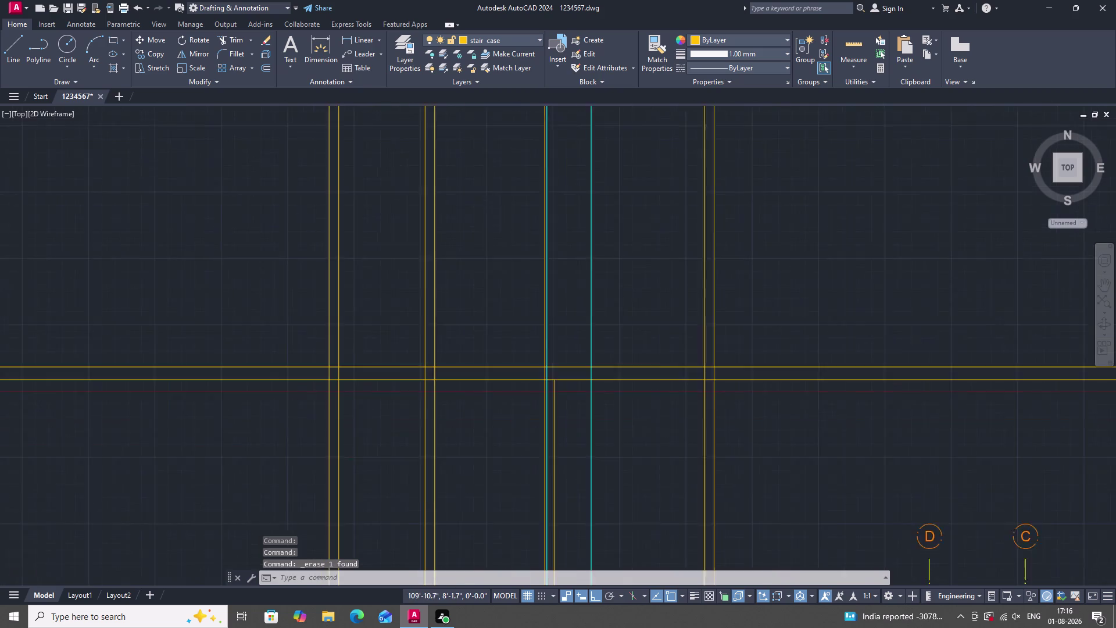
scroll(up, 3)
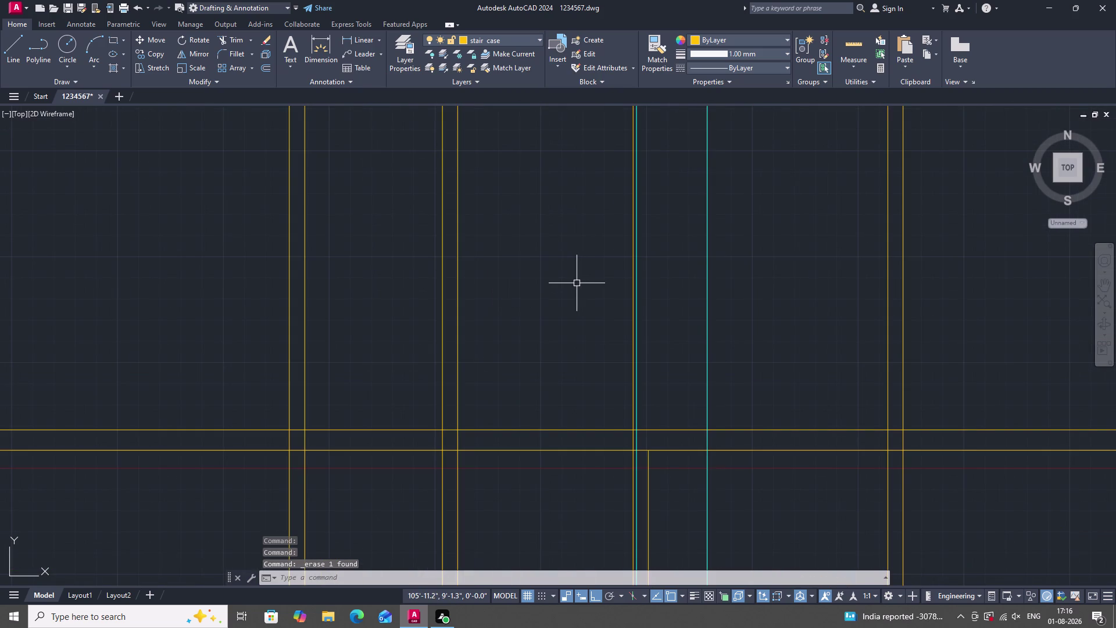
scroll(down, 3)
scroll(up, 3)
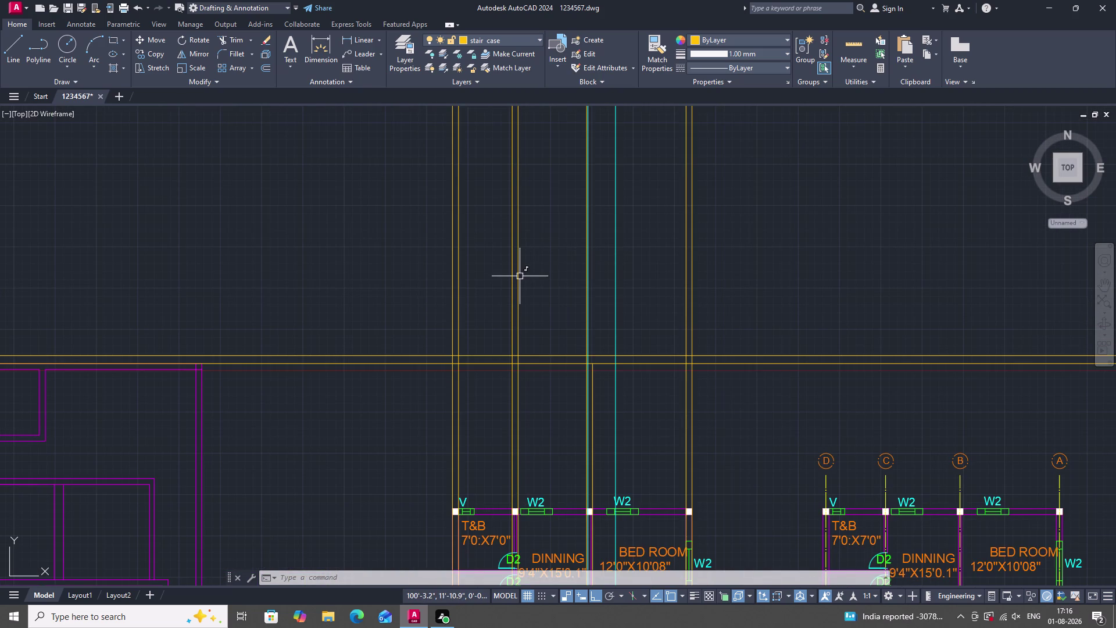
scroll(down, 3)
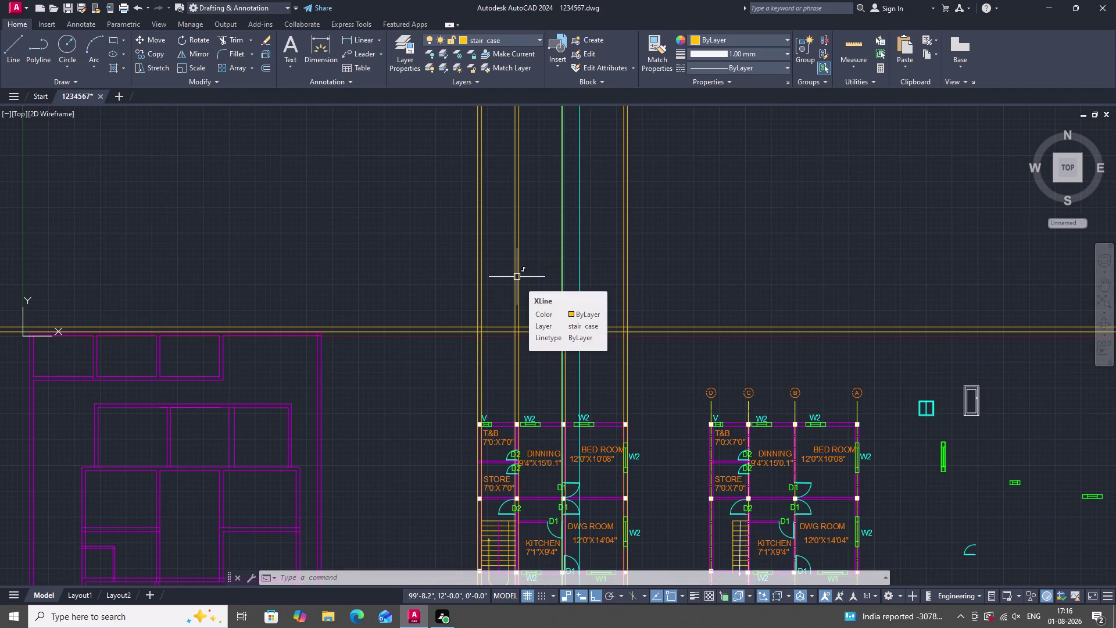
scroll(up, 3)
scroll(down, 3)
scroll(up, 3)
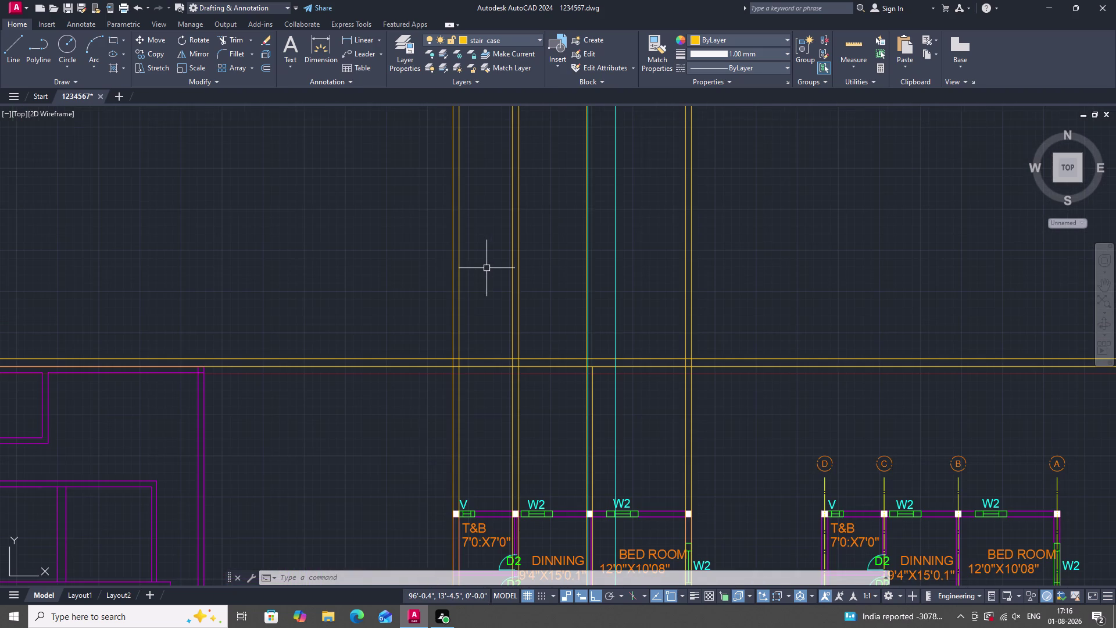
scroll(down, 3)
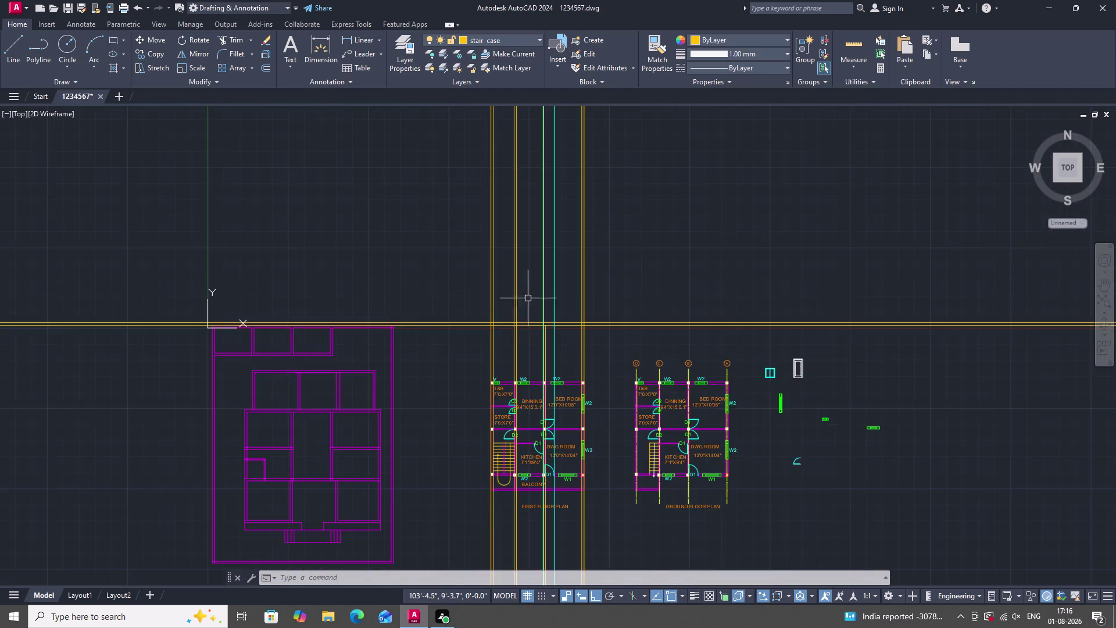
scroll(up, 3)
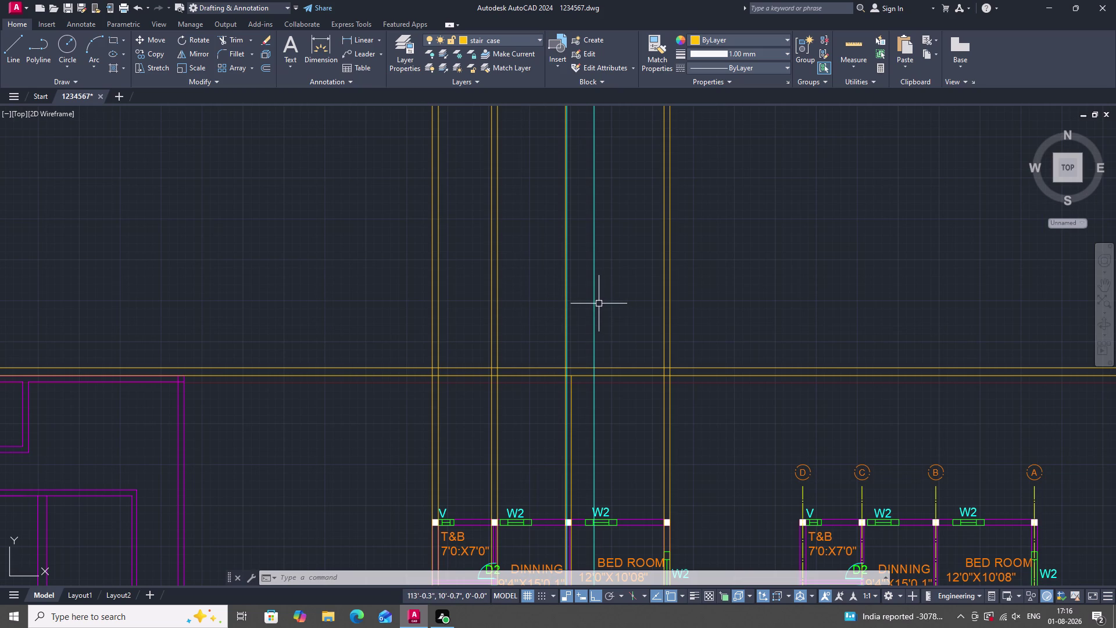
key(t)
key(Escape)
scroll(down, 3)
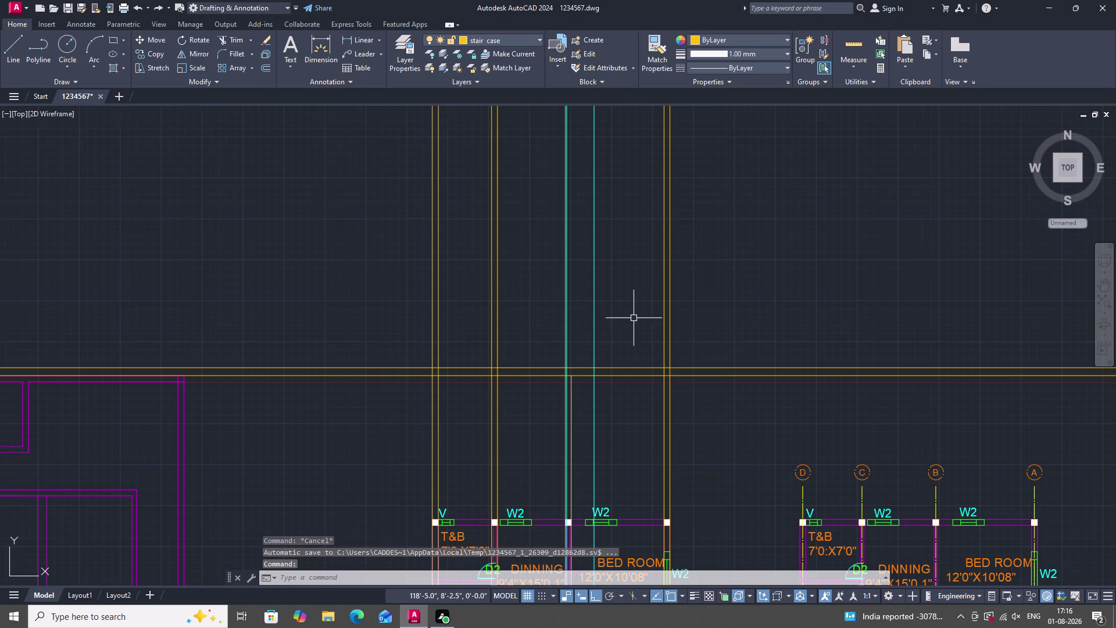
scroll(down, 3)
scroll(up, 3)
Copy the door block from its lower corner onto the construction-line intersection, with Ortho off.
drag(873, 375, 853, 358)
click(769, 289)
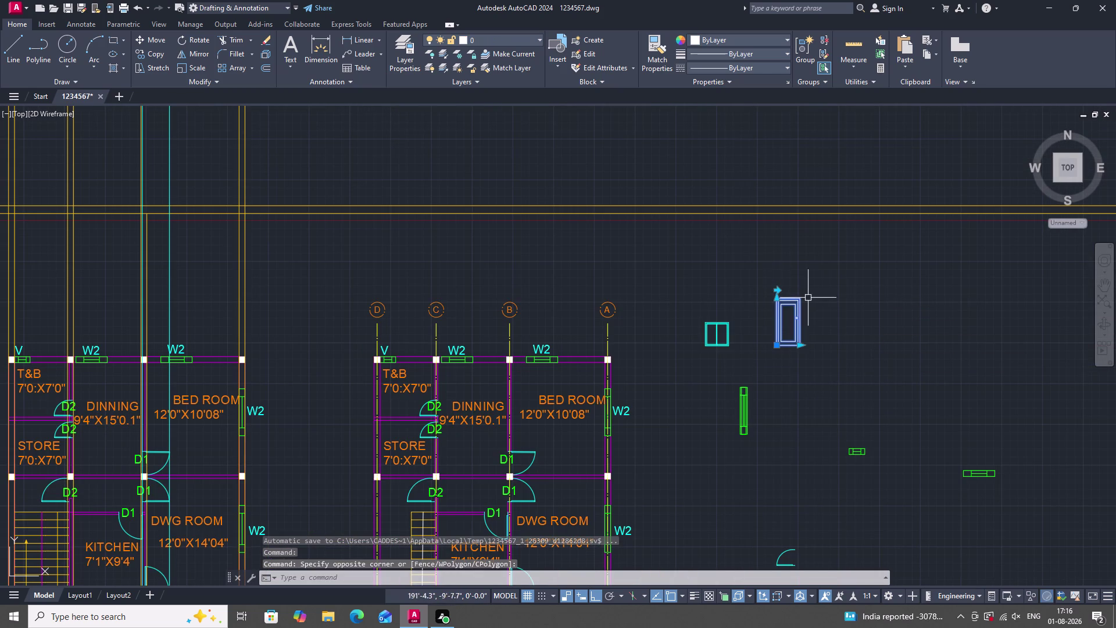
text(CO)
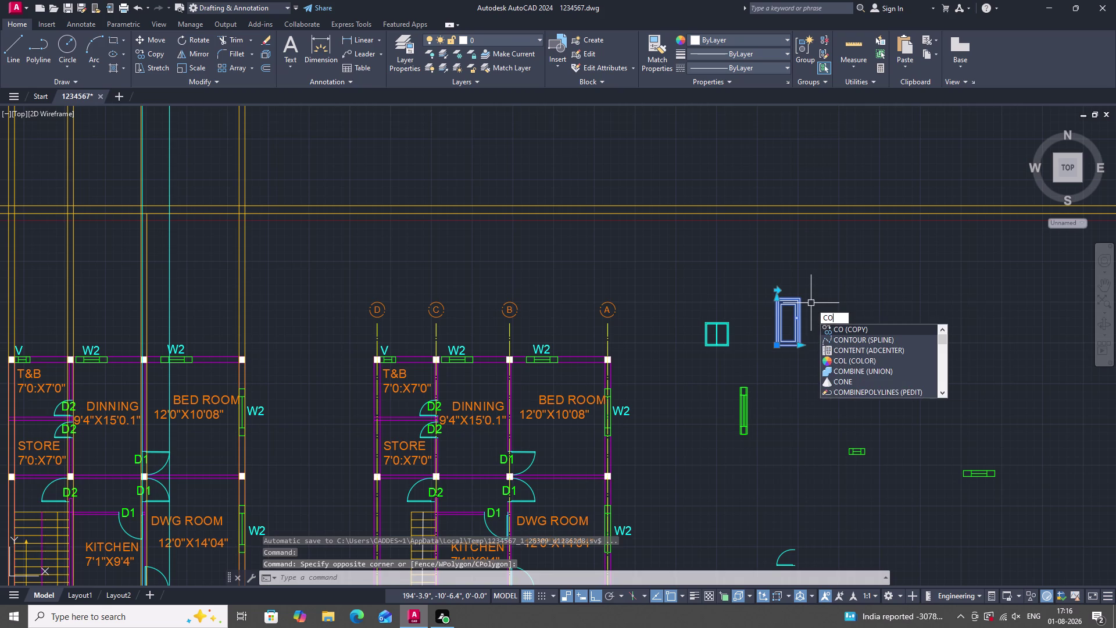
key(Return)
scroll(up, 3)
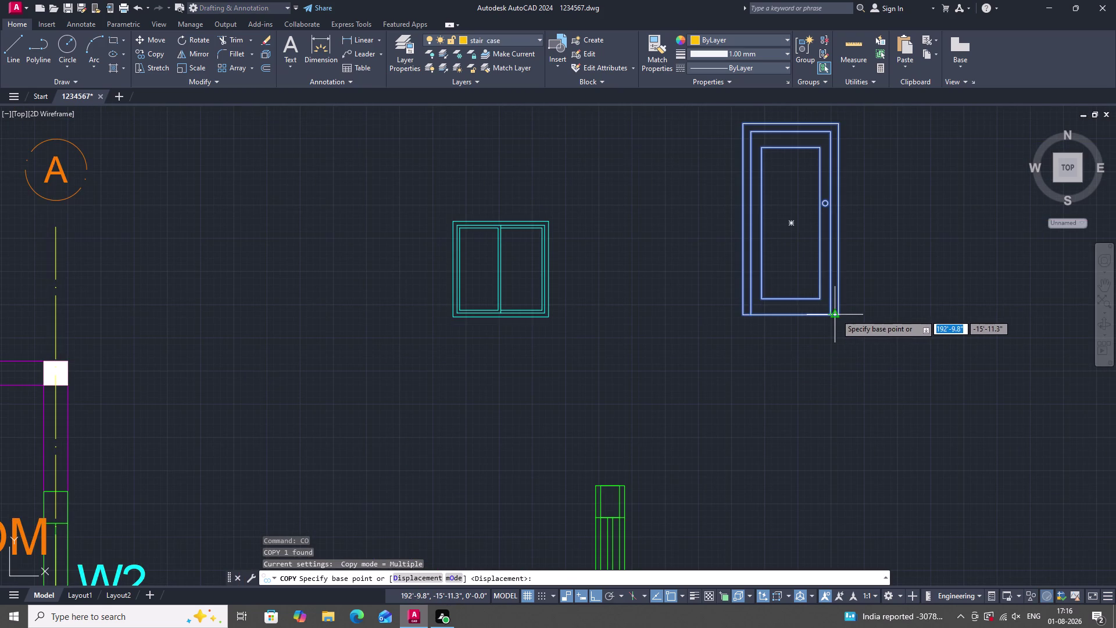
drag(839, 314, 835, 318)
scroll(down, 3)
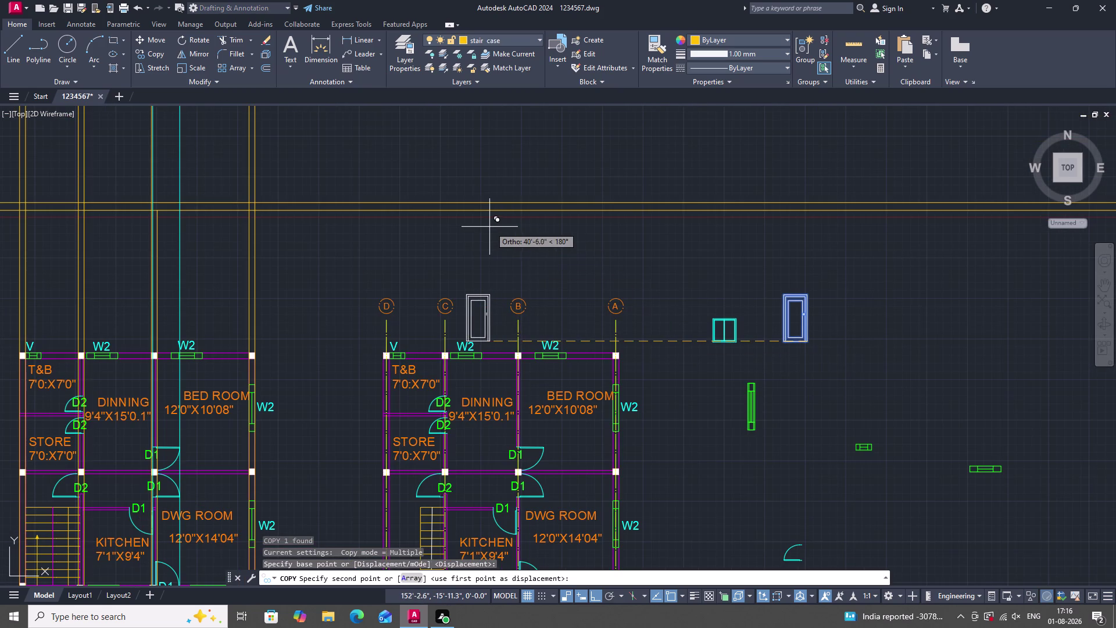
key(F8)
scroll(down, 3)
scroll(up, 3)
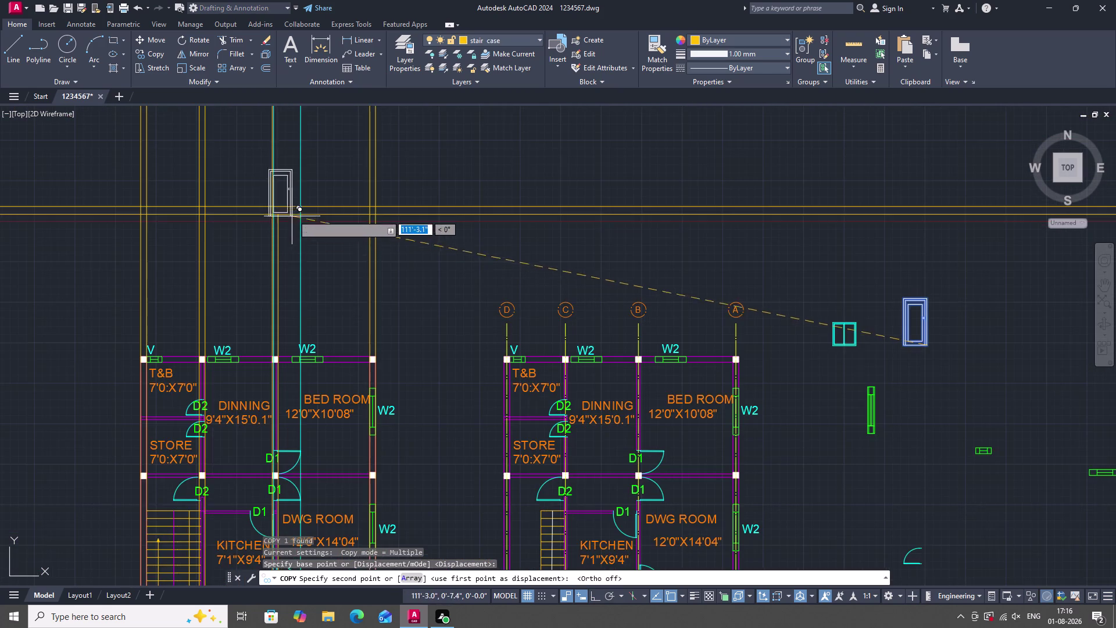
scroll(up, 3)
drag(335, 193, 327, 210)
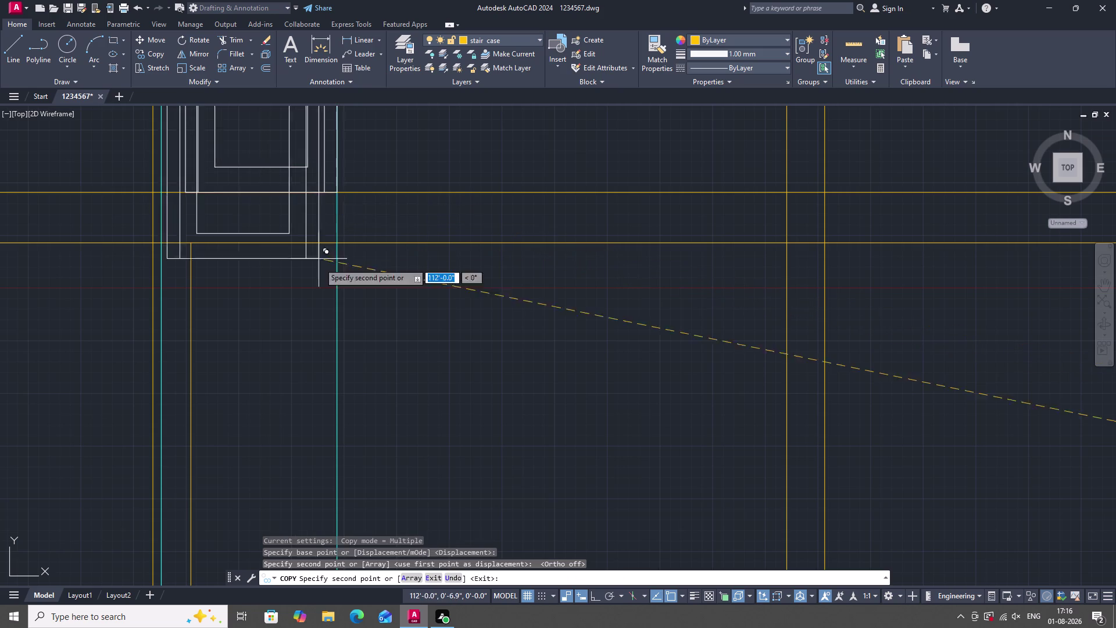
scroll(down, 3)
scroll(up, 3)
key(Escape)
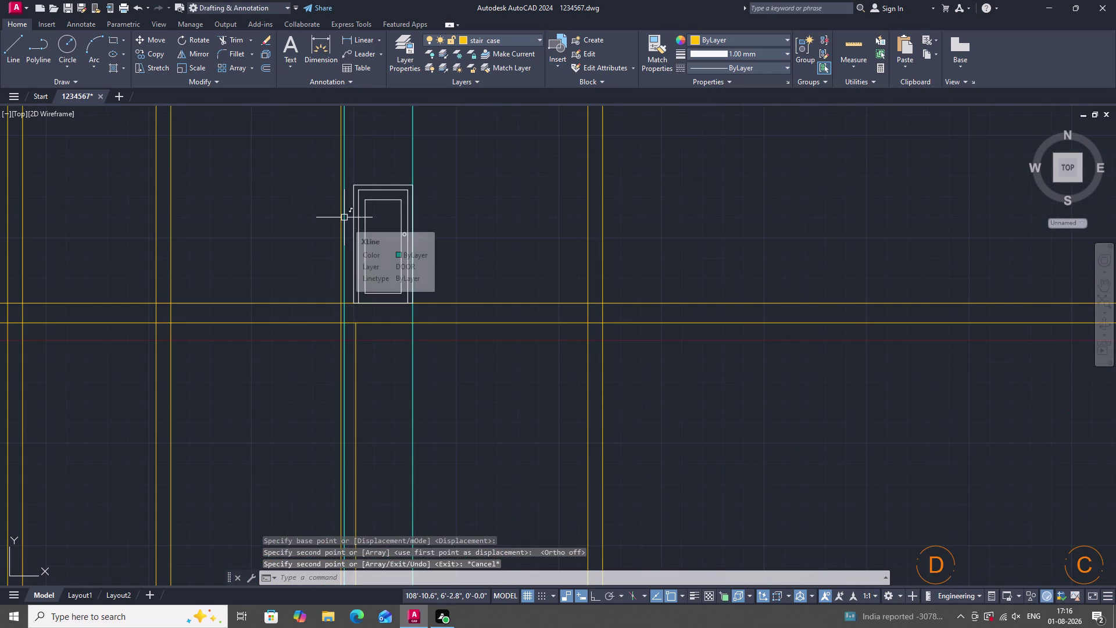
Open the aluminum window block in the Block Editor.
scroll(down, 3)
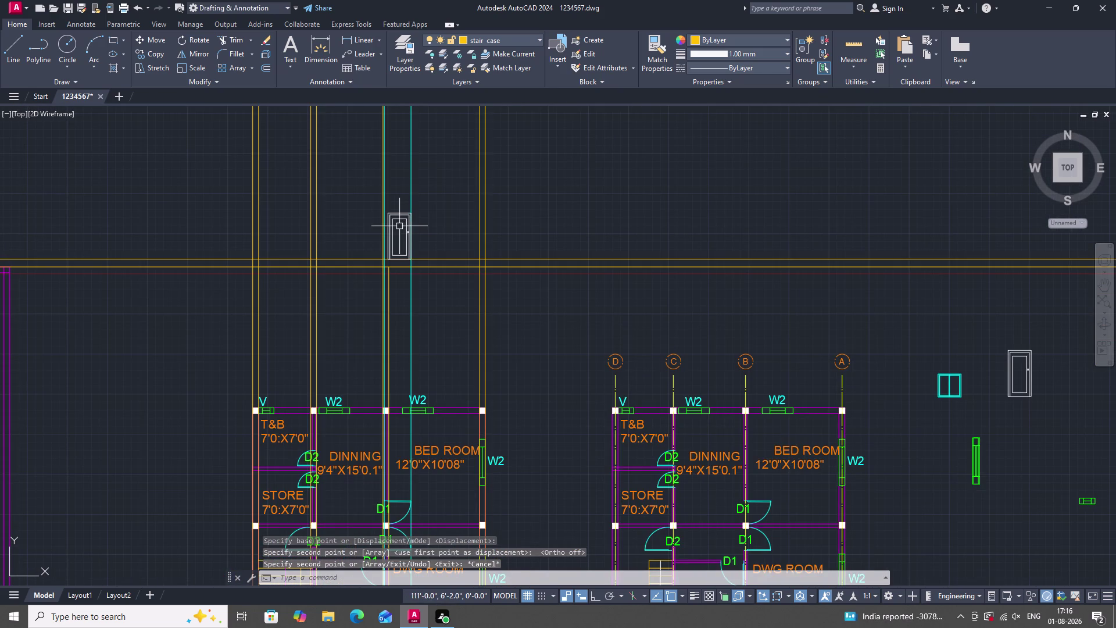
scroll(down, 3)
scroll(up, 3)
scroll(down, 3)
scroll(up, 3)
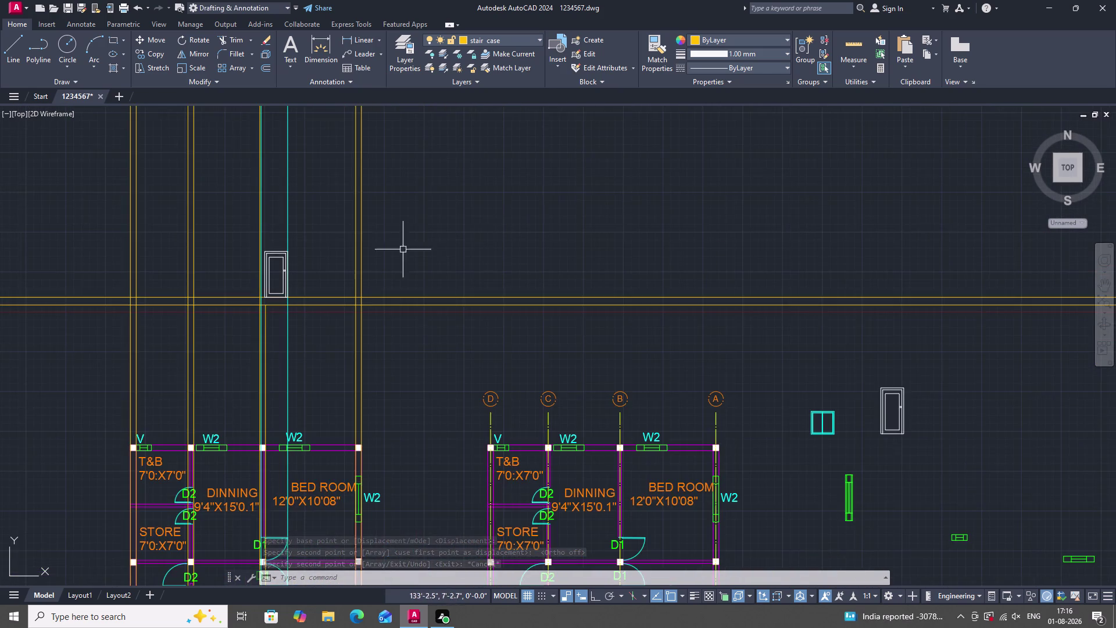
scroll(up, 3)
scroll(down, 3)
scroll(down, 3)
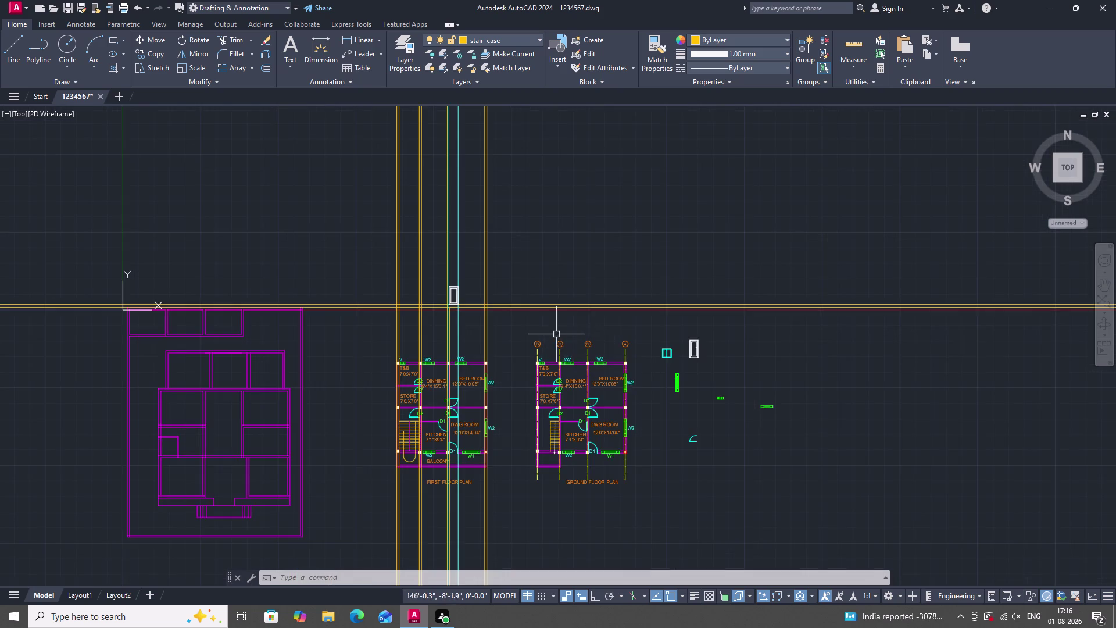
scroll(up, 3)
scroll(down, 3)
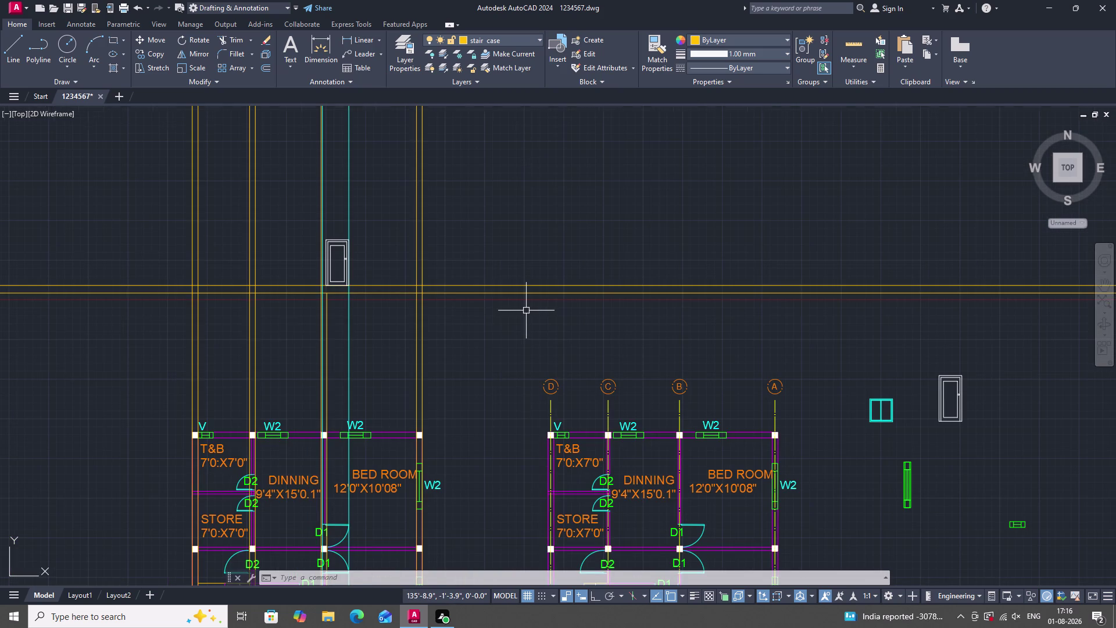
scroll(up, 3)
scroll(down, 3)
scroll(up, 3)
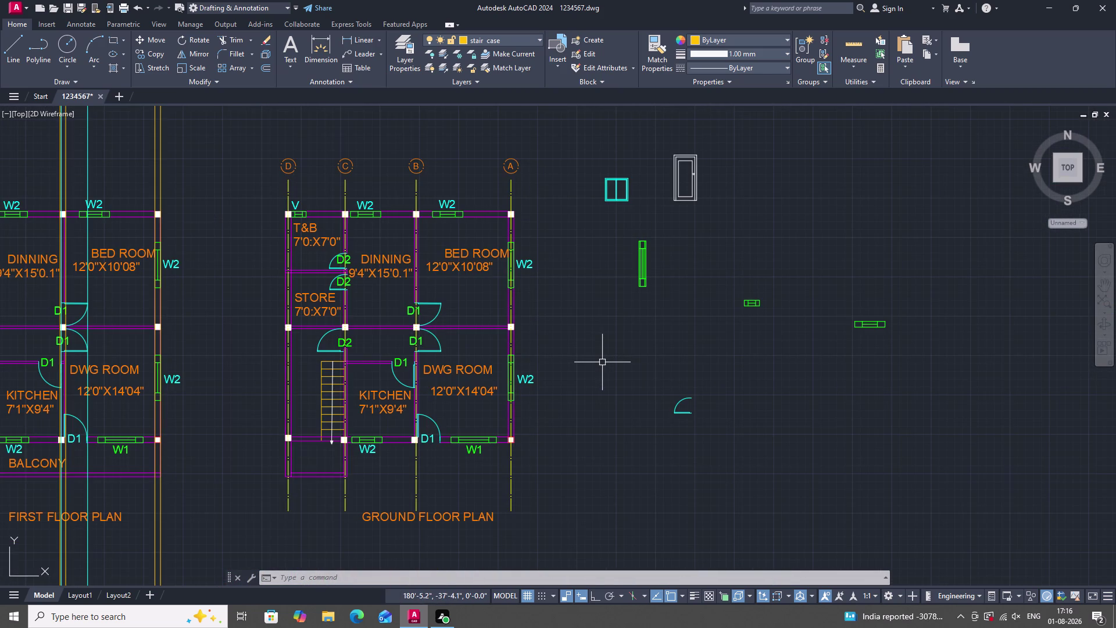
scroll(down, 3)
scroll(up, 3)
scroll(down, 3)
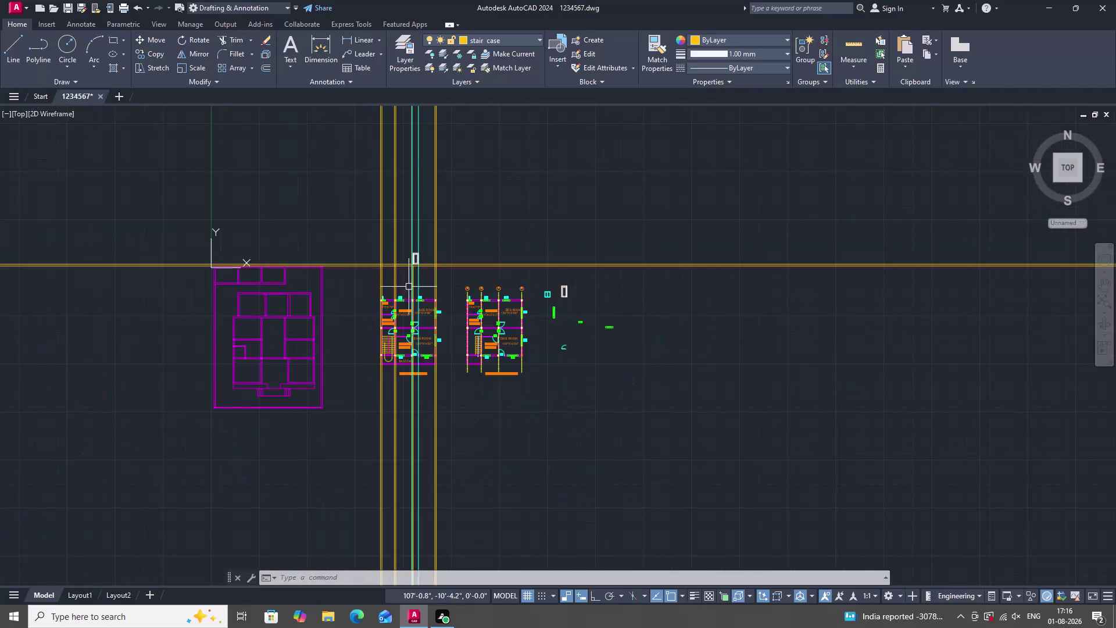
scroll(up, 3)
scroll(up, 3)
scroll(down, 3)
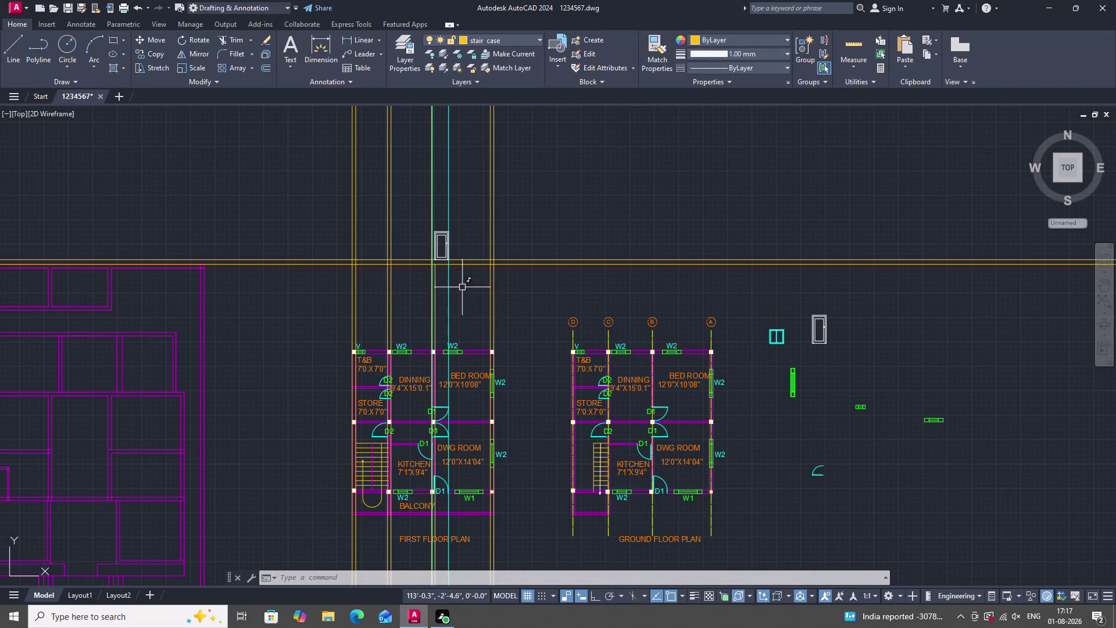
scroll(down, 3)
scroll(up, 3)
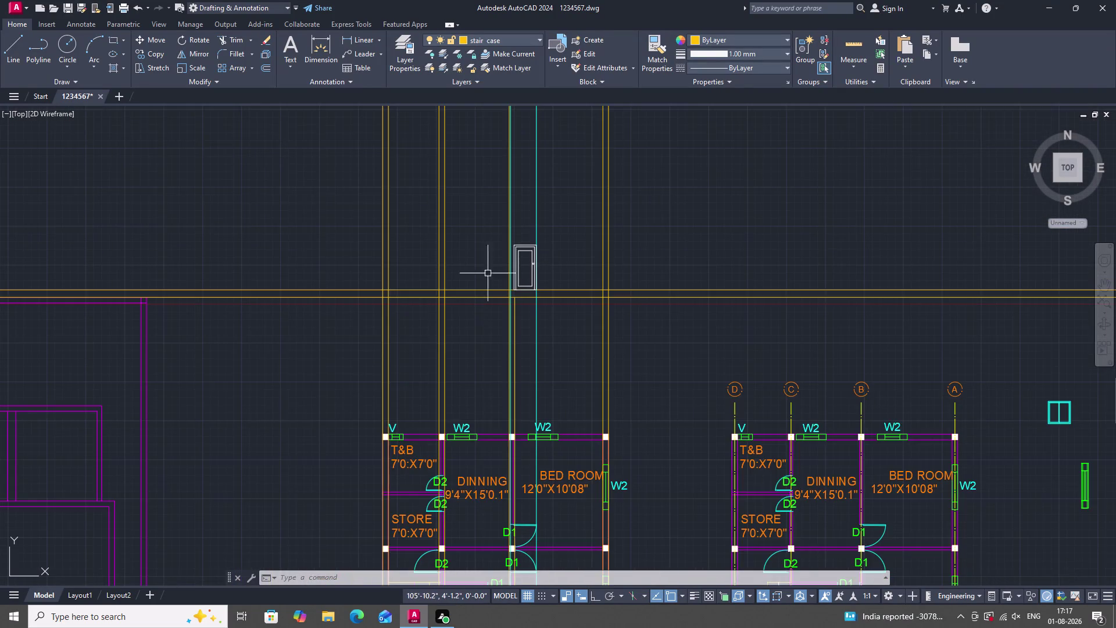
scroll(up, 3)
scroll(down, 3)
scroll(up, 3)
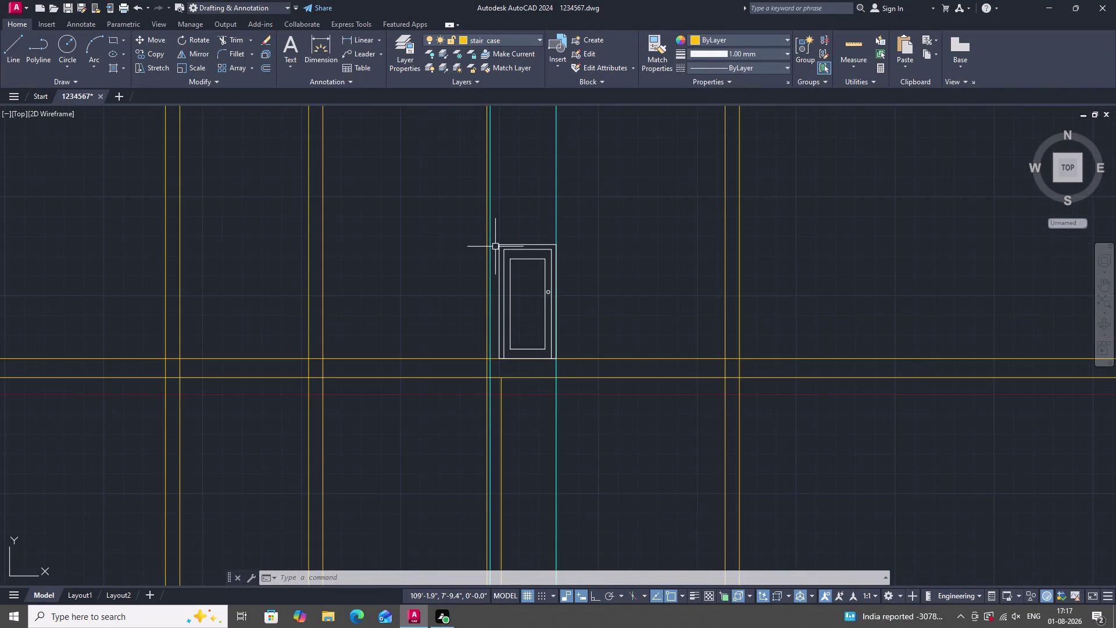
scroll(down, 3)
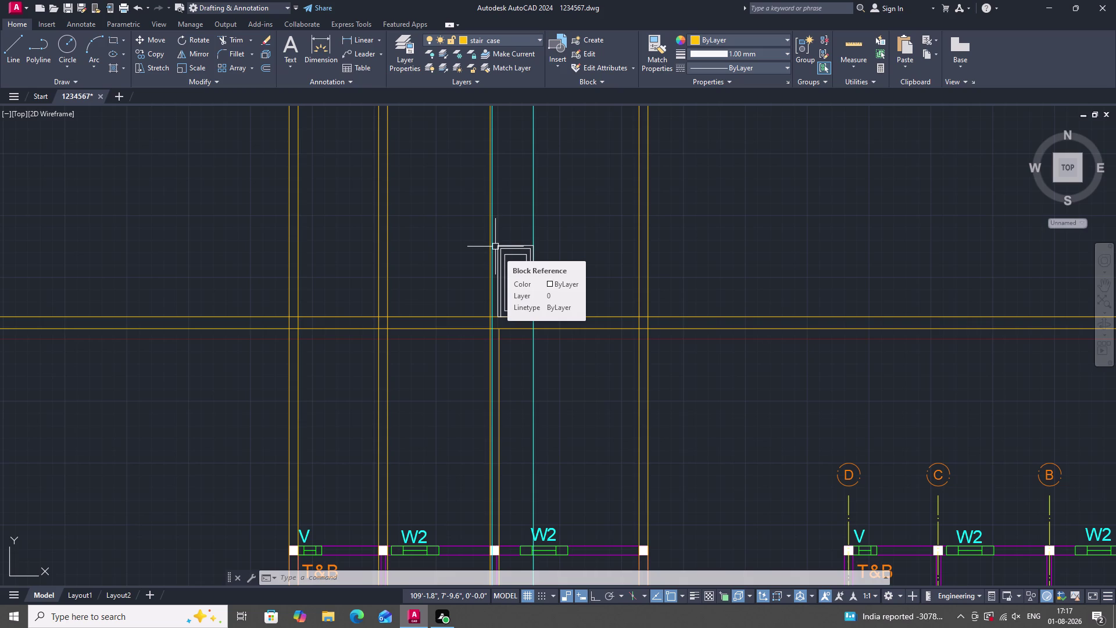
scroll(down, 3)
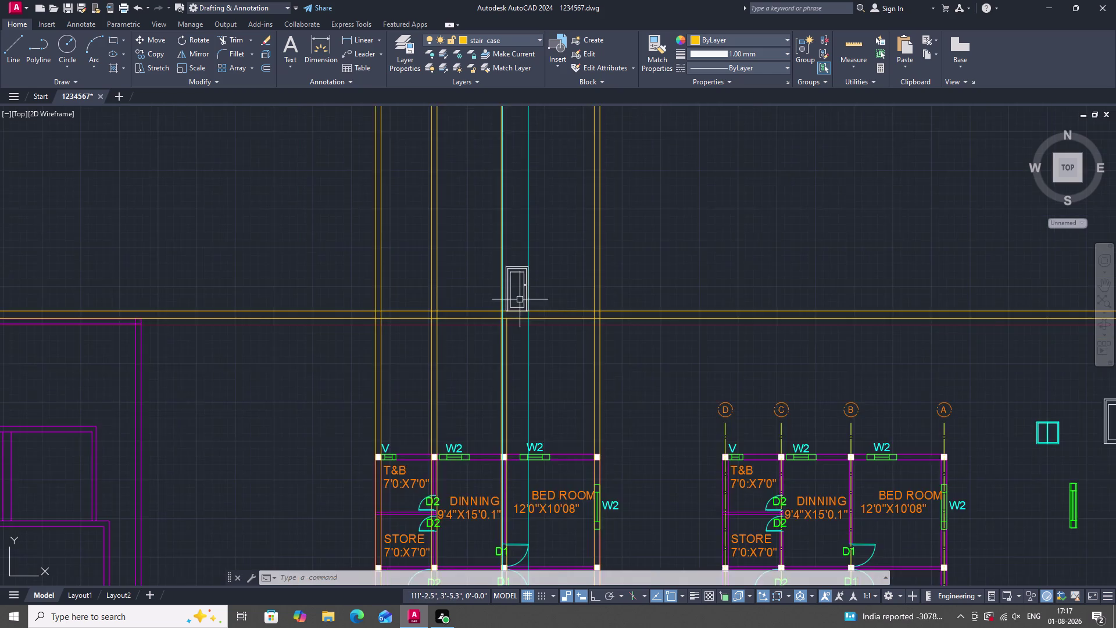
scroll(down, 3)
scroll(up, 3)
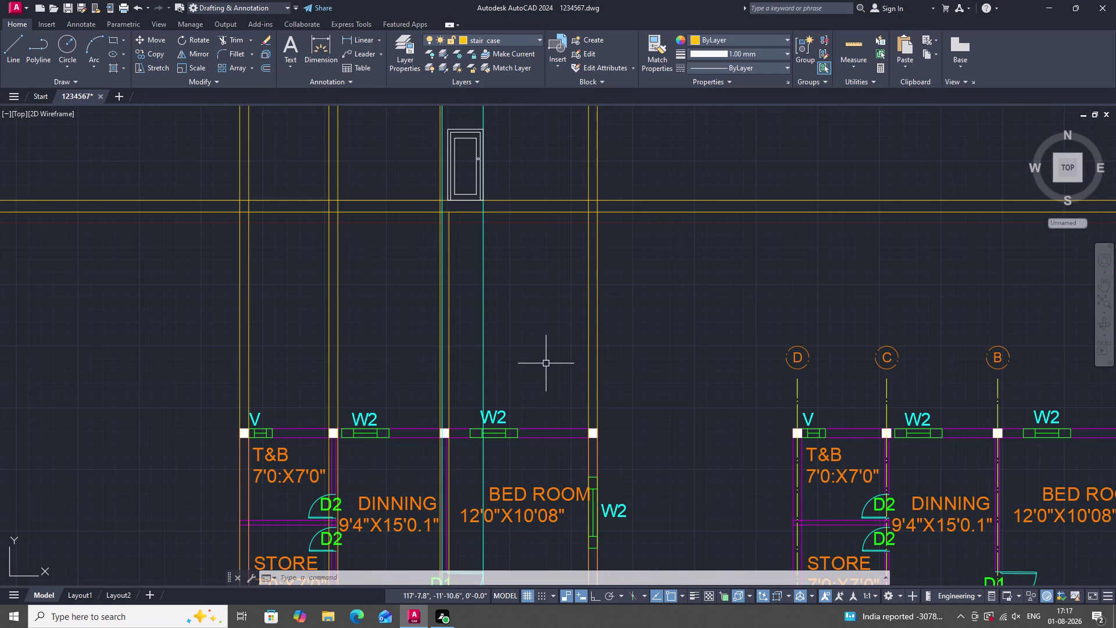
scroll(down, 3)
scroll(down, 3)
scroll(up, 3)
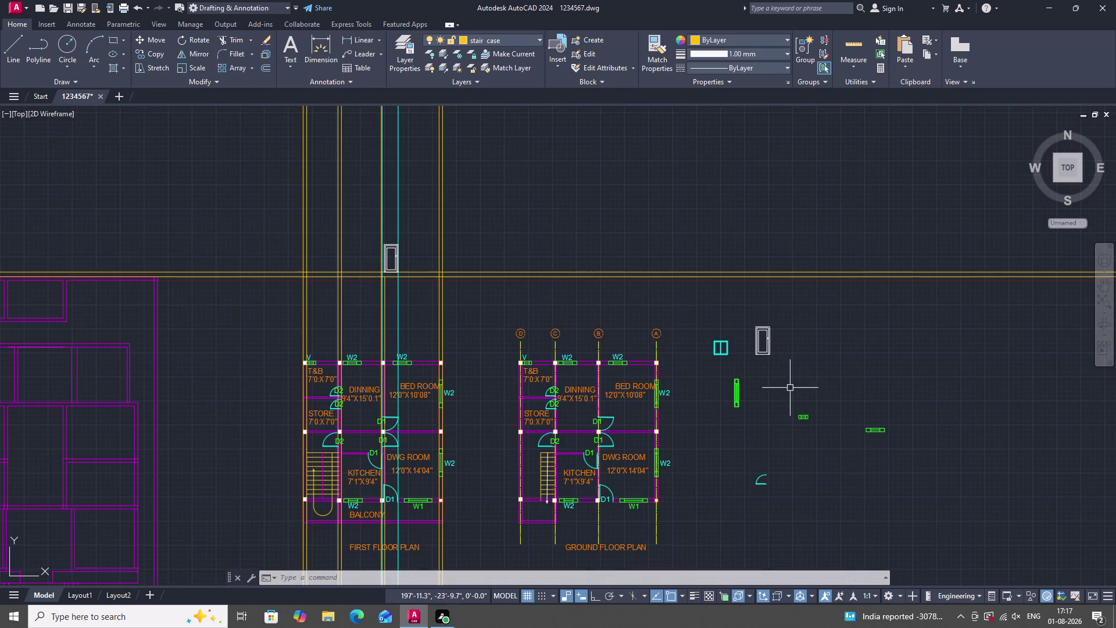
scroll(up, 3)
click(721, 357)
click(667, 280)
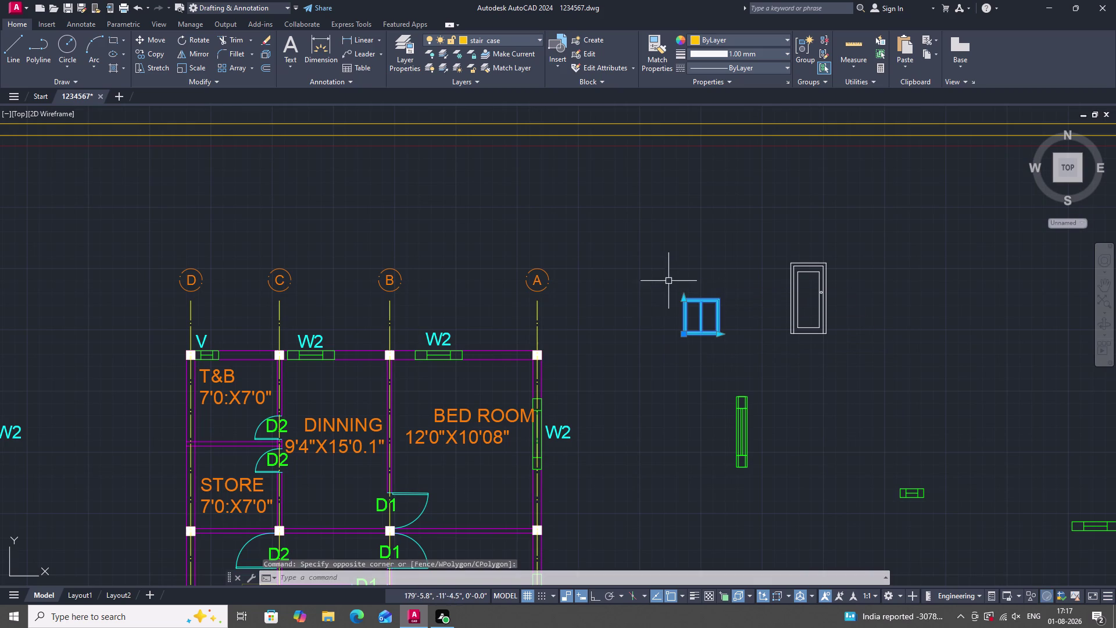
key(Escape)
double_click(705, 302)
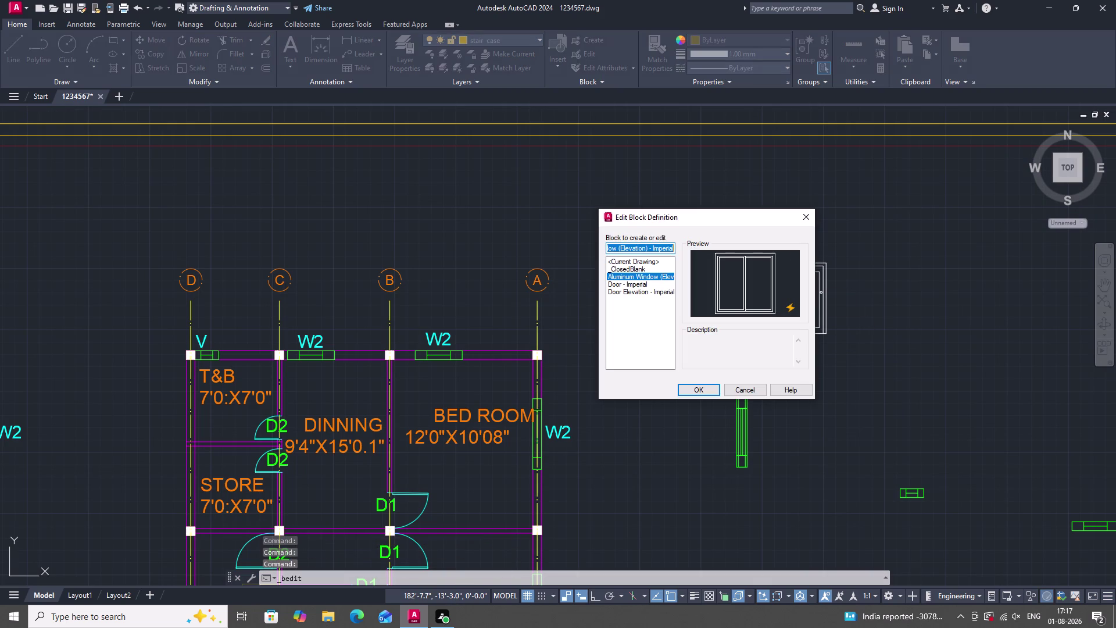
click(704, 388)
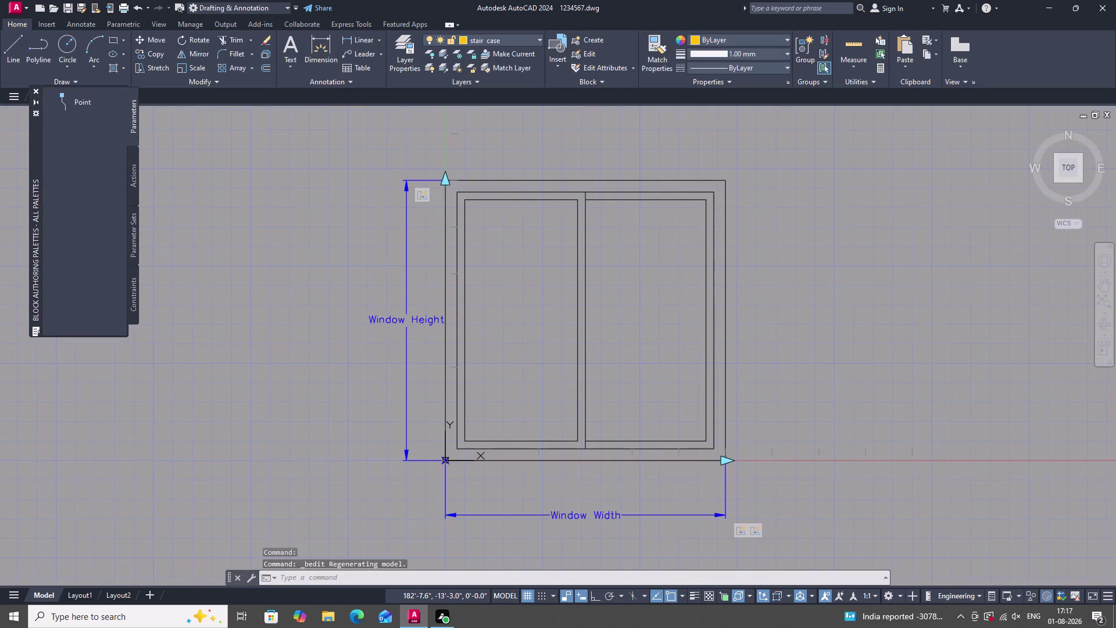
Draw a vertical line up from the window's top-right corner.
scroll(down, 3)
scroll(down, 3)
scroll(up, 3)
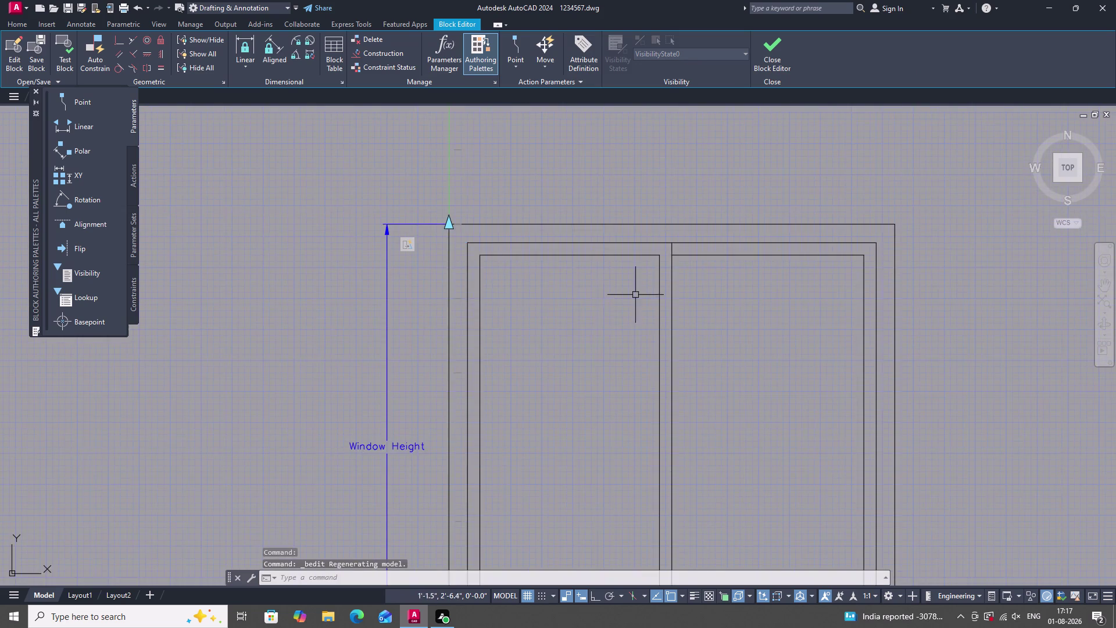
scroll(down, 3)
scroll(up, 3)
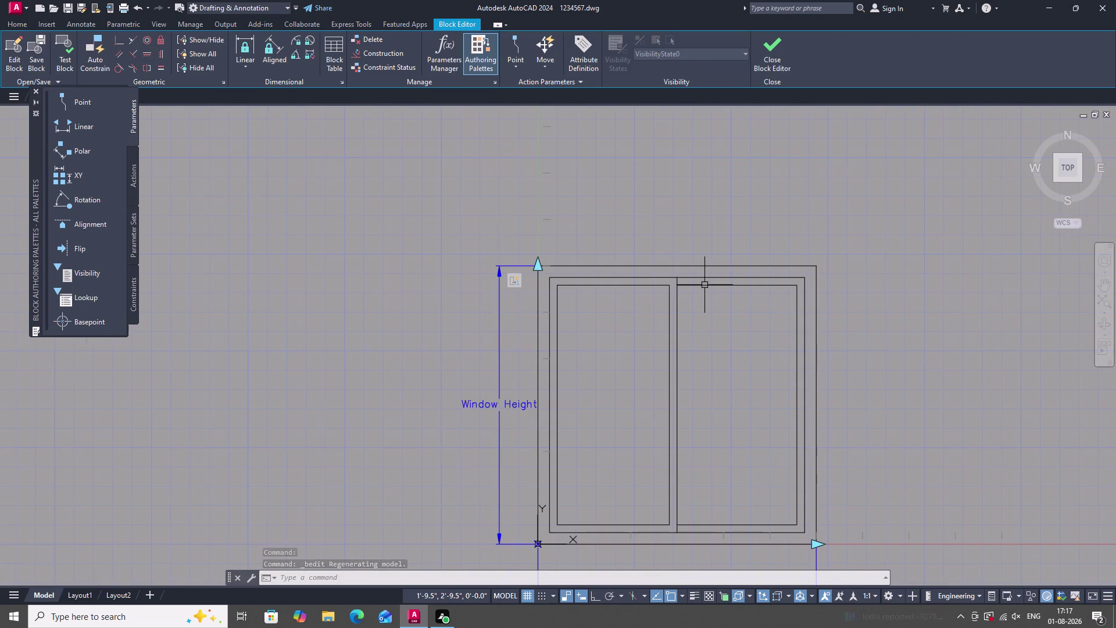
key(o)
key(space)
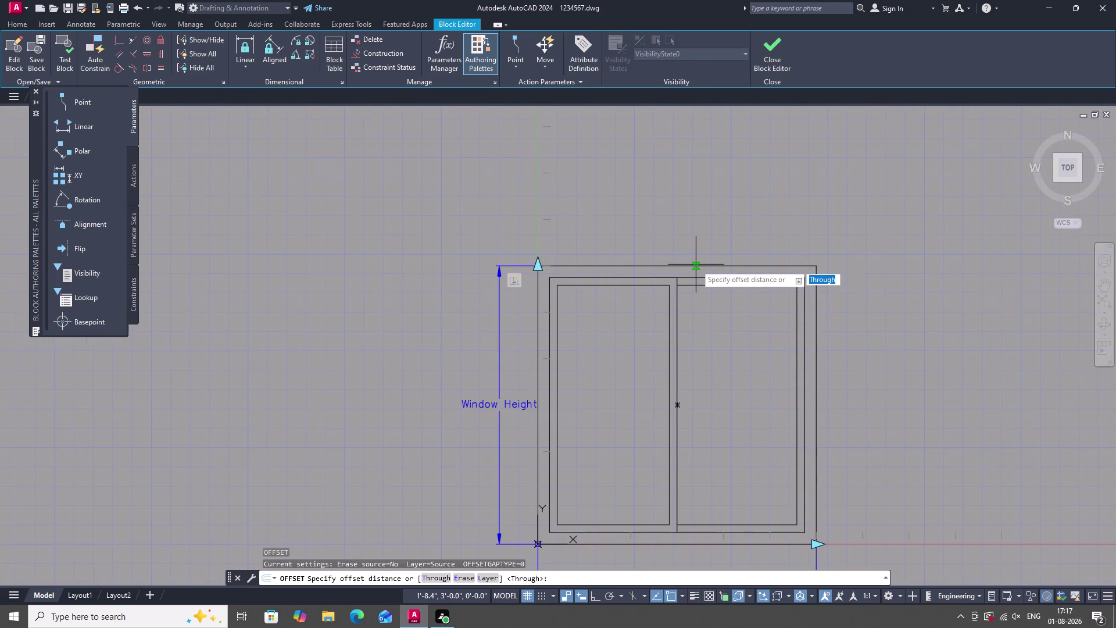
key(space)
click(695, 266)
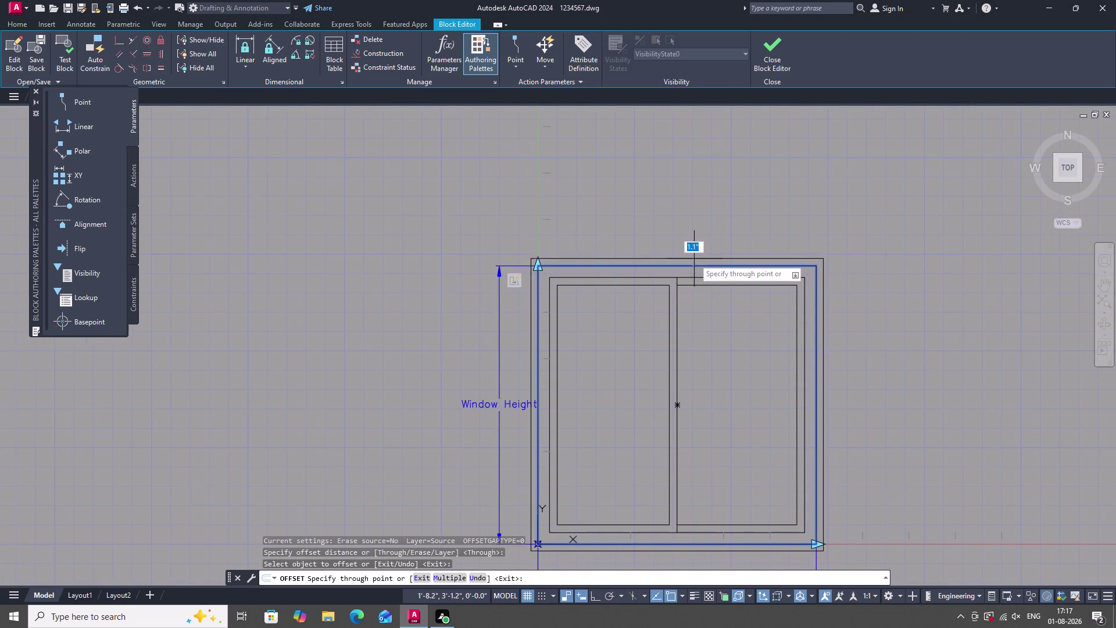
key(Escape)
scroll(down, 3)
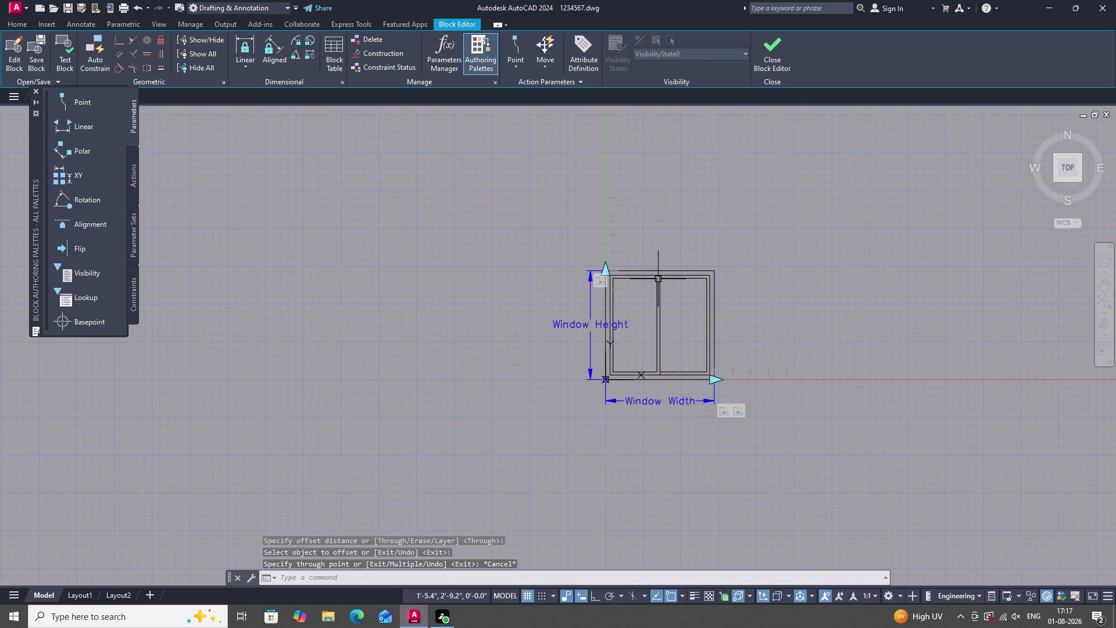
scroll(up, 3)
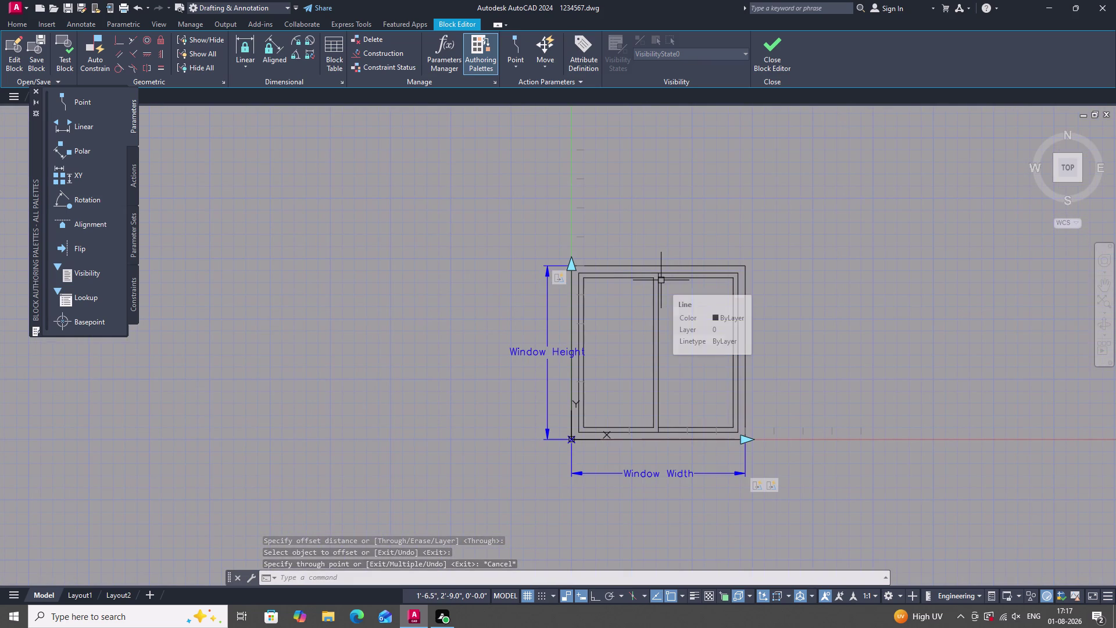
key(l)
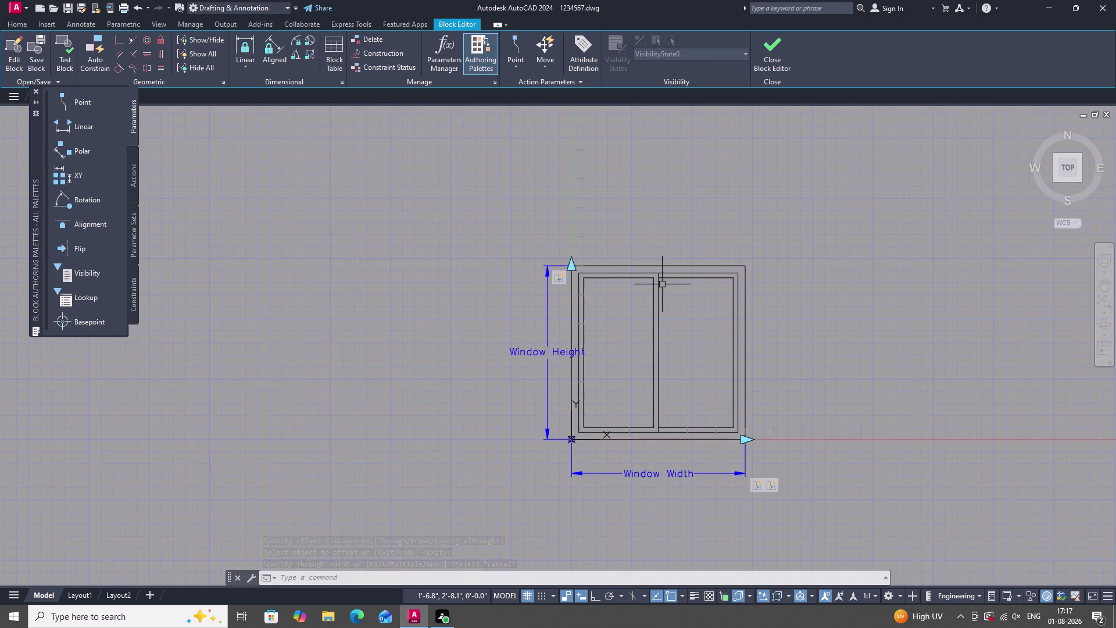
key(Return)
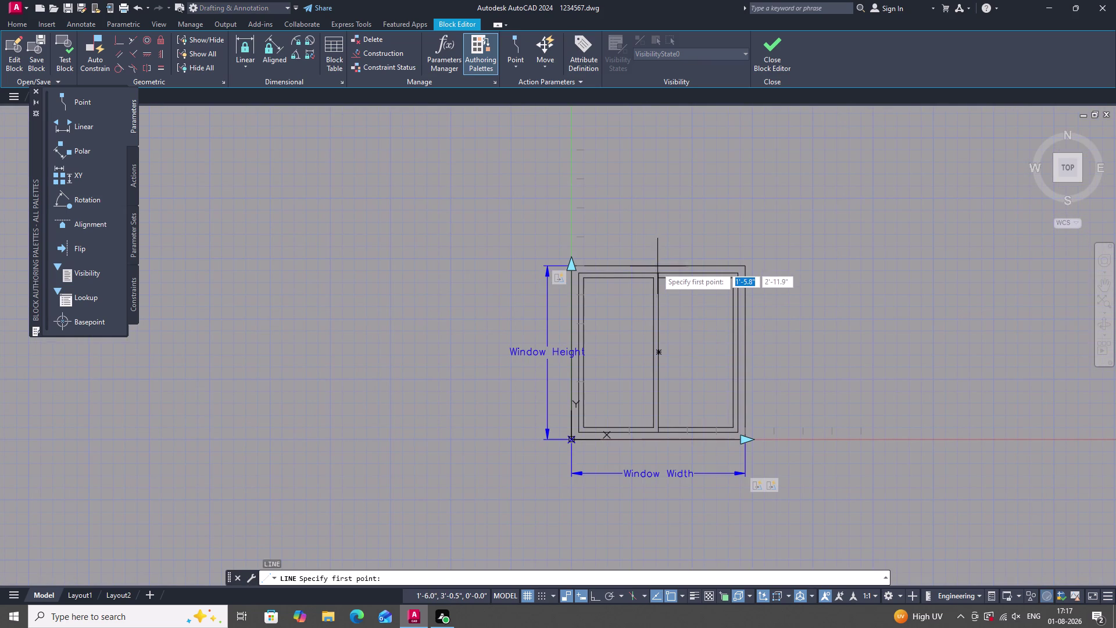
click(745, 265)
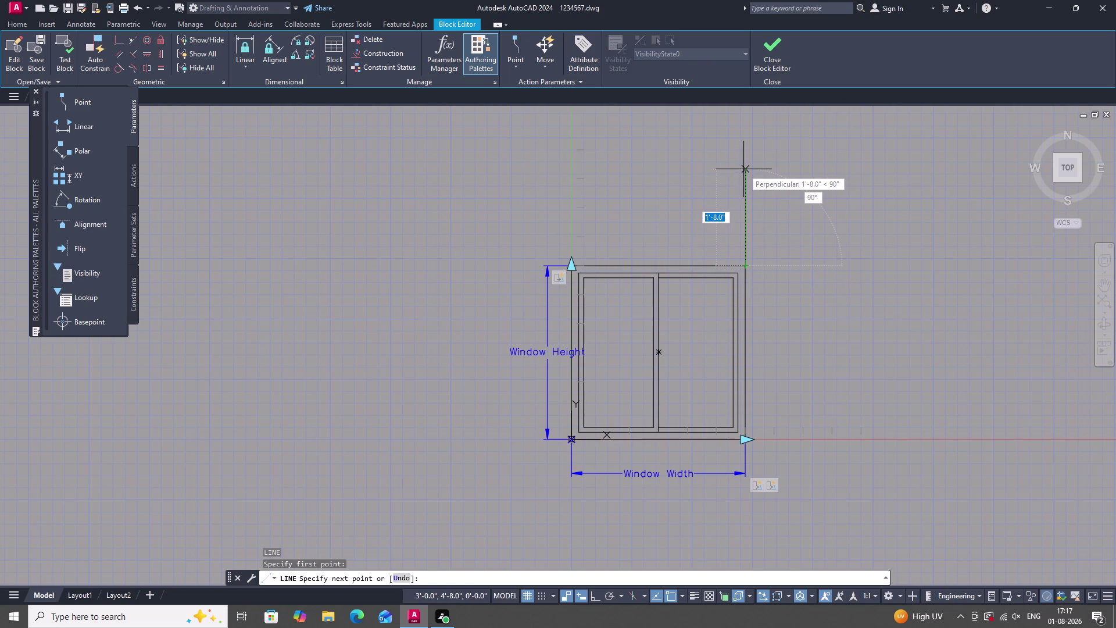
key(F8)
click(744, 169)
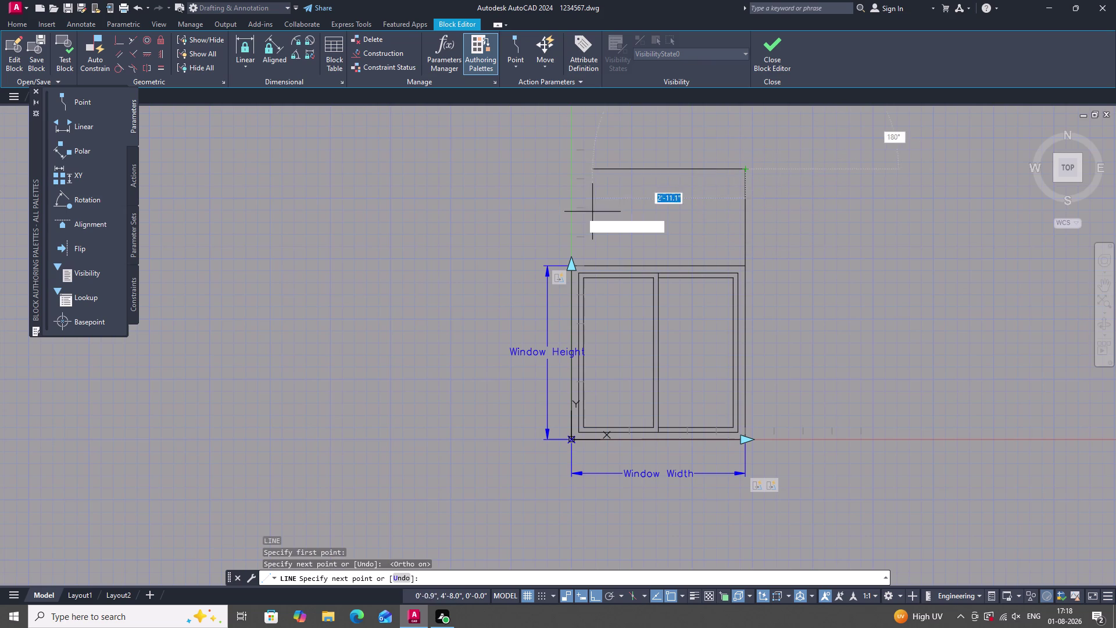
right_click(809, 159)
click(827, 179)
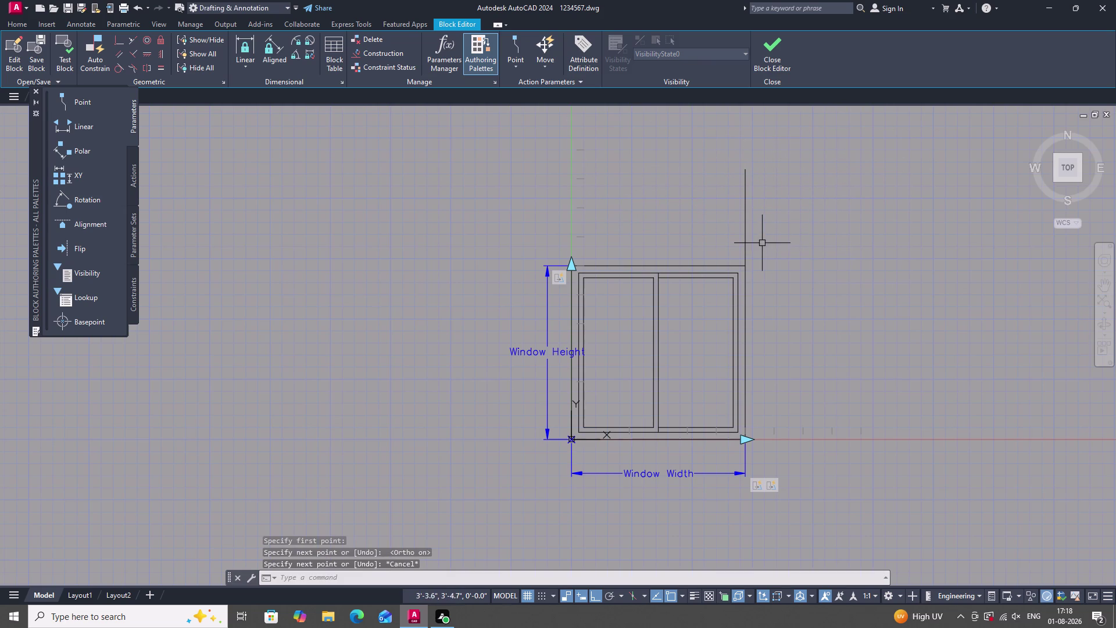
Mirror the vertical line across the window's middle to the left side.
text(M)
text(O)
key(BackSpace)
key(i)
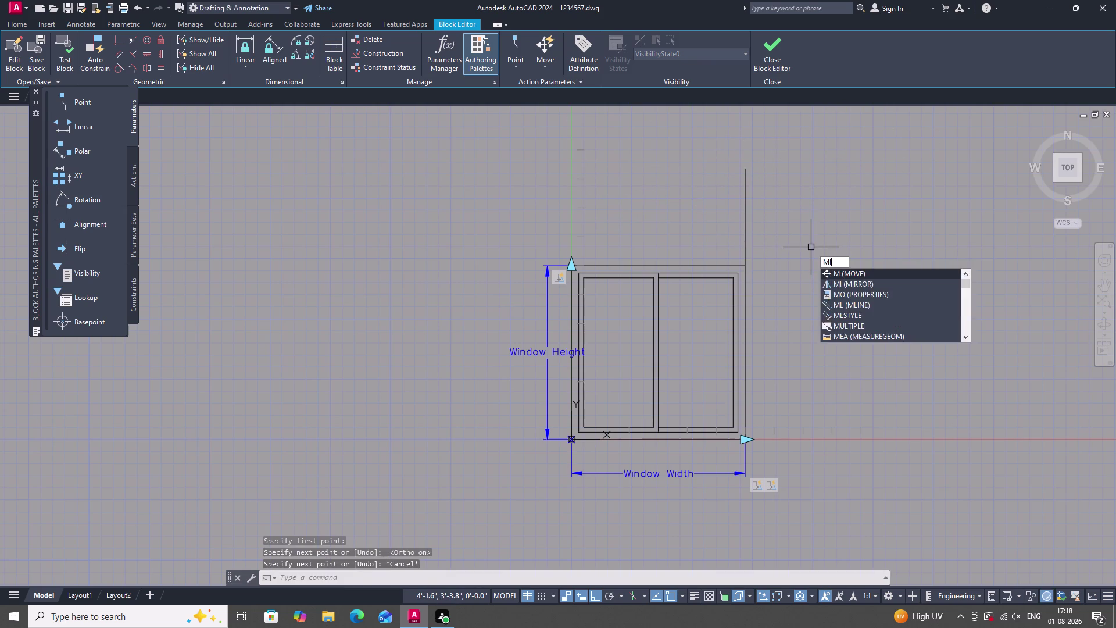
key(Return)
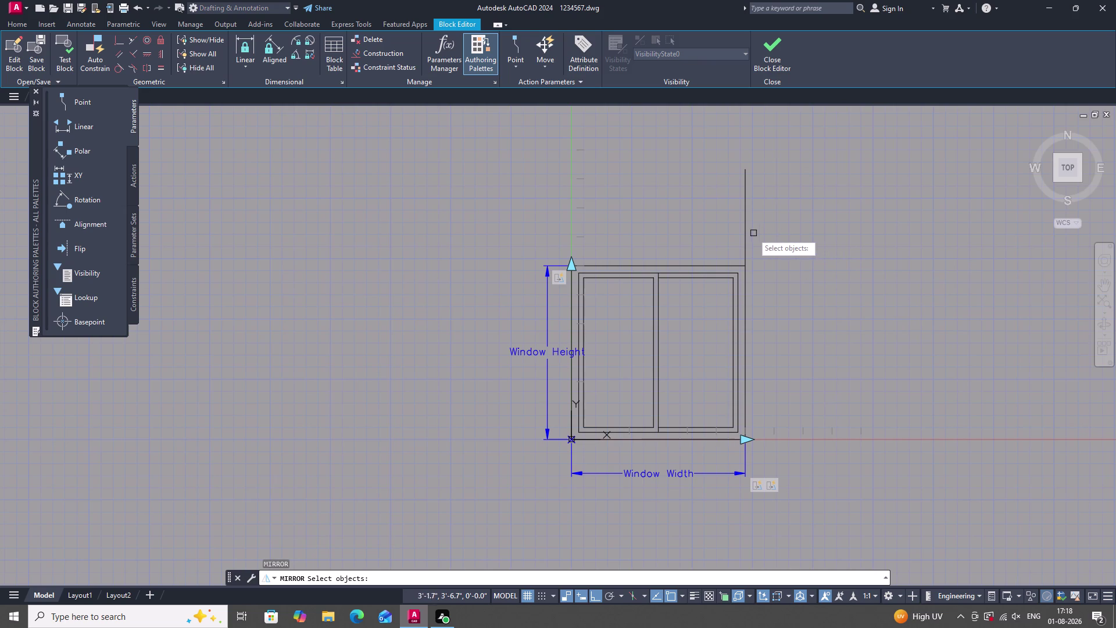
click(744, 233)
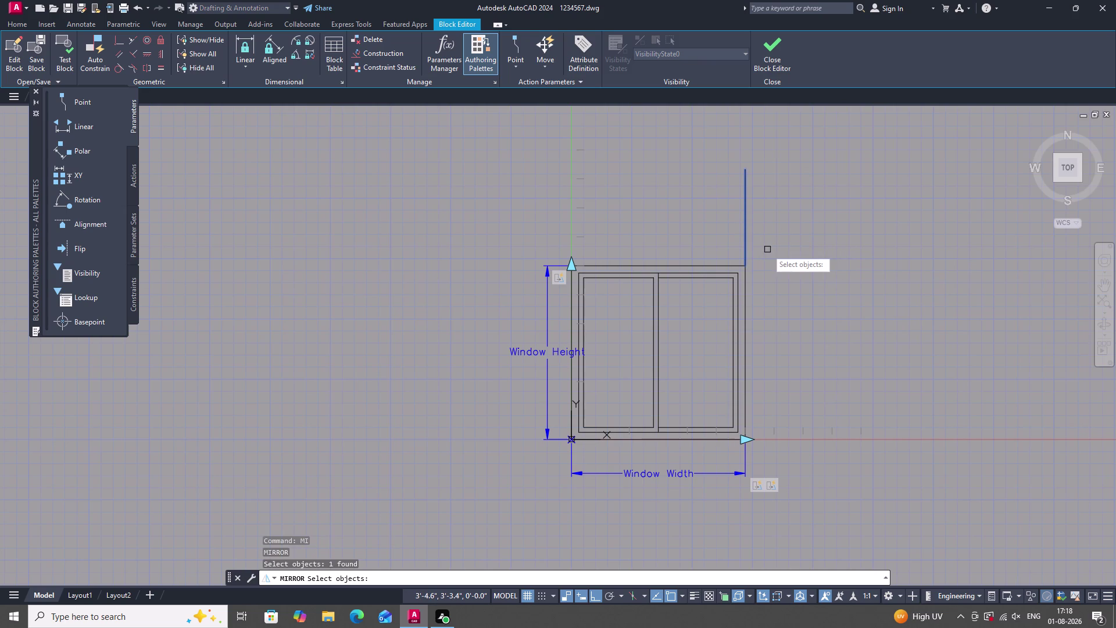
key(Return)
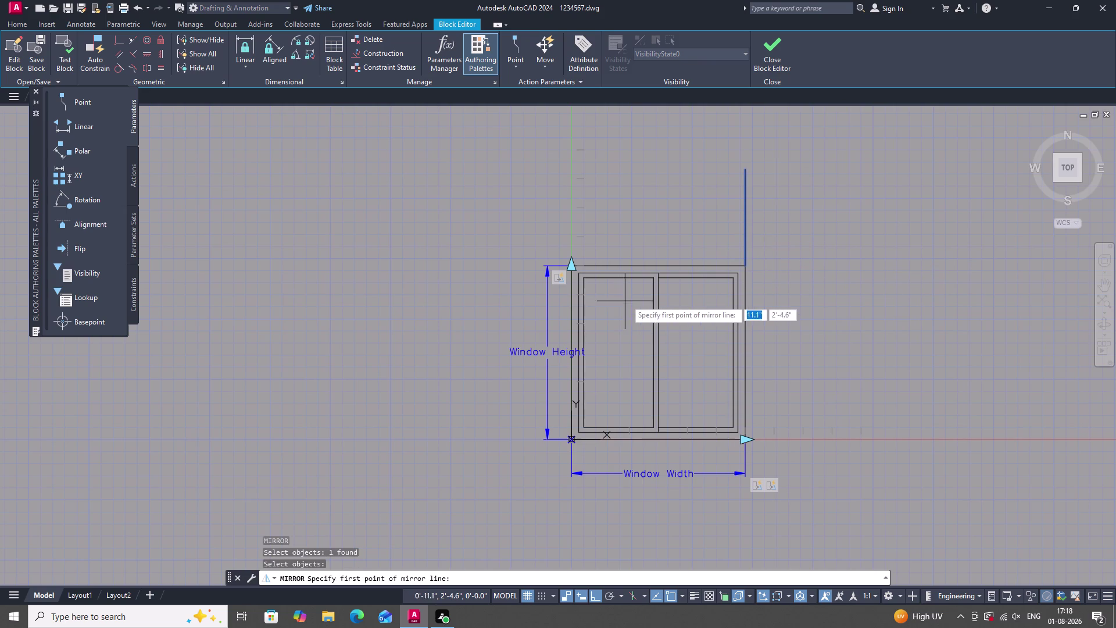
scroll(up, 3)
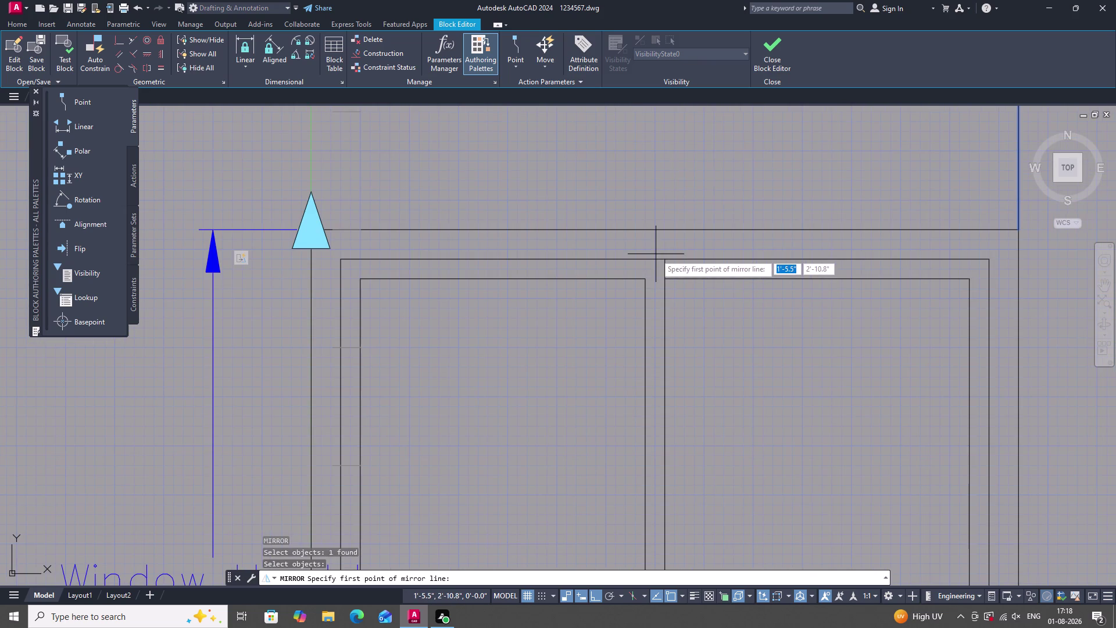
drag(654, 260, 648, 289)
drag(649, 297, 648, 312)
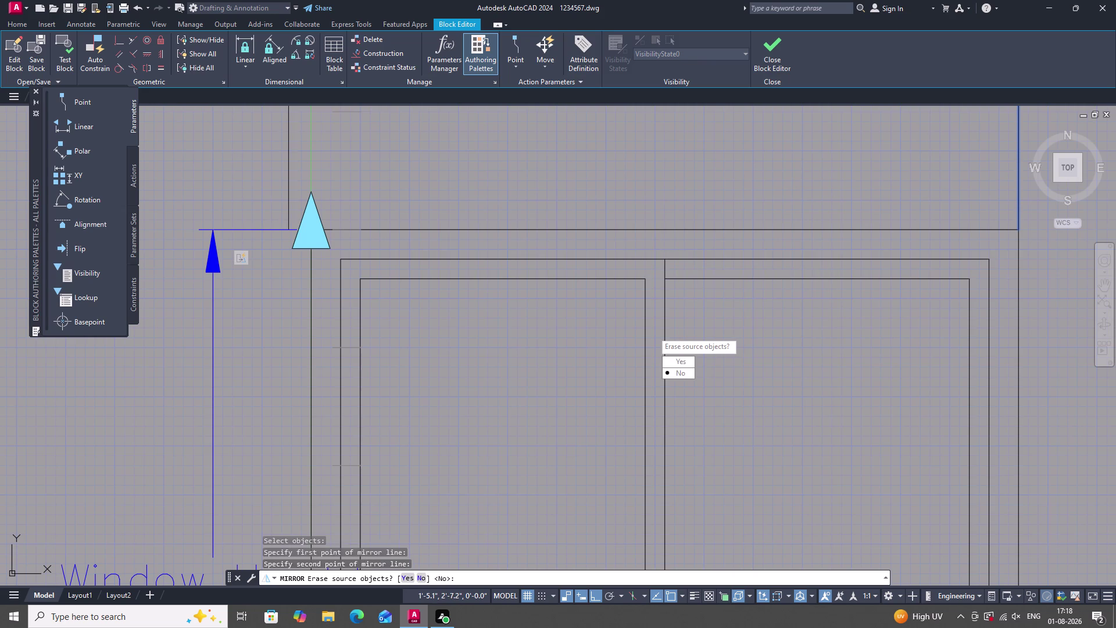
scroll(down, 3)
scroll(down, 3)
drag(675, 425, 660, 338)
scroll(up, 3)
scroll(down, 3)
scroll(up, 3)
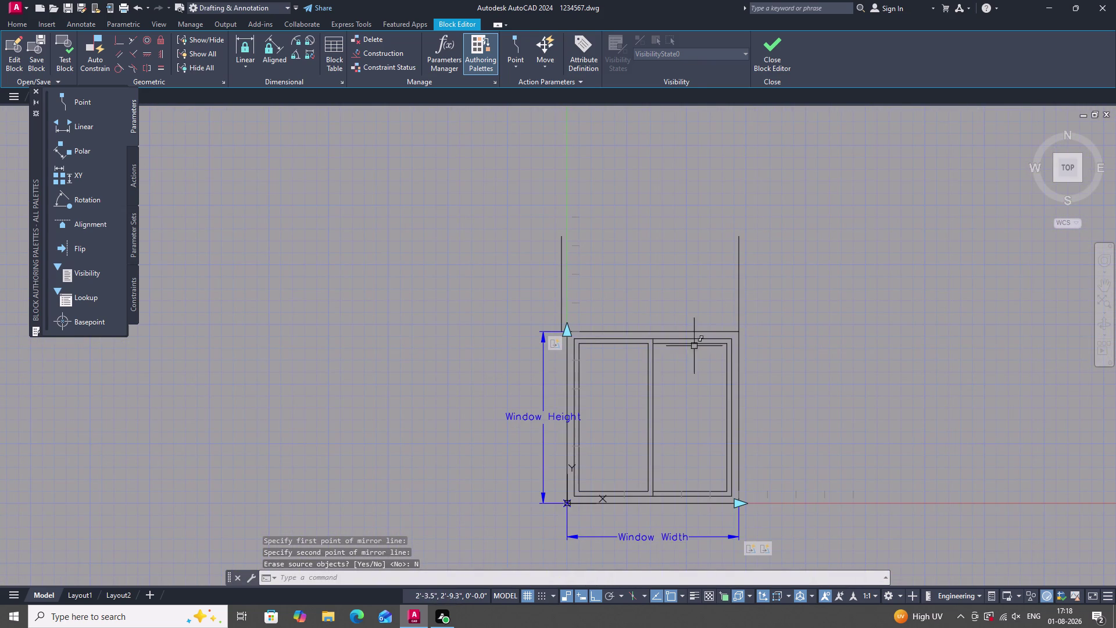
key(o)
key(Return)
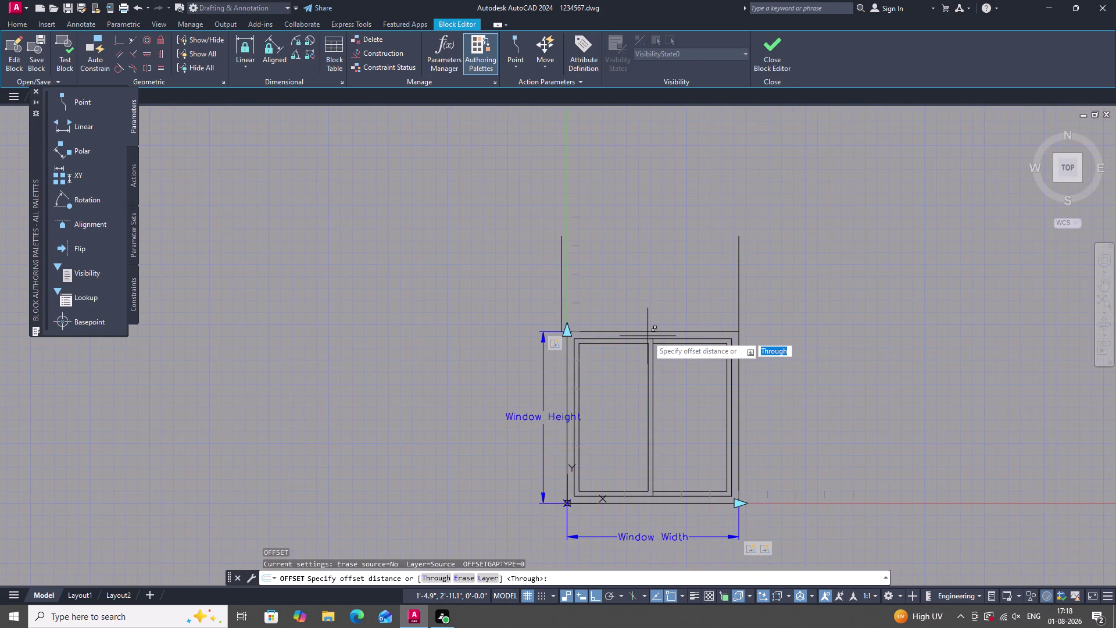
key(Escape)
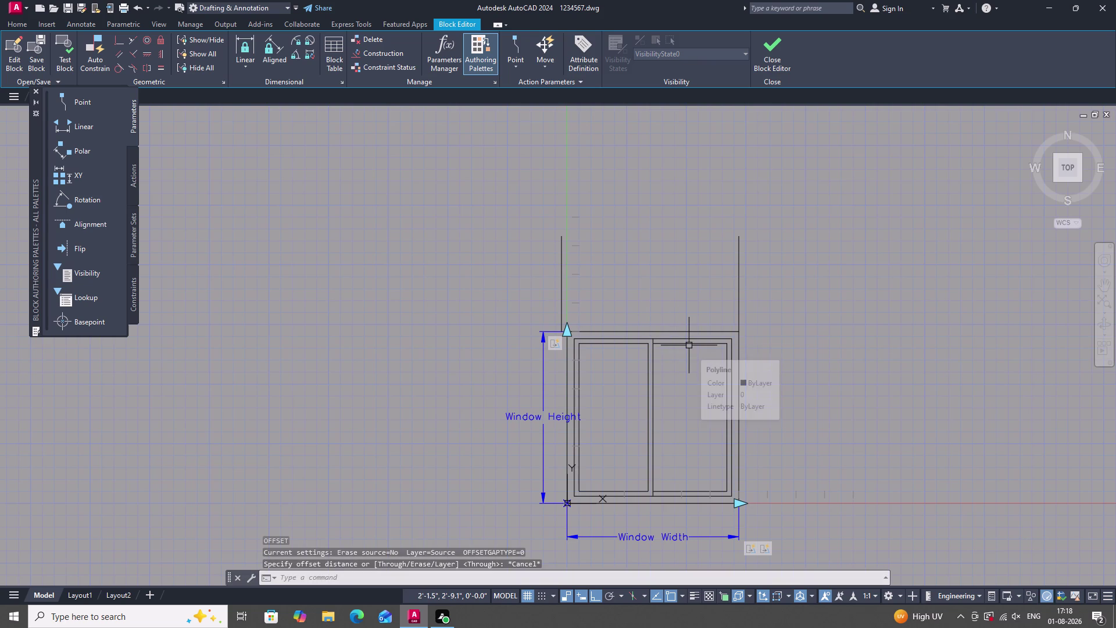
Draw a horizontal line joining the left and right vertical lines above the window.
key(l)
key(Return)
scroll(up, 3)
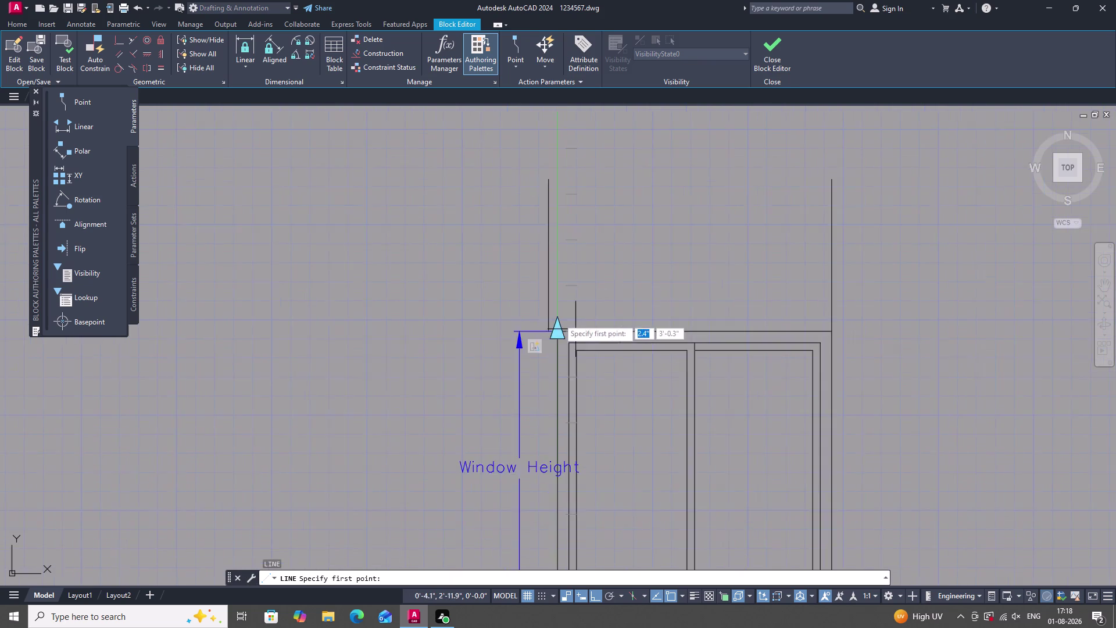
scroll(up, 3)
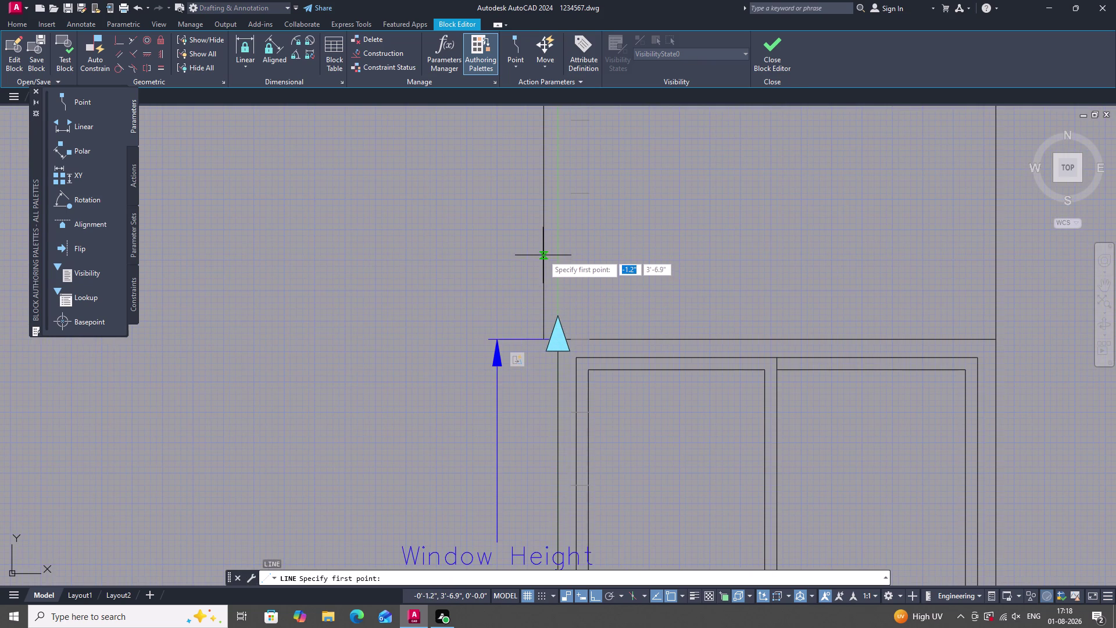
click(543, 254)
scroll(down, 3)
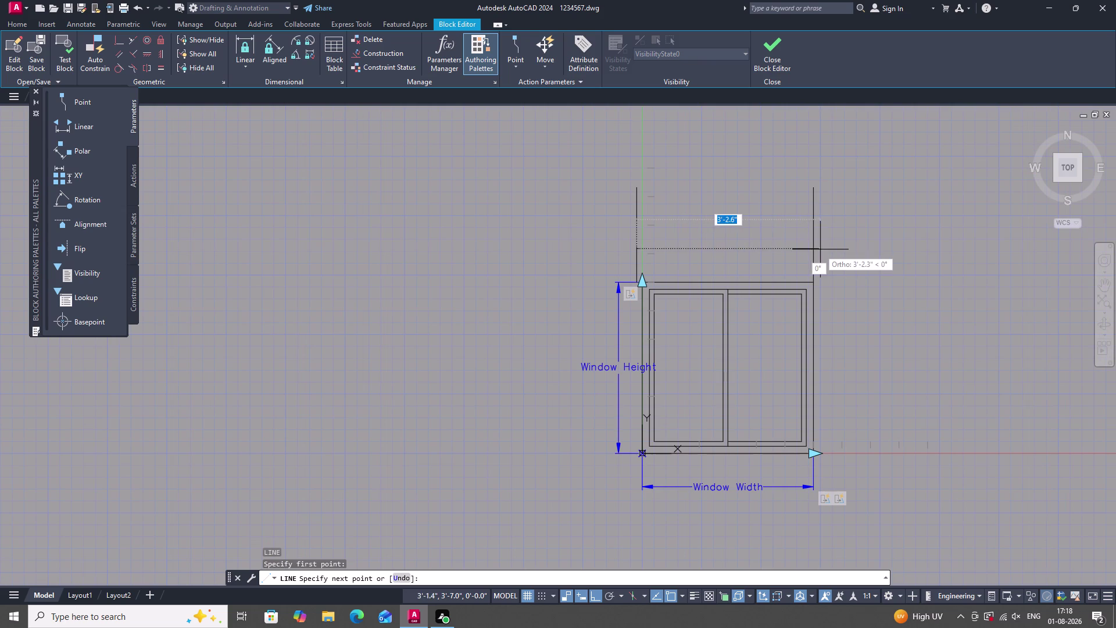
click(813, 249)
right_click(841, 232)
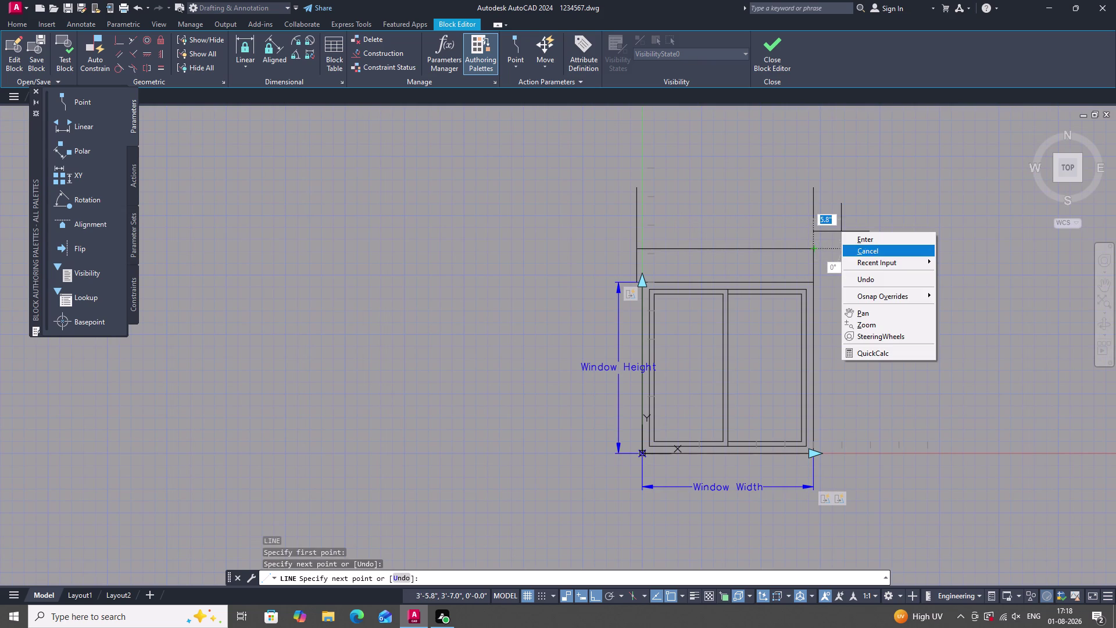
click(860, 249)
scroll(down, 3)
scroll(up, 3)
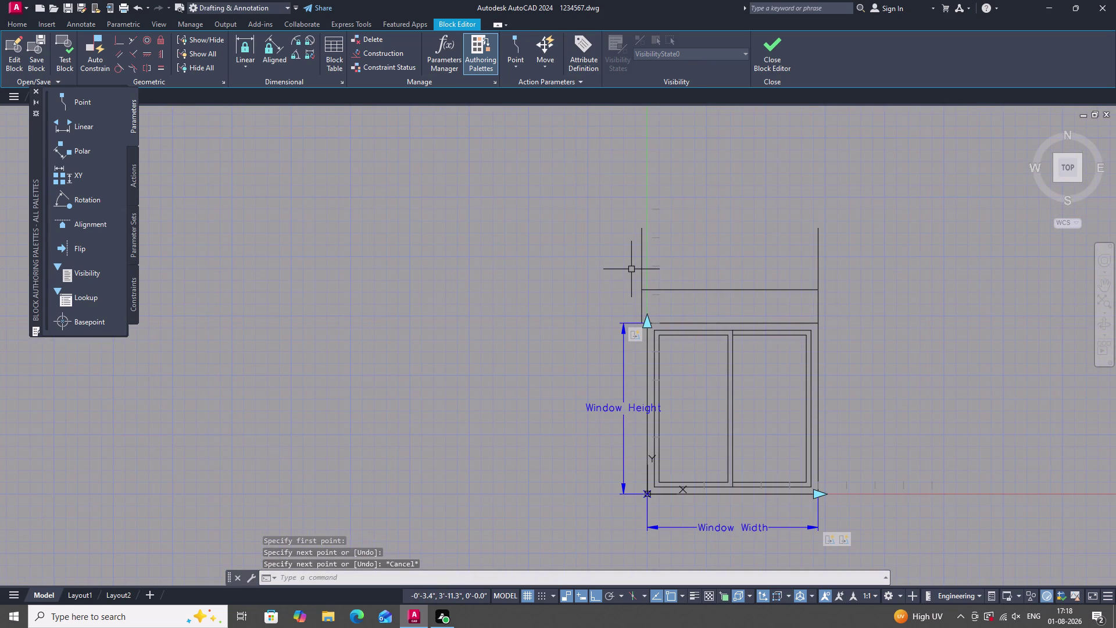
Trim the overhangs of both vertical lines above the horizontal line.
text(TR)
key(space)
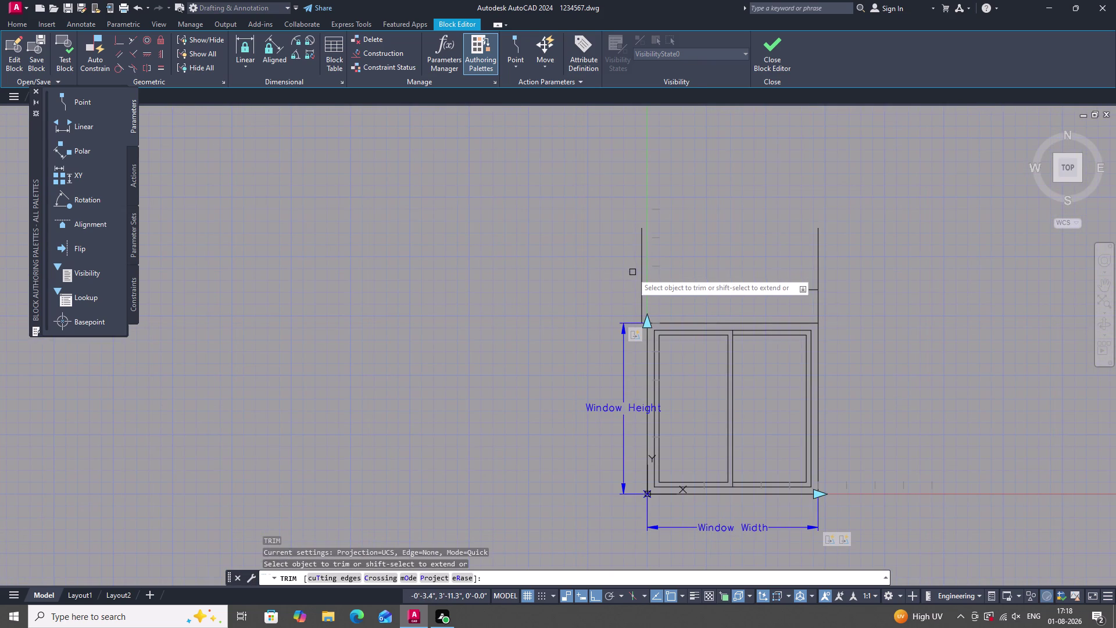
click(643, 273)
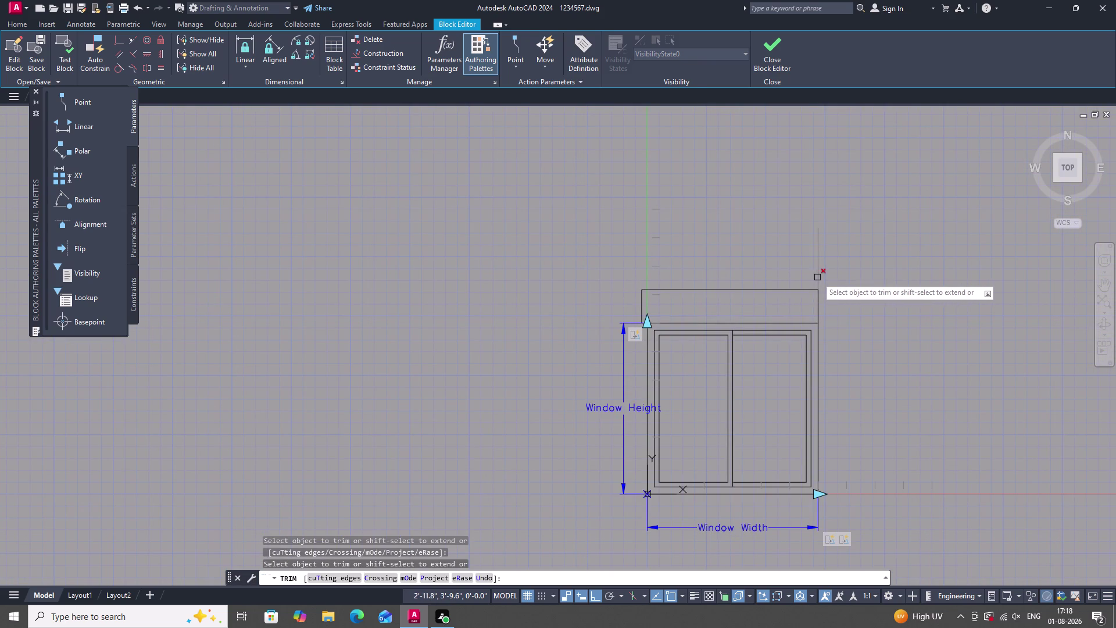
click(817, 278)
scroll(down, 3)
scroll(up, 3)
key(Escape)
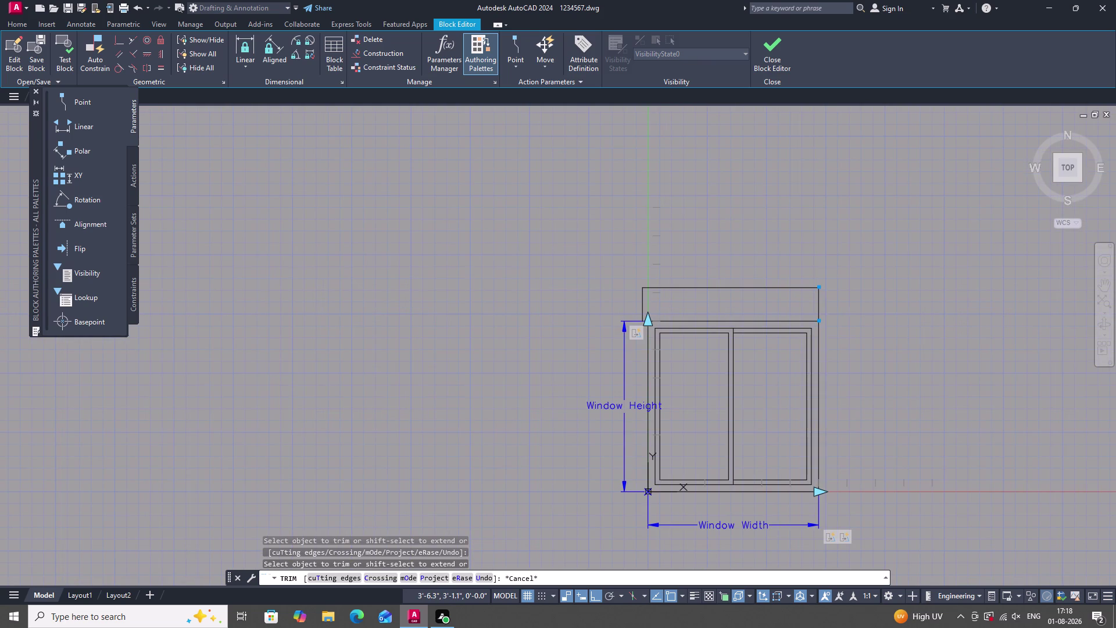
Draw a diagonal line from the box's right corner up to its top edge.
key(l)
key(Return)
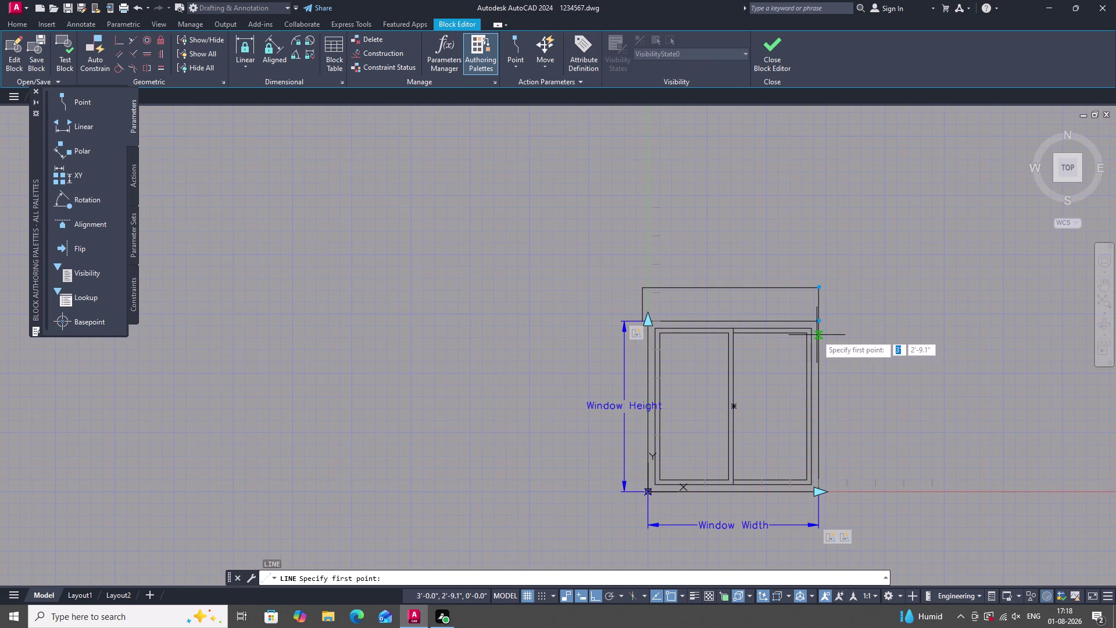
key(Escape)
key(Escape)
key(Escape)
key(l)
key(Return)
scroll(up, 3)
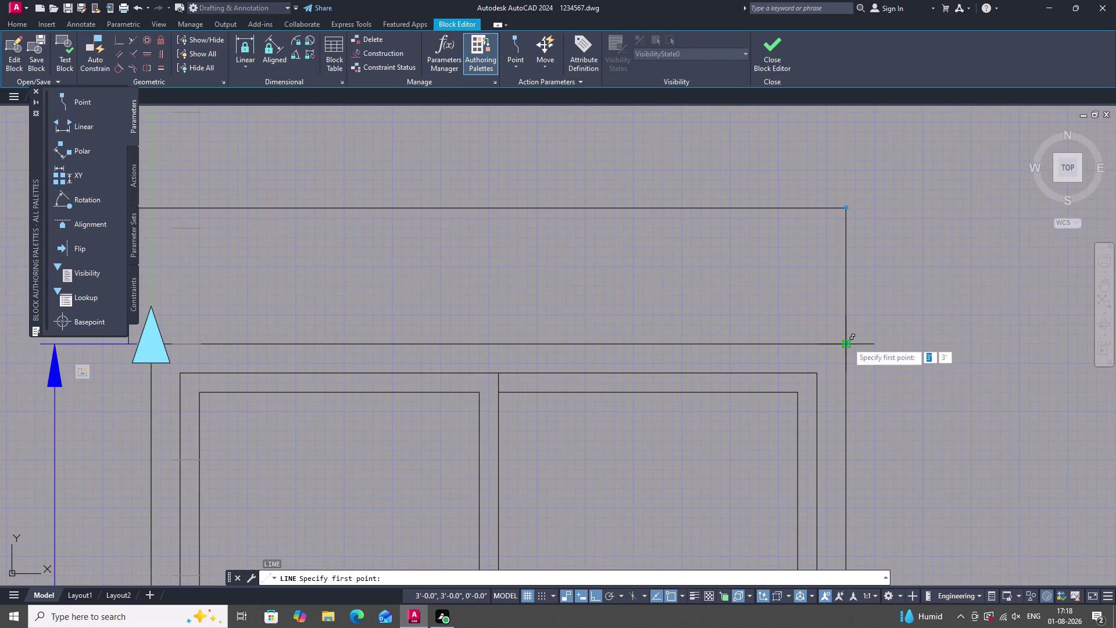
click(846, 343)
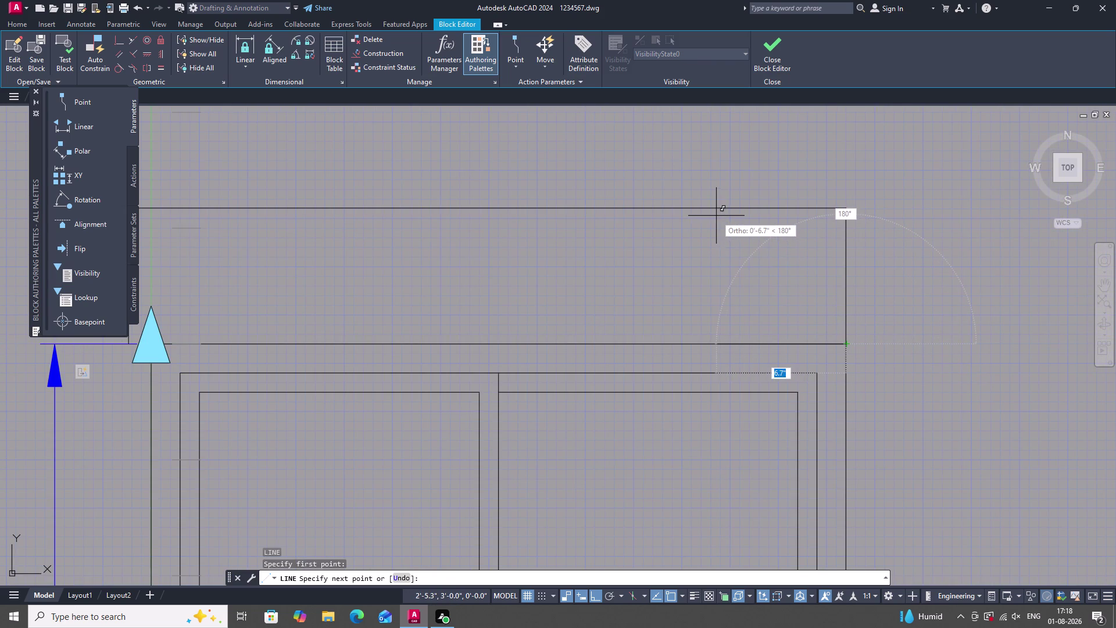
scroll(down, 3)
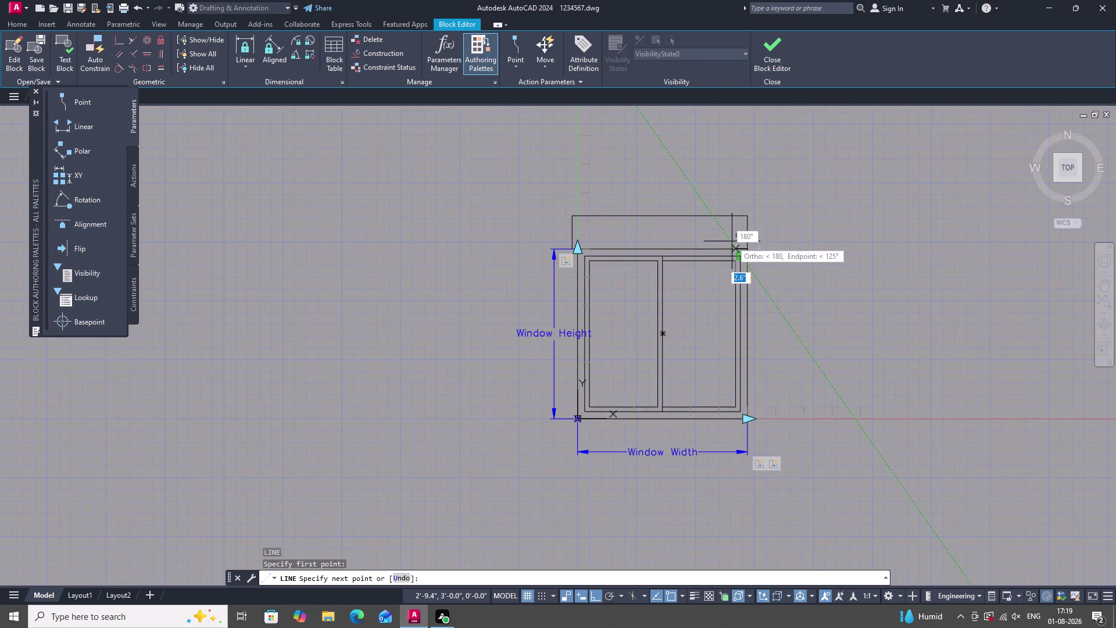
key(F8)
scroll(up, 3)
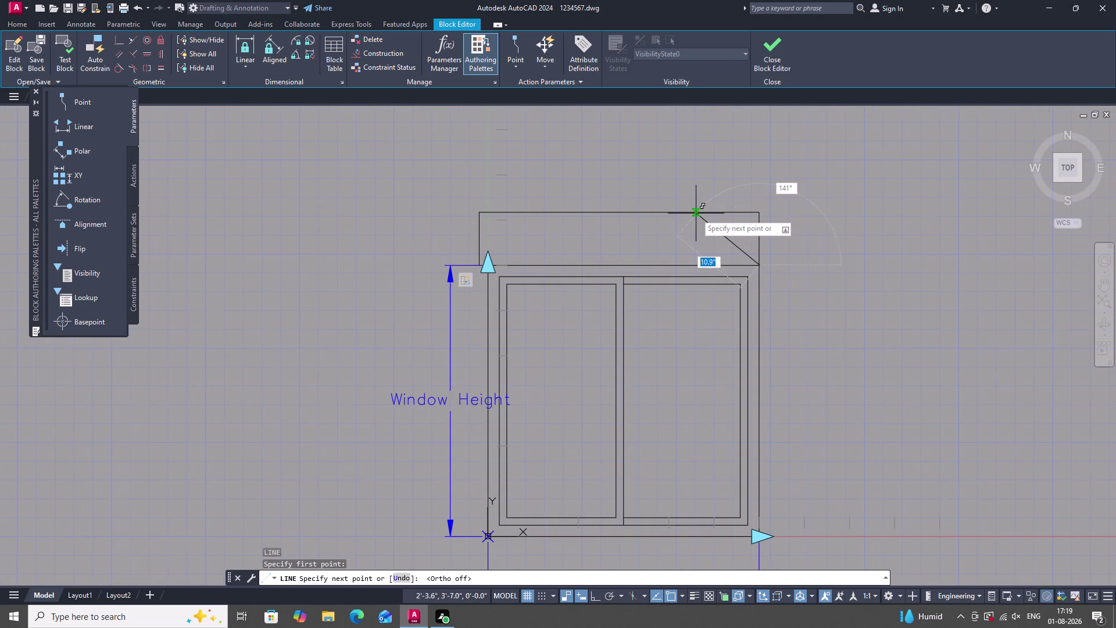
click(696, 212)
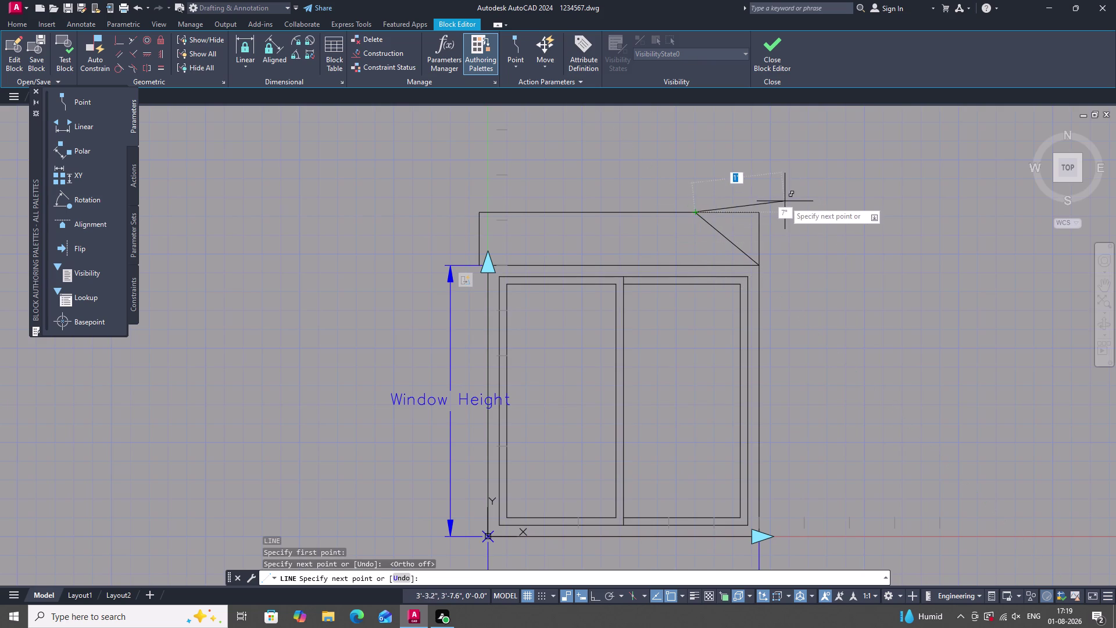
right_click(785, 200)
click(801, 236)
click(750, 257)
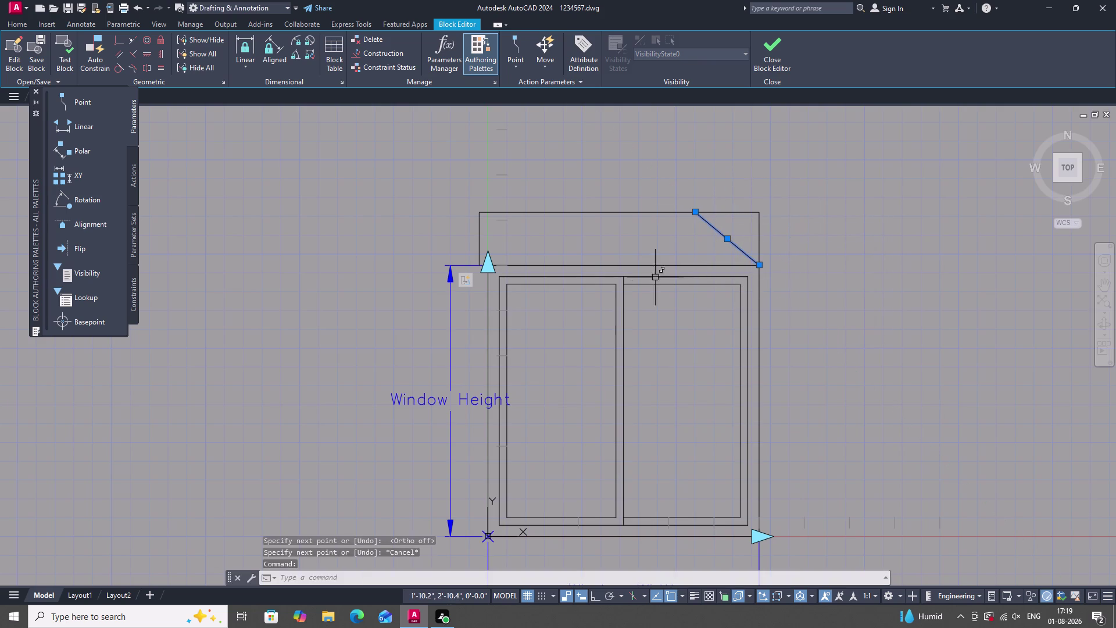
Mirror the diagonal about a vertical axis, then erase the misplaced mirrored copy.
text(MI)
key(Return)
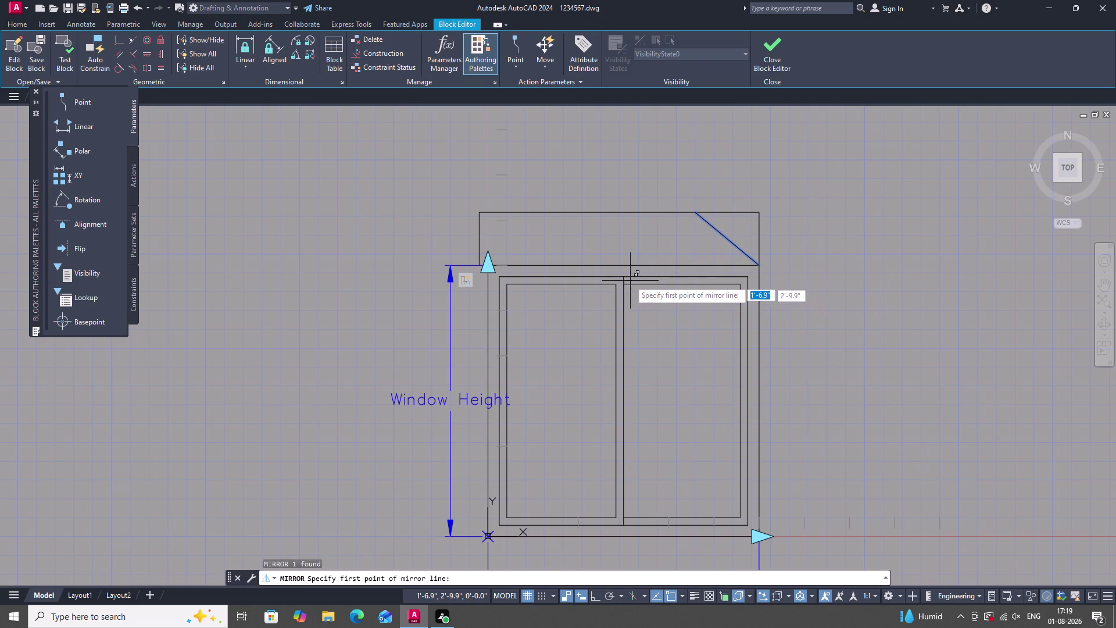
drag(621, 278, 620, 269)
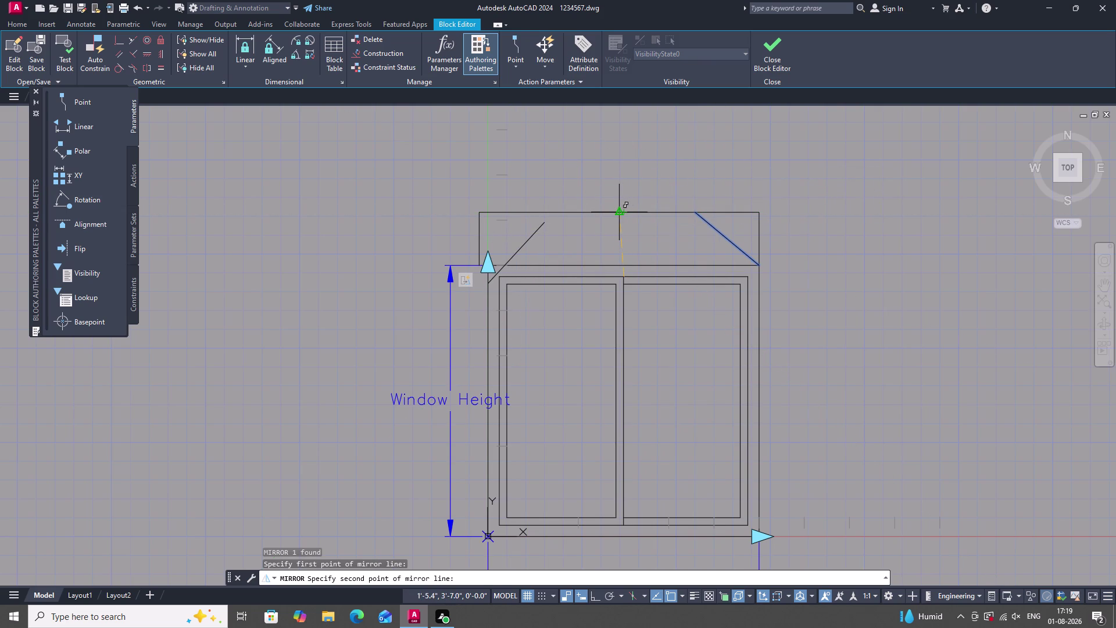
key(F8)
click(619, 212)
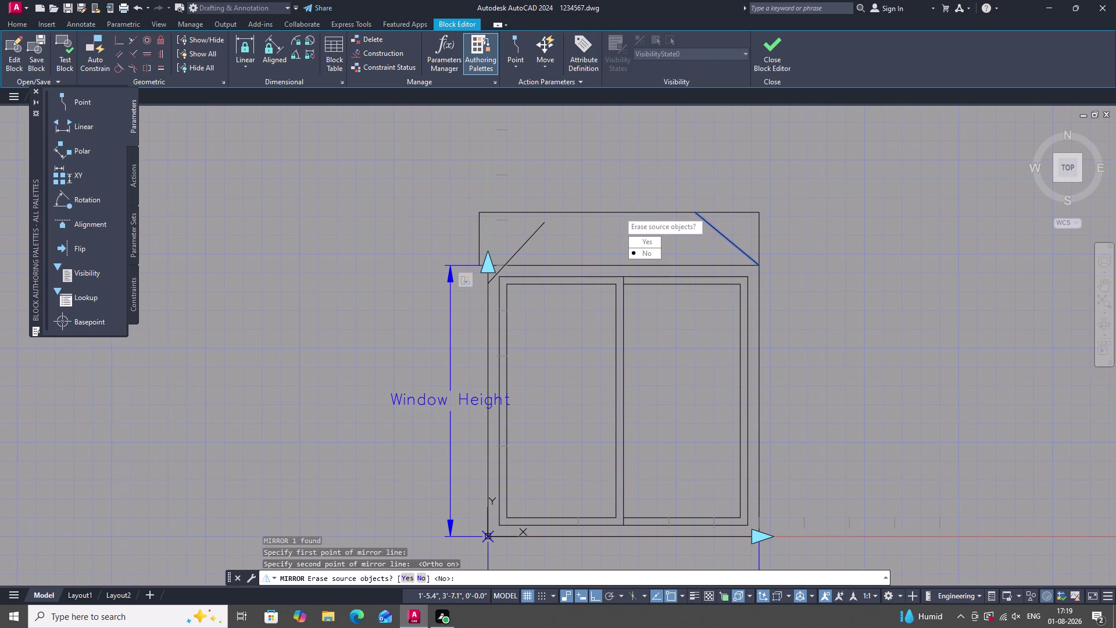
drag(644, 251, 619, 211)
drag(527, 233, 535, 236)
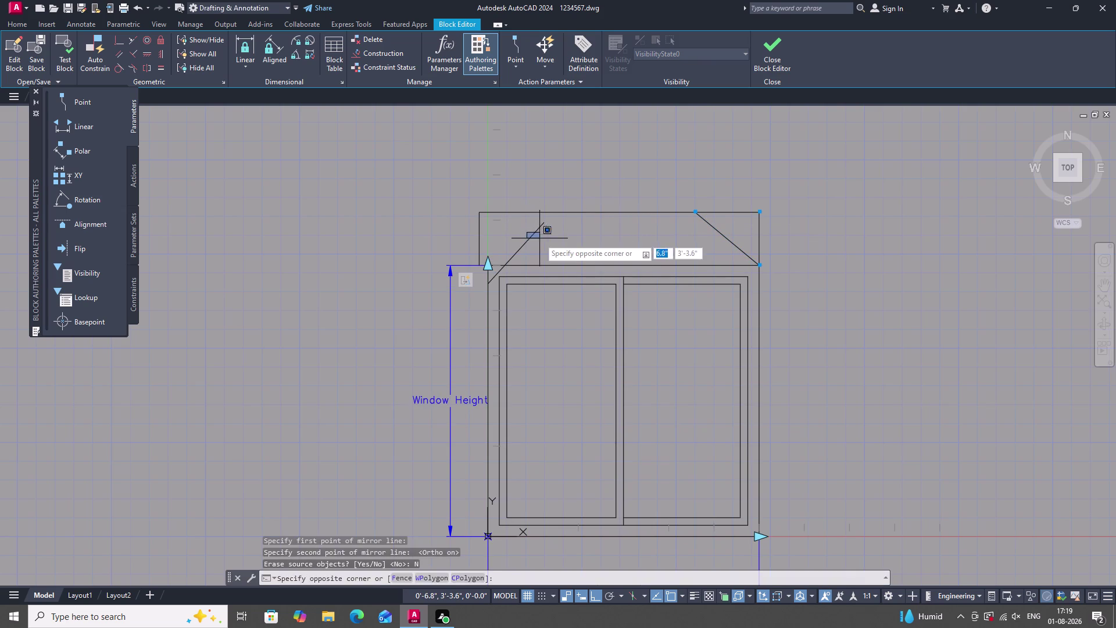
double_click(539, 238)
click(531, 227)
click(537, 234)
click(536, 234)
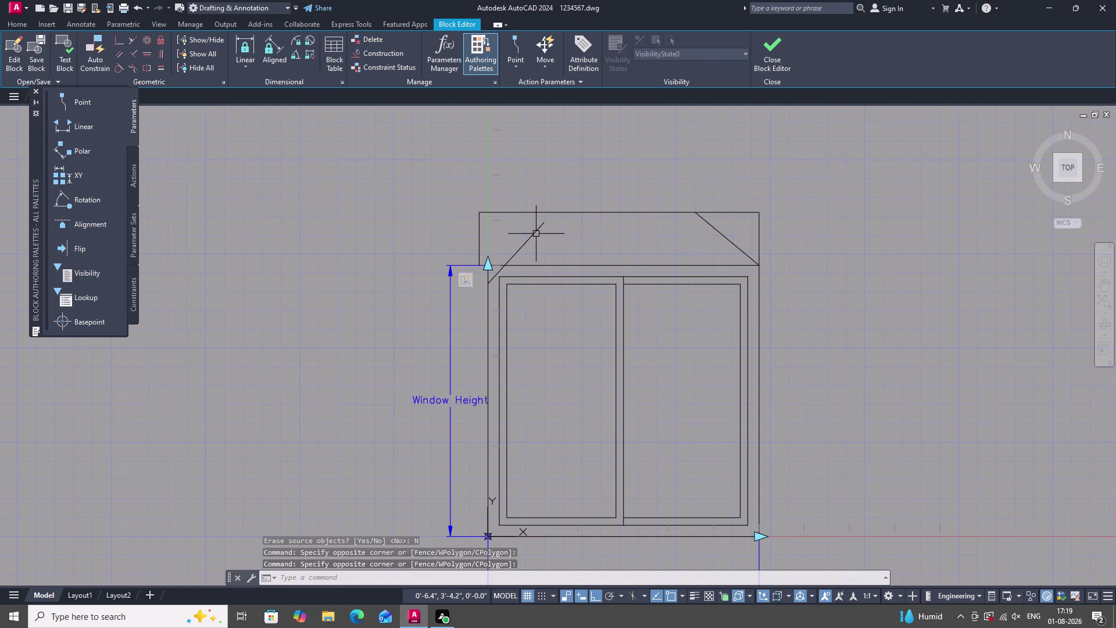
click(543, 225)
right_click(569, 179)
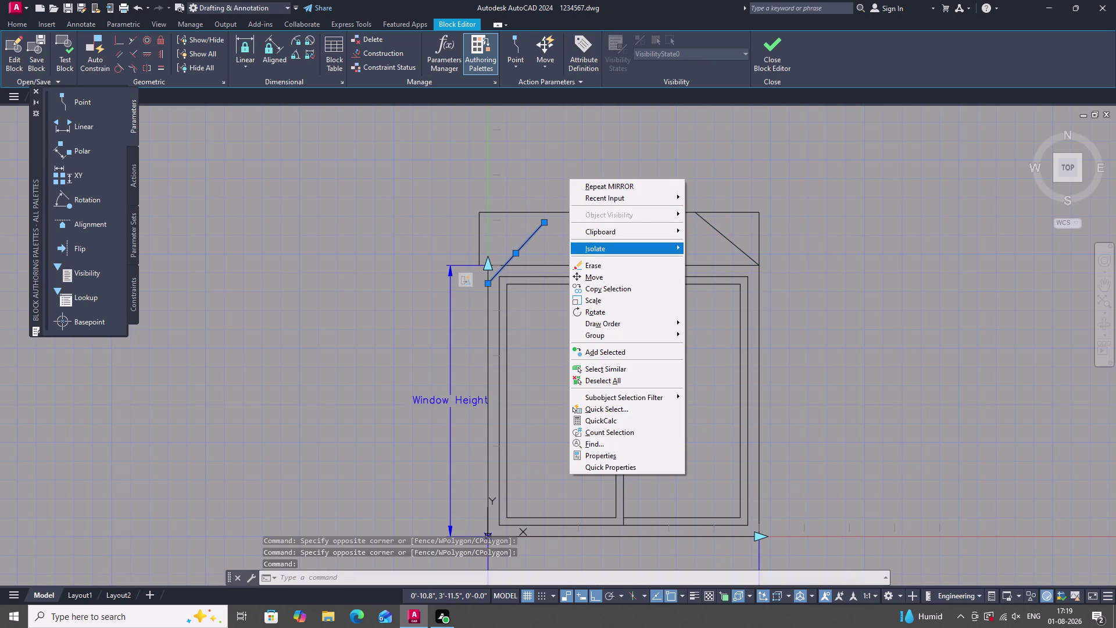
click(596, 265)
Mirror the diagonal again about a vertical axis through the top-edge midpoint, keeping the original.
click(744, 254)
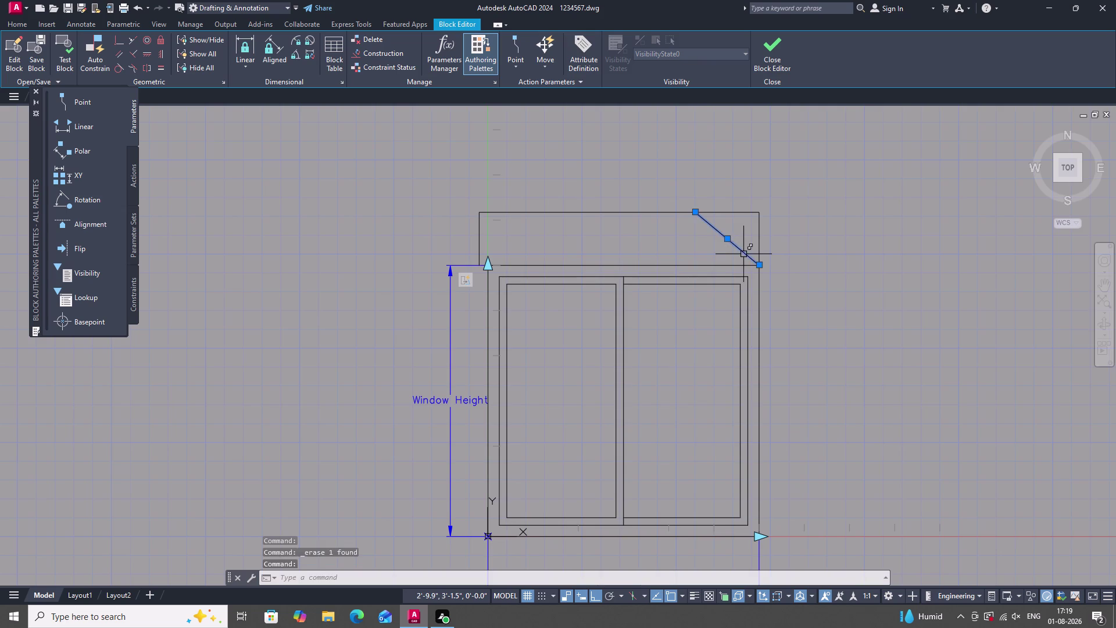
text(MI)
key(Return)
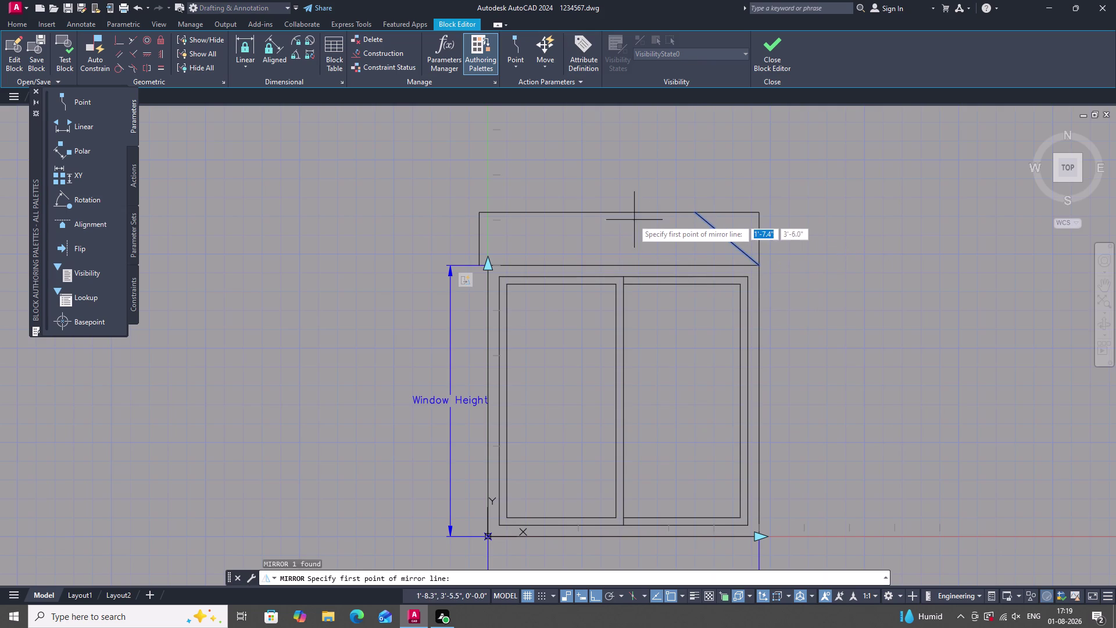
click(621, 214)
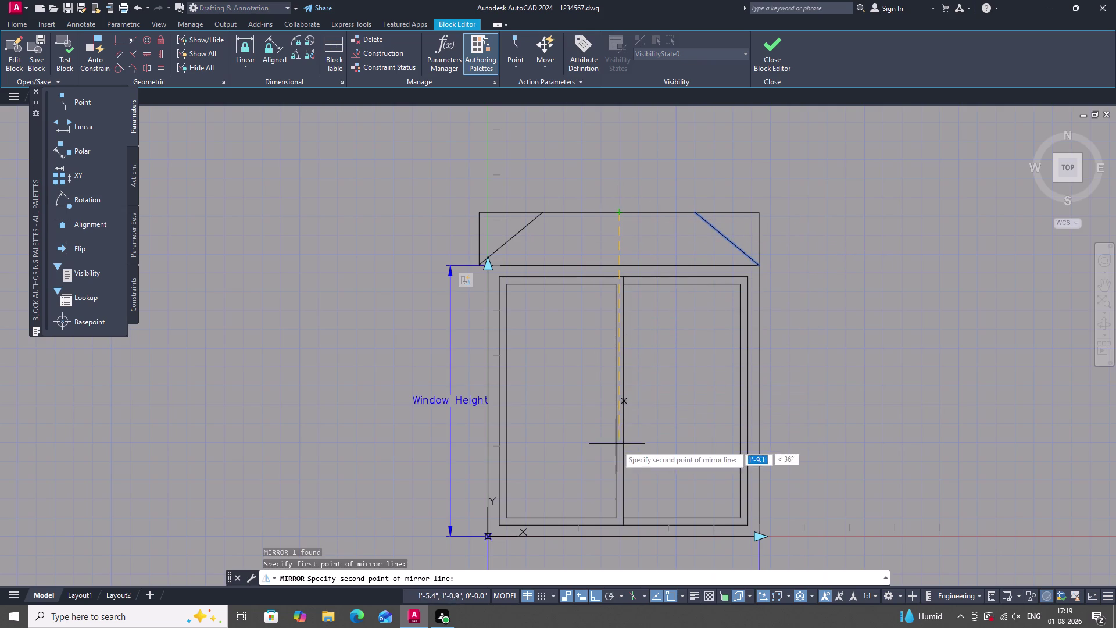
click(619, 536)
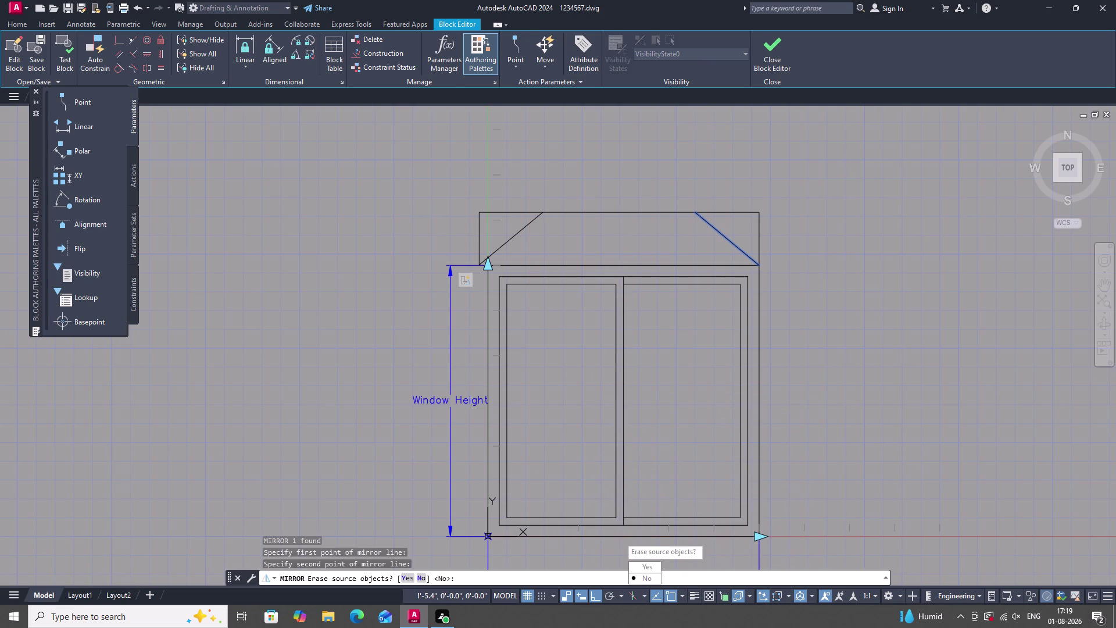
drag(638, 576, 620, 537)
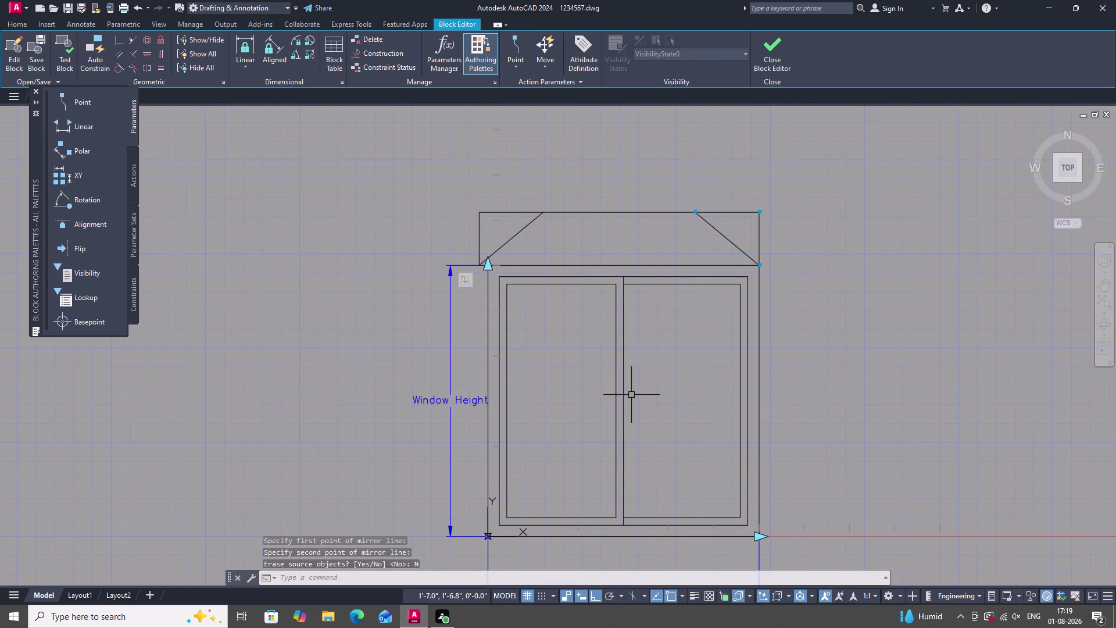
scroll(down, 3)
scroll(up, 3)
Trim the top edge and side overhangs beyond the diagonals at both upper corners.
scroll(up, 3)
text(TR)
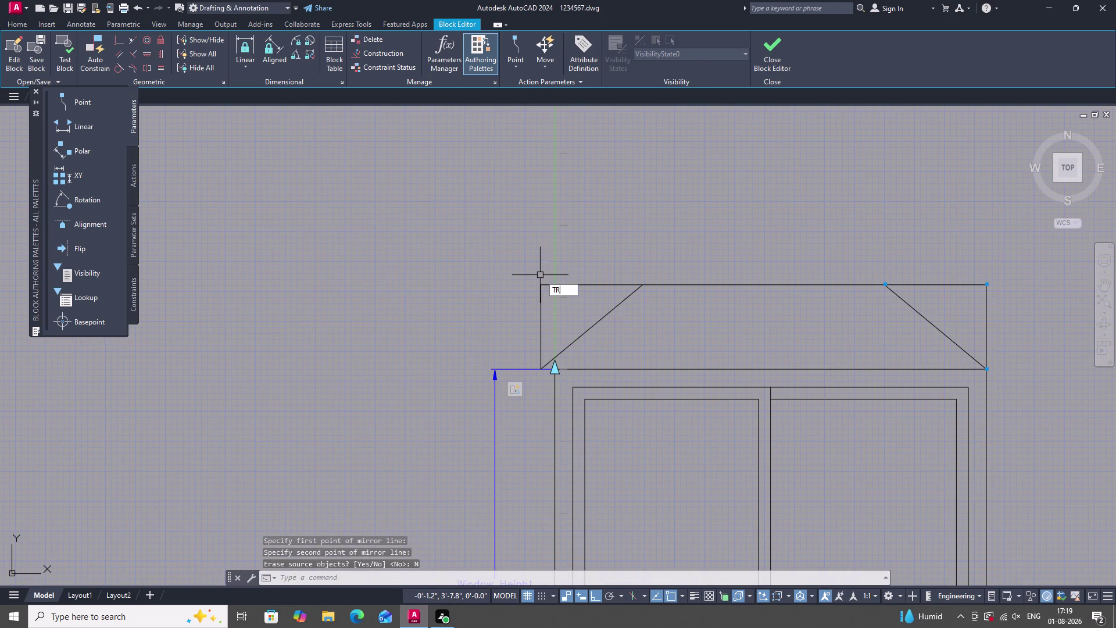
key(space)
click(548, 287)
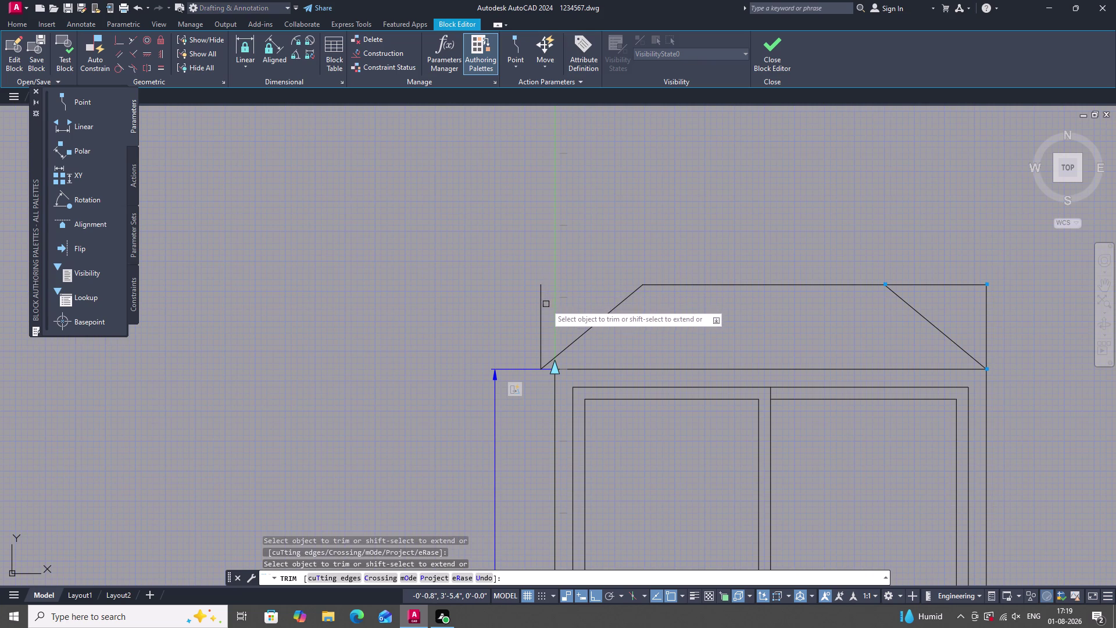
click(542, 312)
scroll(down, 3)
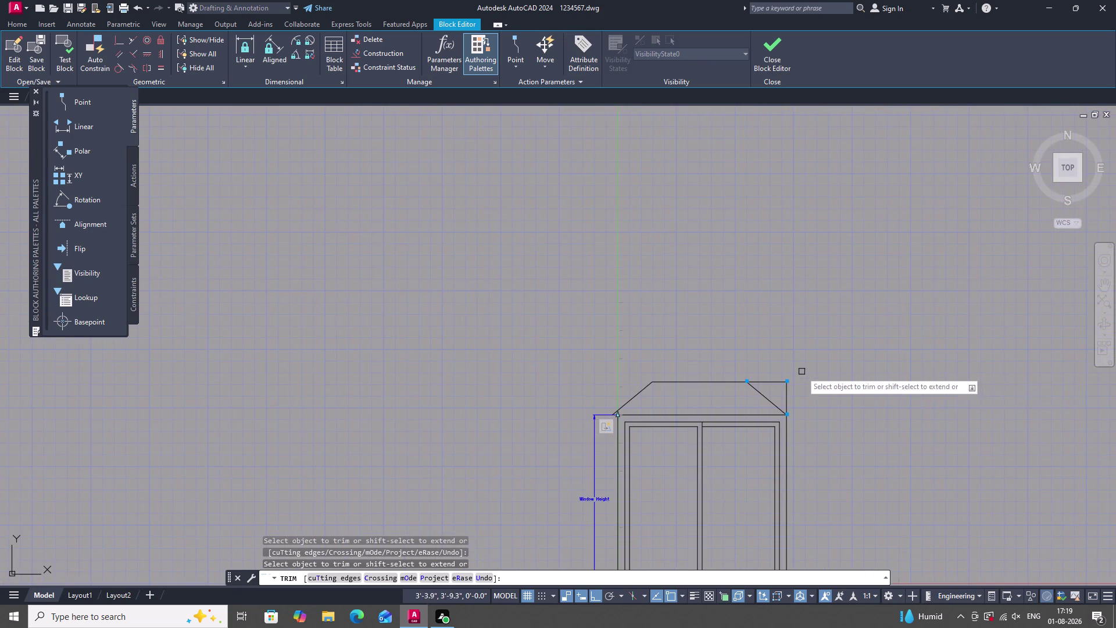
scroll(down, 3)
scroll(up, 3)
click(788, 384)
click(786, 378)
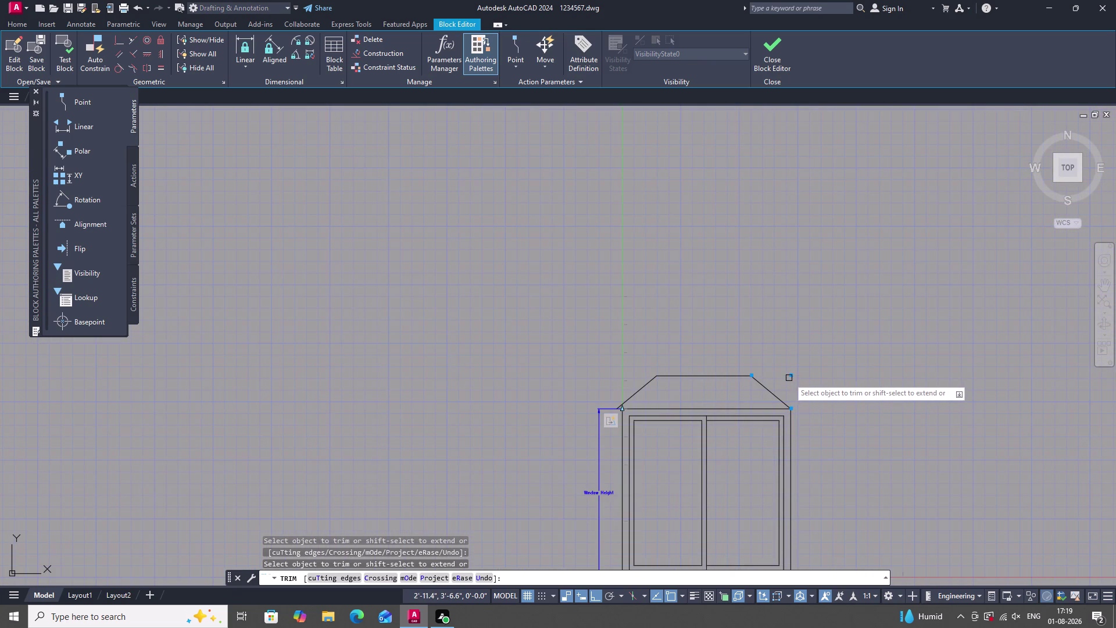
scroll(down, 3)
scroll(up, 3)
key(Escape)
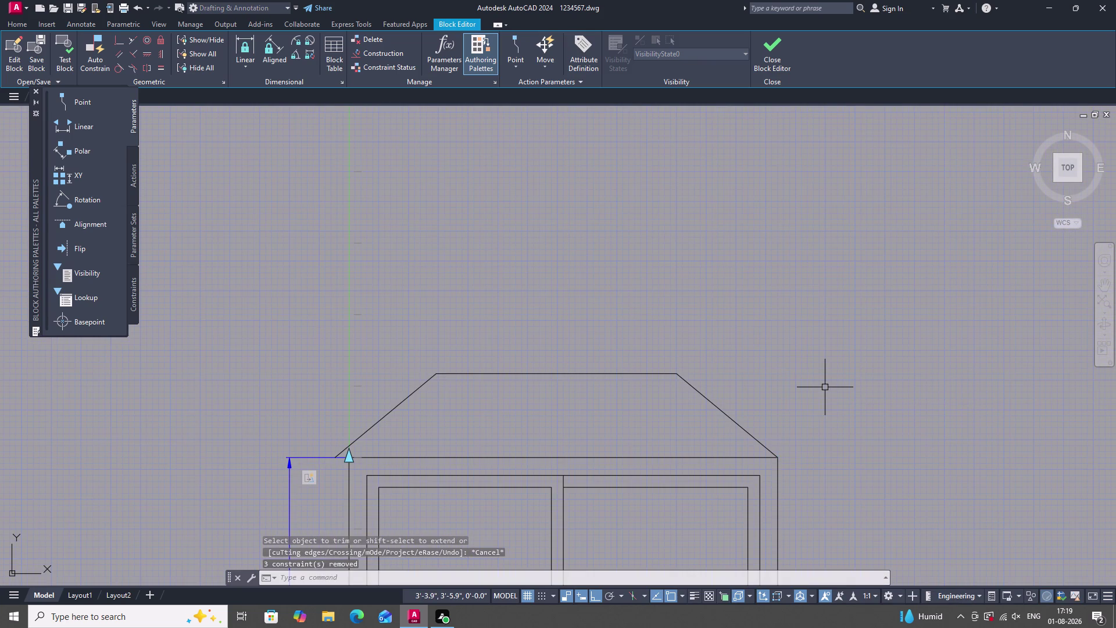
key(Escape)
Save the edited window block definition.
scroll(down, 3)
scroll(up, 3)
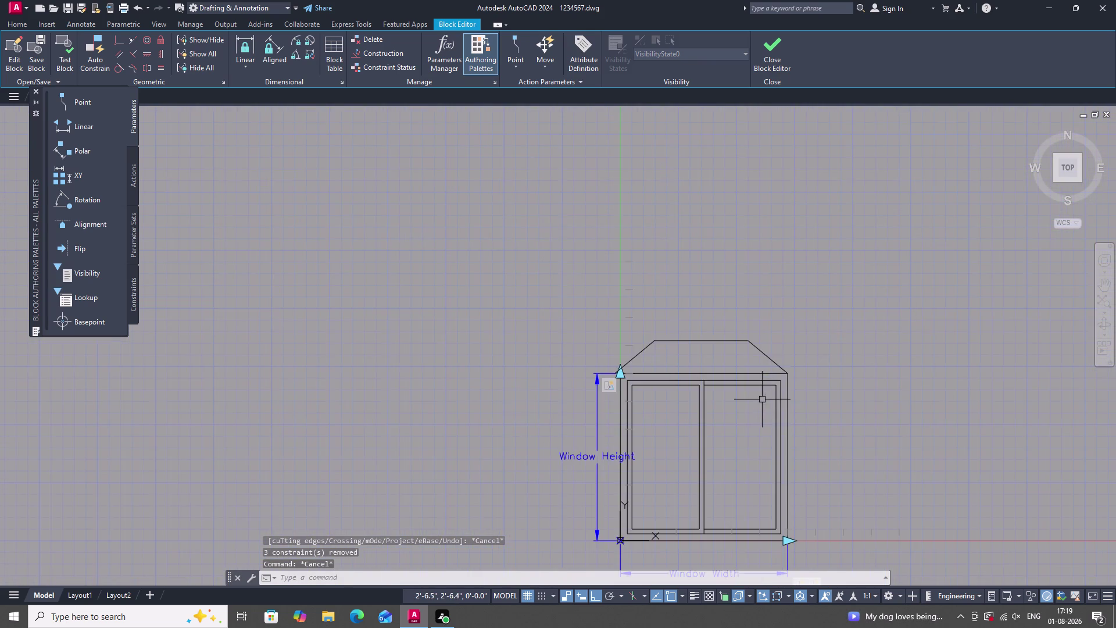
scroll(down, 3)
scroll(up, 3)
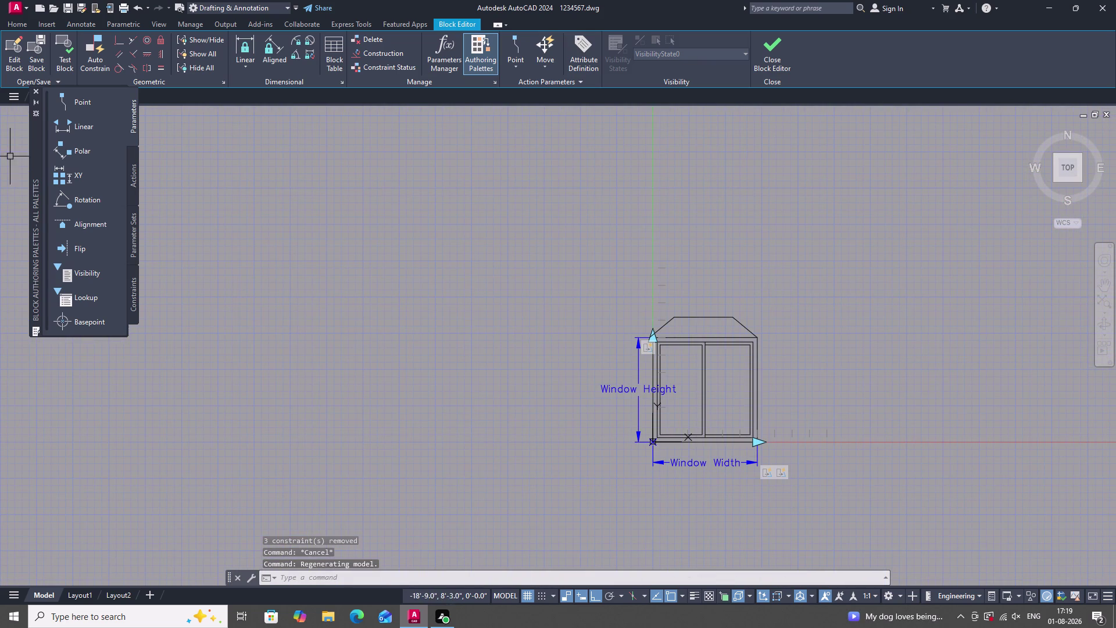
click(36, 65)
click(599, 328)
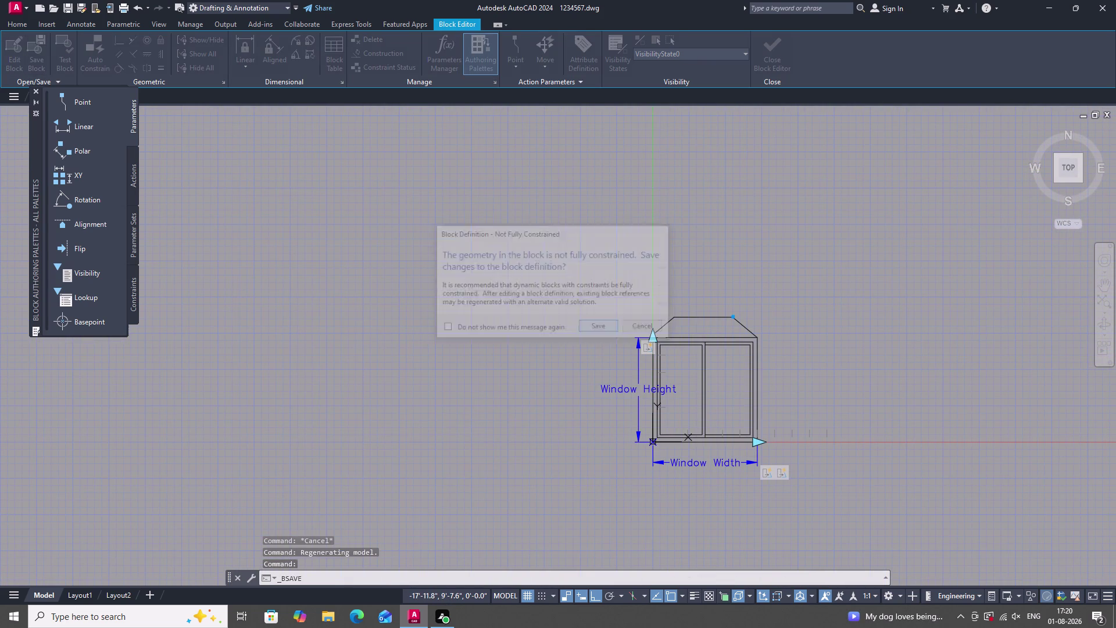
Confirm saving the not-fully-constrained block and close the Block Editor.
click(775, 46)
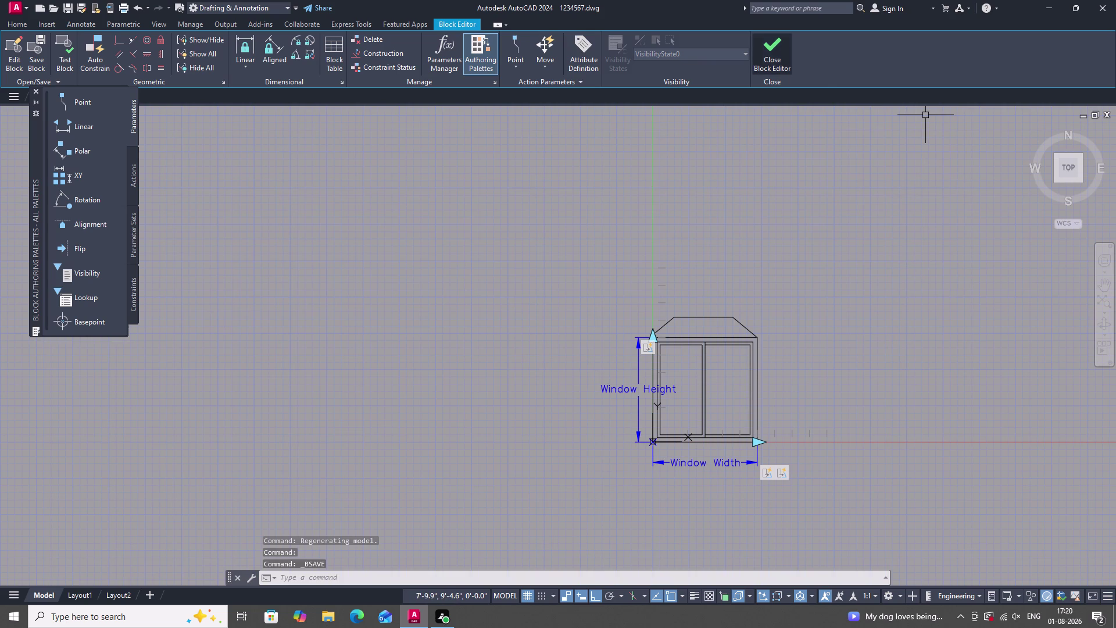
drag(738, 380, 728, 363)
click(638, 264)
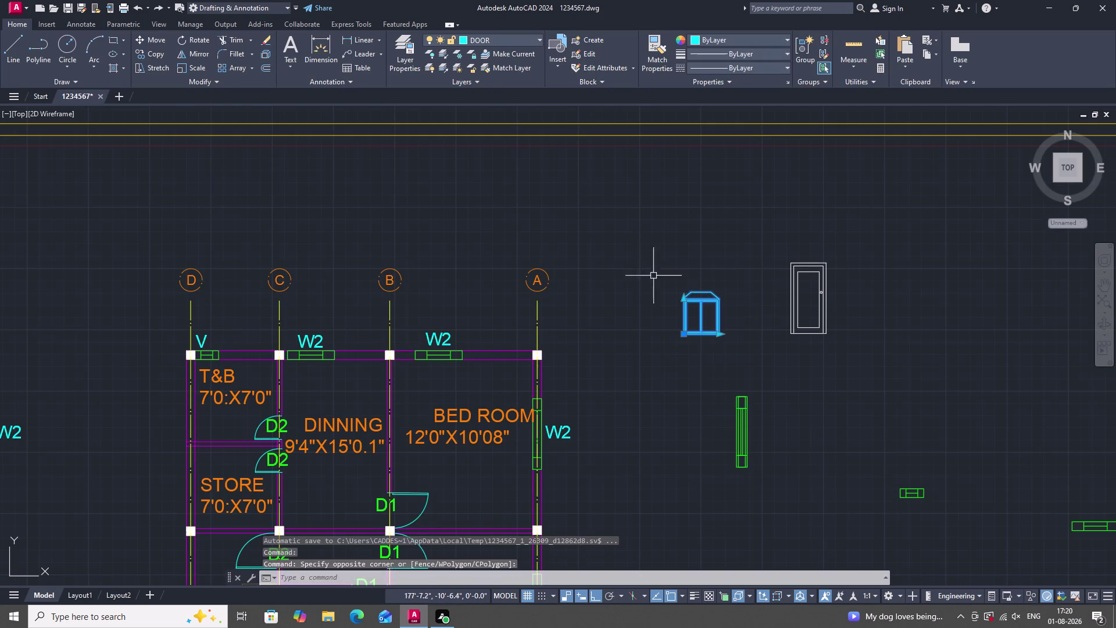
scroll(up, 3)
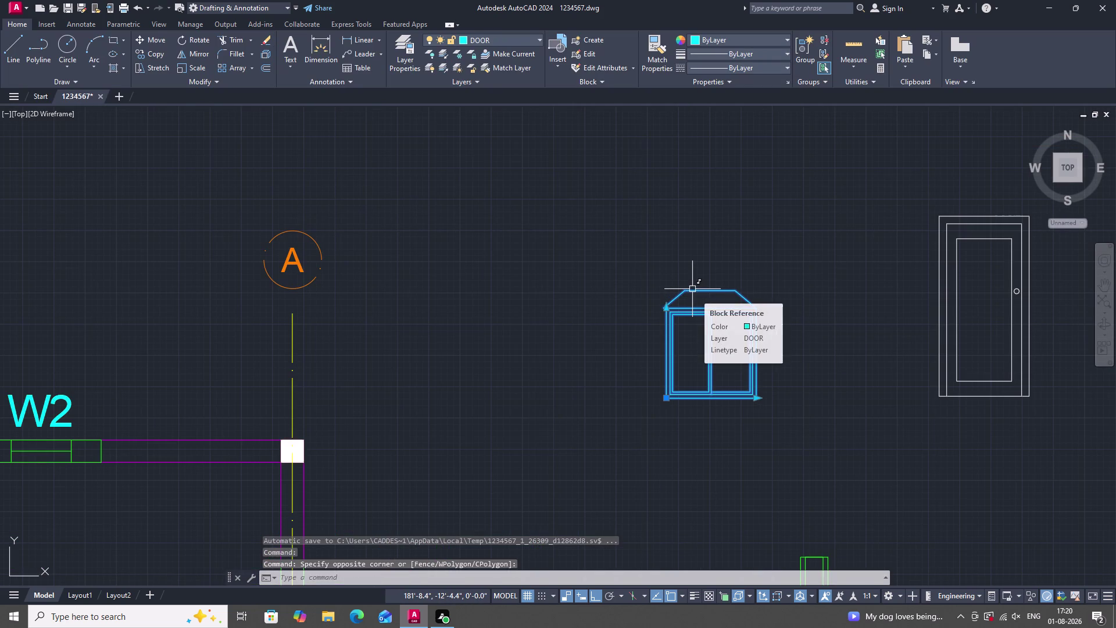
scroll(down, 3)
scroll(up, 3)
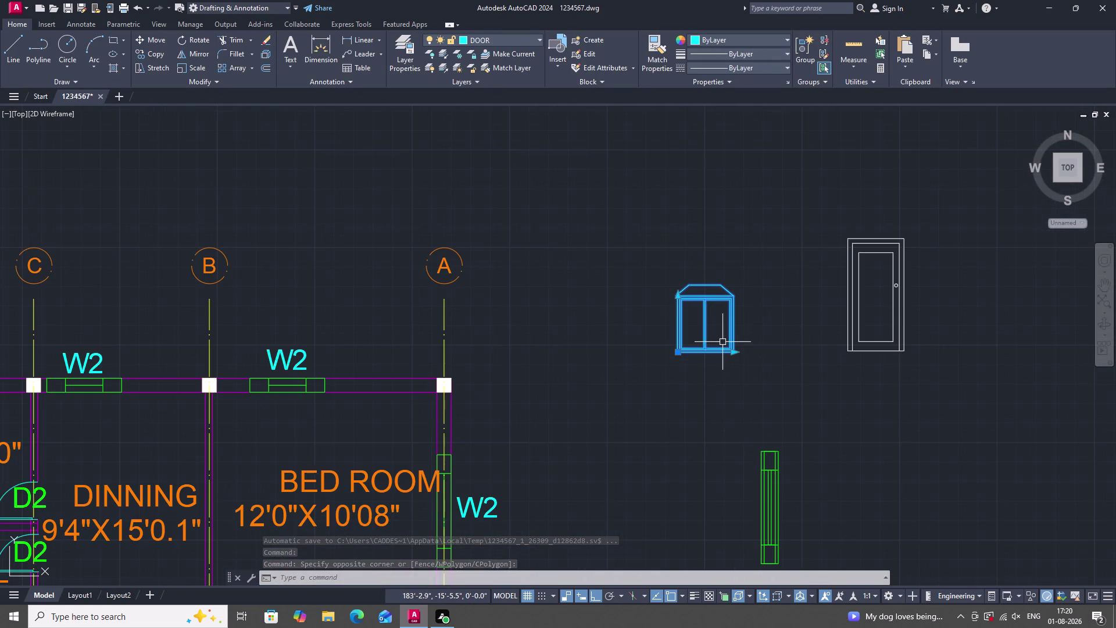
scroll(down, 3)
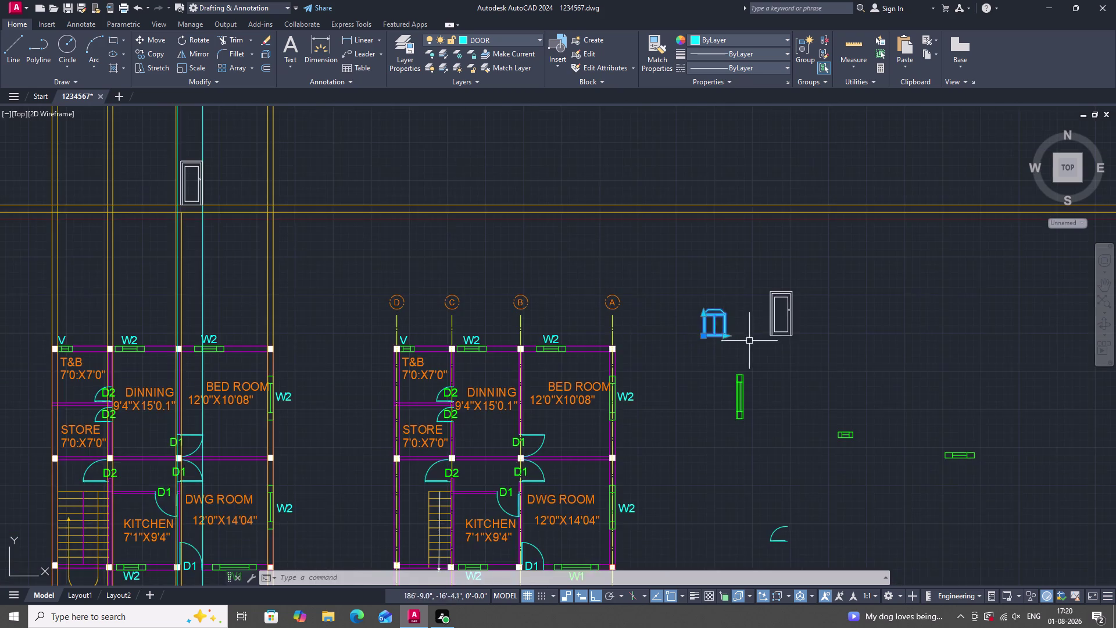
scroll(up, 3)
scroll(down, 3)
Start copying the hooded window block from a base point, with ortho turned off.
scroll(down, 3)
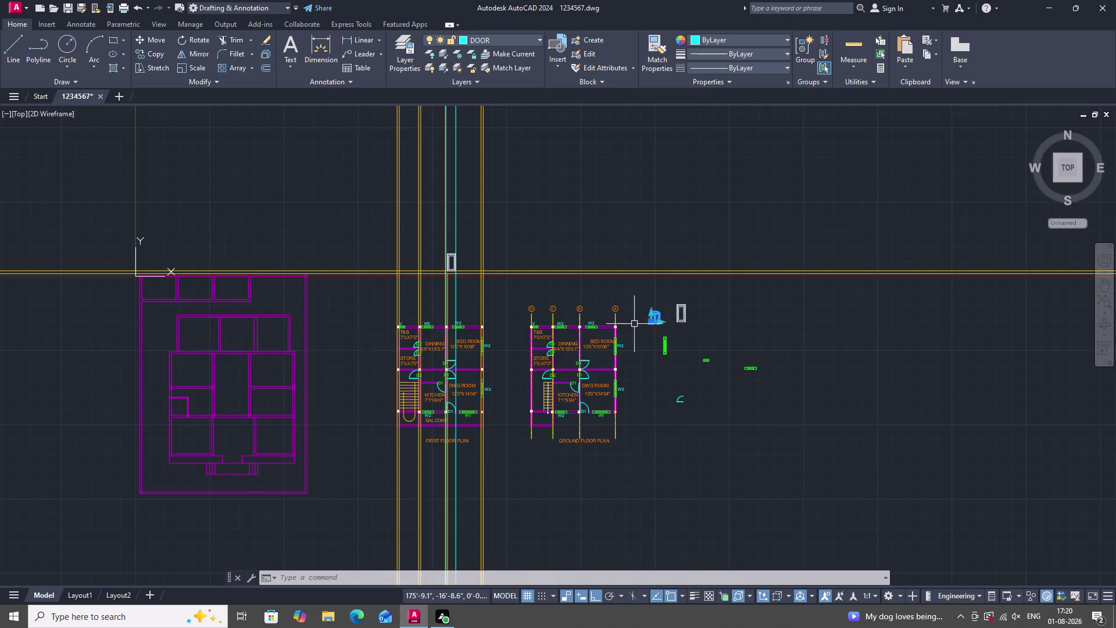
scroll(up, 3)
scroll(down, 3)
scroll(down, 3)
scroll(up, 3)
scroll(up, 3)
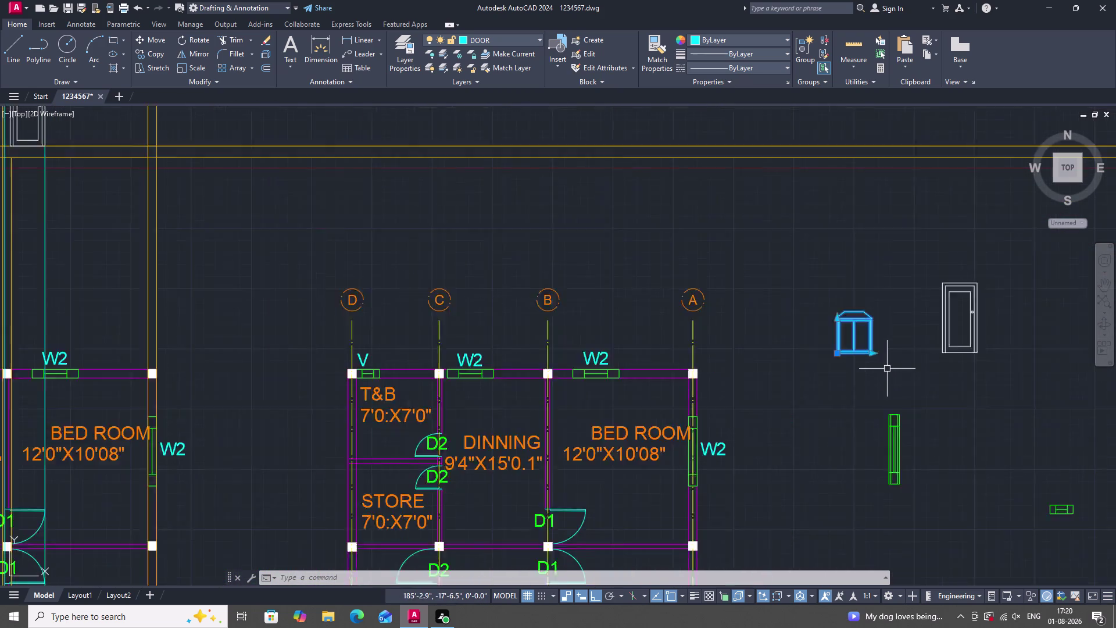
scroll(up, 3)
key(c)
text(O)
key(space)
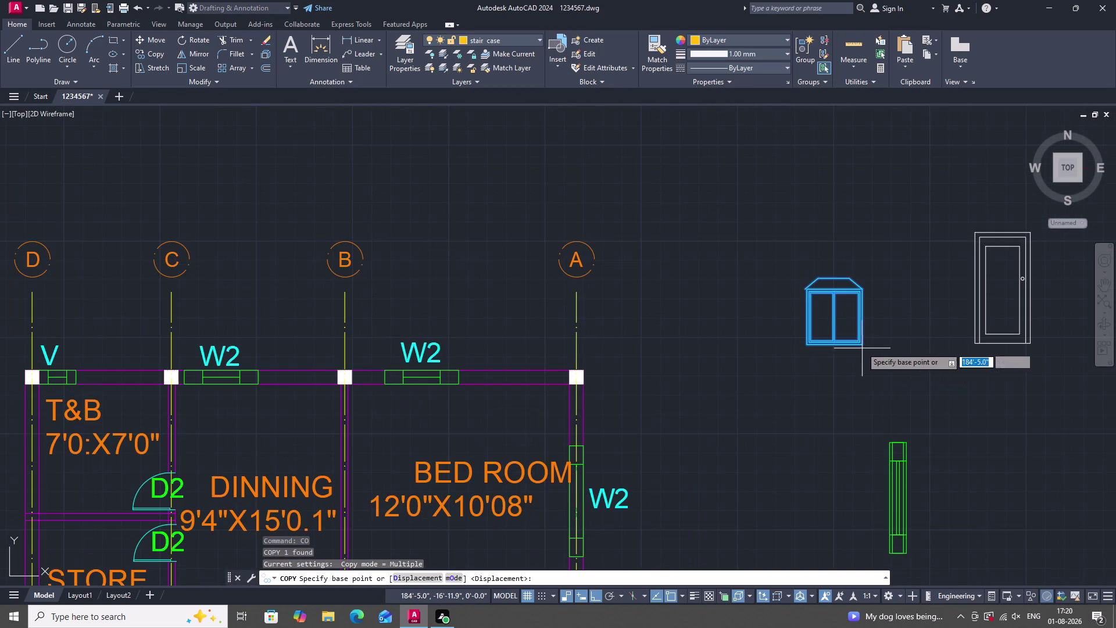
drag(862, 344, 859, 354)
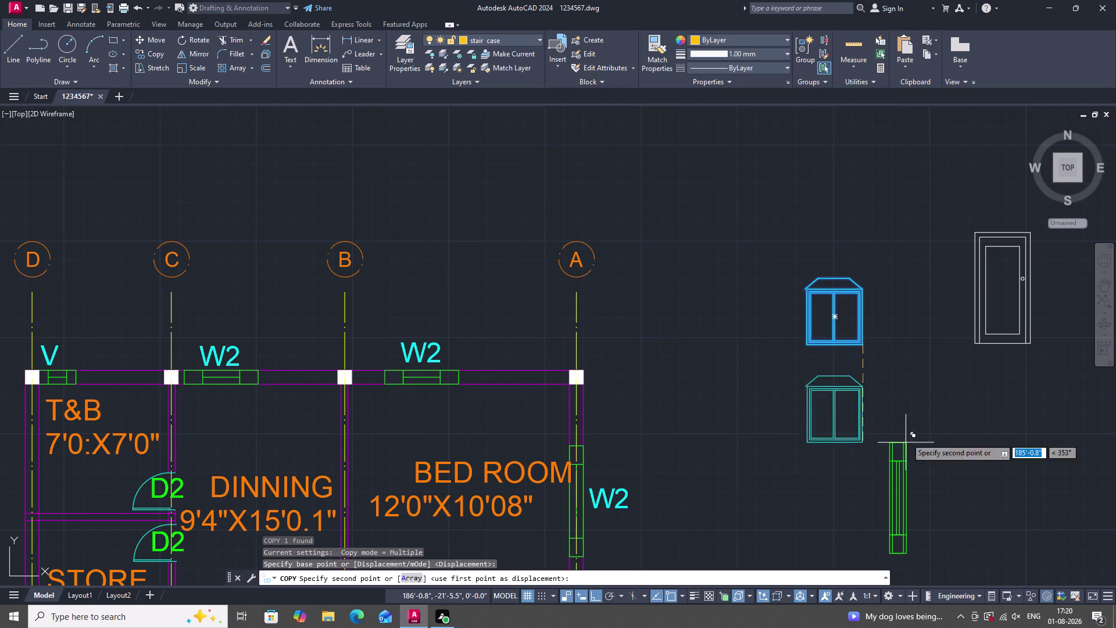
scroll(down, 3)
scroll(up, 3)
key(F8)
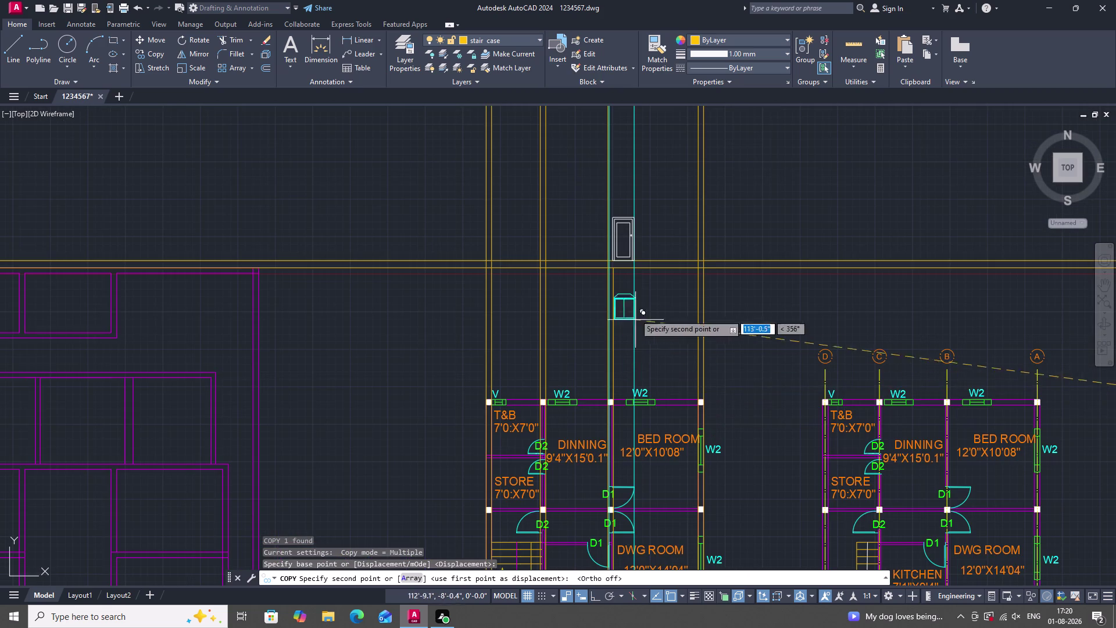
Place two window copies stacked vertically to the left of the door.
scroll(up, 3)
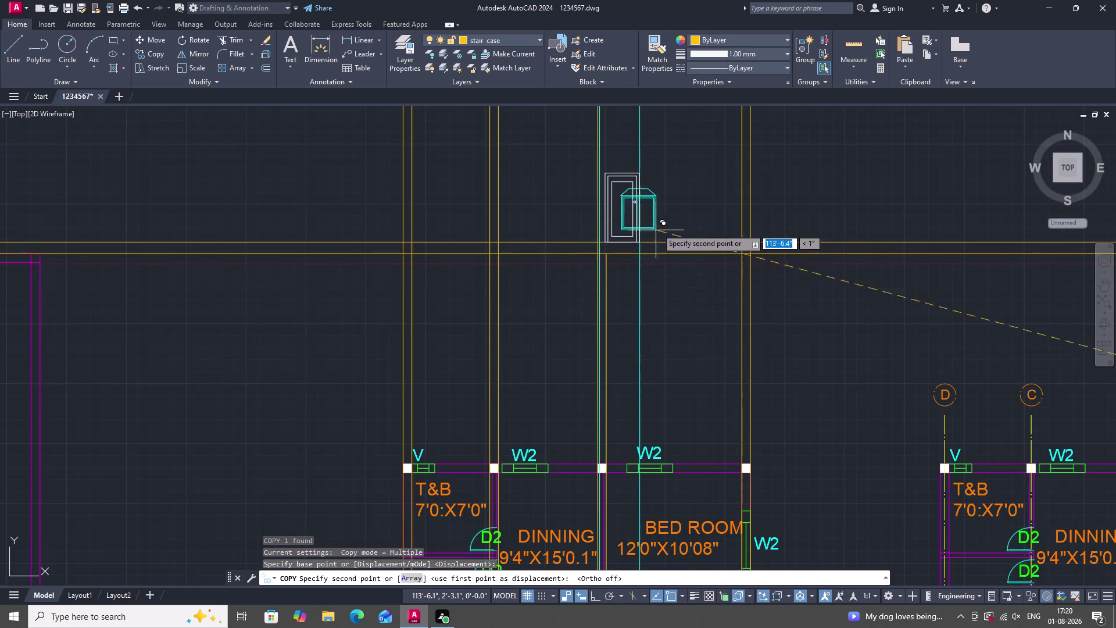
scroll(up, 3)
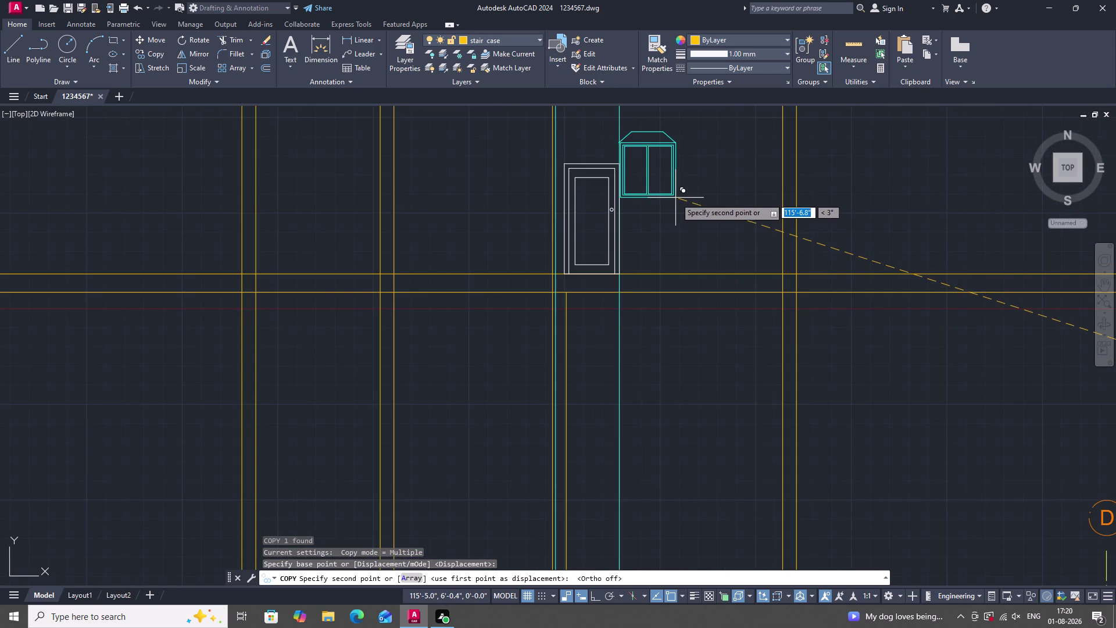
drag(675, 198, 676, 208)
scroll(down, 3)
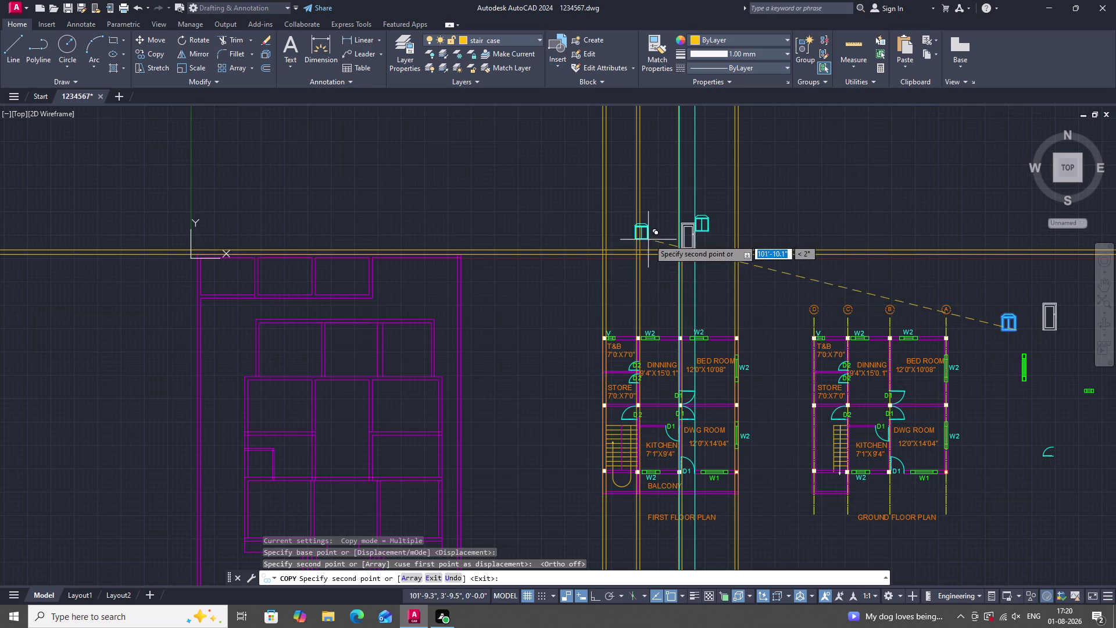
scroll(up, 3)
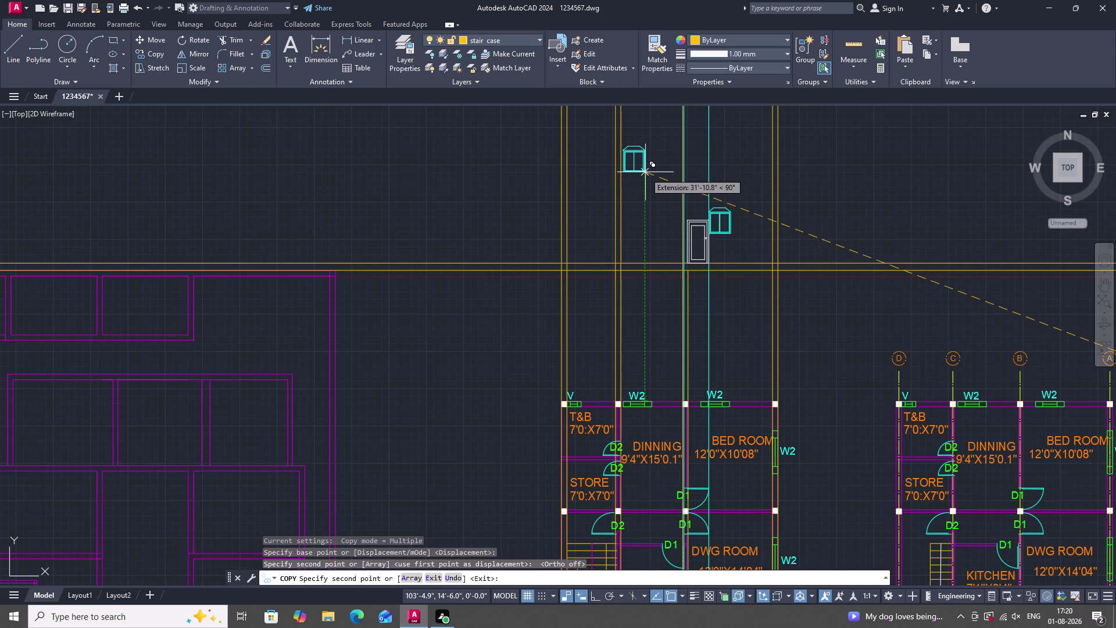
click(644, 173)
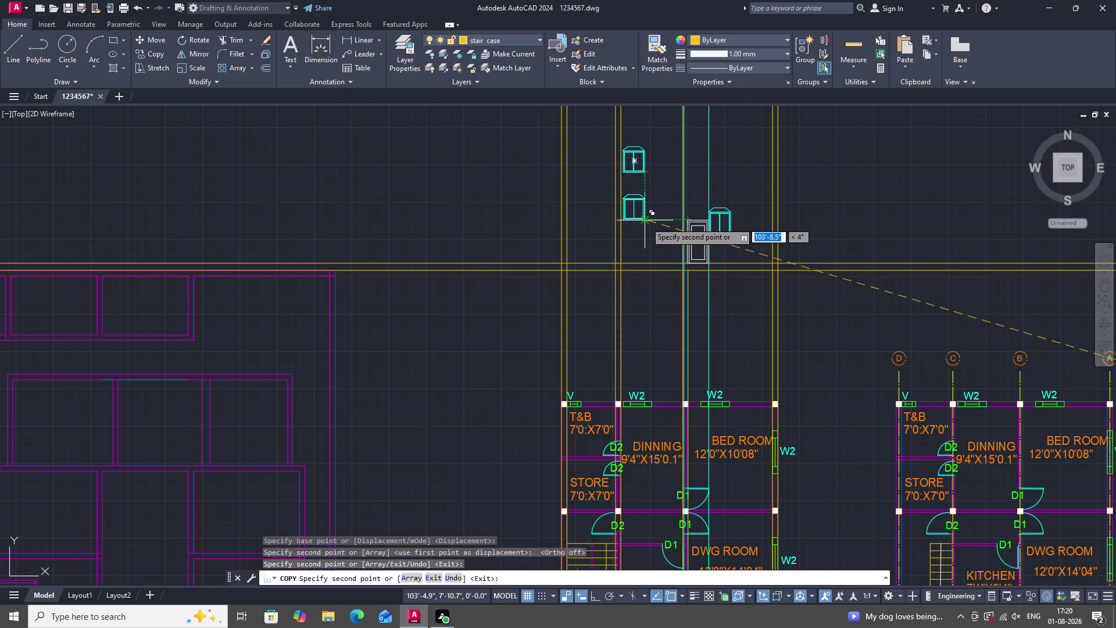
click(646, 222)
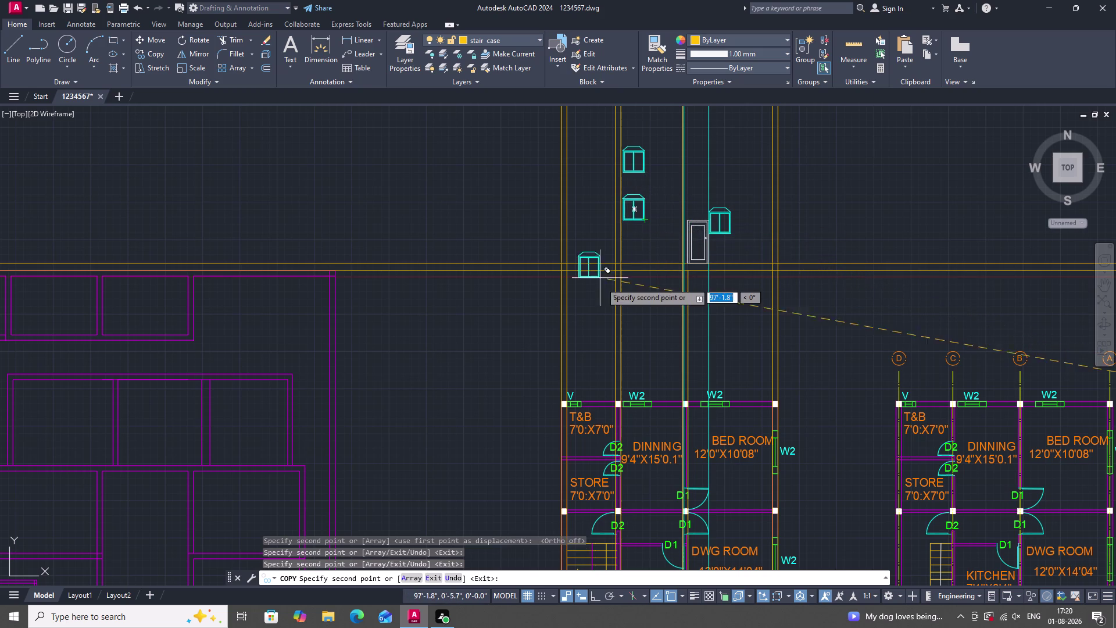
scroll(down, 3)
scroll(up, 3)
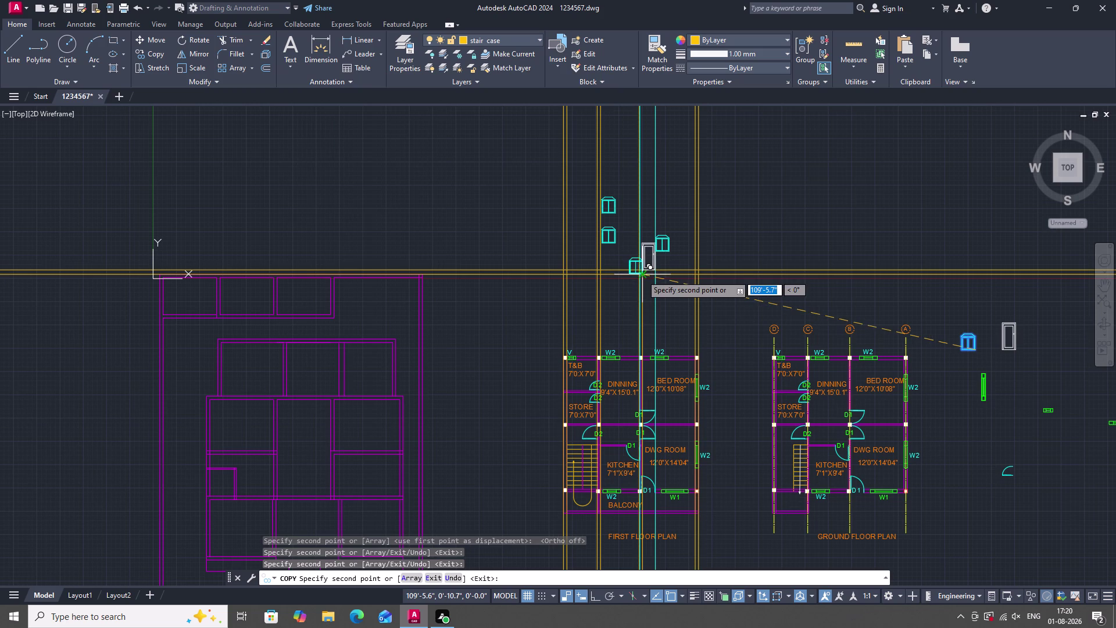
key(Escape)
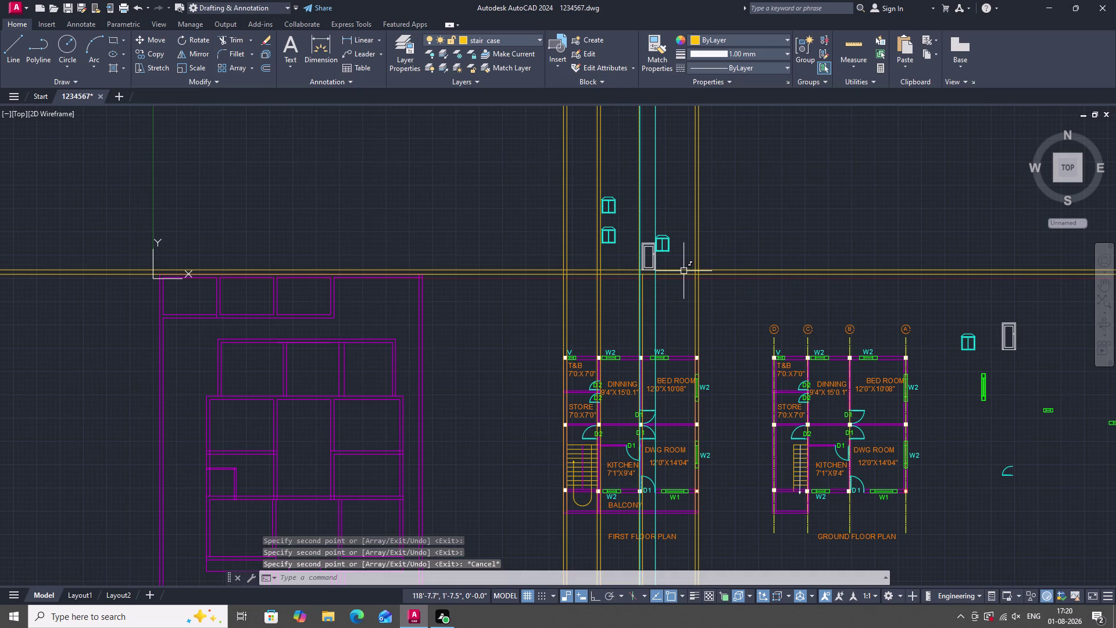
Offset the lower floor line upward by 10'.
text(O)
key(space)
key(space)
click(683, 271)
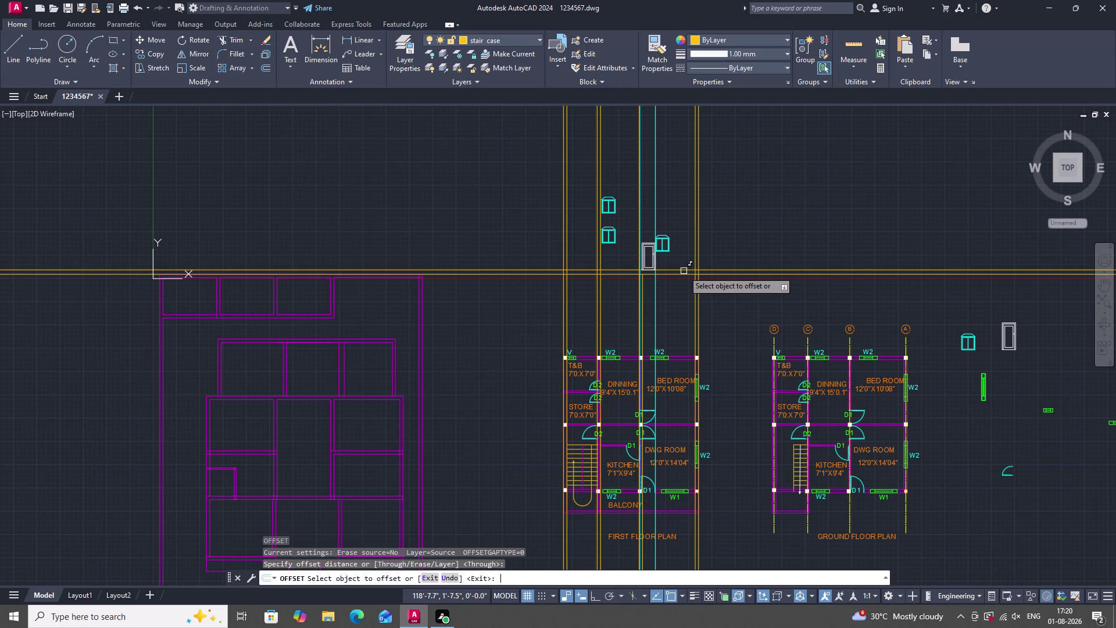
click(686, 269)
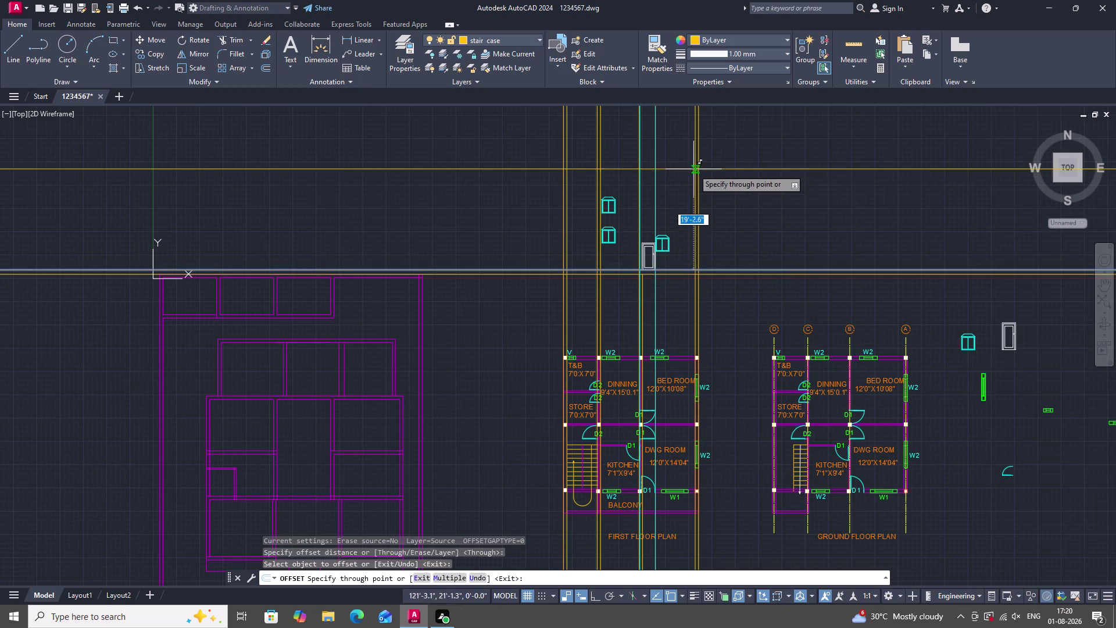
text(1)
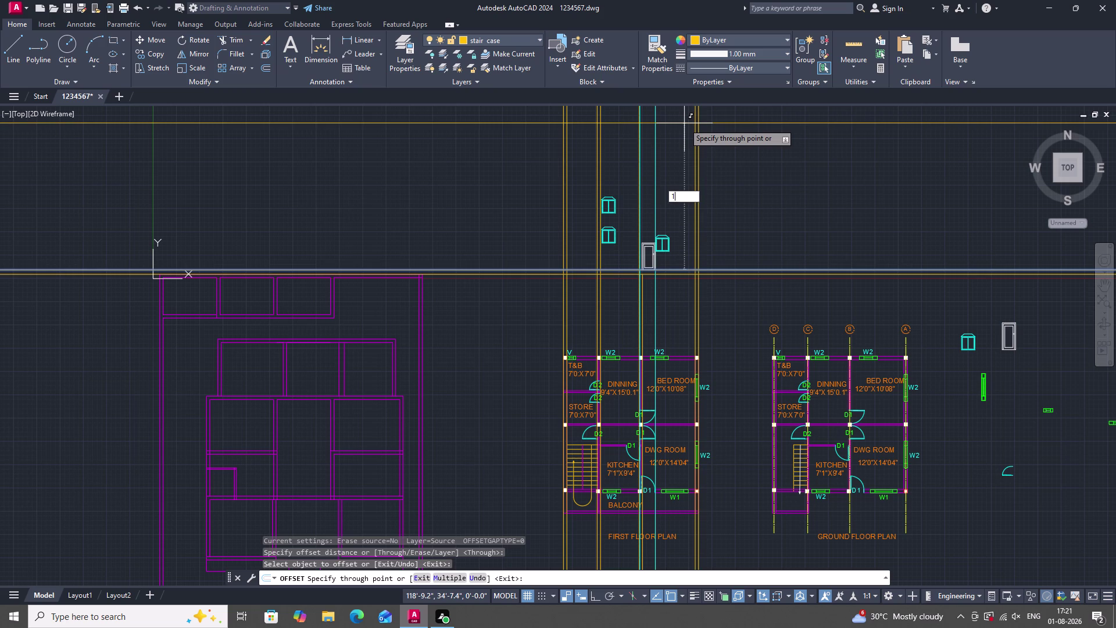
text(0')
key(Return)
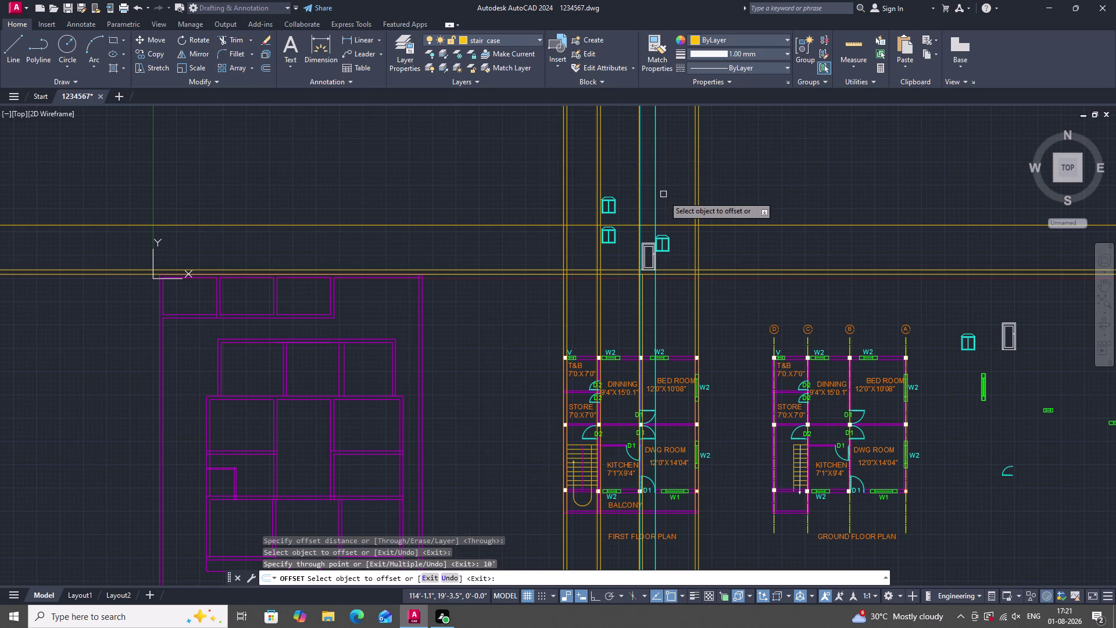
key(Escape)
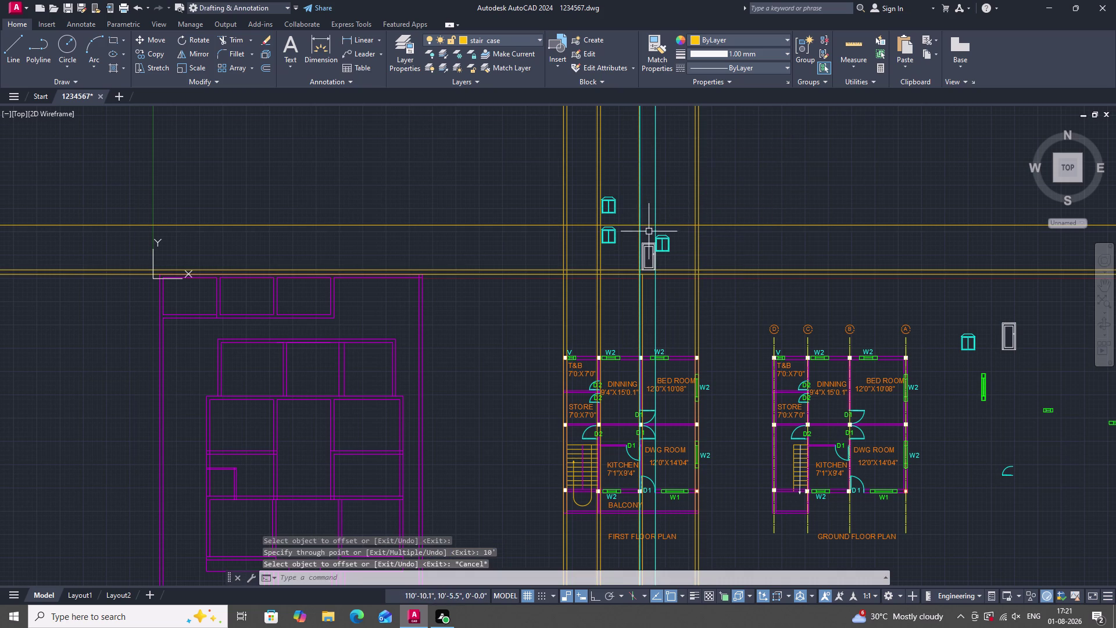
Erase the 10' offset line.
scroll(up, 3)
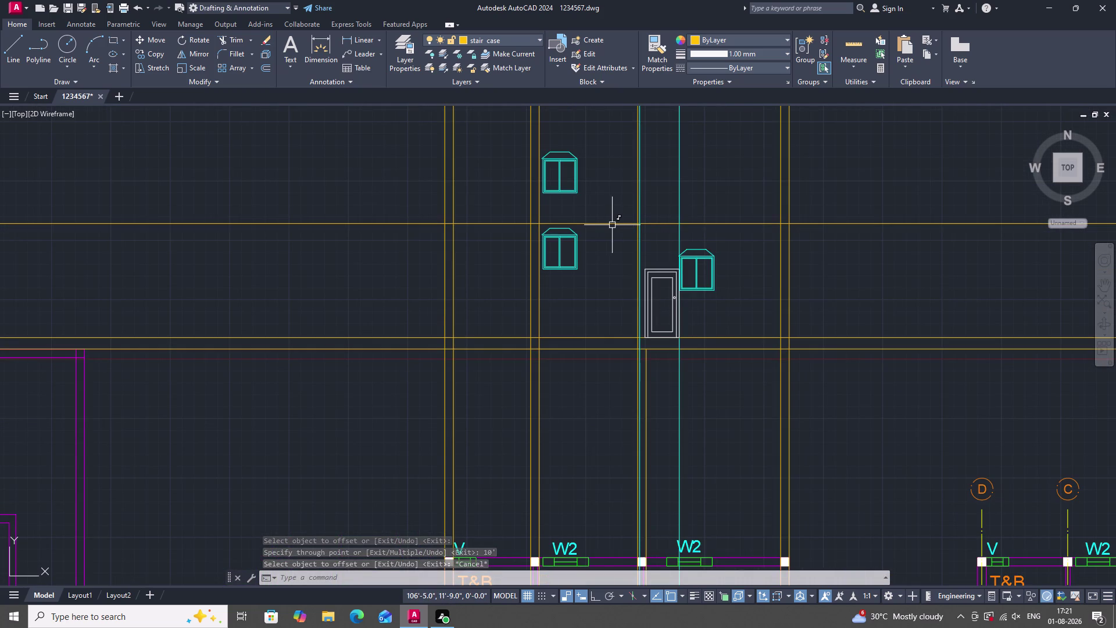
click(613, 225)
right_click(677, 207)
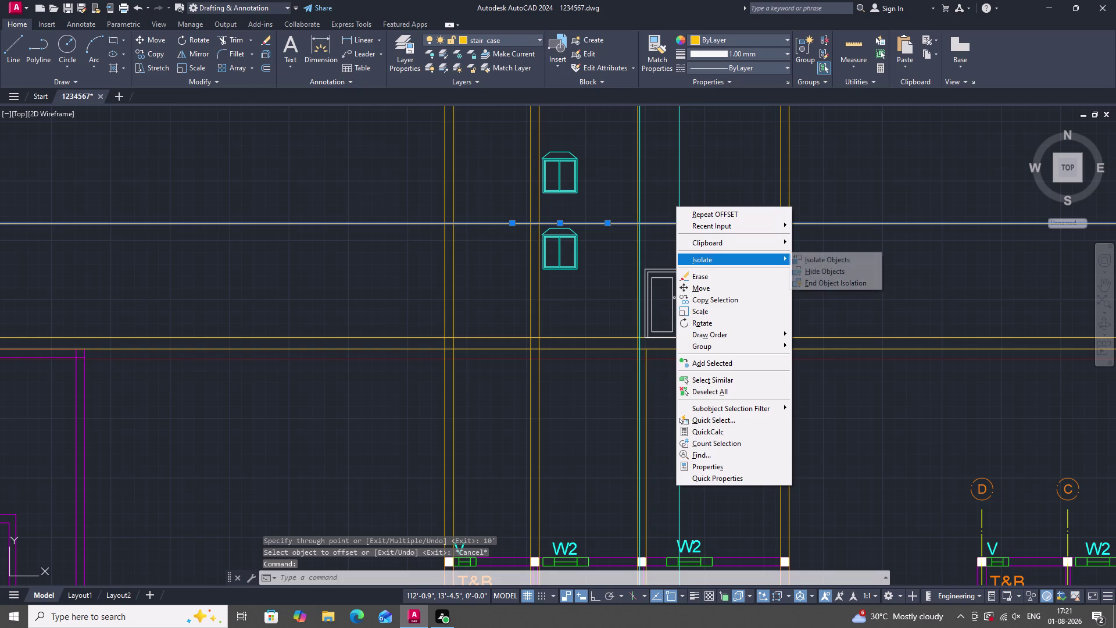
key(Escape)
key(Escape)
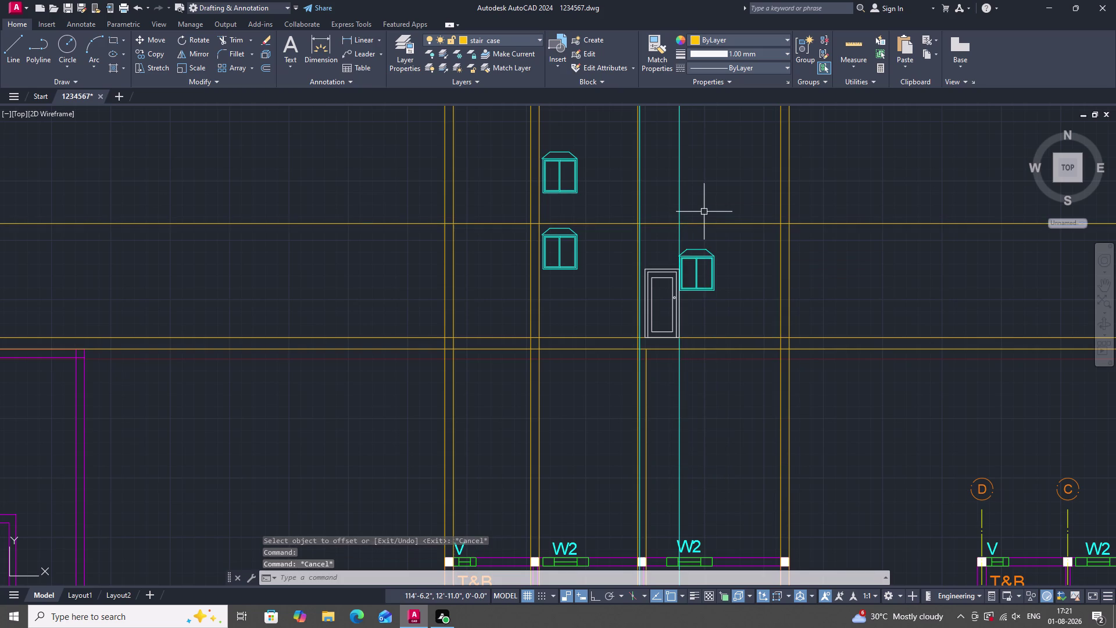
text(O)
key(space)
key(space)
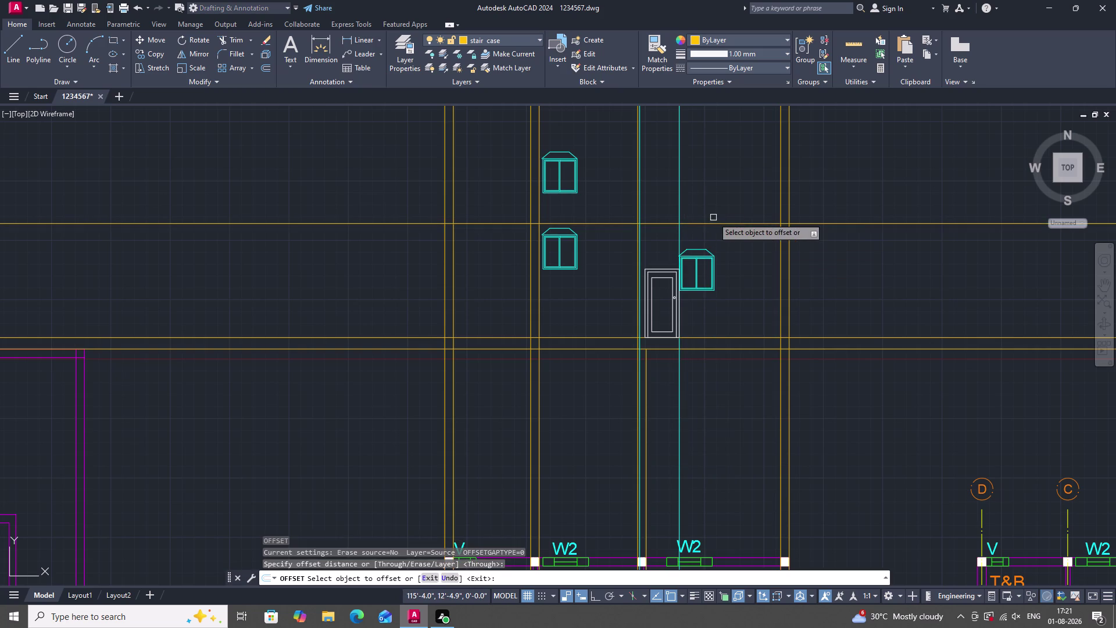
click(717, 224)
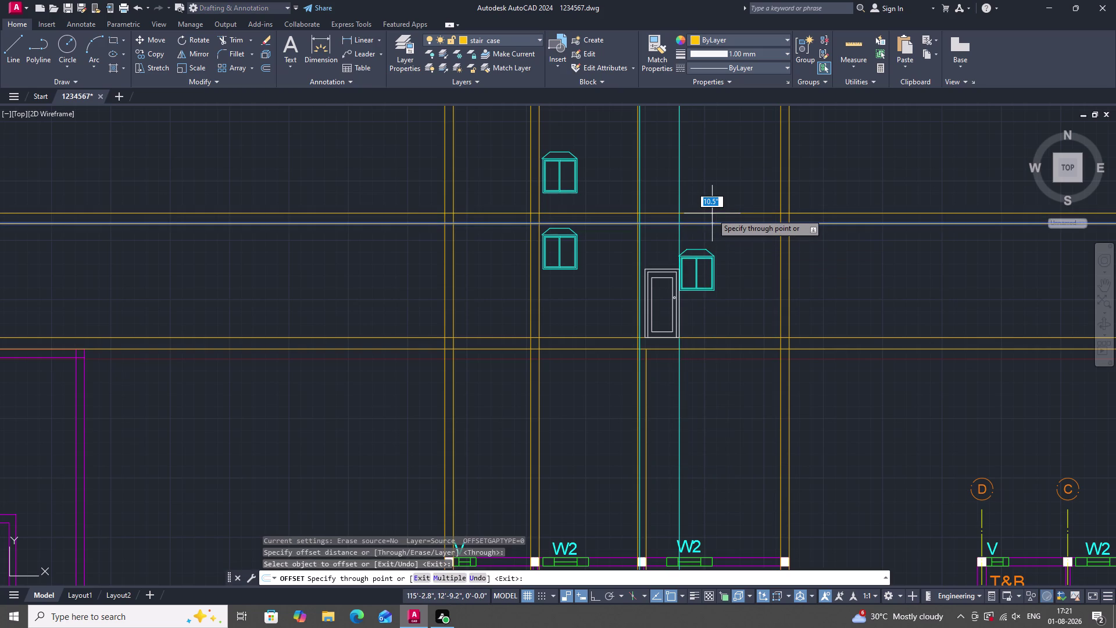
key(Escape)
click(718, 225)
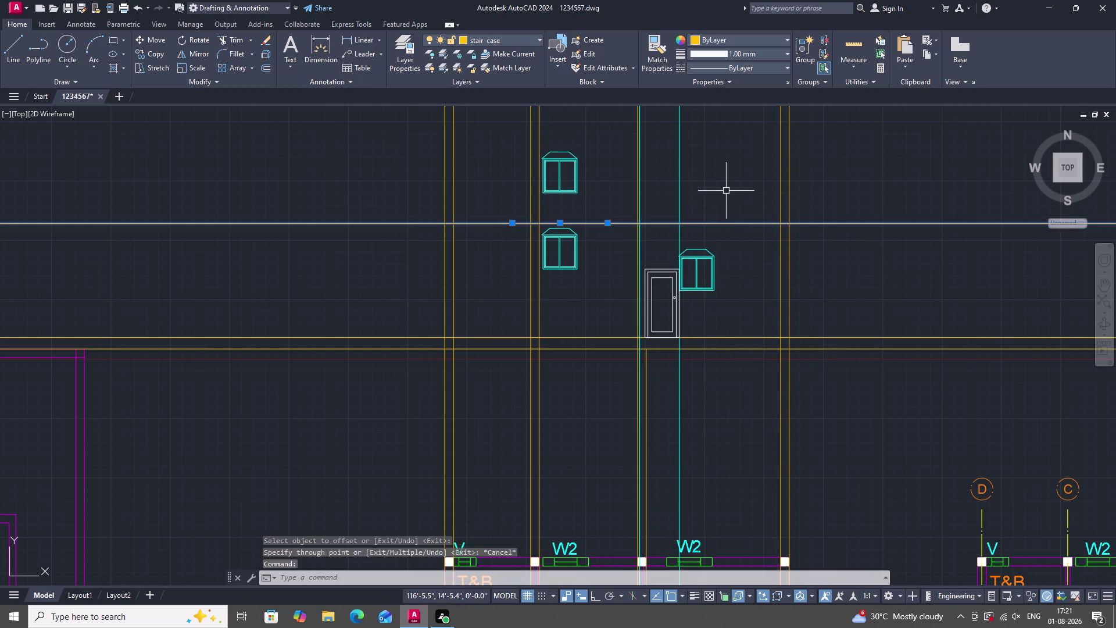
right_click(725, 184)
click(757, 255)
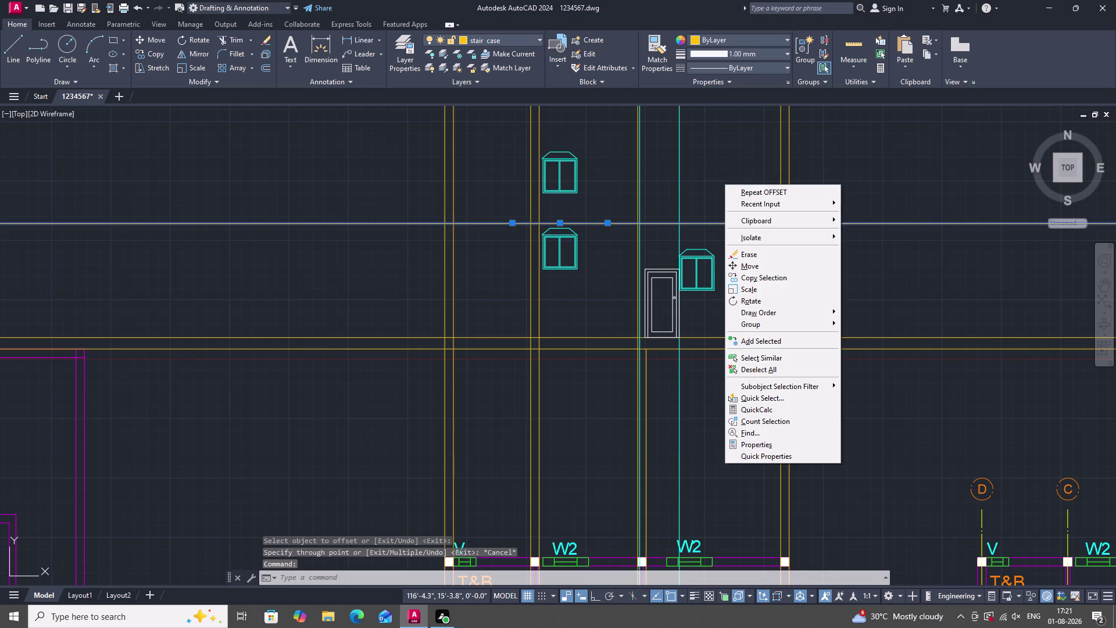
Offset the lower floor line upward by 10'6".
text(O)
key(space)
key(space)
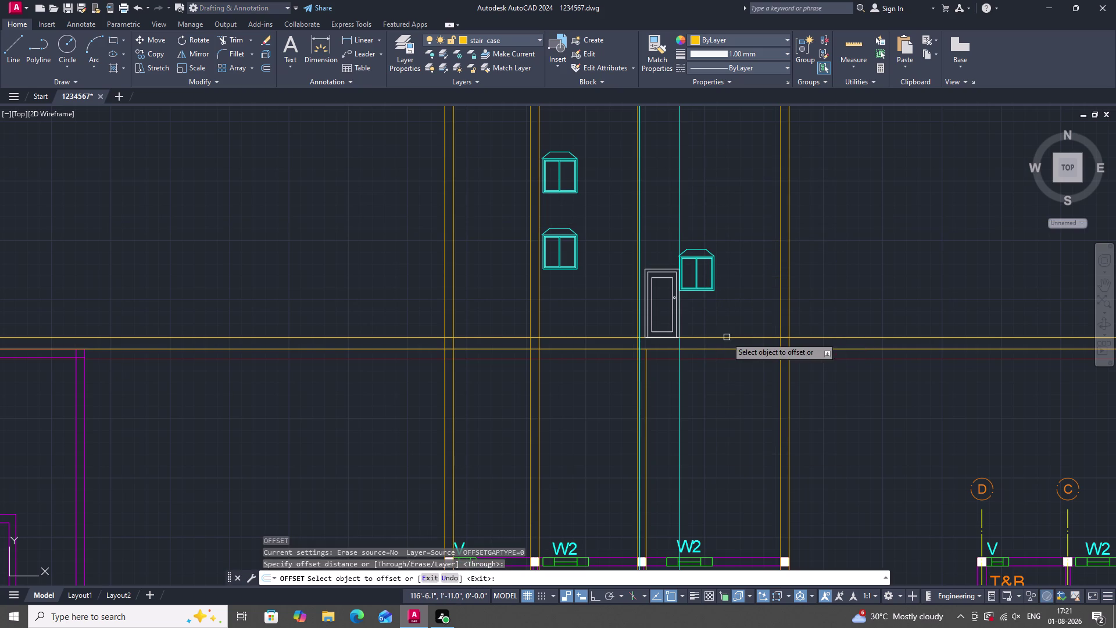
click(727, 338)
text(1)
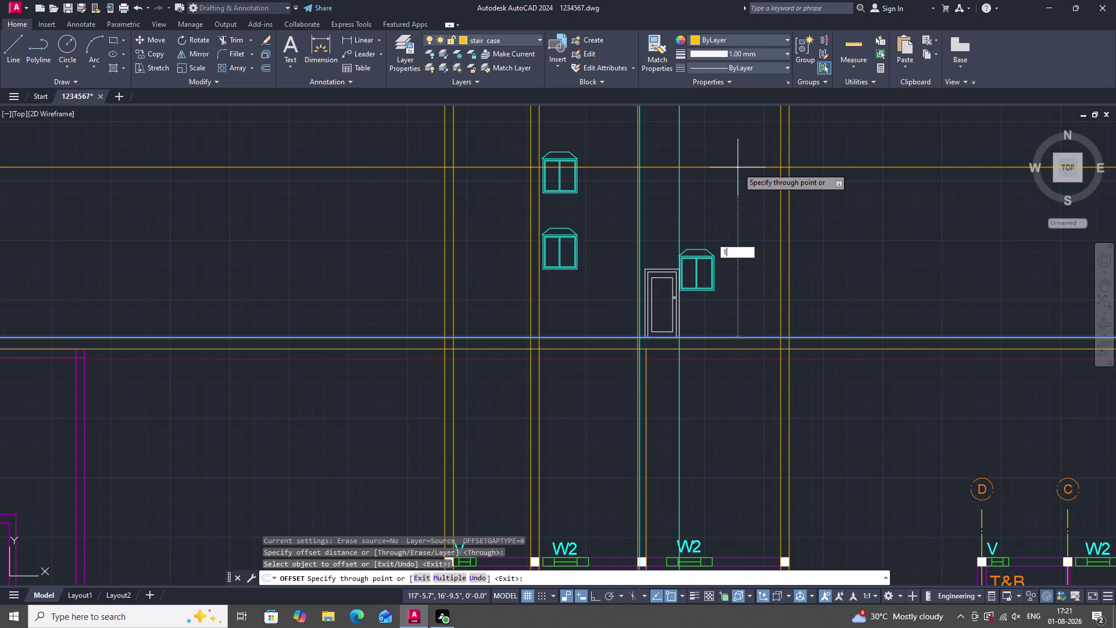
text(0)
text('6)
text(")
key(Return)
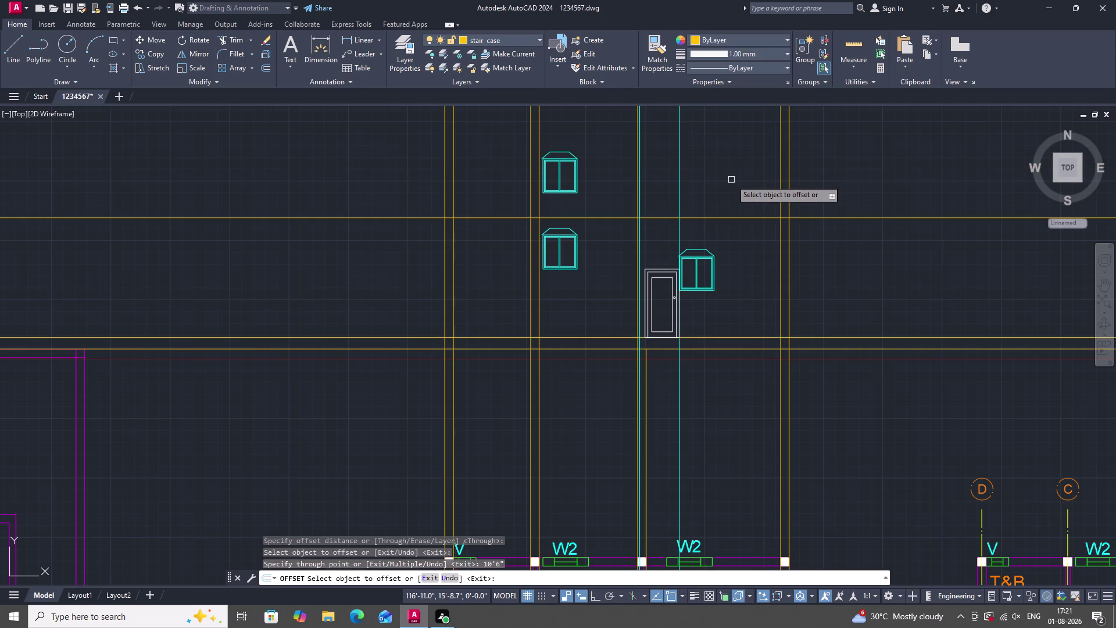
key(Escape)
scroll(down, 3)
scroll(up, 3)
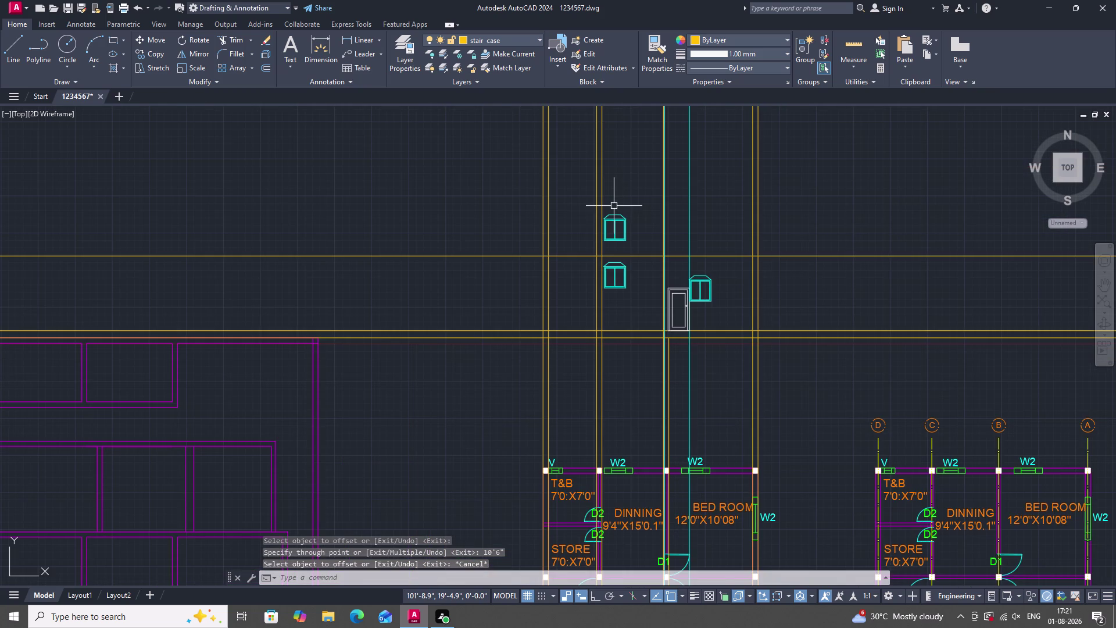
scroll(down, 3)
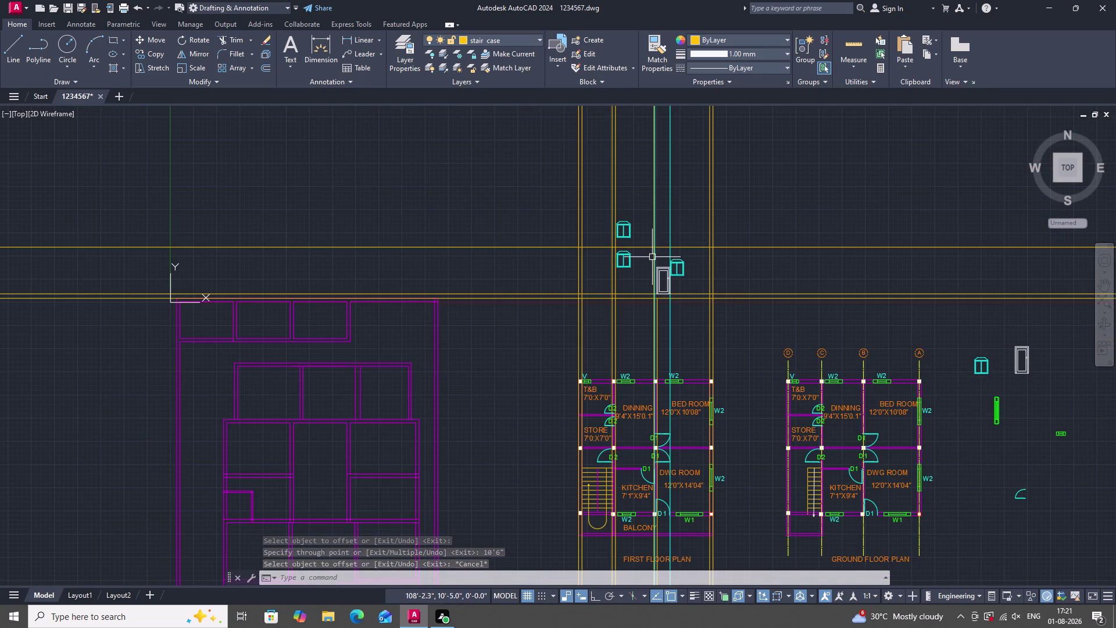
scroll(up, 3)
scroll(down, 3)
scroll(up, 3)
scroll(down, 3)
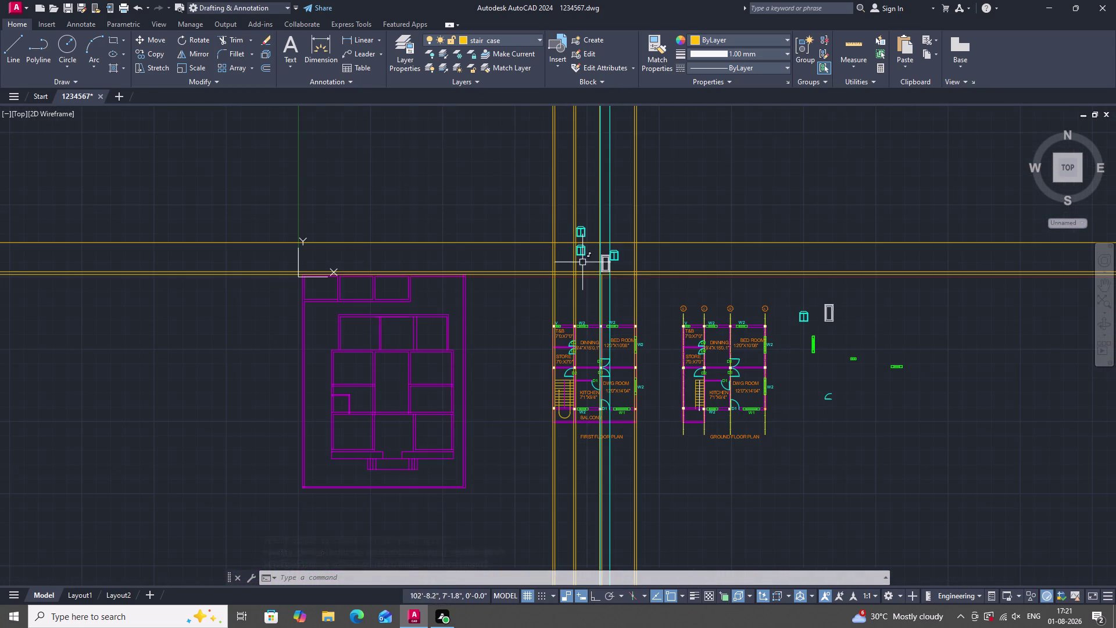
scroll(up, 3)
Window-select the door block and copy it onto the upper storey above the original door.
click(812, 294)
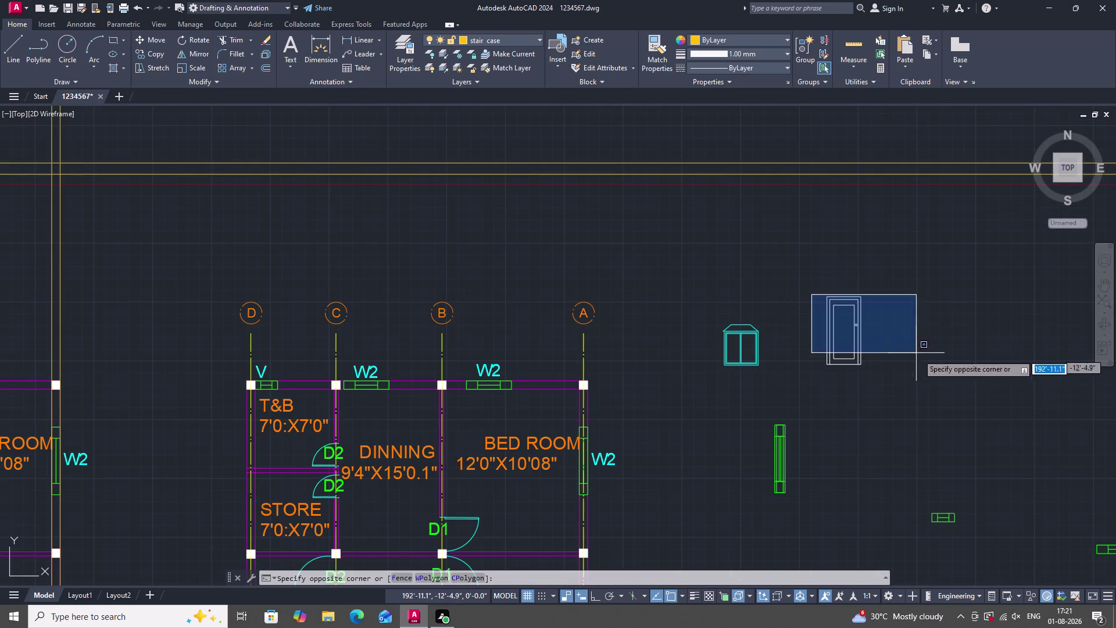
click(925, 382)
key(c)
text(O)
key(space)
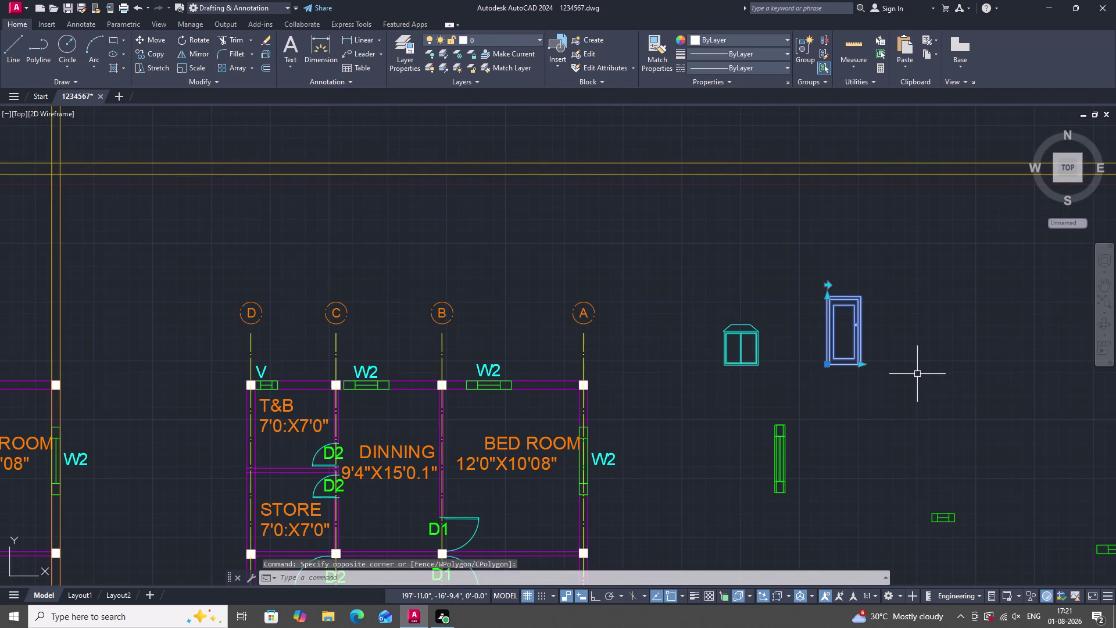
drag(861, 367, 878, 418)
scroll(down, 3)
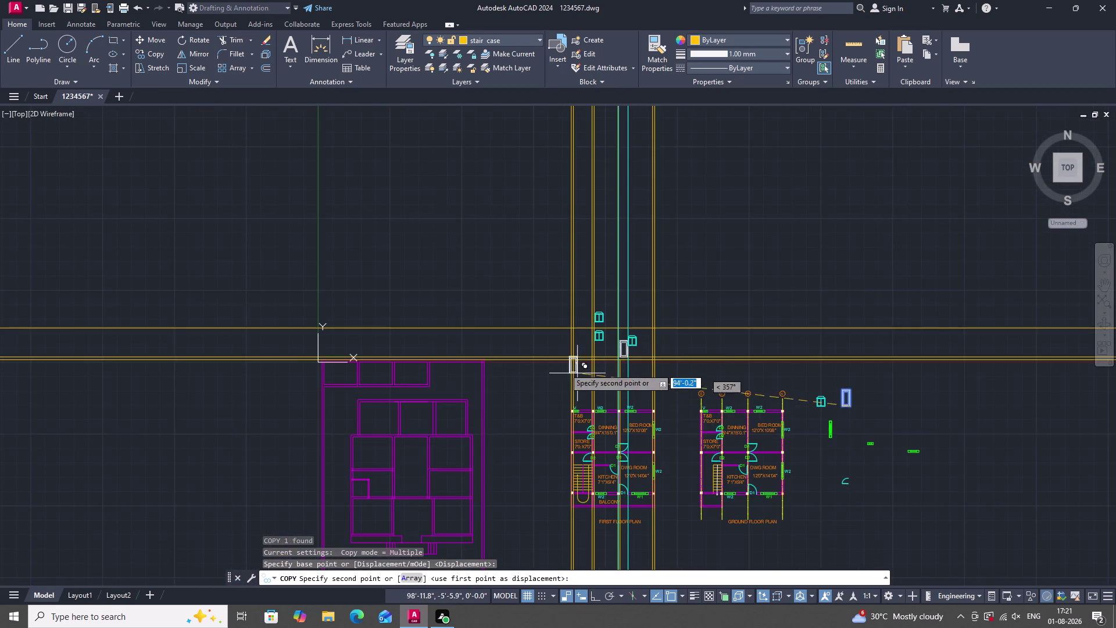
scroll(up, 3)
scroll(up, 3)
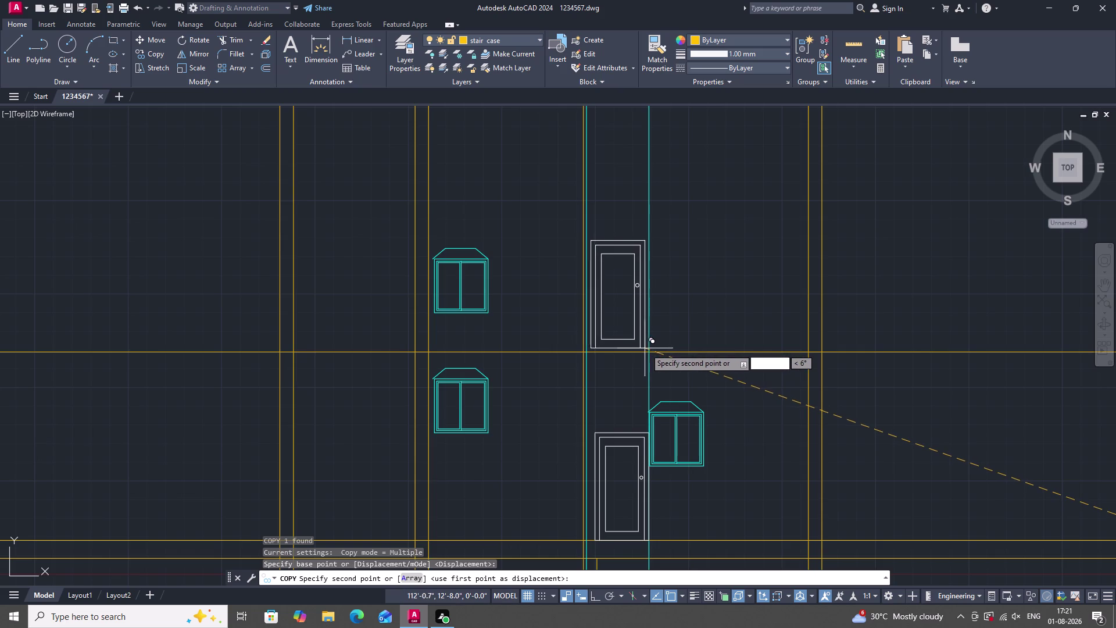
click(650, 351)
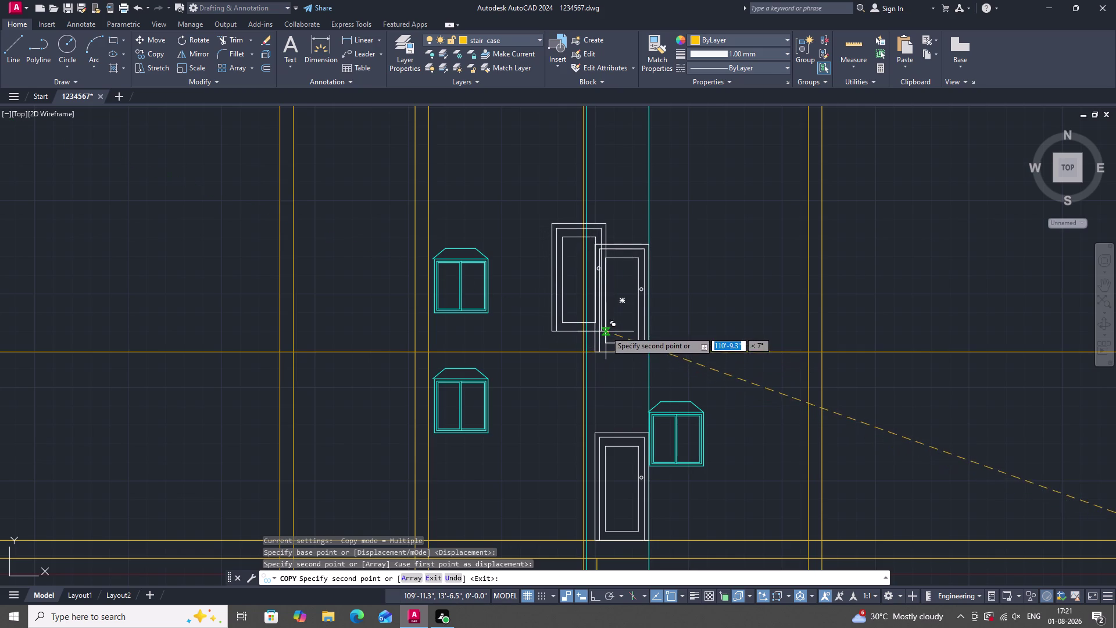
key(Escape)
scroll(down, 3)
scroll(up, 3)
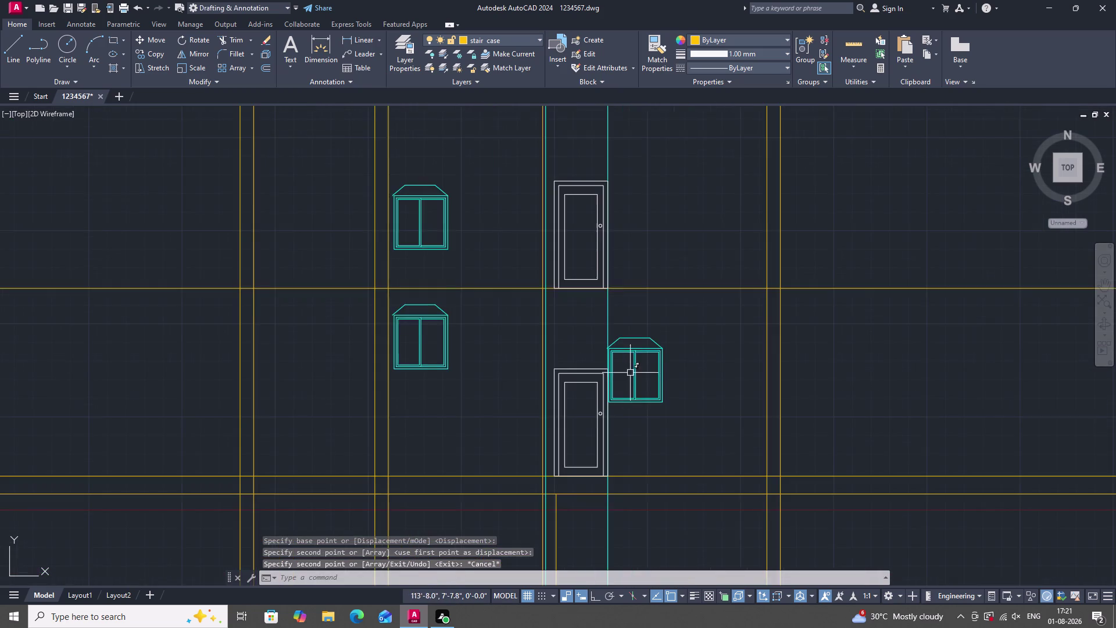
scroll(down, 3)
scroll(up, 3)
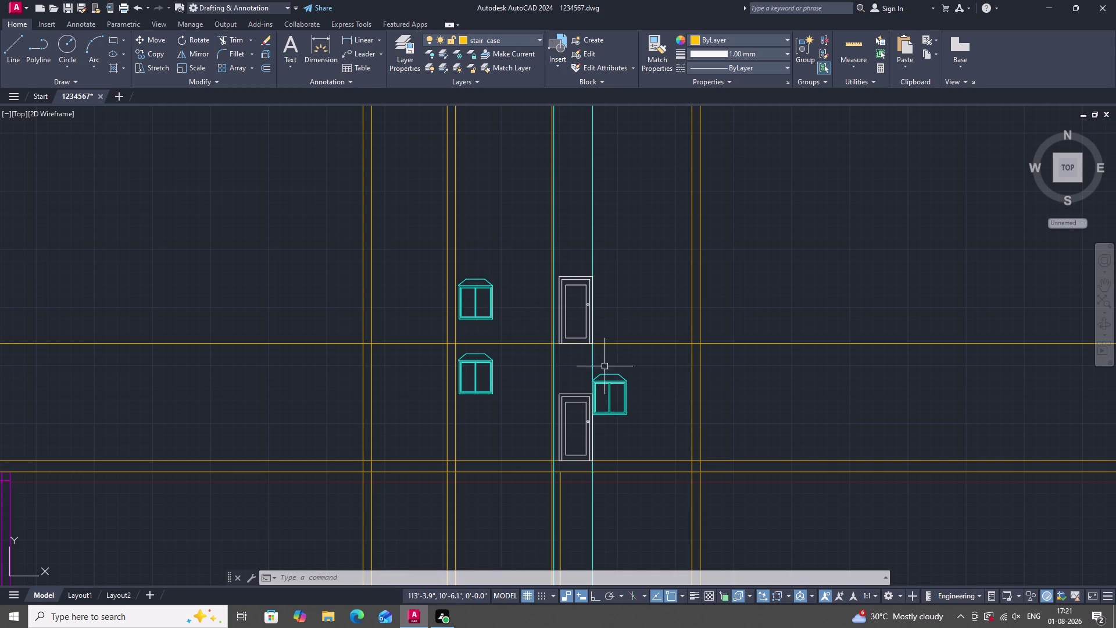
Offset the top floor line up 10'6", then offset that new line a further 7'.
key(o)
key(space)
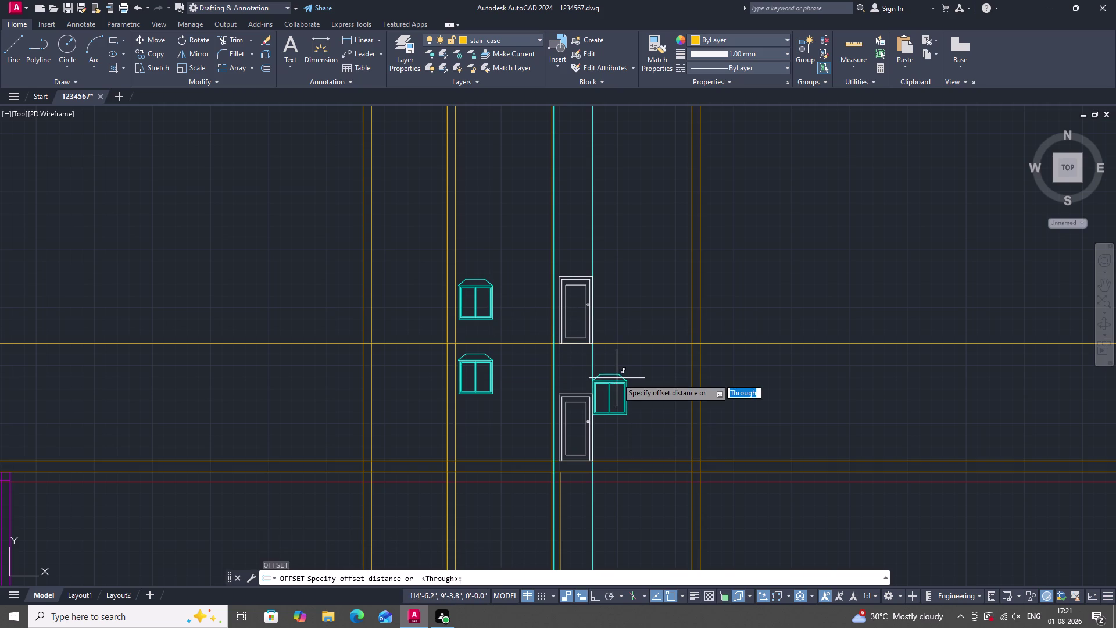
key(space)
click(640, 343)
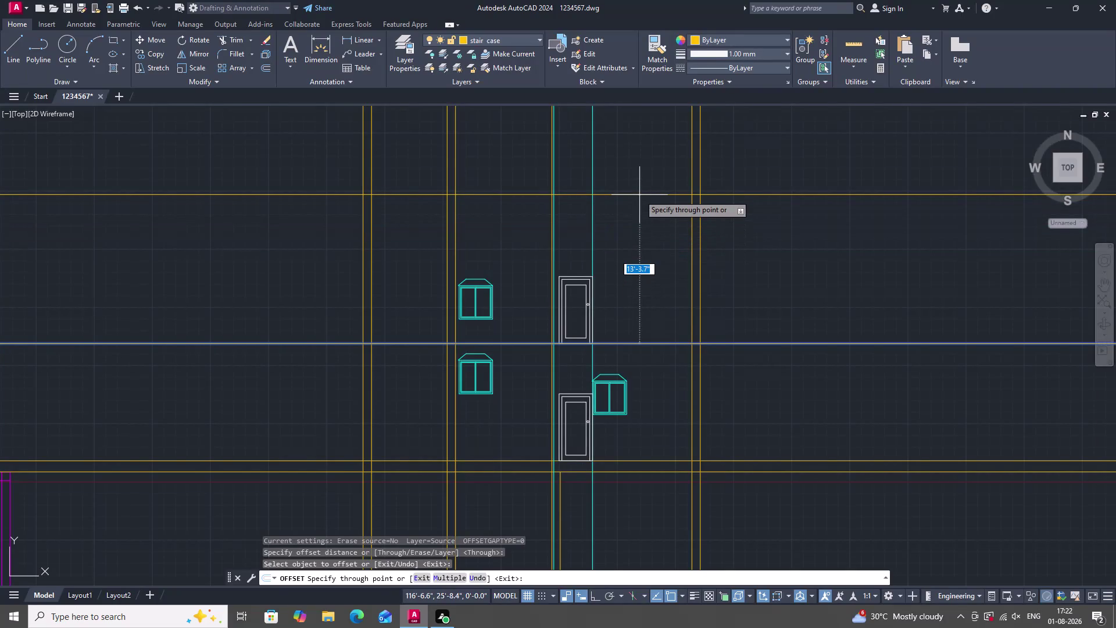
text(10')
text(6")
key(Return)
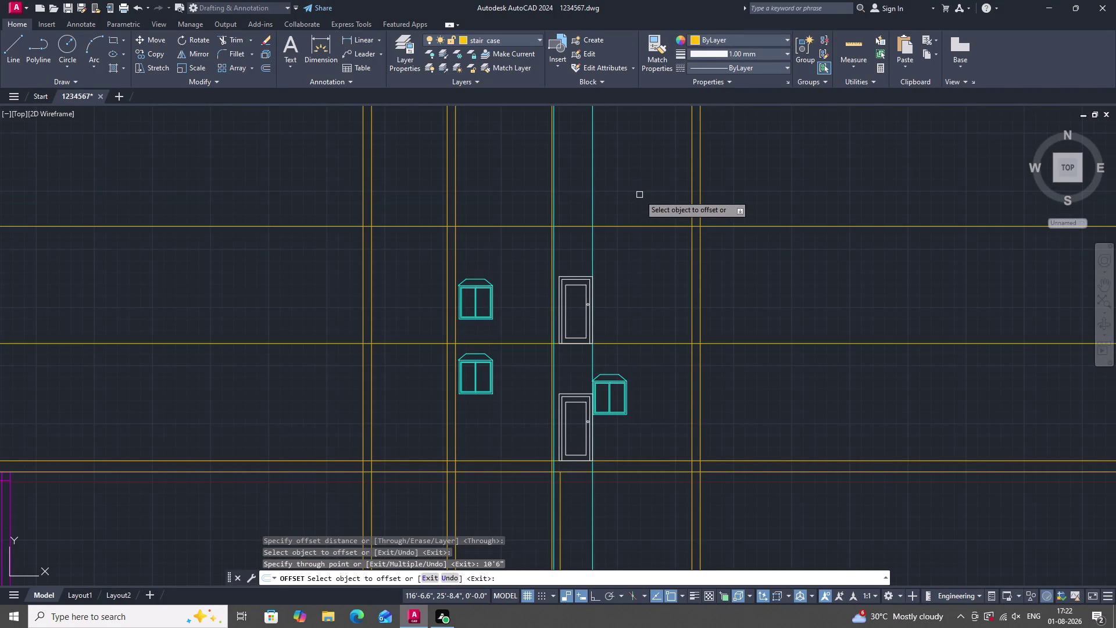
click(644, 228)
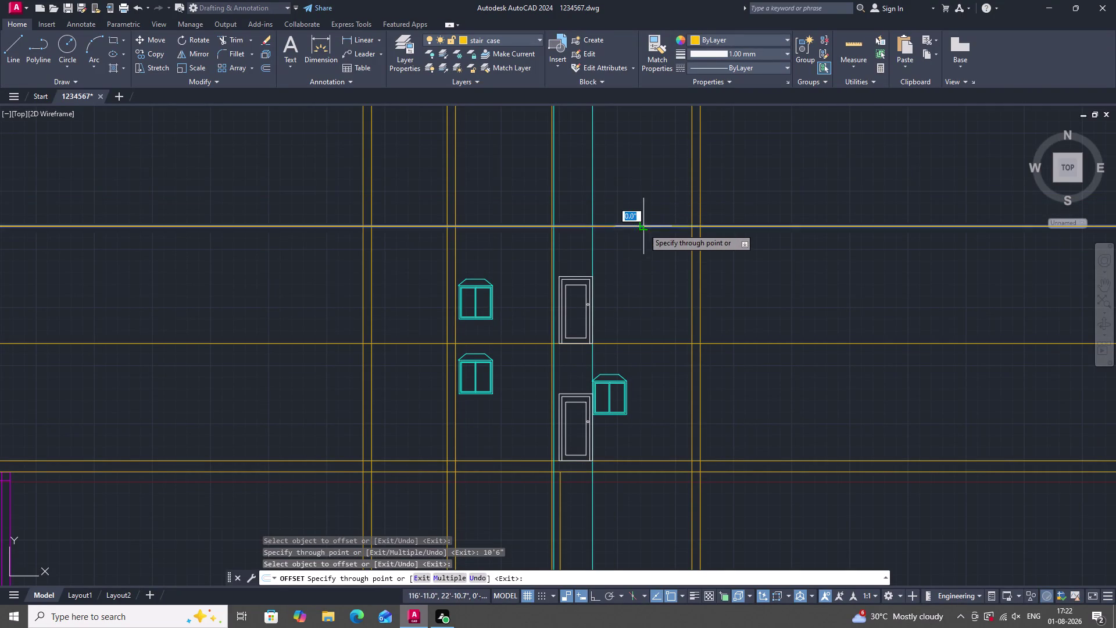
text(7)
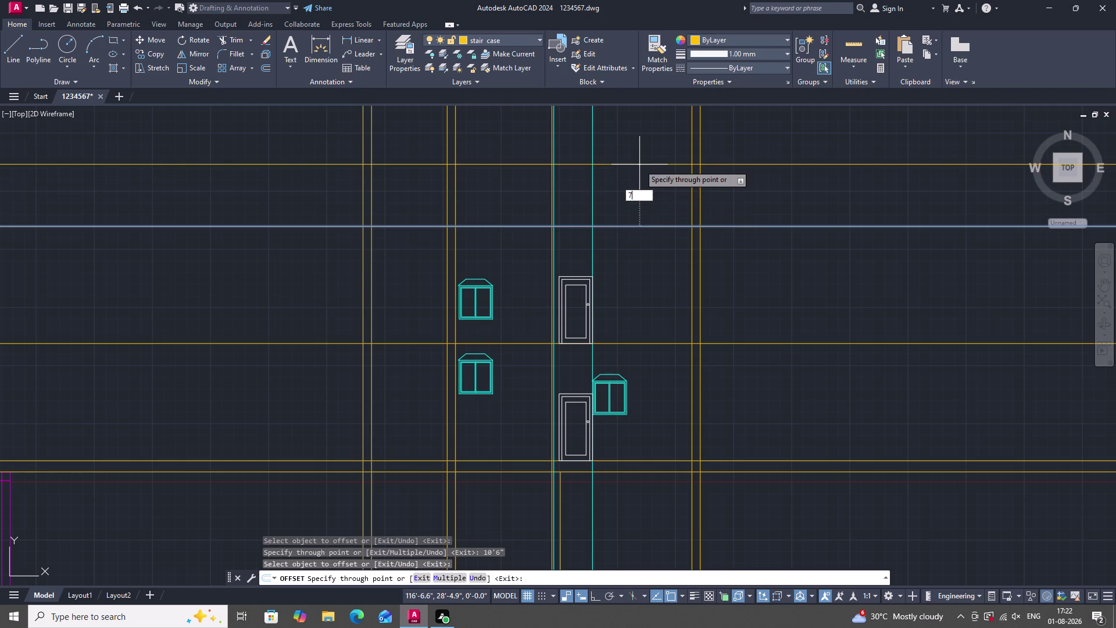
text(')
key(Return)
key(Escape)
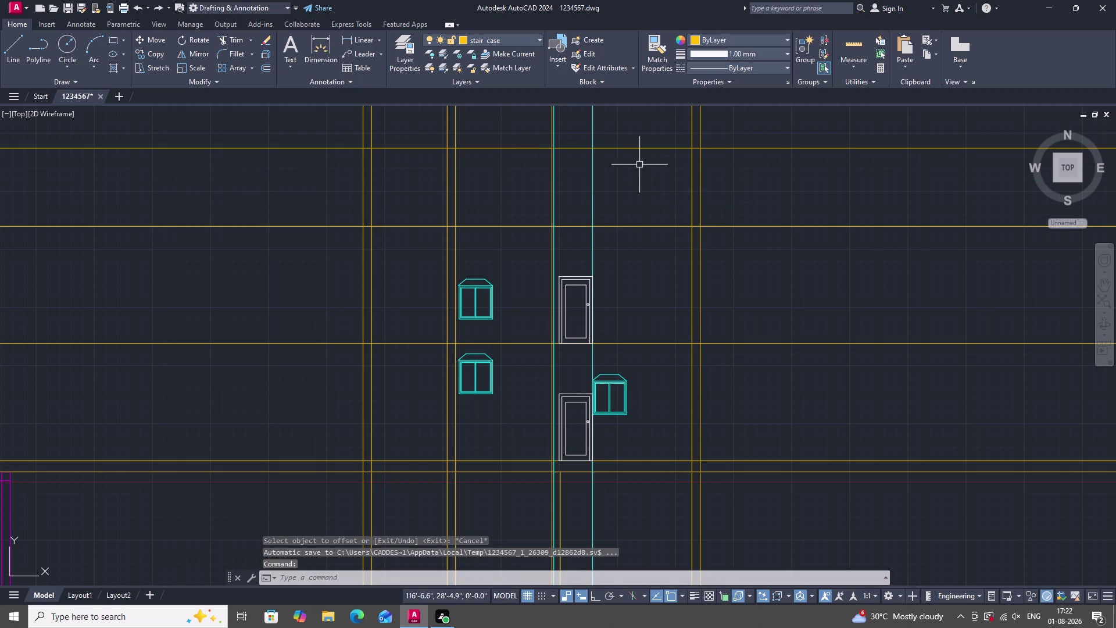
Trim the vertical lines projecting above the top floor line using a fence.
text(TE)
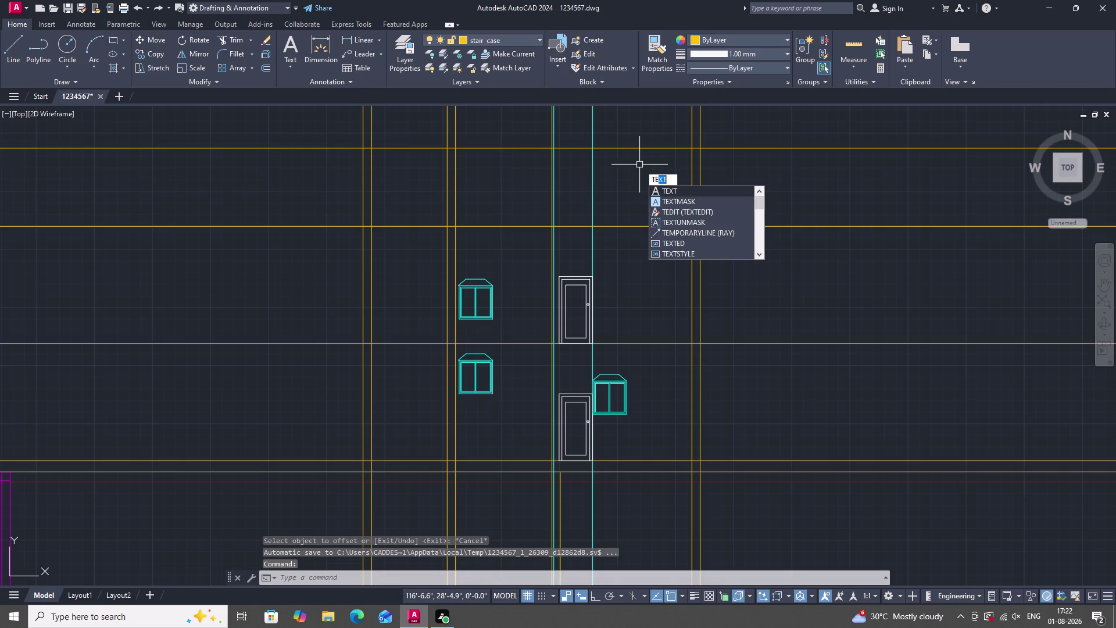
key(BackSpace)
key(BackSpace)
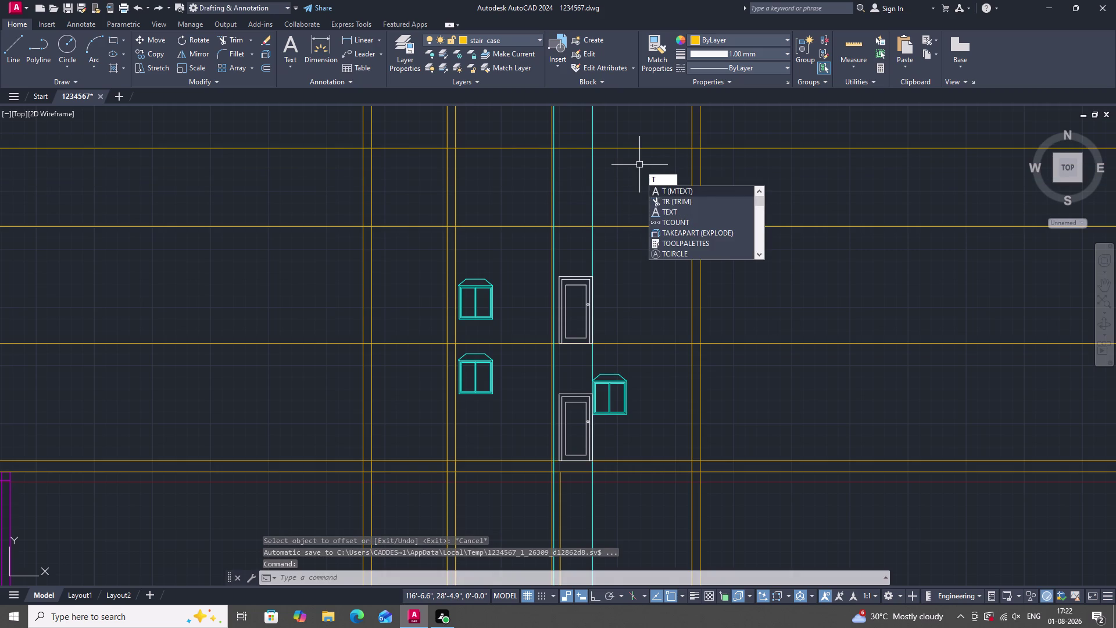
text(R)
key(space)
scroll(down, 3)
scroll(up, 3)
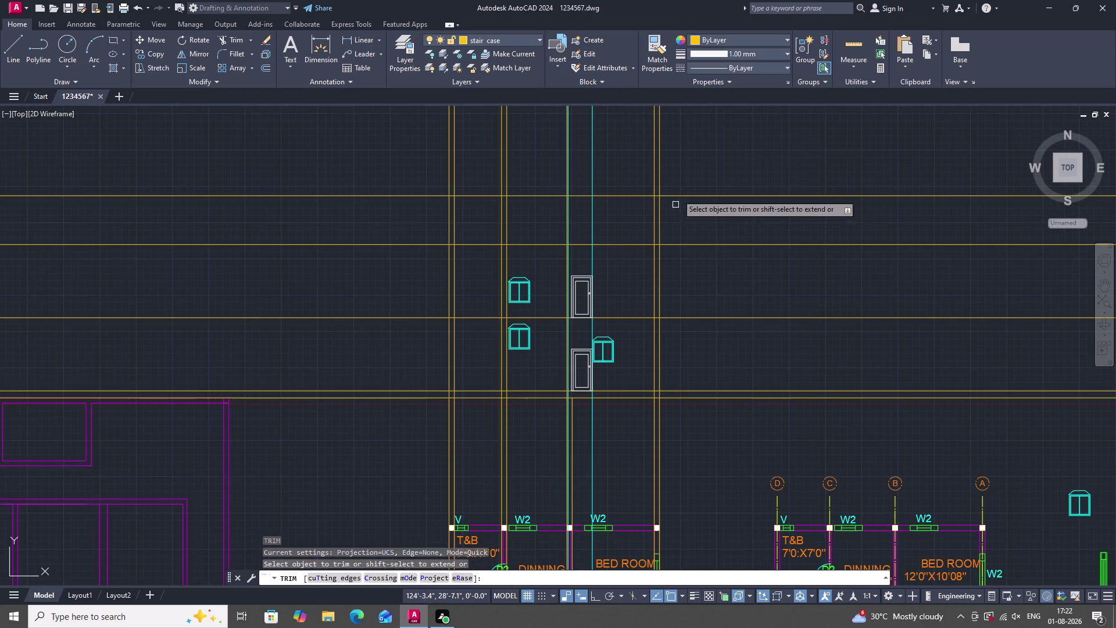
drag(681, 130, 402, 141)
click(402, 141)
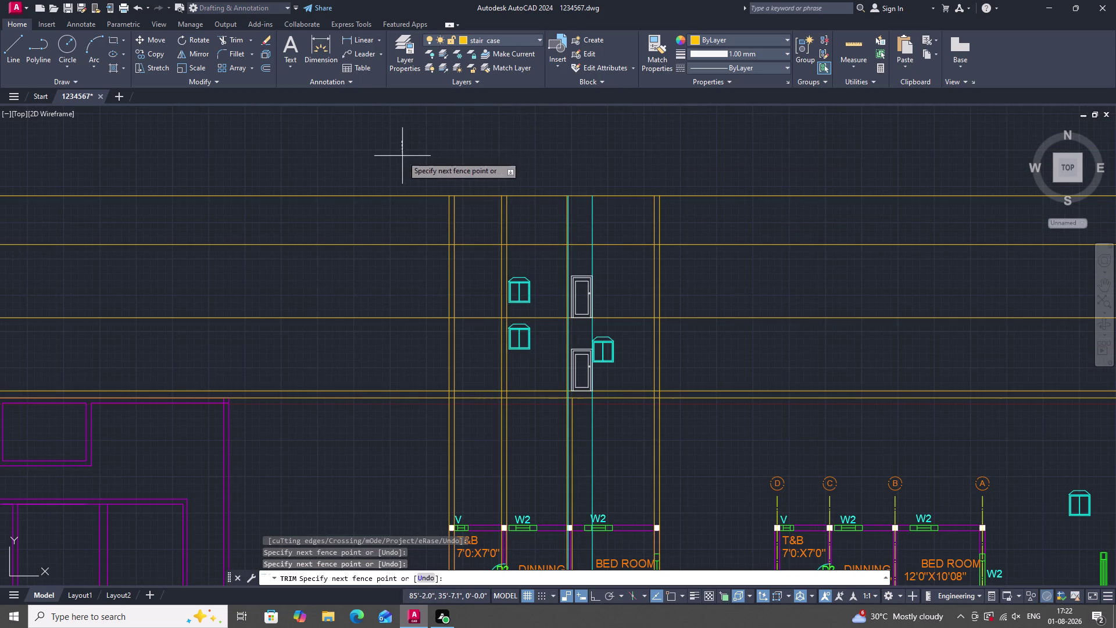
click(399, 427)
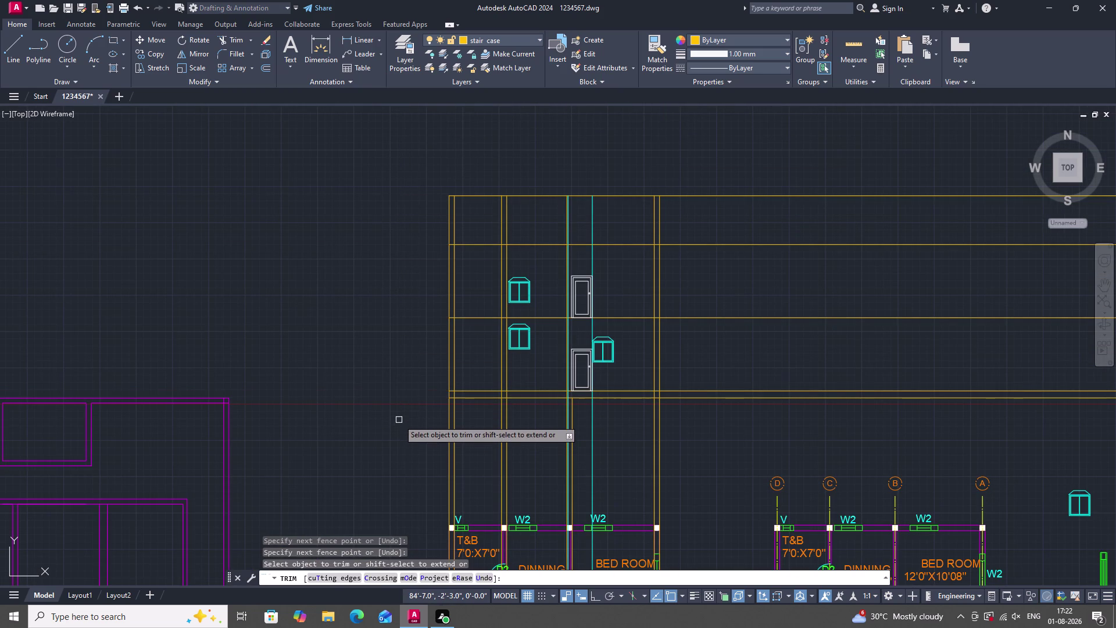
key(Escape)
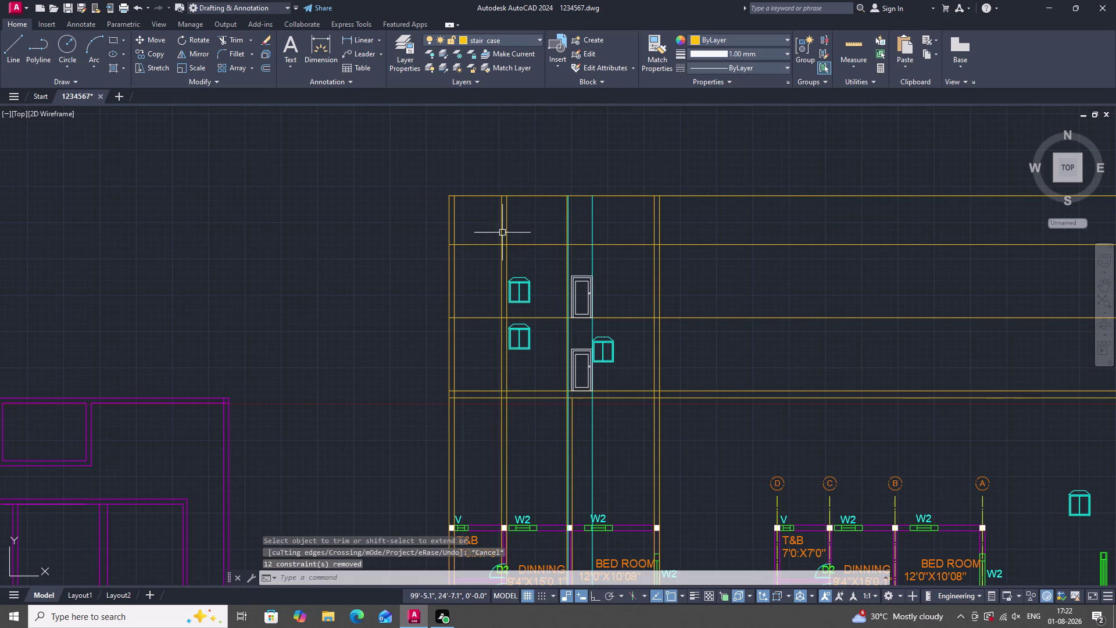
Trim the projecting line ends on the right side with a fence.
scroll(up, 3)
scroll(down, 3)
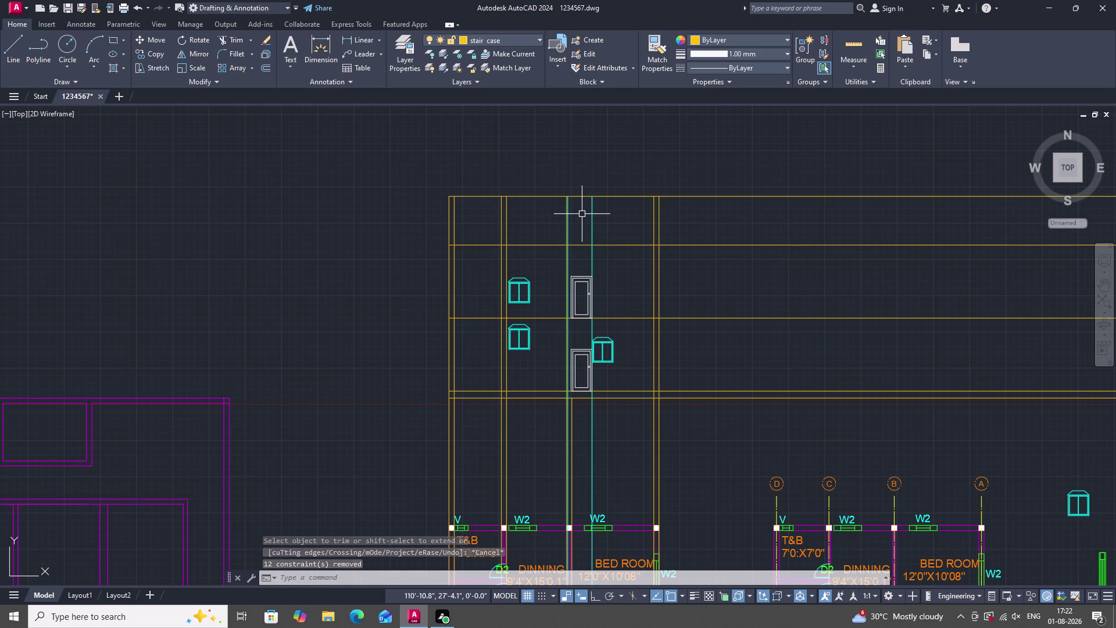
text(TR)
key(space)
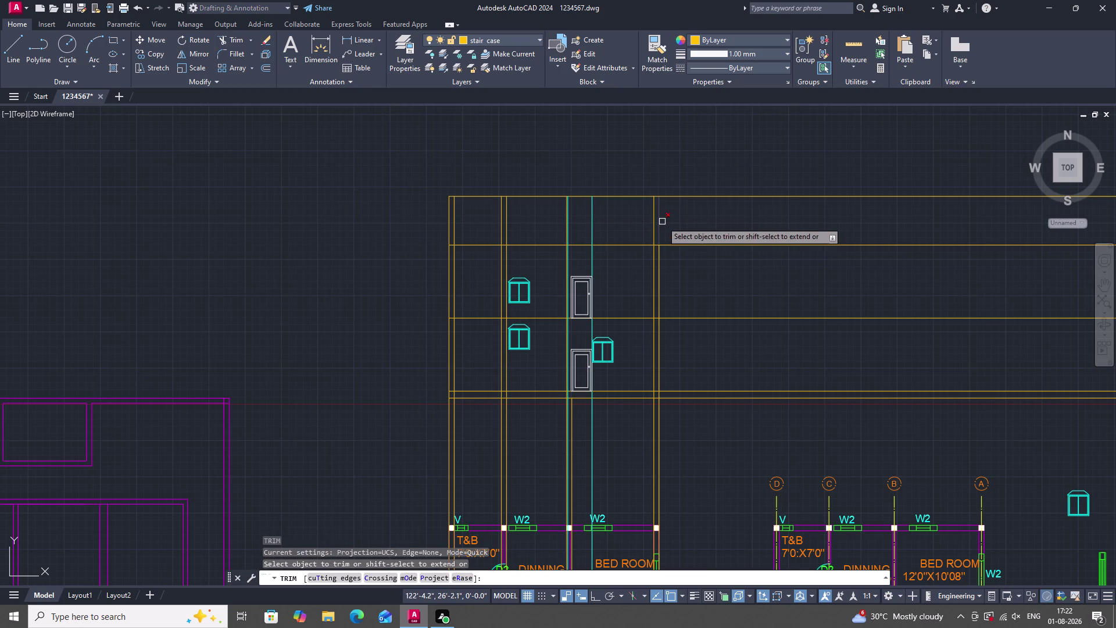
drag(664, 220, 555, 224)
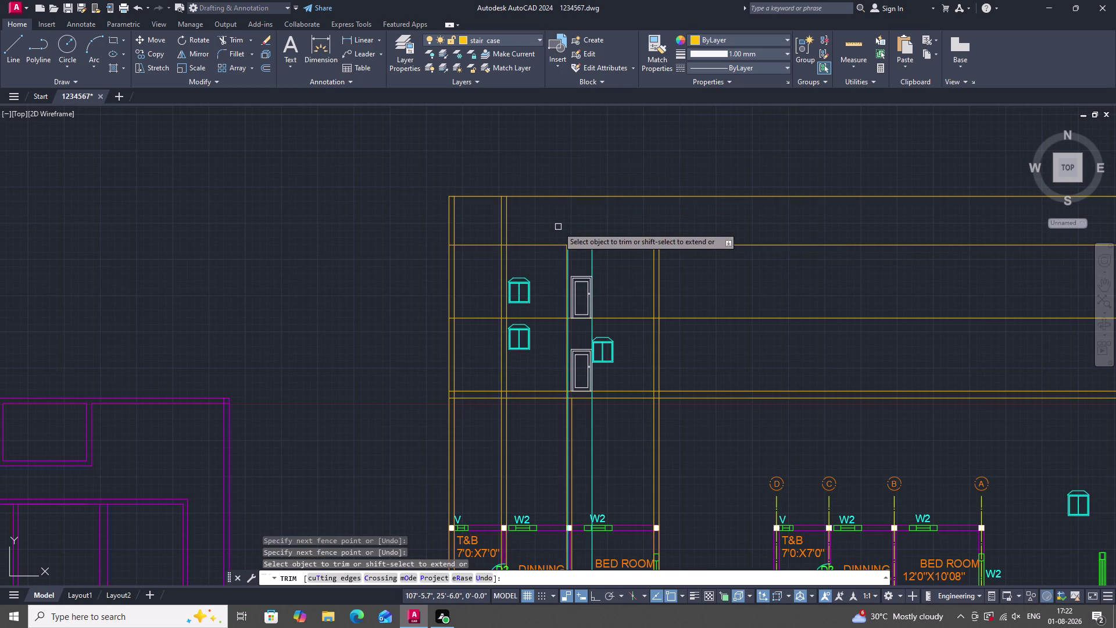
key(Escape)
Fence-trim the left vertical line segments and the projecting pieces crossing them.
scroll(up, 3)
scroll(down, 3)
scroll(up, 3)
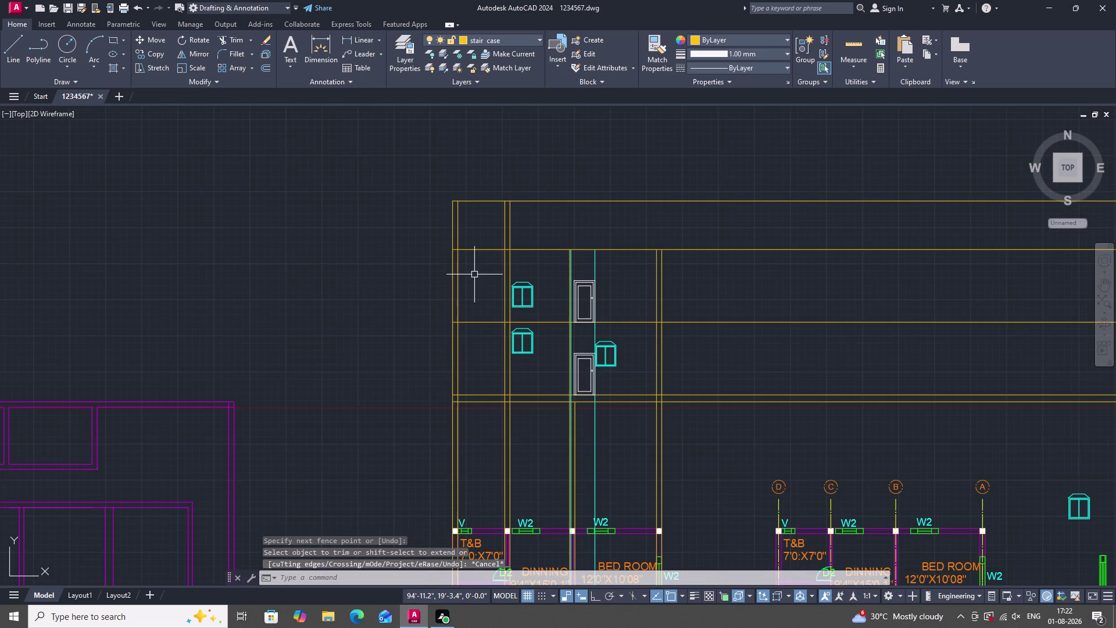
text(T)
text(R)
key(space)
drag(480, 234, 483, 365)
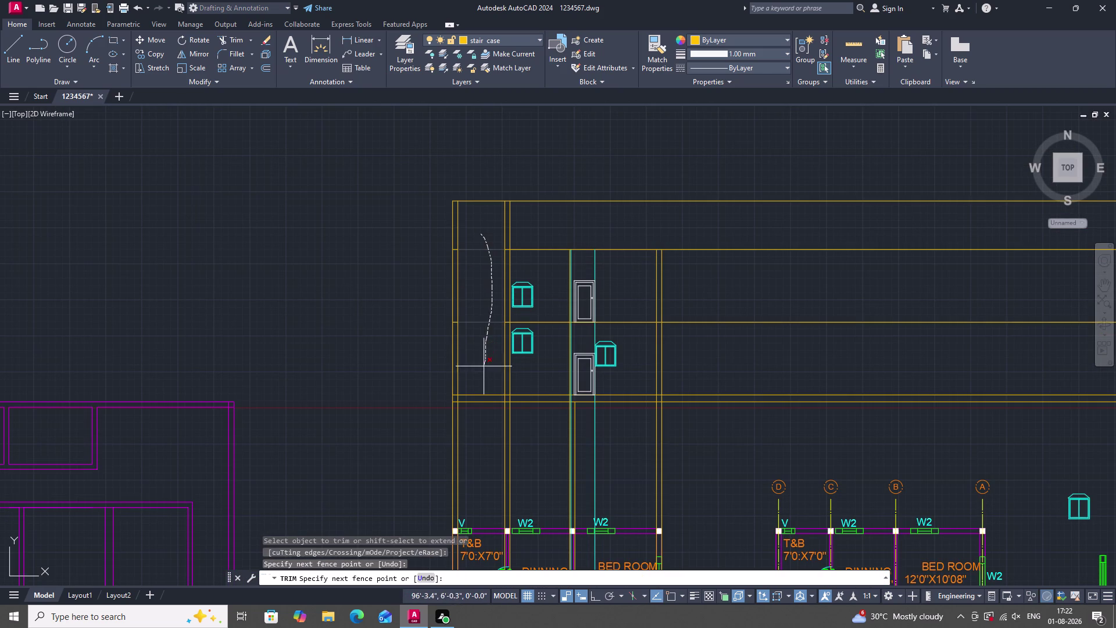
drag(483, 366, 483, 375)
click(459, 333)
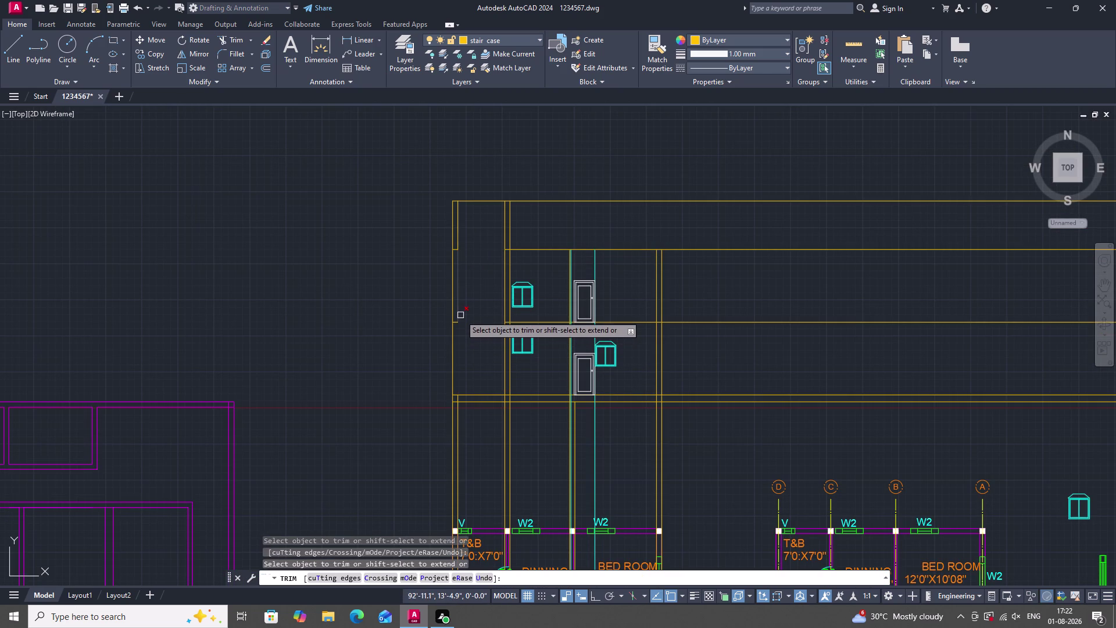
drag(458, 322, 459, 316)
click(460, 309)
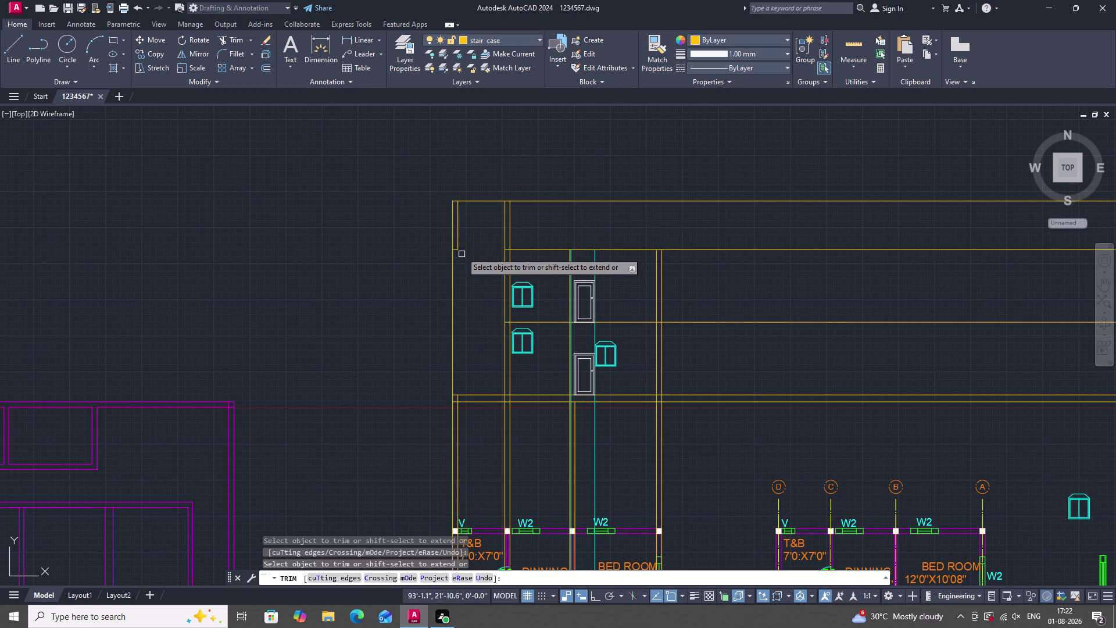
click(459, 248)
click(459, 241)
Trim the small line pieces at the left junction and below the door.
scroll(down, 3)
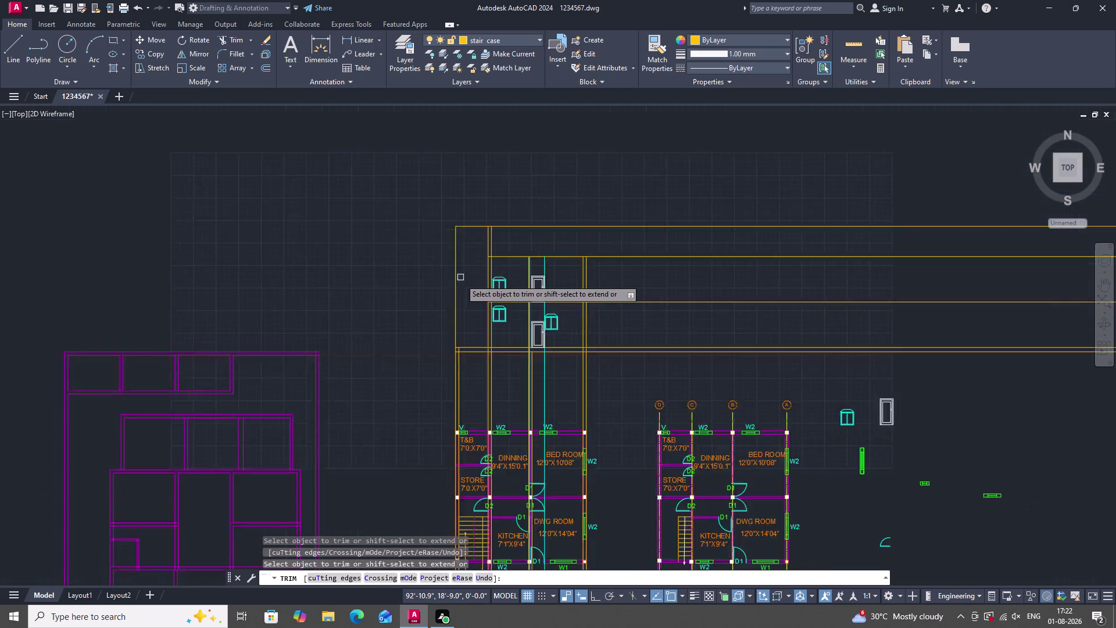
scroll(up, 3)
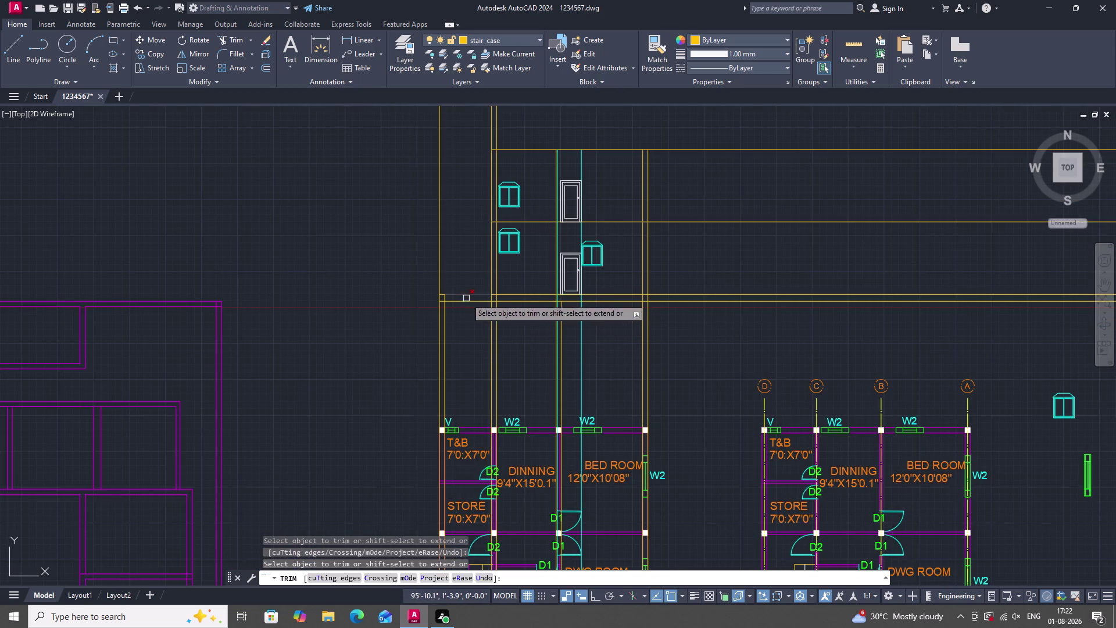
scroll(up, 3)
click(442, 298)
scroll(down, 3)
scroll(up, 3)
click(468, 298)
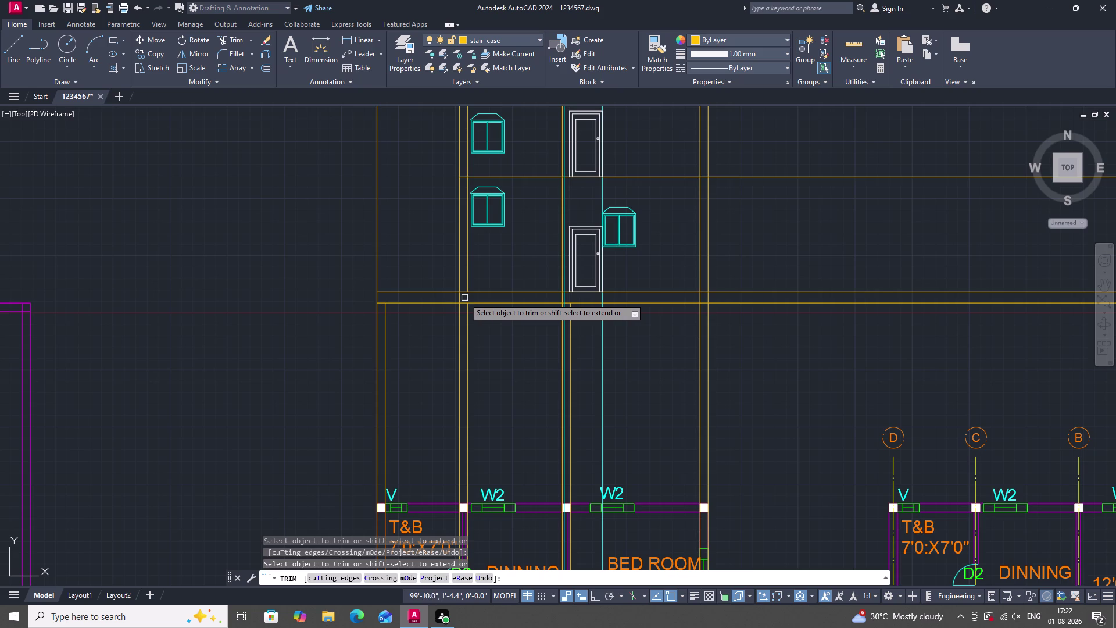
click(461, 298)
Trim the remaining line pieces under the door and near the floor band.
scroll(up, 3)
scroll(down, 3)
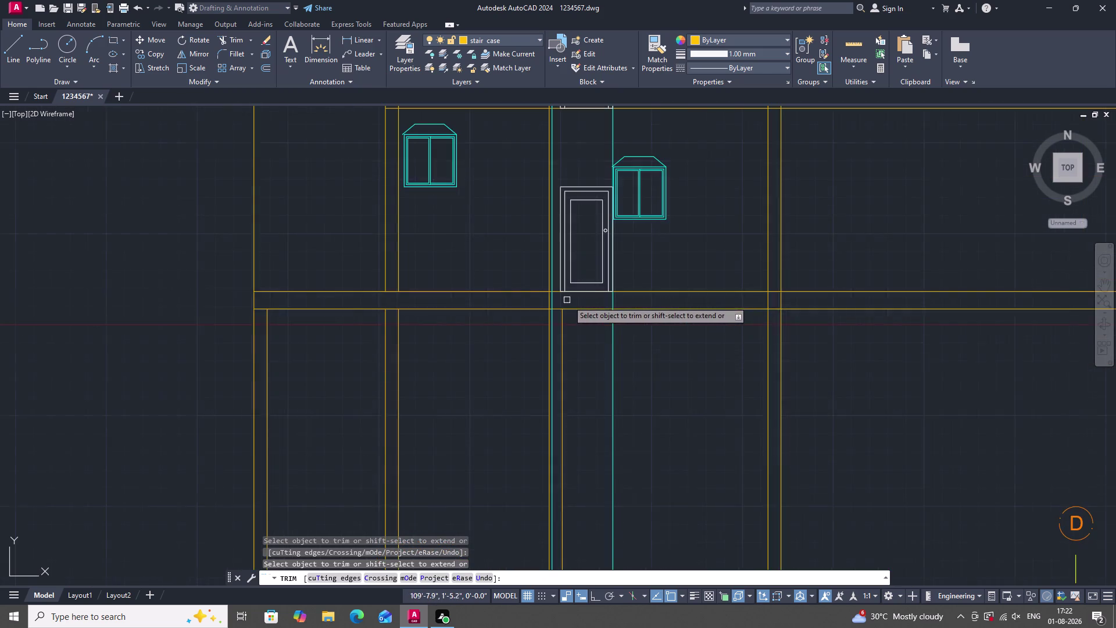
scroll(up, 3)
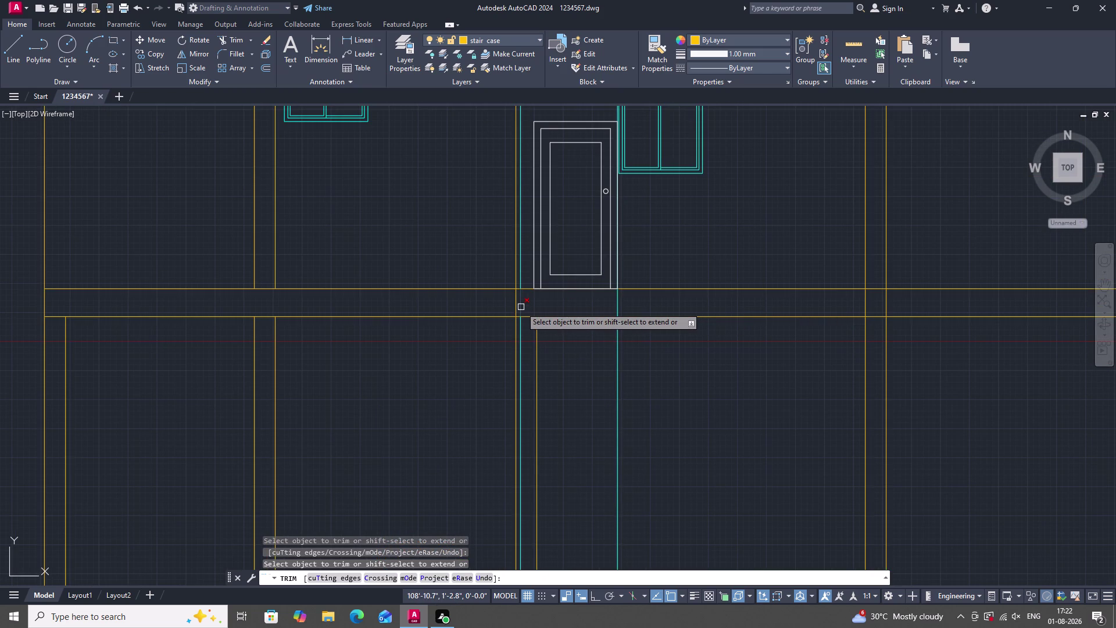
click(521, 307)
click(518, 307)
scroll(down, 3)
scroll(up, 3)
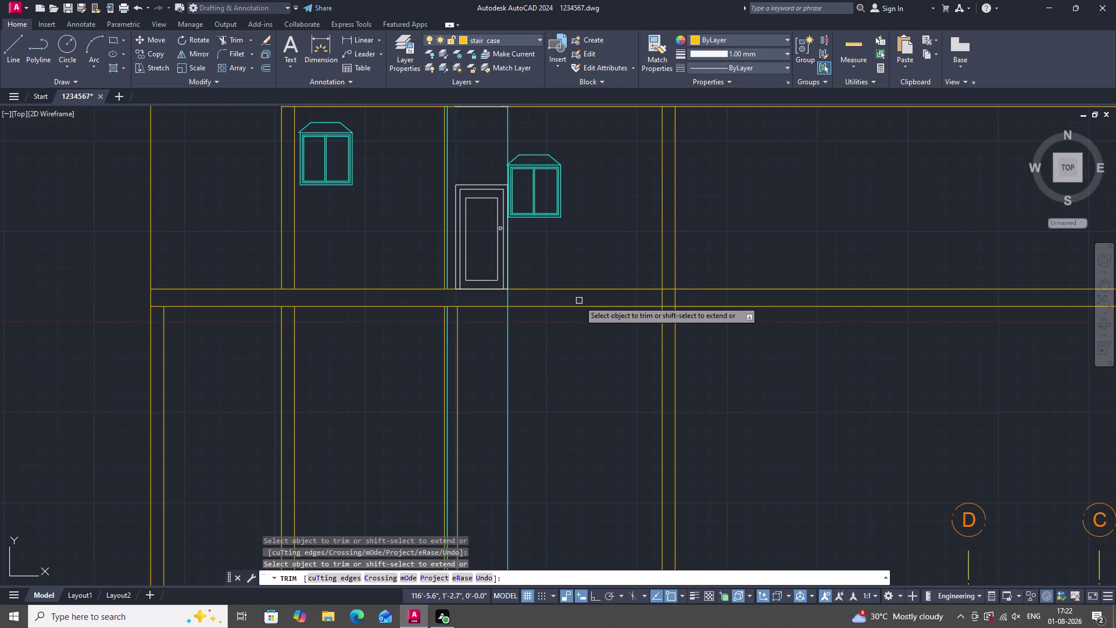
click(664, 295)
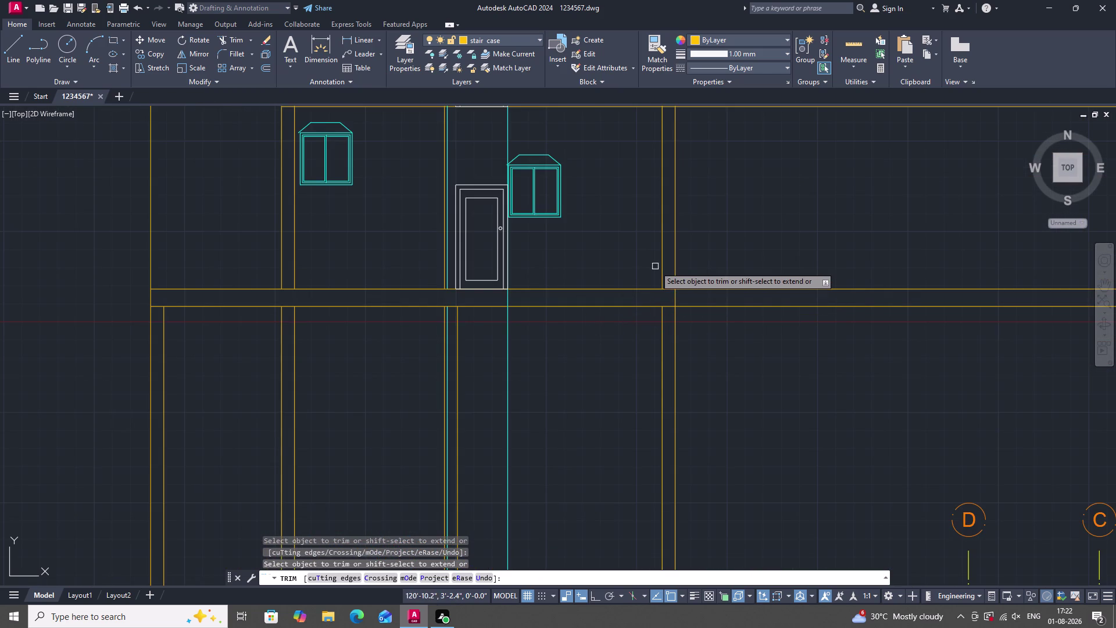
click(662, 266)
scroll(down, 3)
scroll(up, 3)
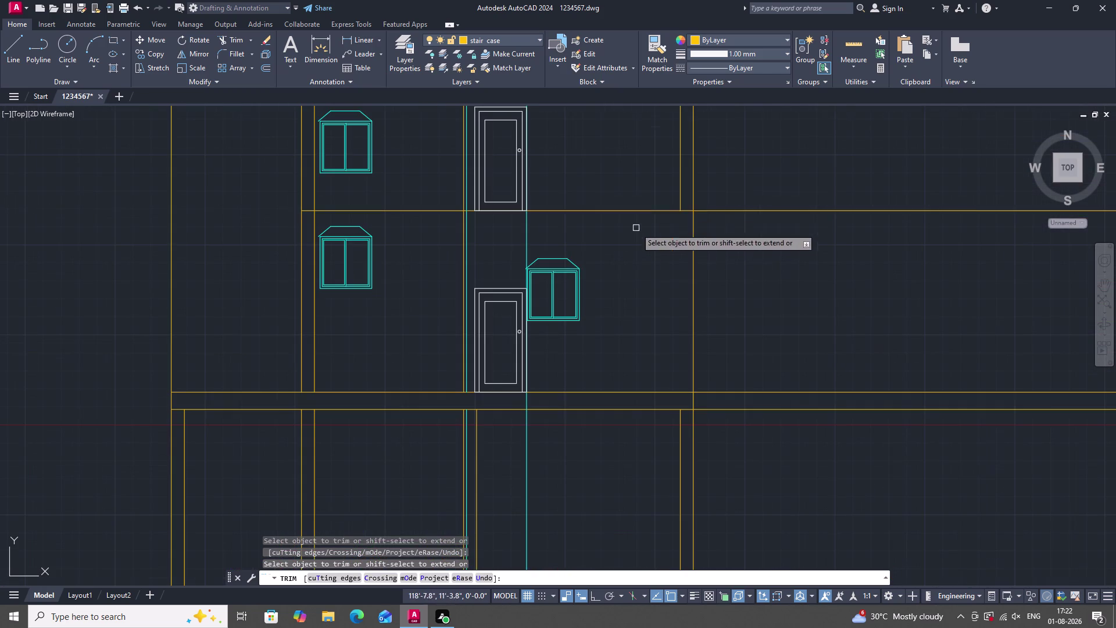
click(682, 180)
key(Escape)
Select the cyan vertical door-layer line beside the doors.
scroll(down, 3)
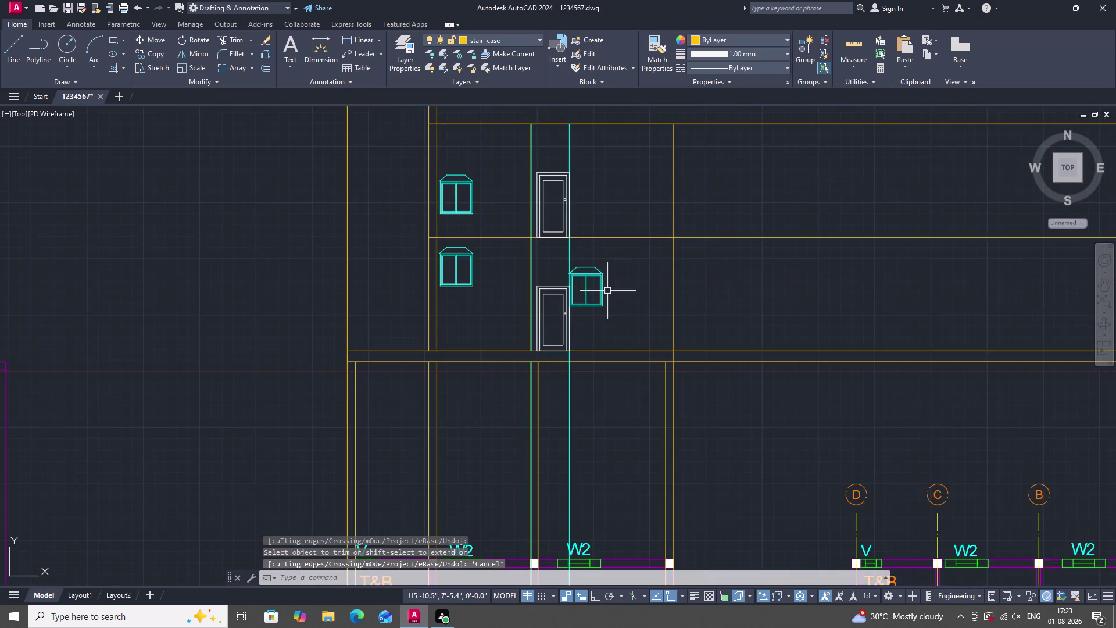
scroll(down, 3)
scroll(up, 3)
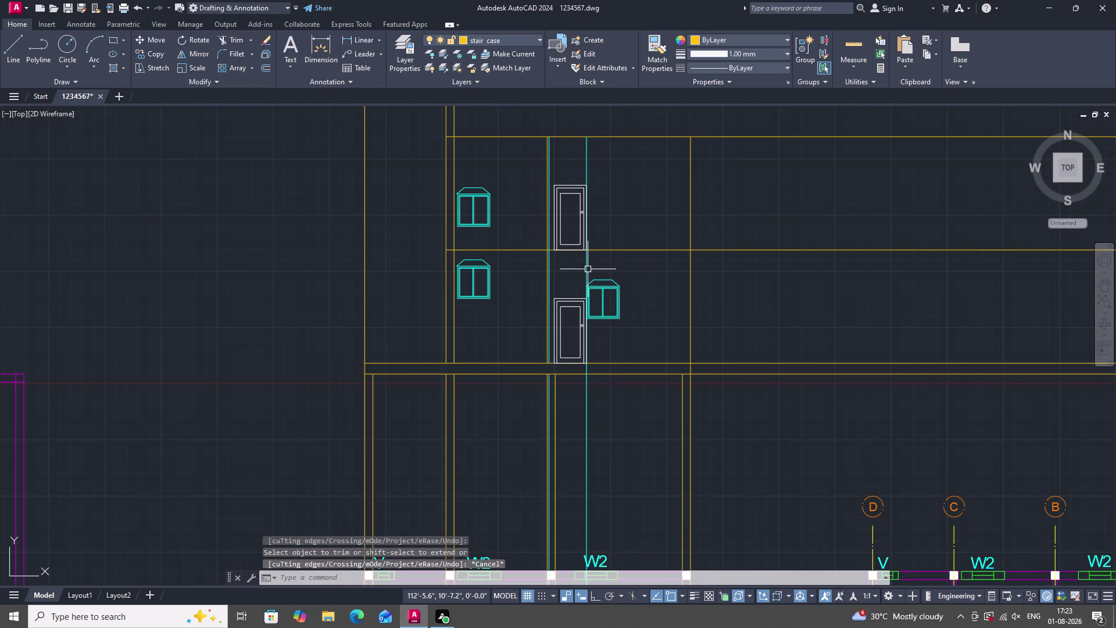
click(587, 269)
right_drag(609, 249, 619, 280)
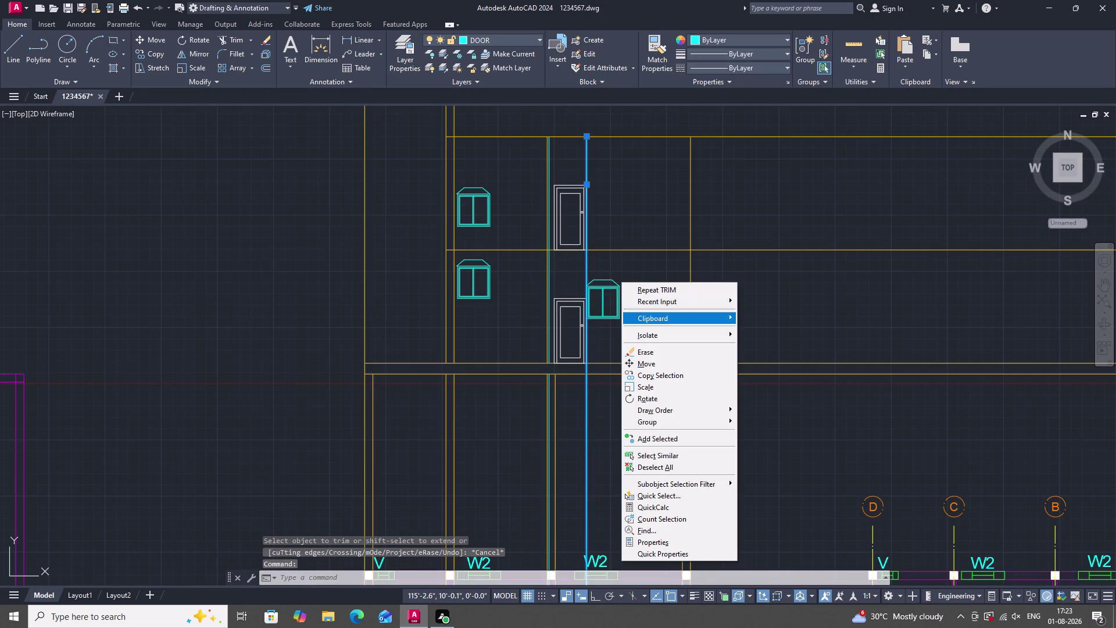
click(657, 351)
scroll(up, 3)
drag(581, 274, 555, 277)
click(499, 281)
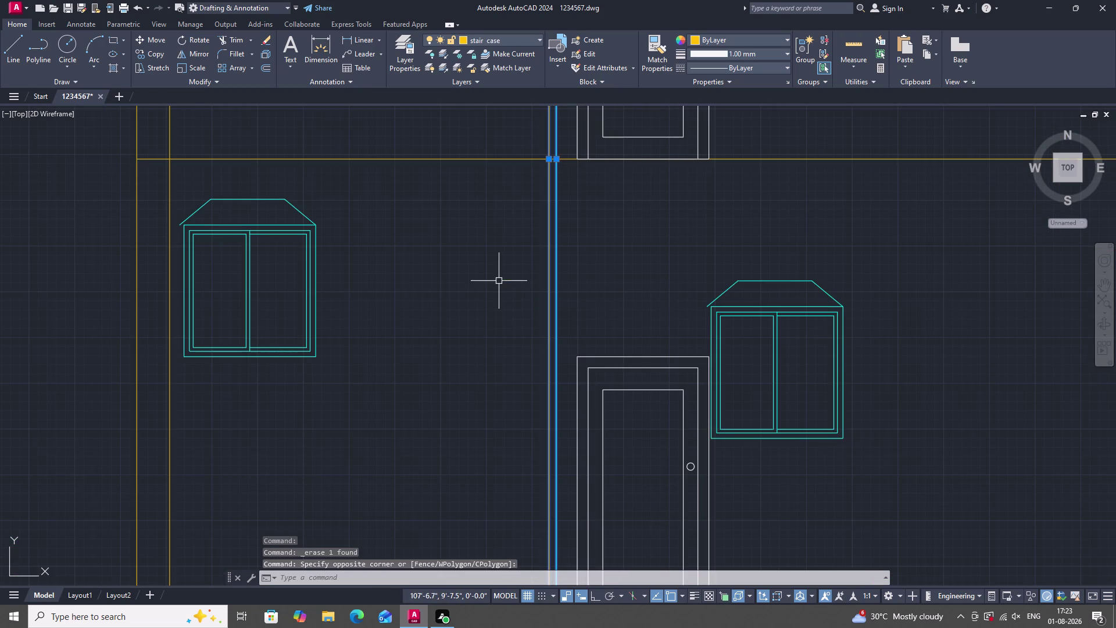
right_drag(500, 281, 500, 298)
click(540, 376)
scroll(down, 3)
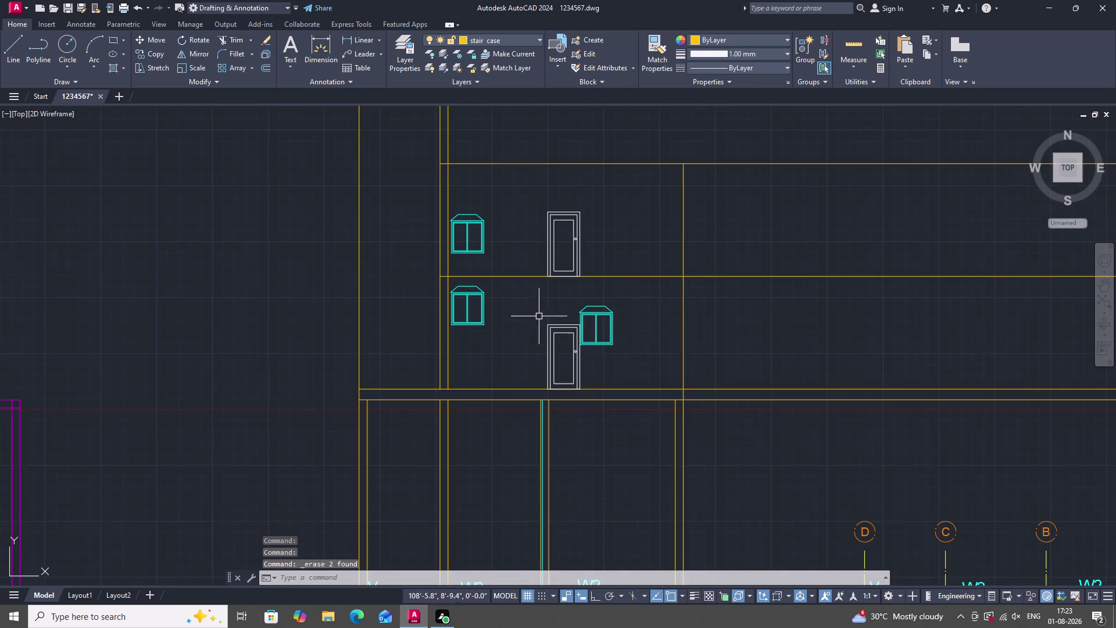
scroll(down, 3)
scroll(up, 3)
scroll(down, 3)
scroll(up, 3)
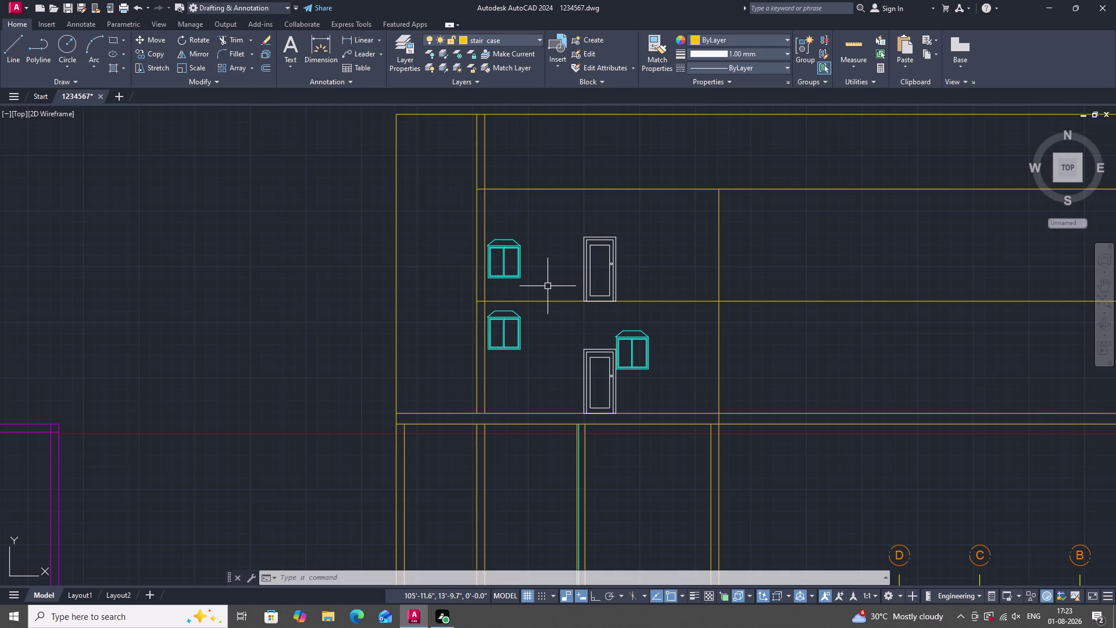
scroll(down, 3)
scroll(up, 3)
scroll(down, 3)
scroll(up, 3)
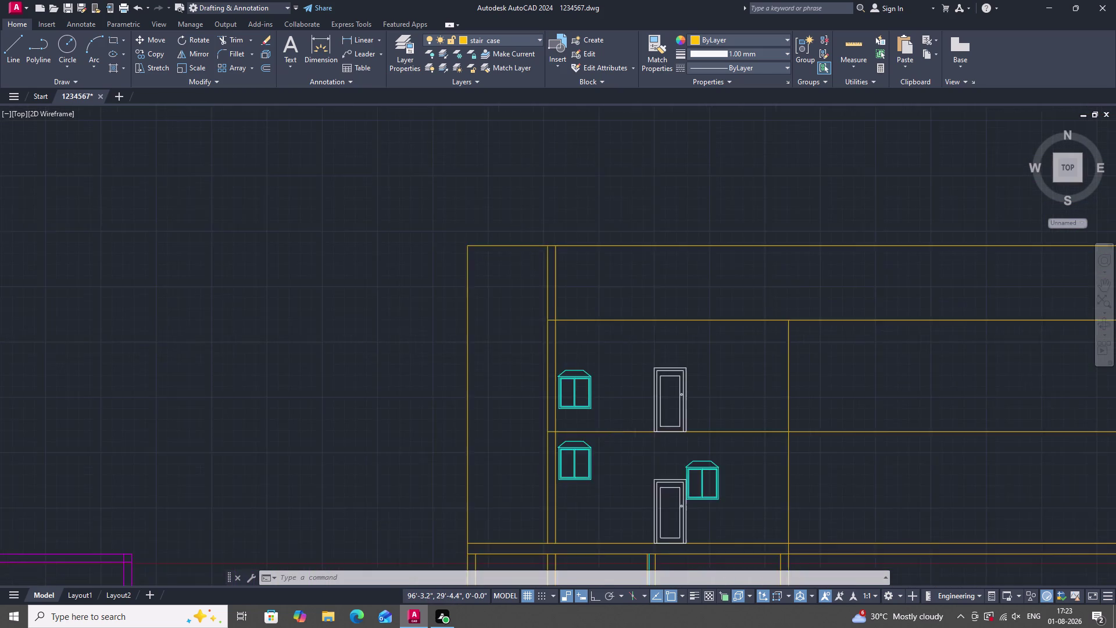
scroll(down, 3)
scroll(up, 3)
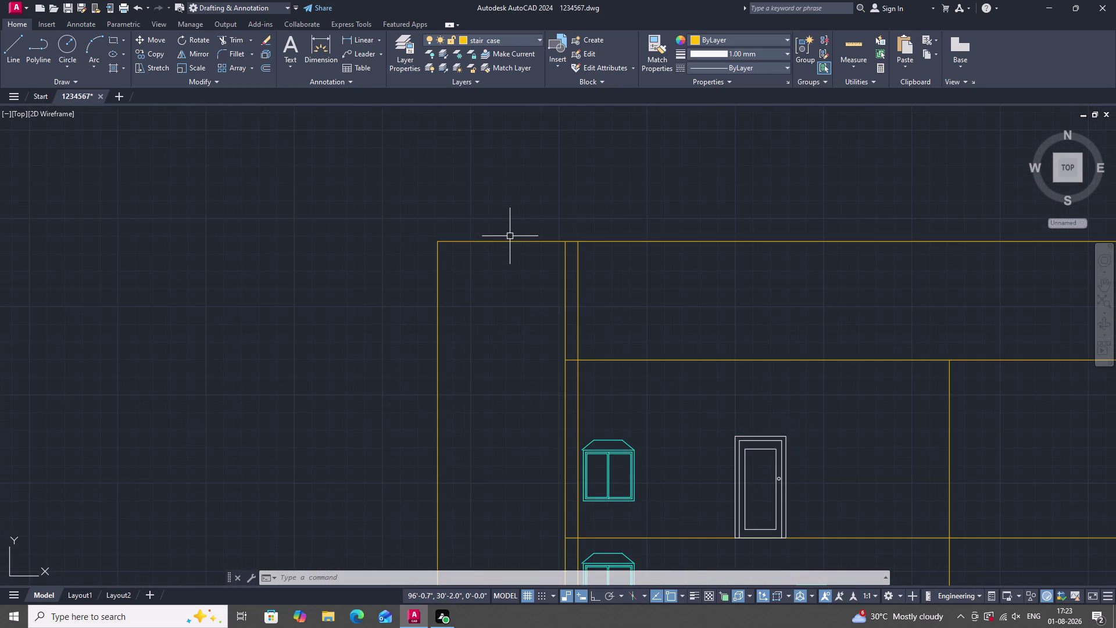
Offset the top edge line by 2".
text(O)
key(space)
key(space)
click(511, 241)
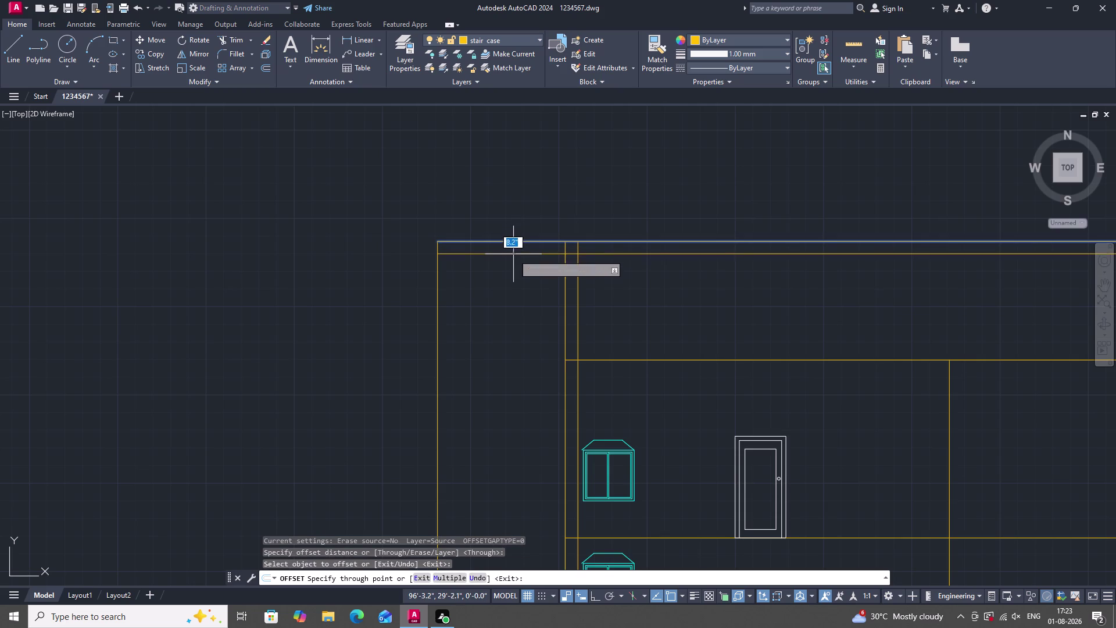
text(2)
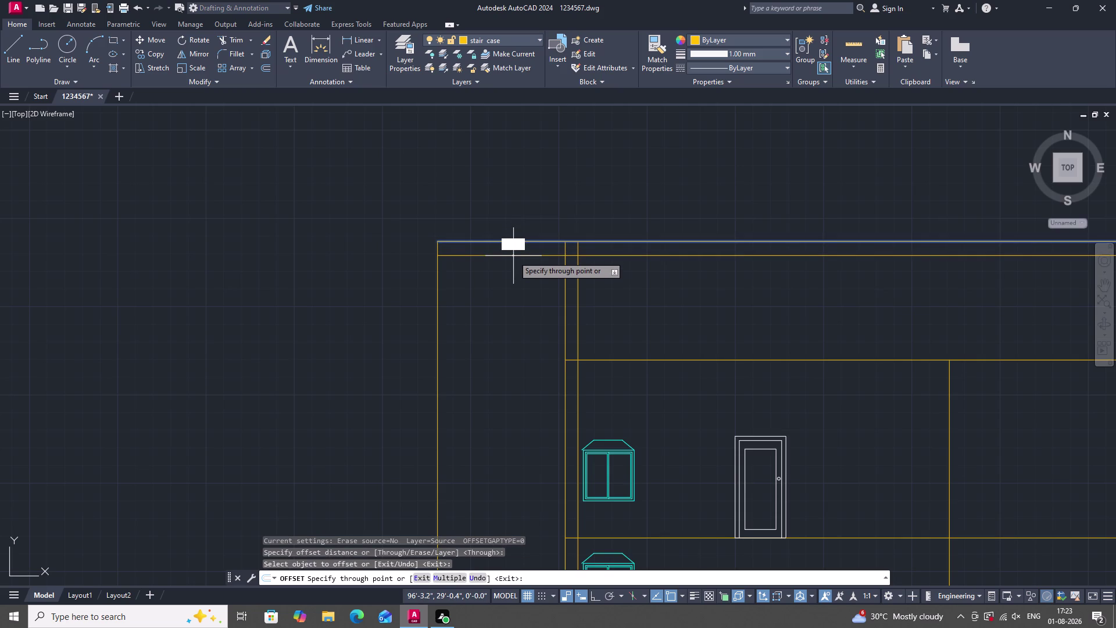
text(")
key(Return)
key(Escape)
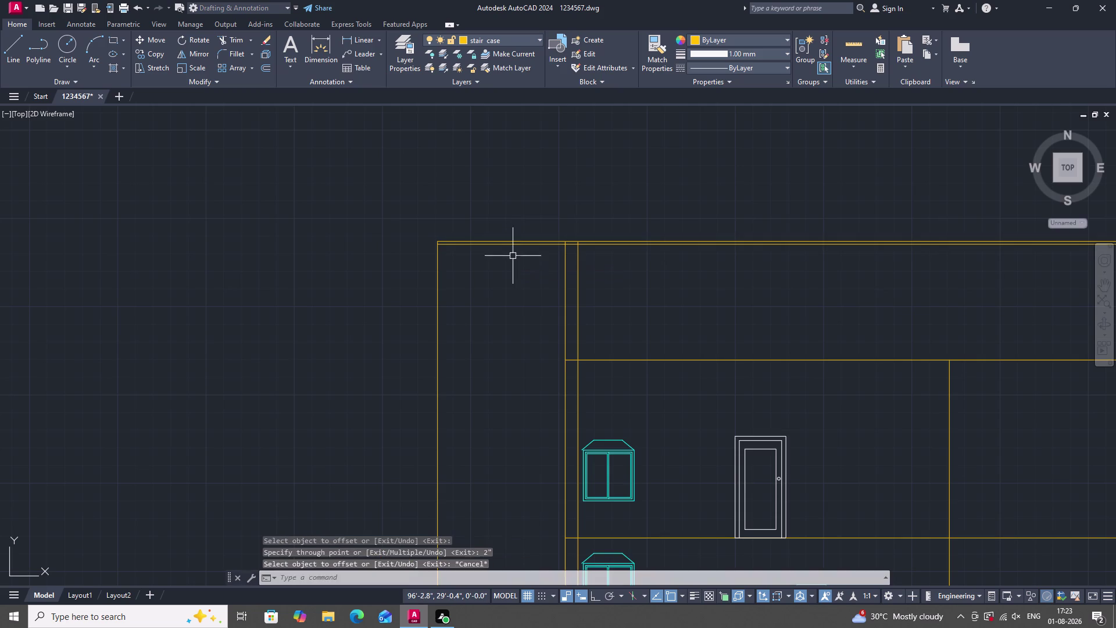
Abandon a trim and erase the short line at the top corner.
scroll(up, 3)
text(TR)
key(space)
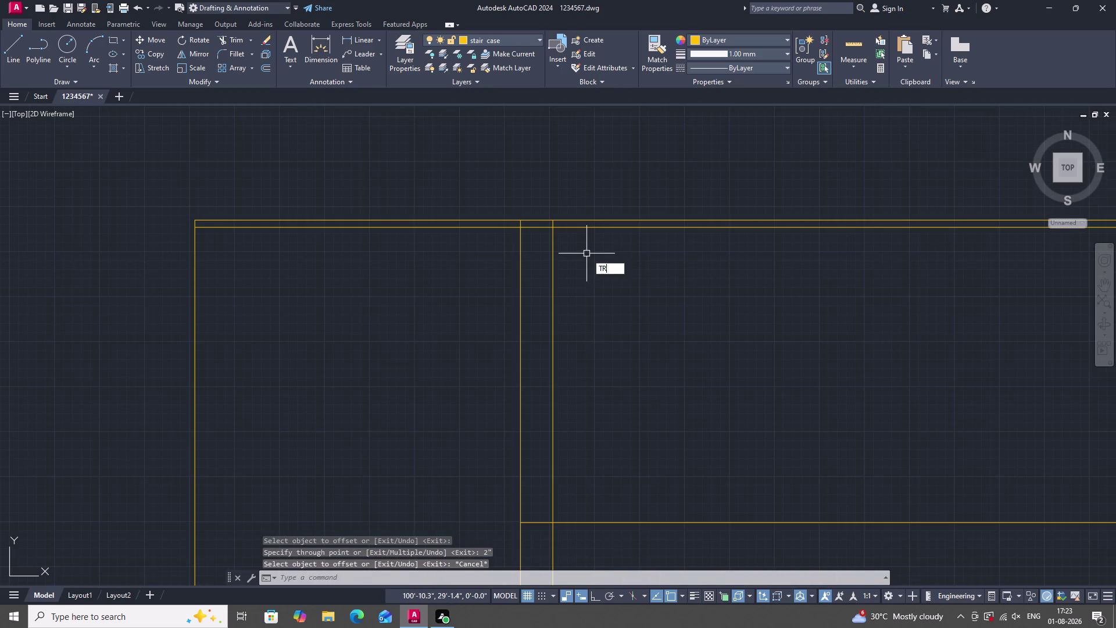
click(543, 228)
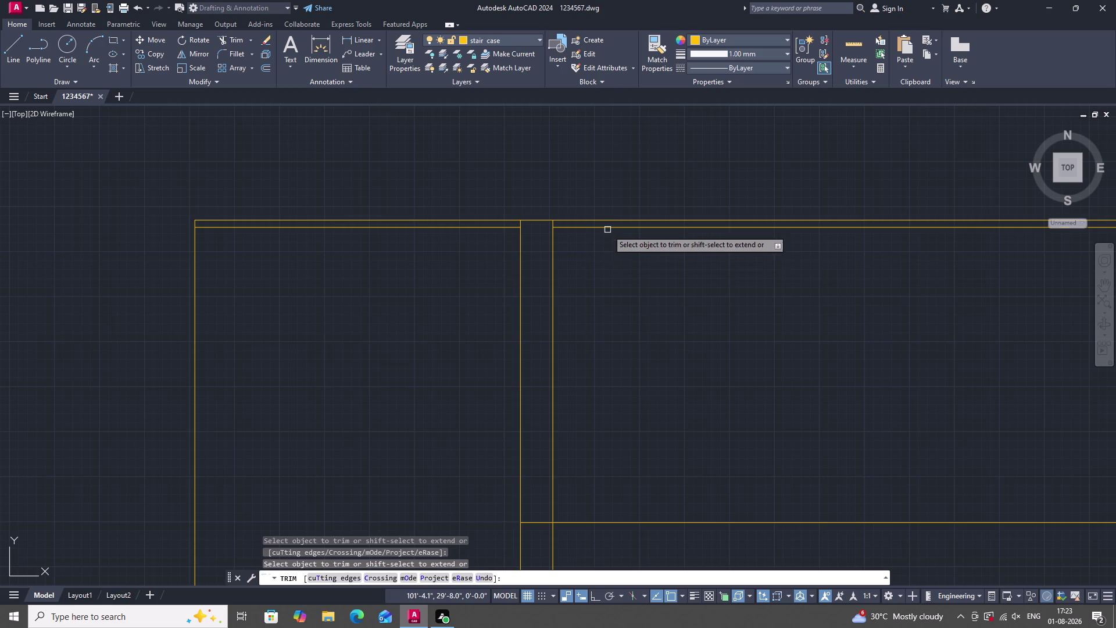
key(Escape)
click(607, 227)
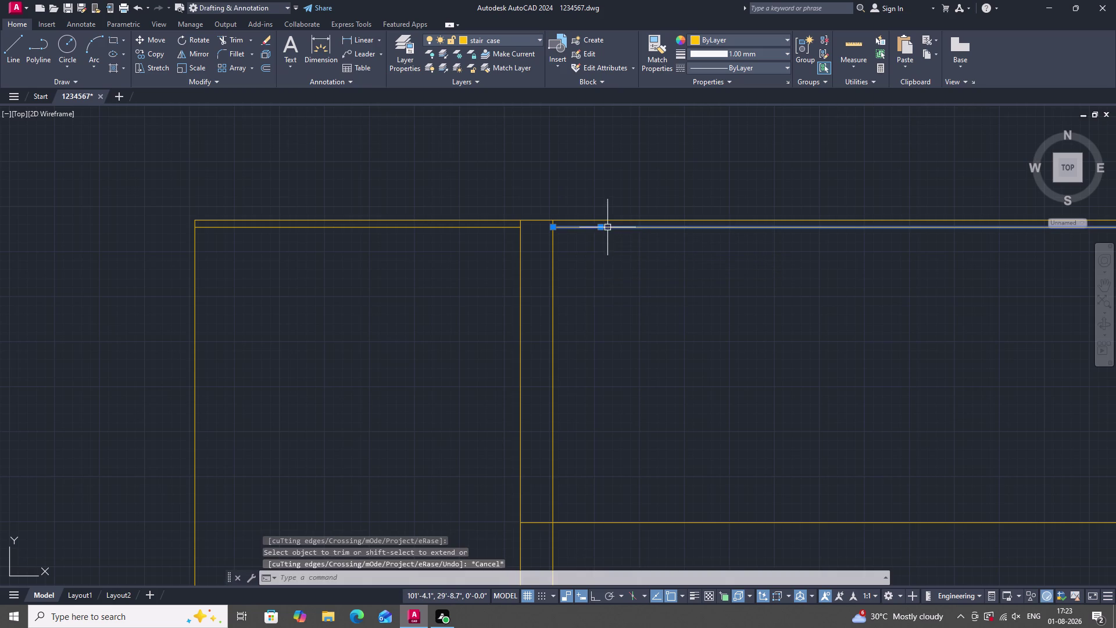
right_click(608, 234)
click(635, 305)
Erase the left vertical wall line.
scroll(down, 3)
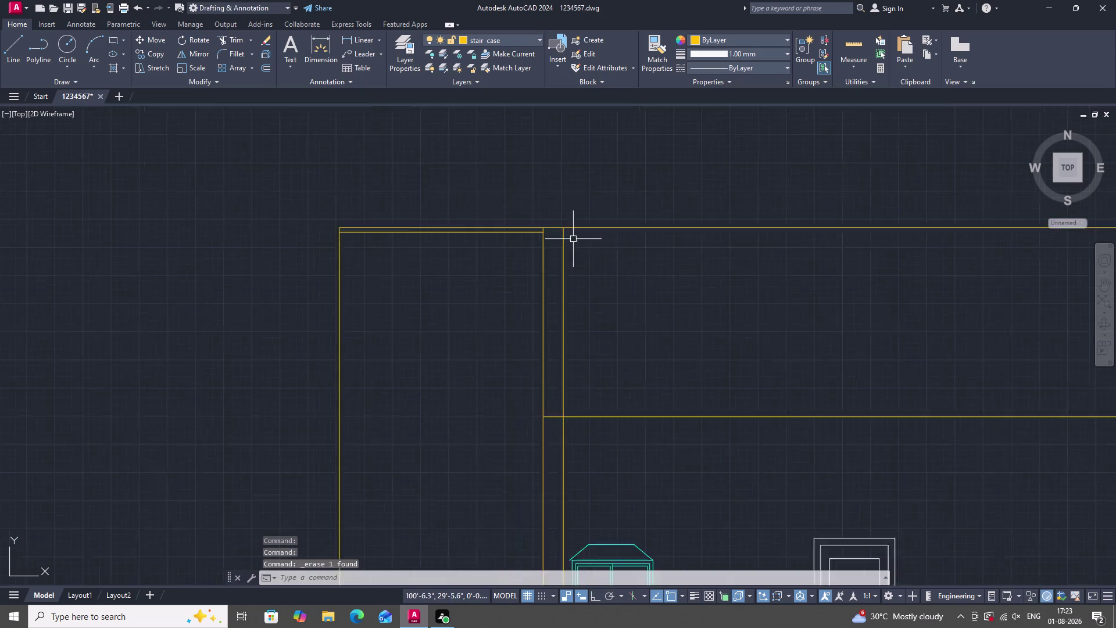
scroll(down, 3)
scroll(up, 3)
scroll(down, 3)
scroll(up, 3)
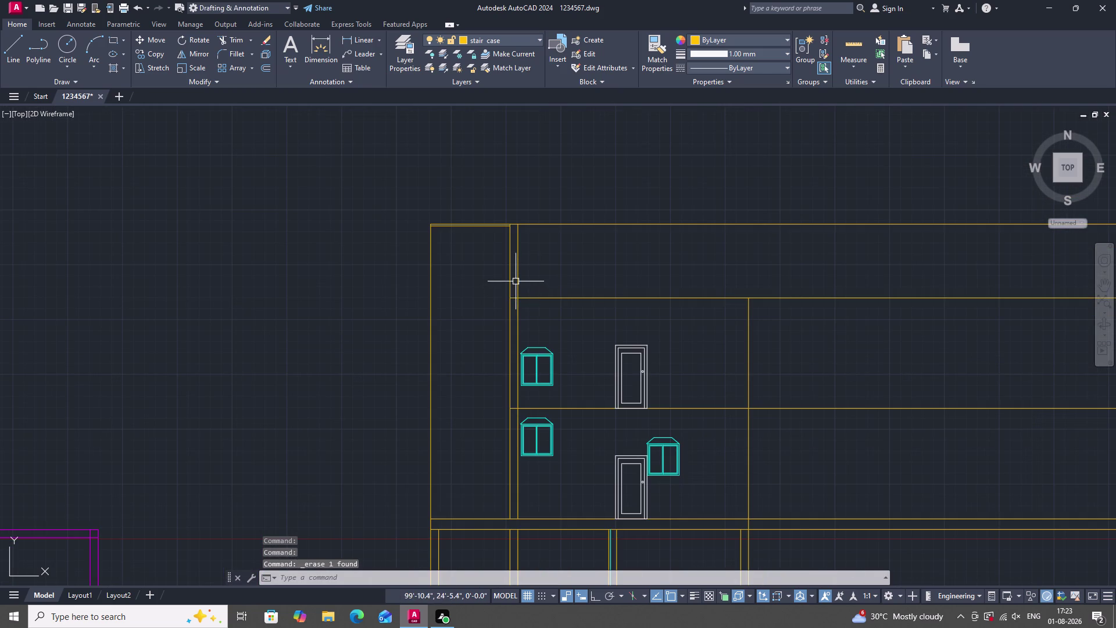
click(508, 259)
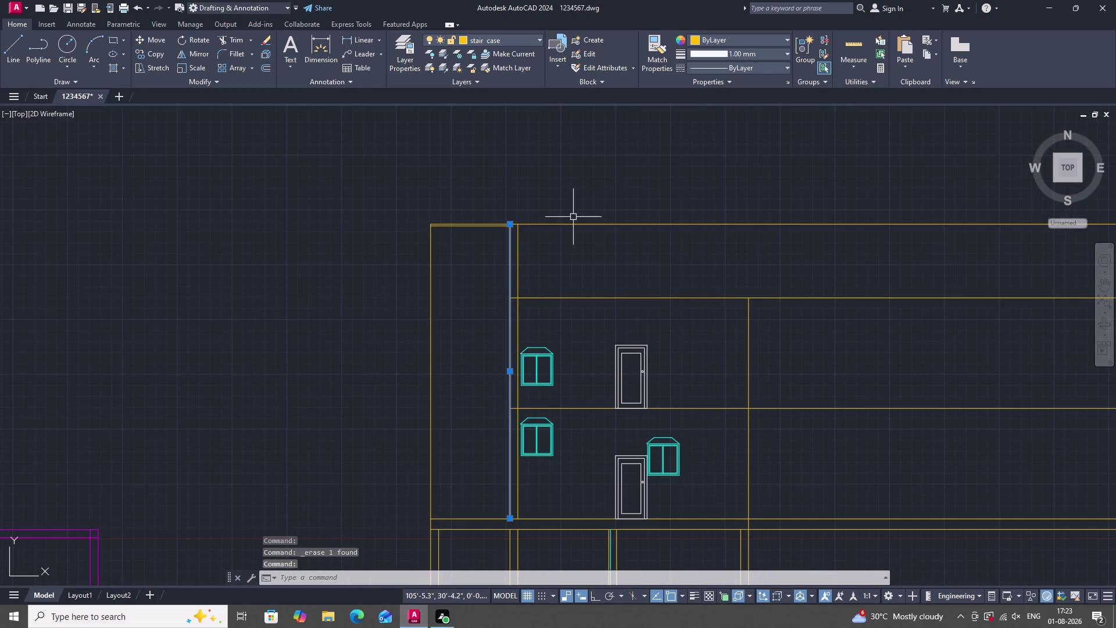
right_click(570, 192)
click(614, 262)
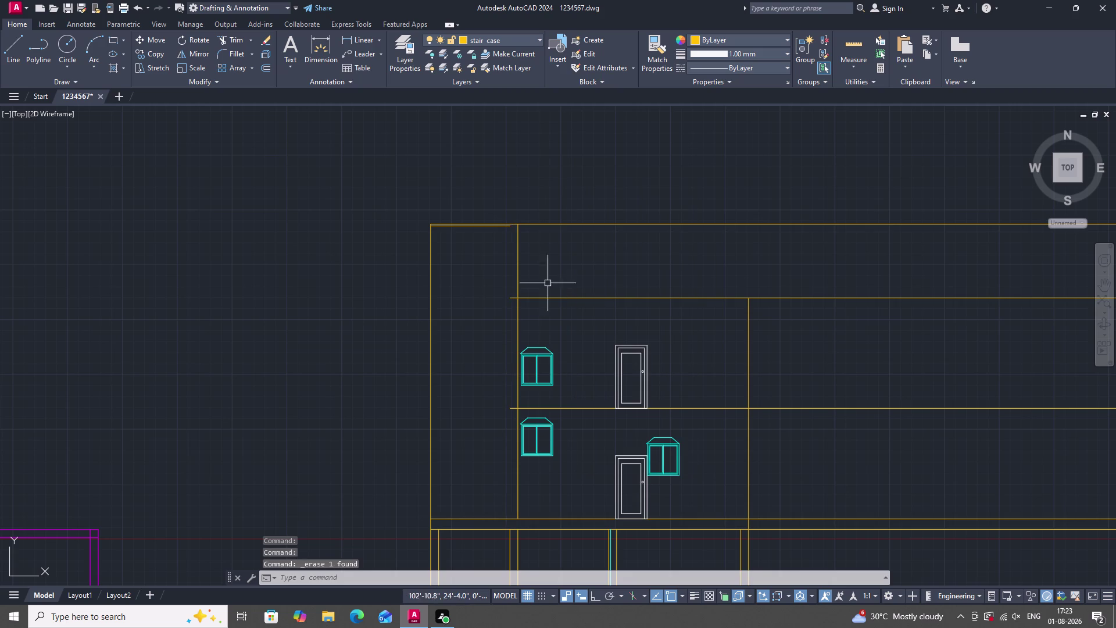
Offset the floor line between storeys by 6", then erase that copy.
scroll(down, 3)
scroll(up, 3)
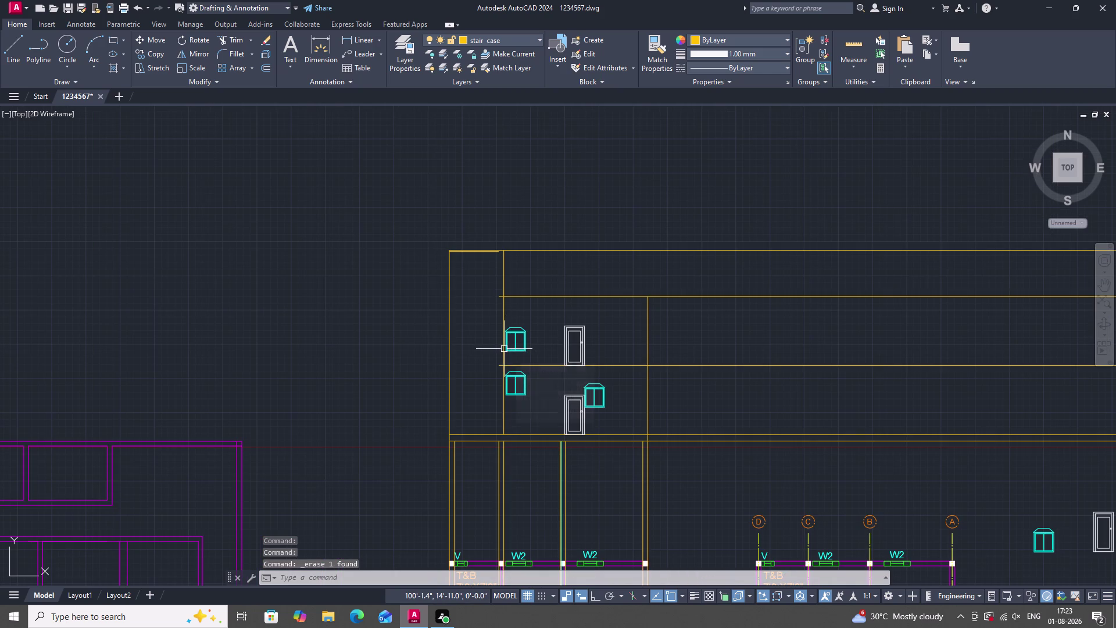
scroll(down, 3)
scroll(up, 3)
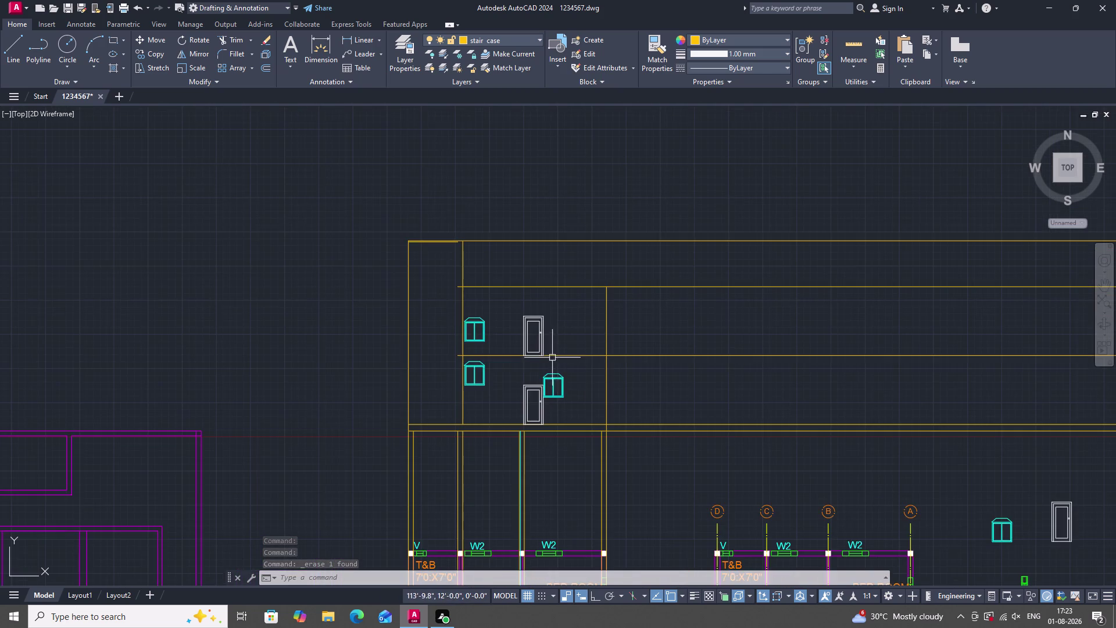
scroll(up, 3)
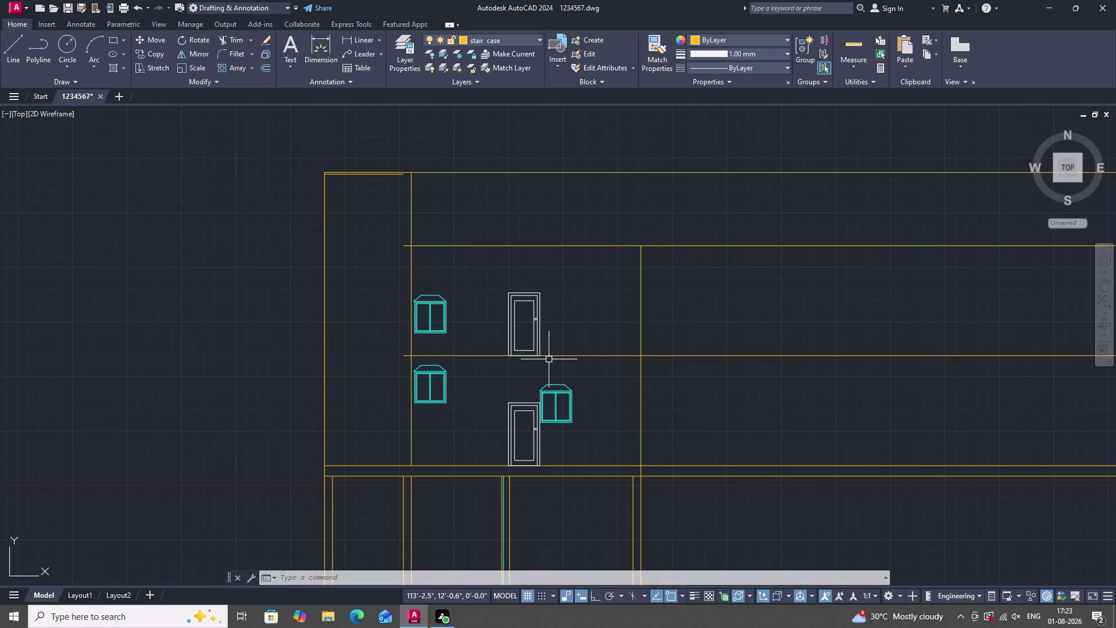
text(O)
key(space)
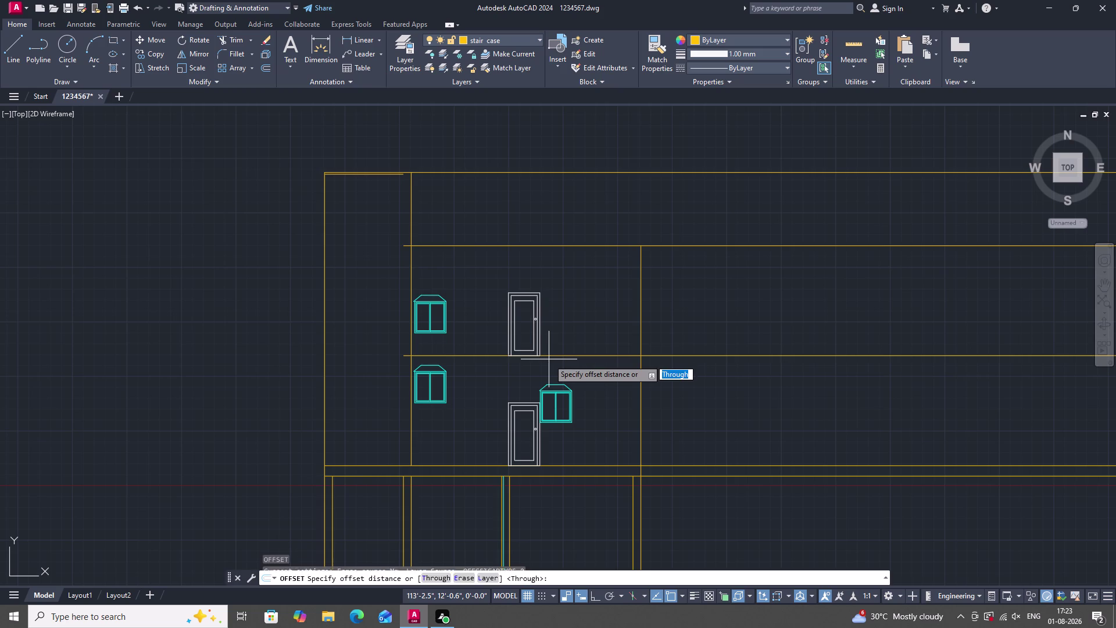
key(space)
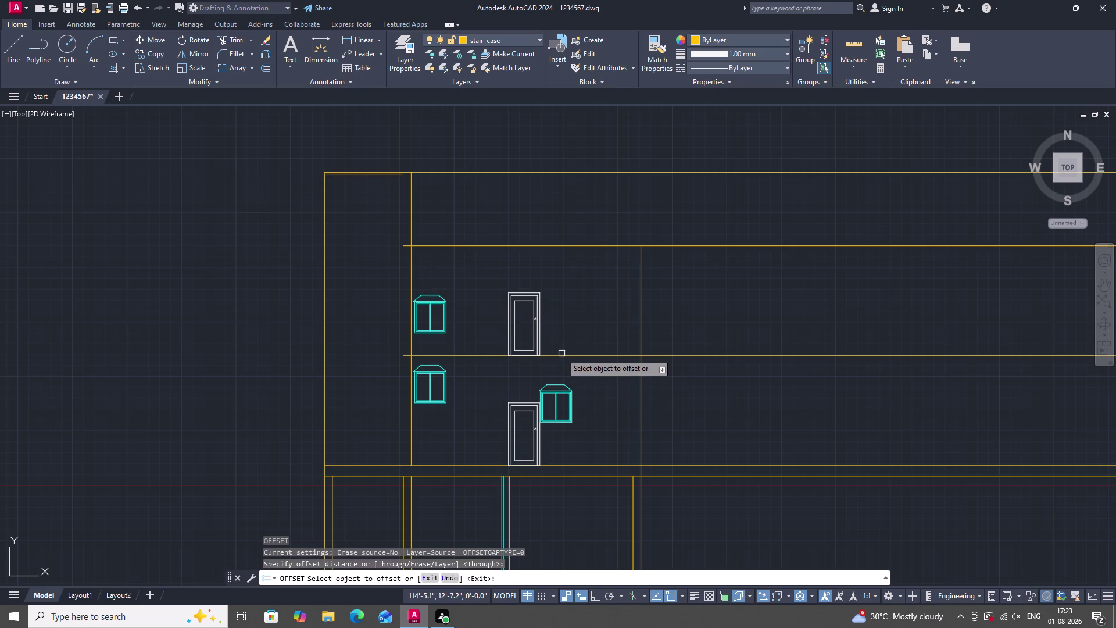
click(562, 354)
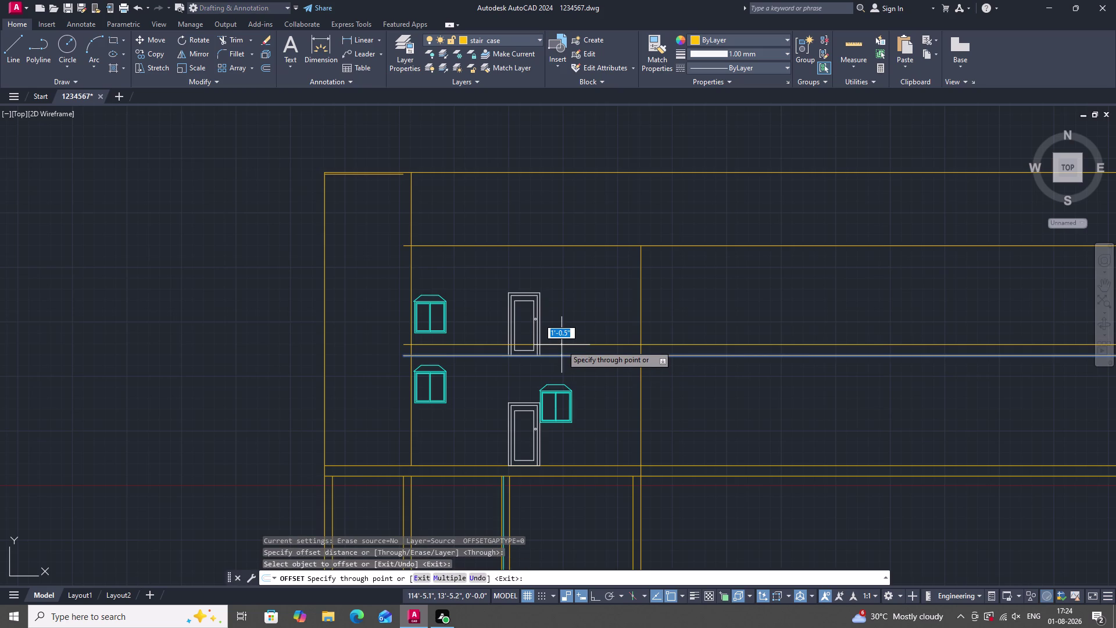
text(6")
key(Return)
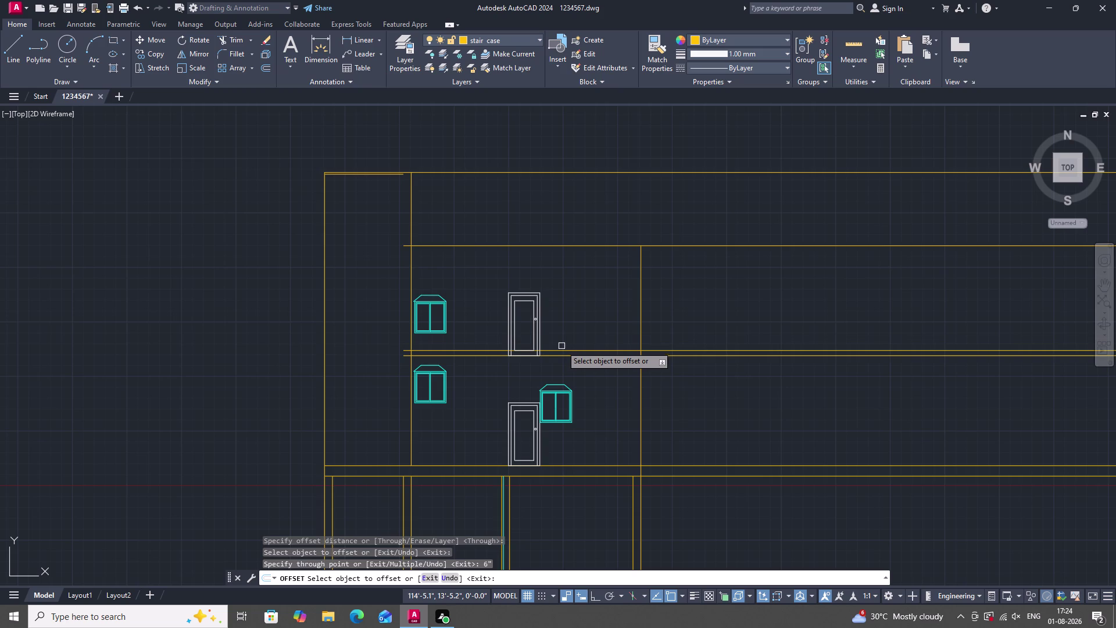
key(Escape)
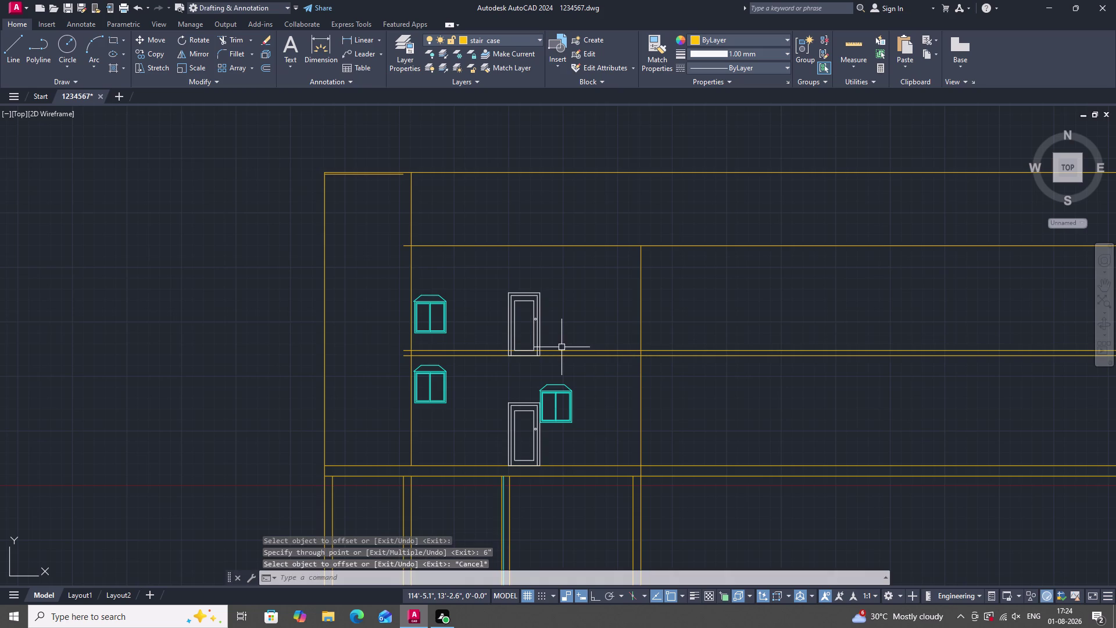
click(564, 350)
right_click(566, 326)
click(594, 395)
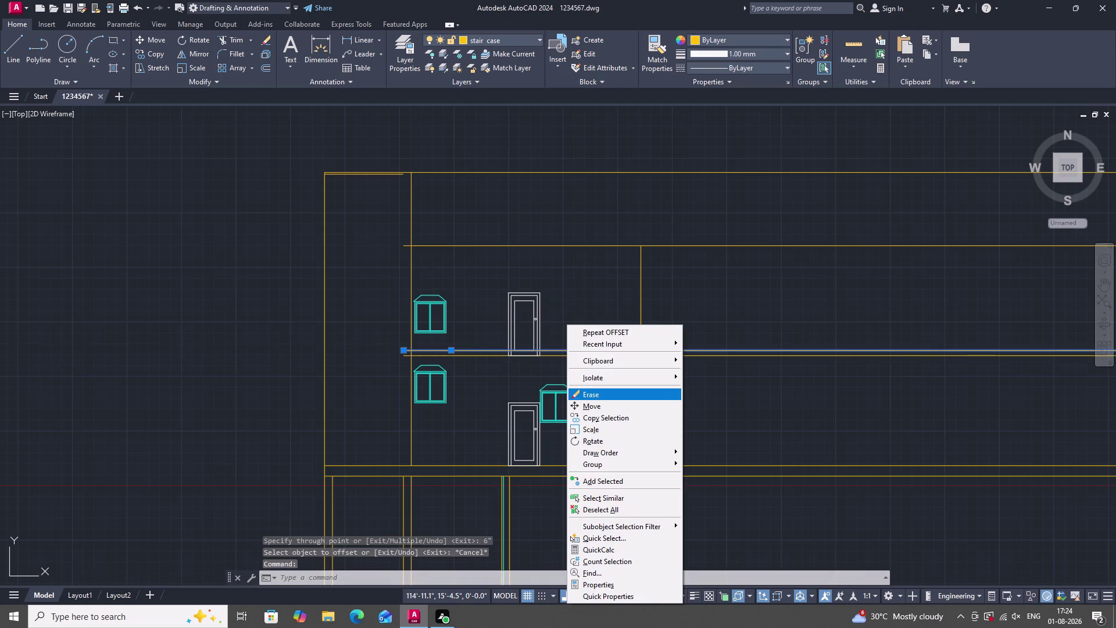
Offset the floor line between storeys by 1'.
key(o)
key(space)
key(space)
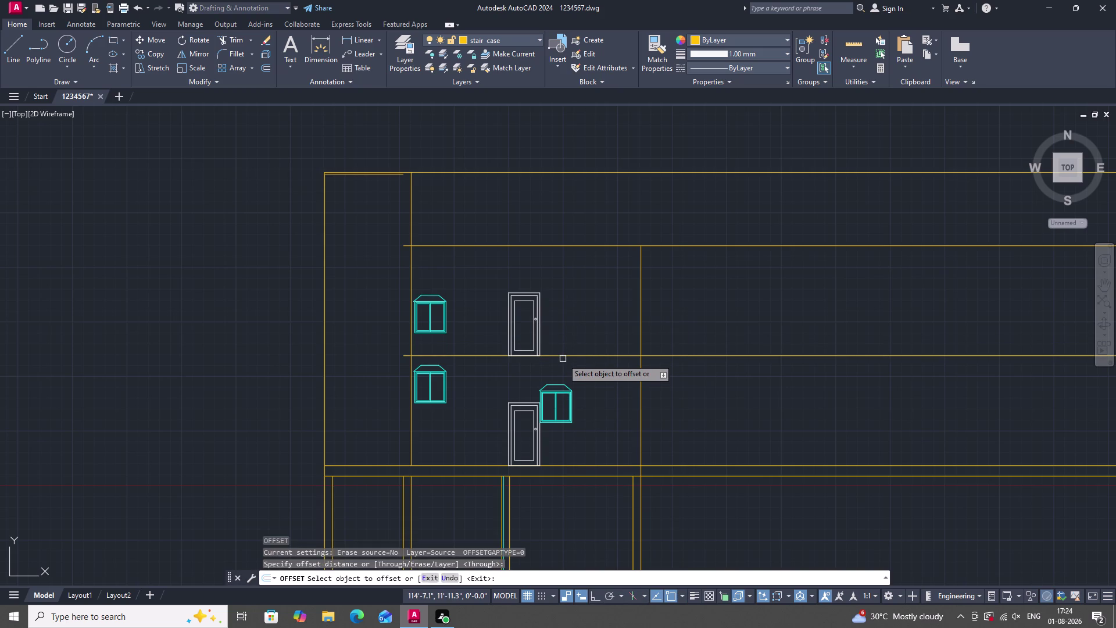
double_click(563, 357)
text(1)
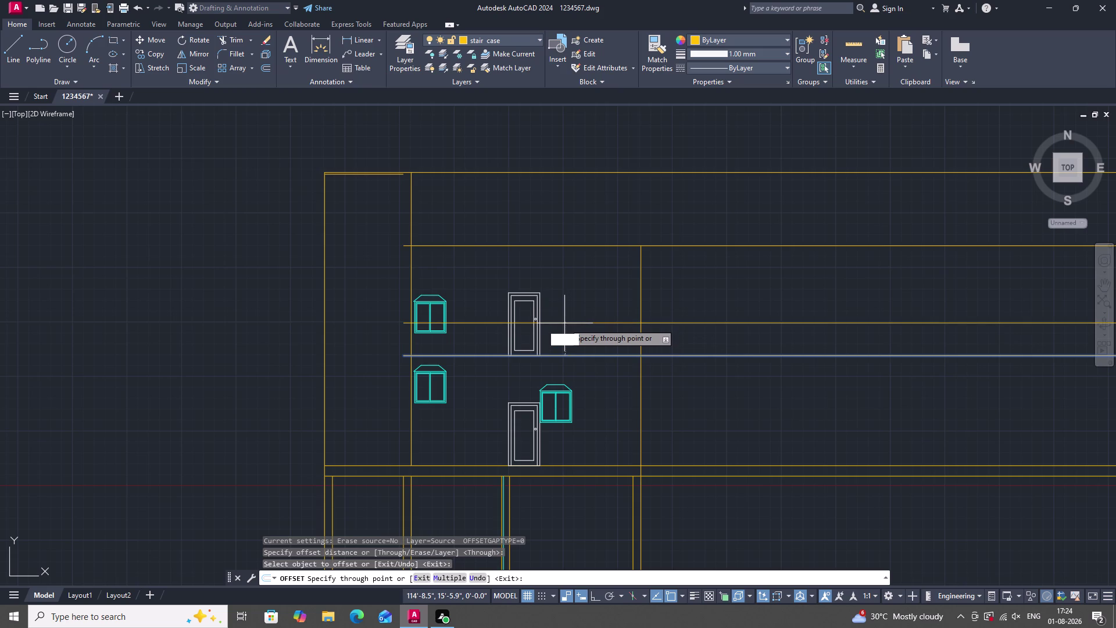
text(')
key(Return)
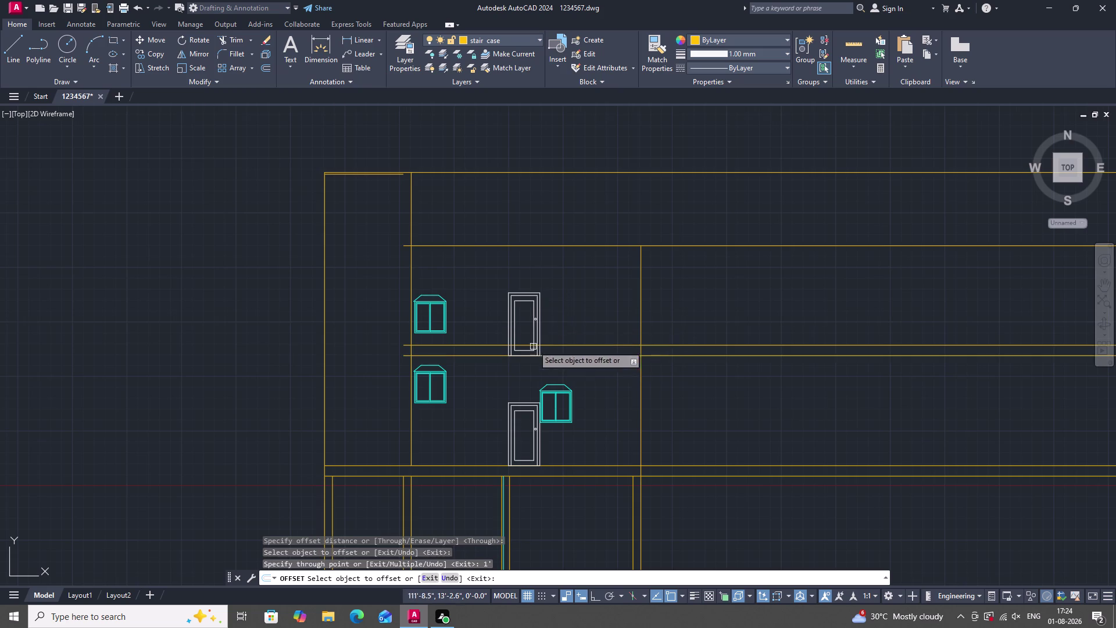
scroll(up, 3)
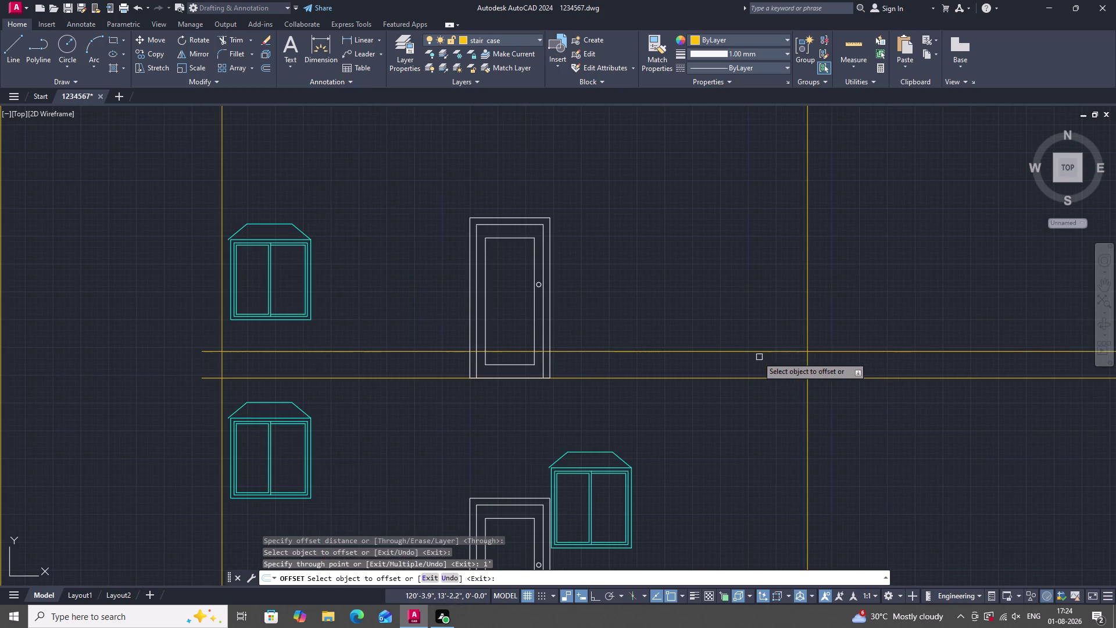
Offset the right vertical wall line by 6".
click(808, 366)
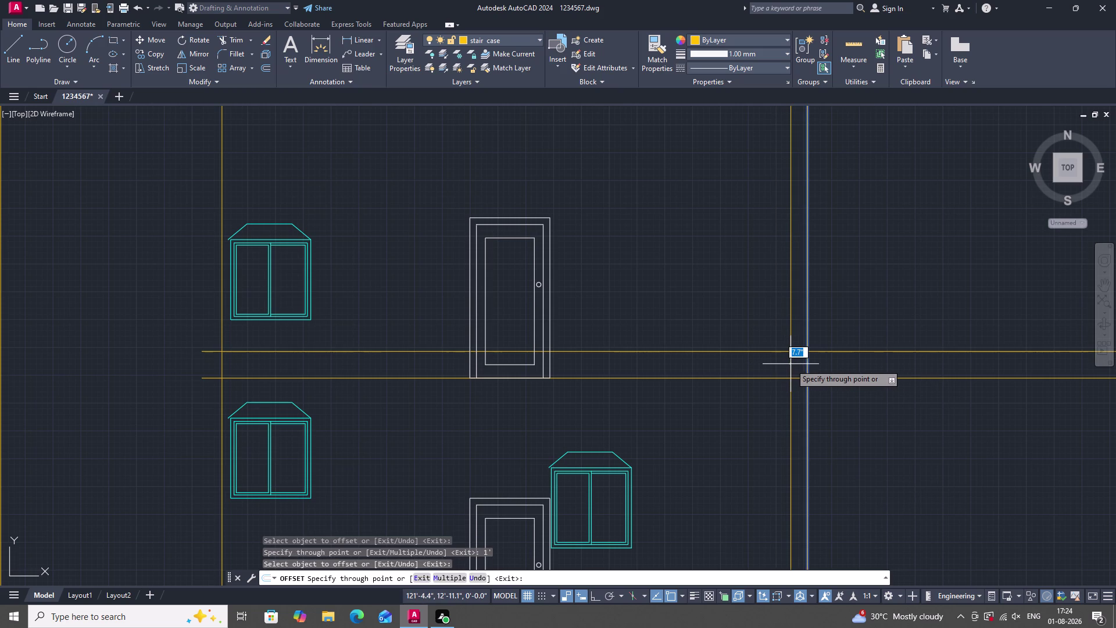
key(6)
key(shift+quotedbl)
key(Return)
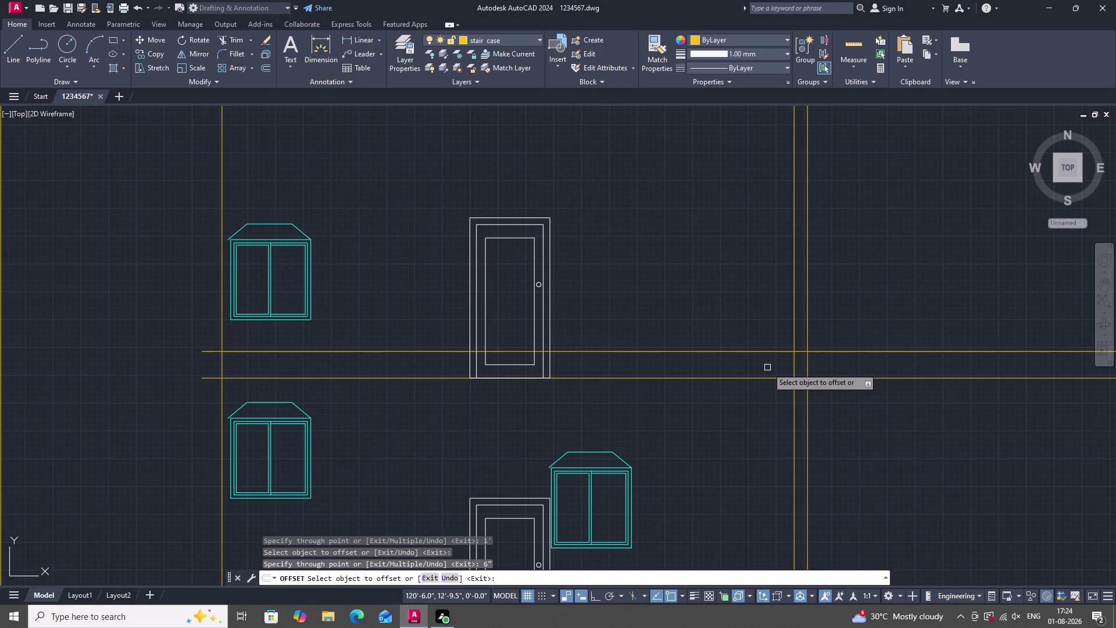
Place a 6" offset copy of the left wall line inside the elevation.
click(221, 361)
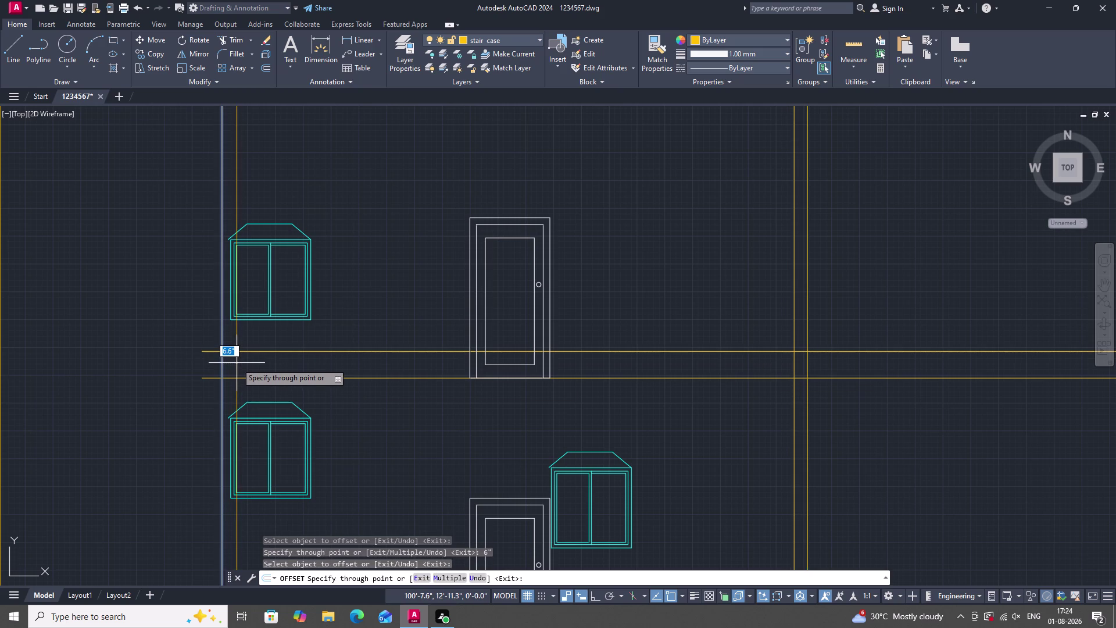
scroll(down, 3)
scroll(up, 3)
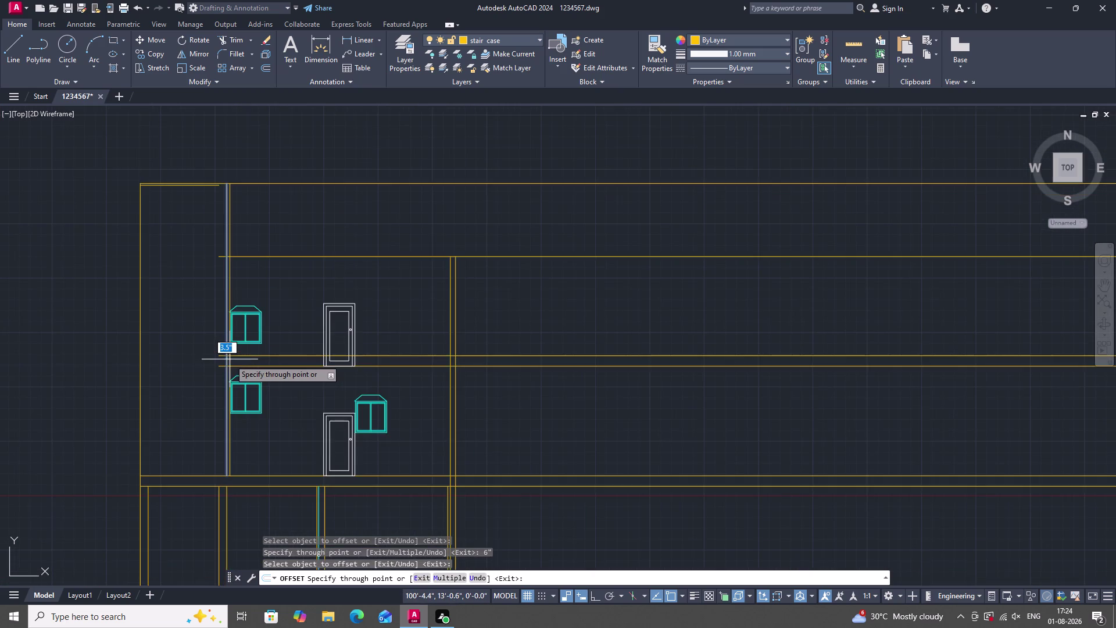
scroll(up, 3)
scroll(down, 3)
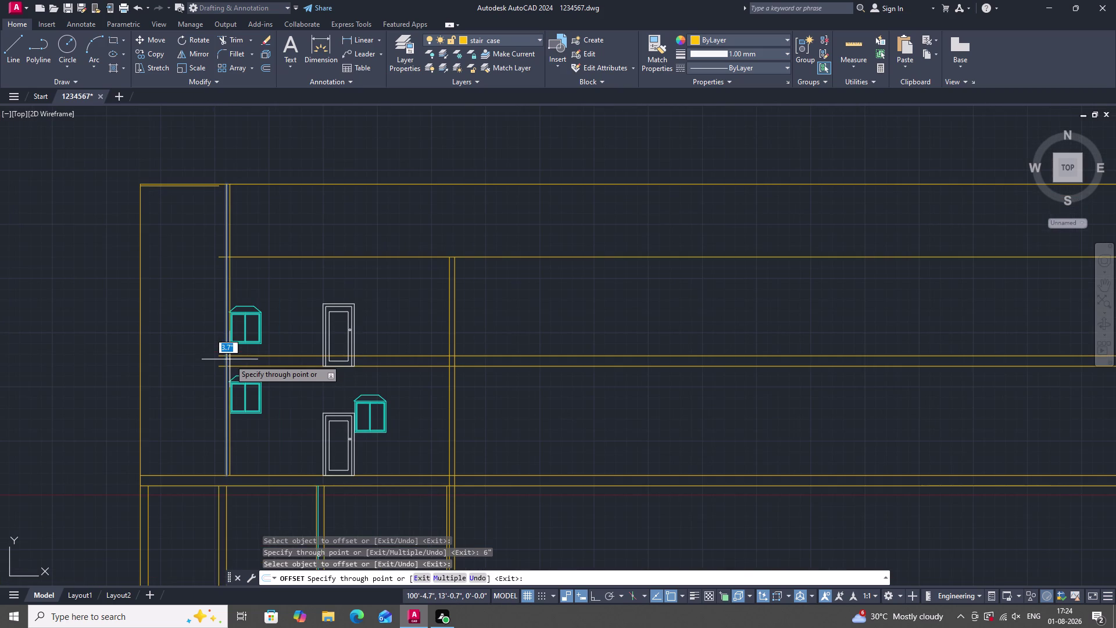
scroll(up, 3)
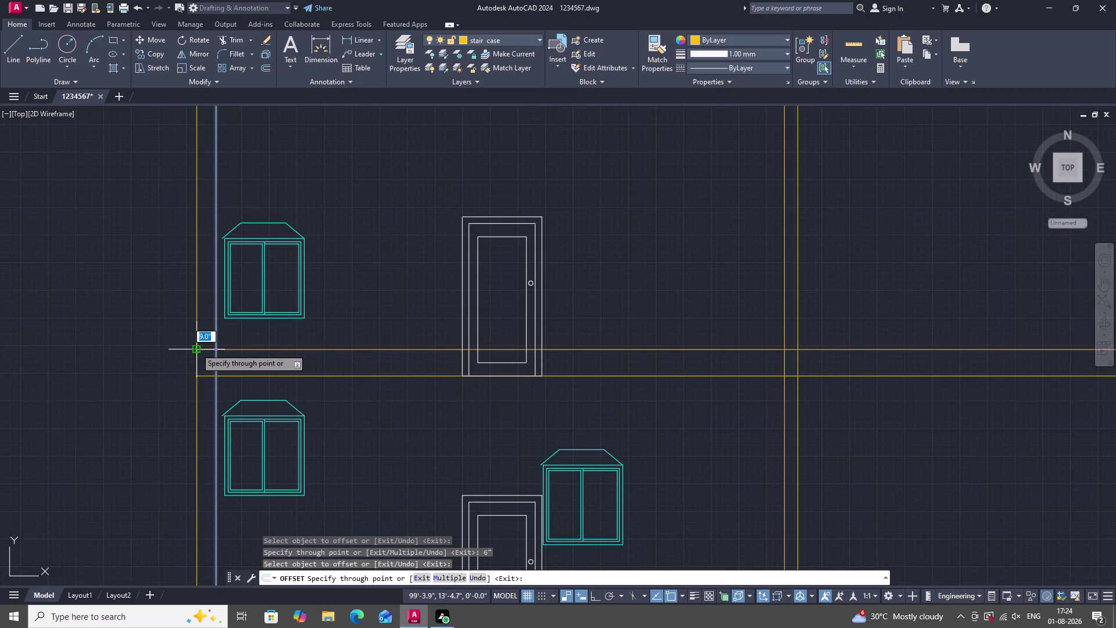
scroll(down, 3)
scroll(up, 3)
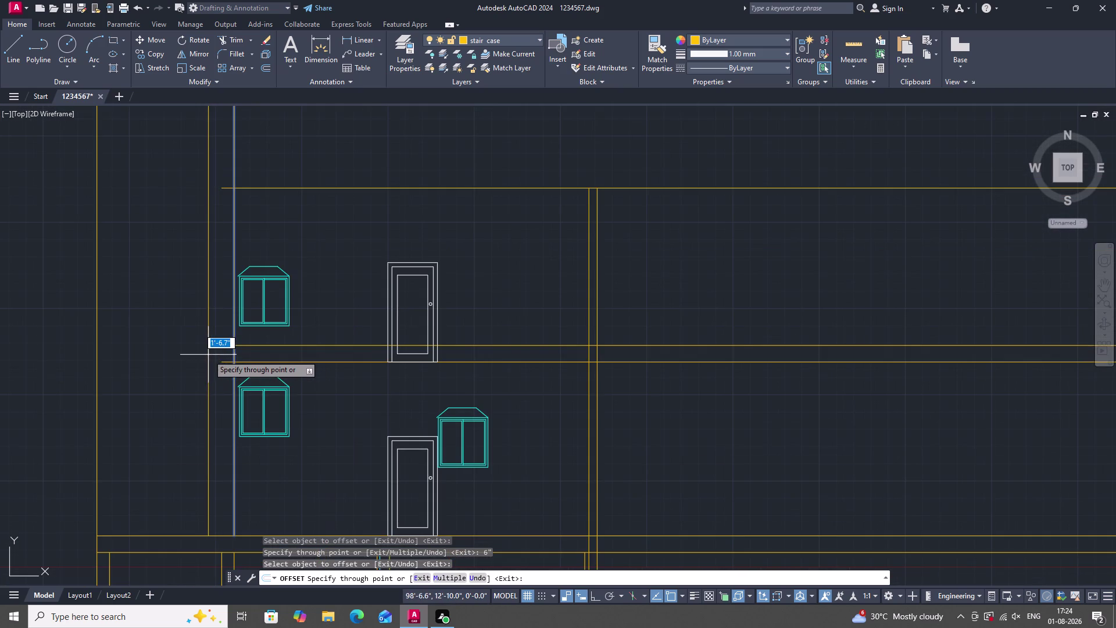
scroll(up, 3)
click(229, 343)
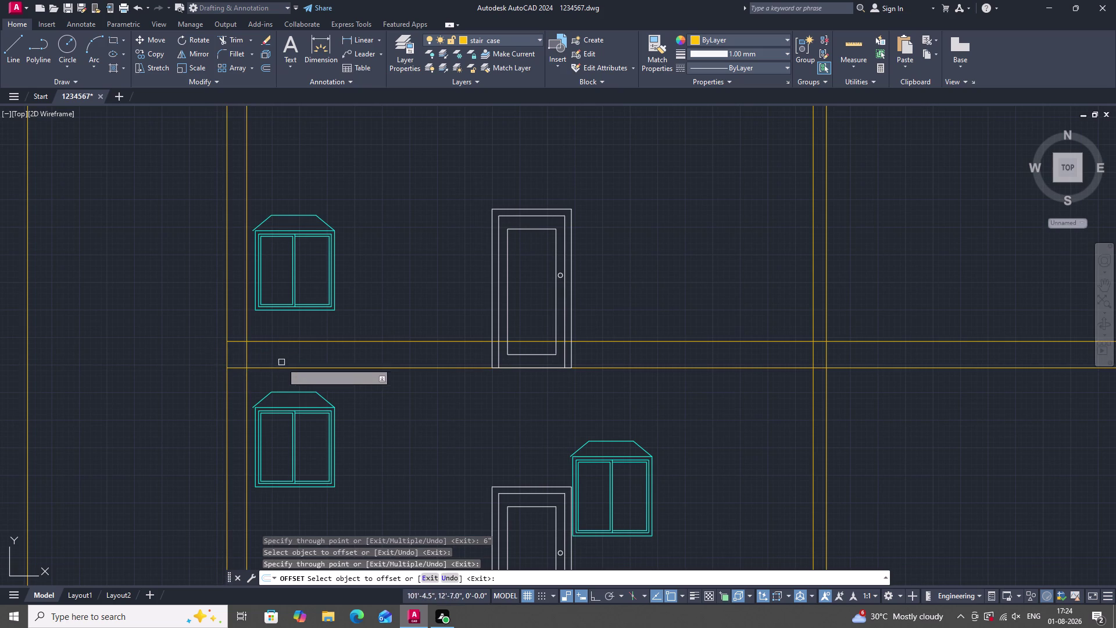
key(Escape)
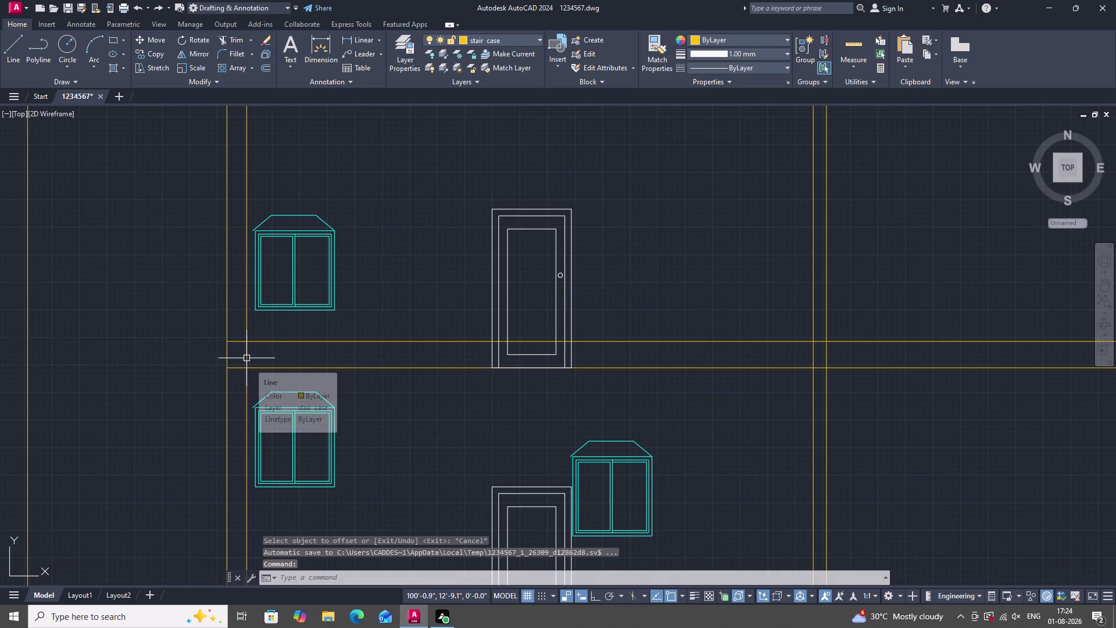
Cancel a trial trim, then erase the short vertical line between floors beside the left window.
text(TR)
key(space)
click(247, 358)
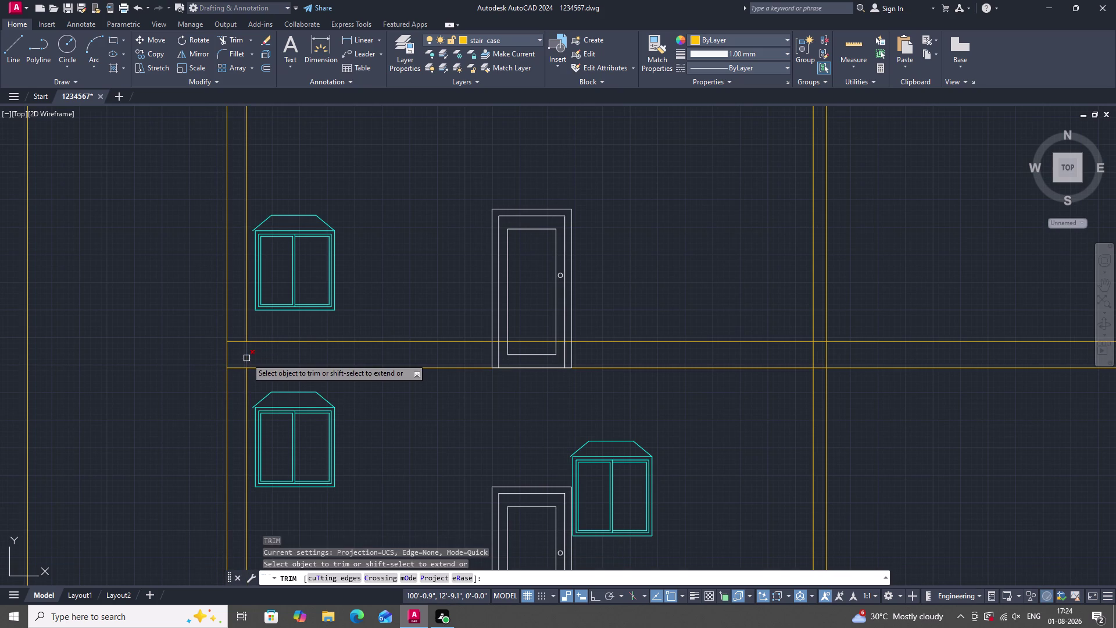
key(Escape)
click(247, 388)
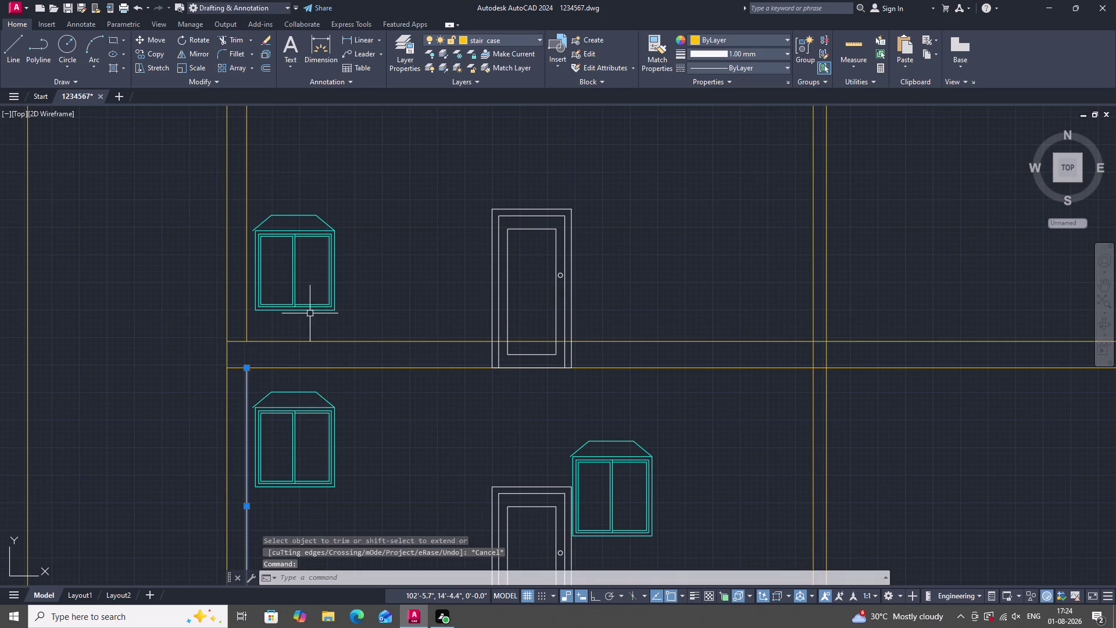
right_click(311, 303)
click(342, 373)
Erase the vertical line beside the upper left window and zoom to check the result.
double_click(248, 323)
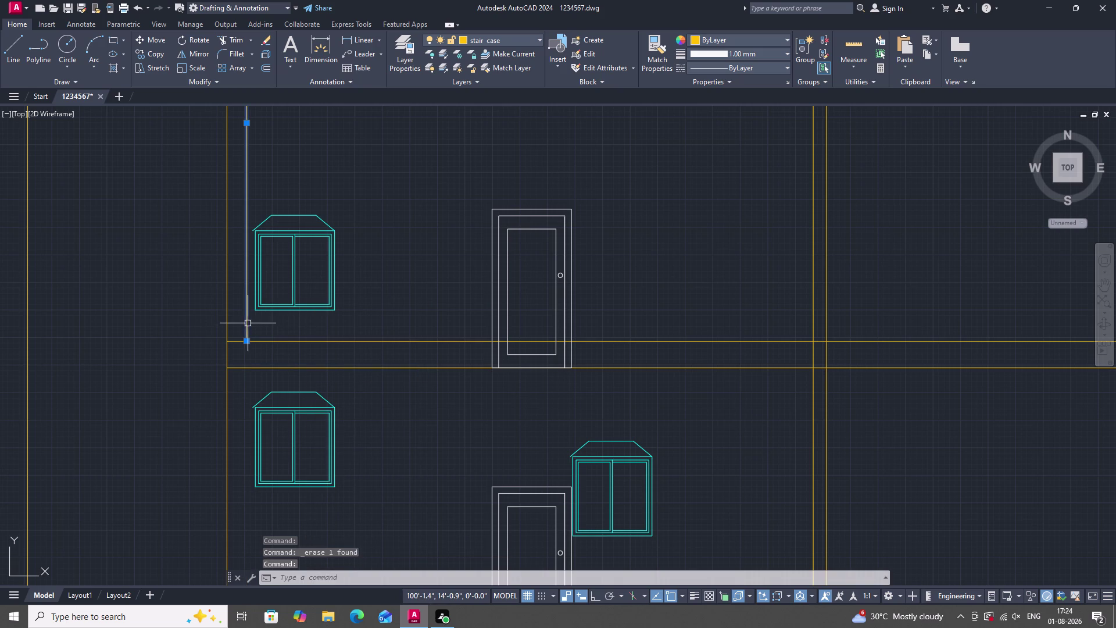
right_drag(385, 268, 385, 274)
right_click(429, 319)
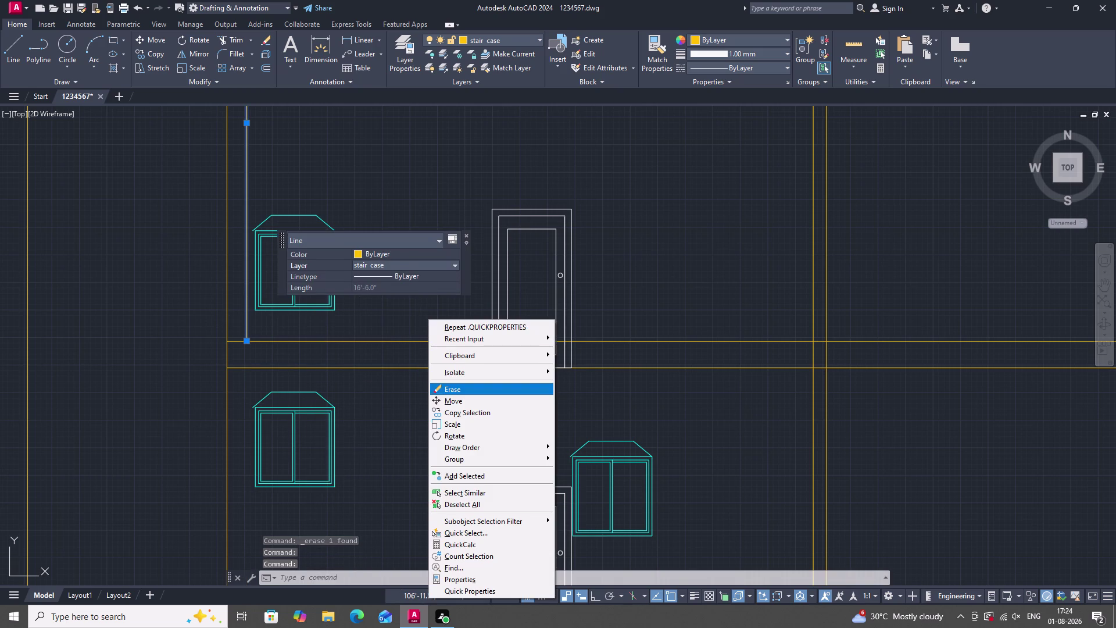
click(456, 386)
scroll(down, 3)
scroll(up, 3)
scroll(down, 3)
scroll(up, 3)
scroll(down, 3)
scroll(up, 3)
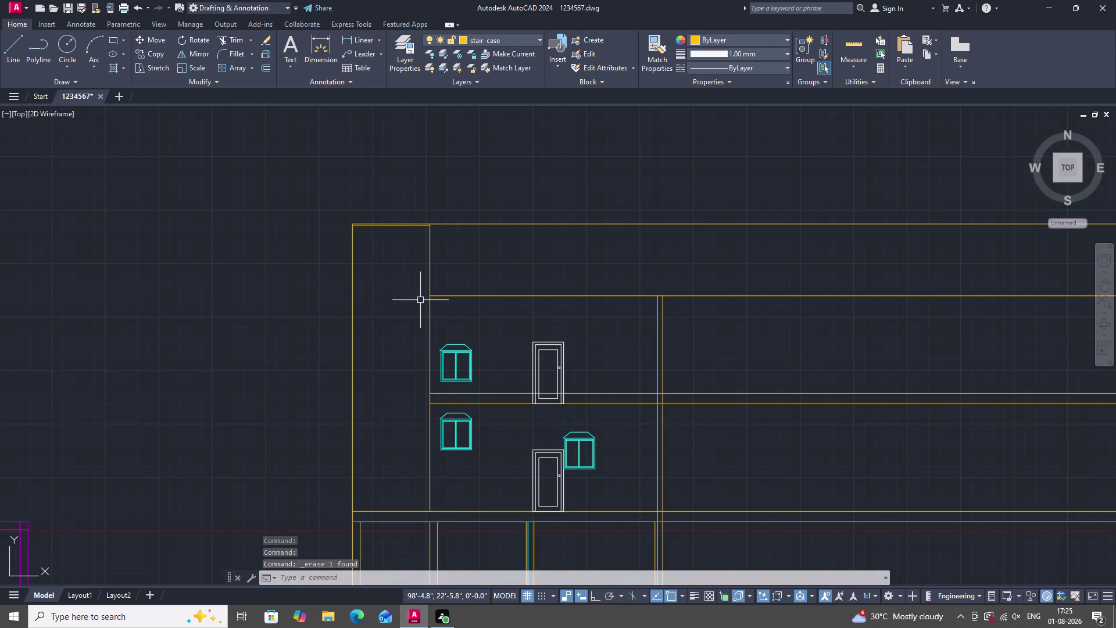
scroll(down, 3)
scroll(up, 3)
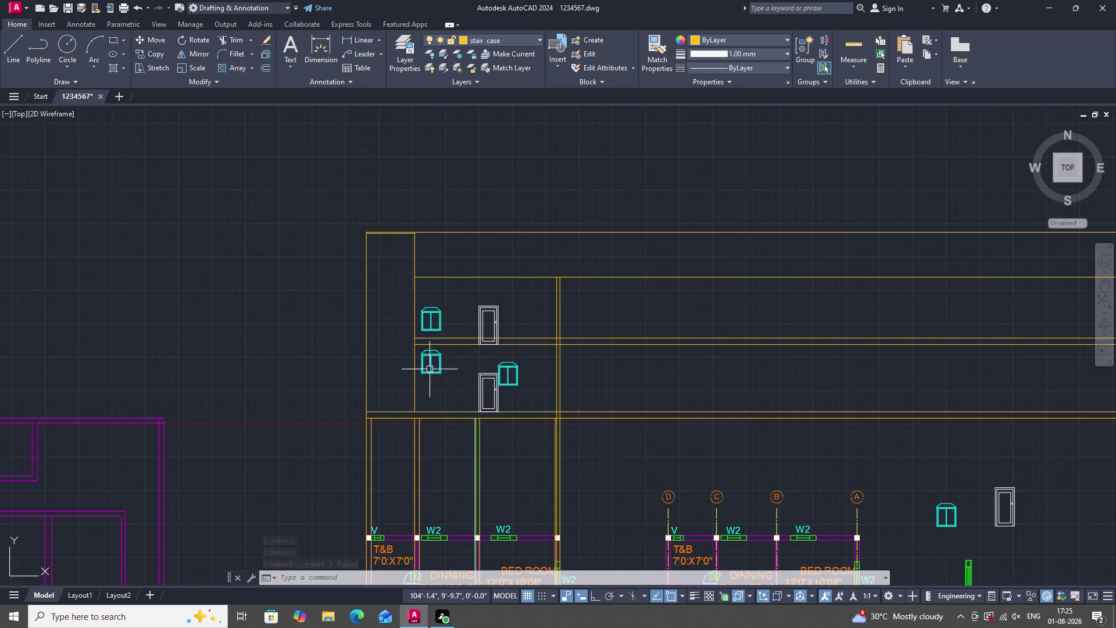
scroll(up, 3)
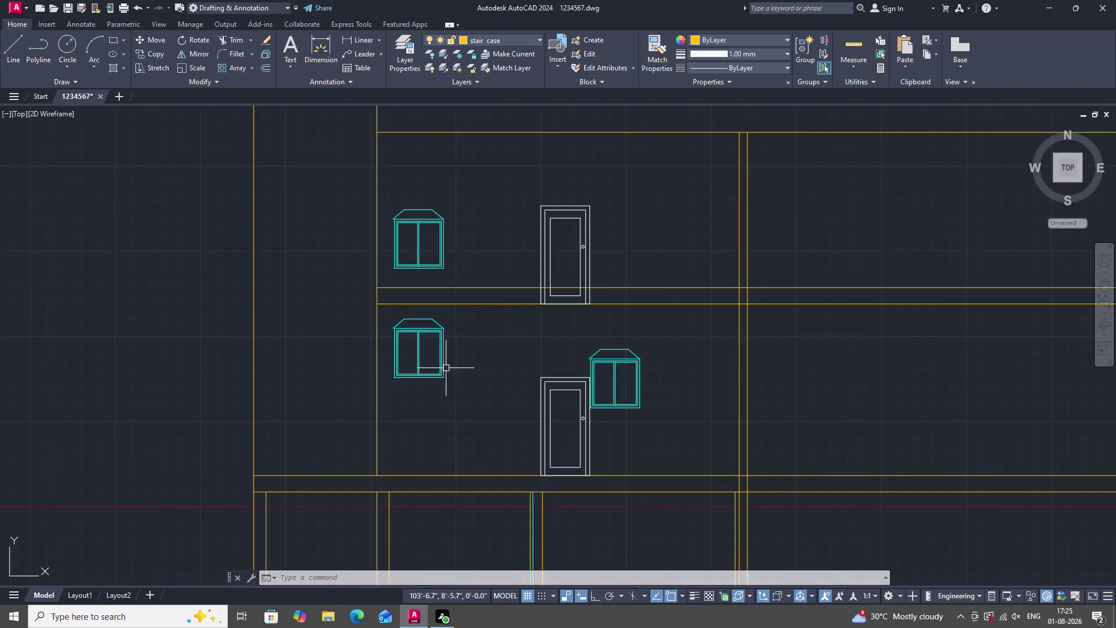
scroll(down, 3)
scroll(up, 3)
scroll(up, 3)
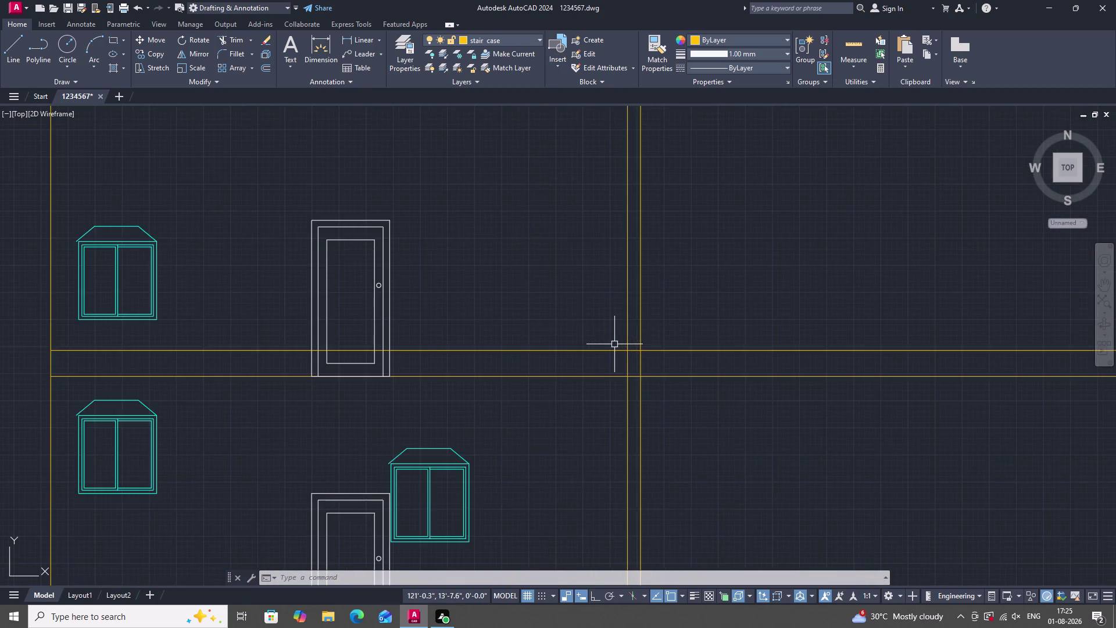
scroll(down, 3)
scroll(up, 3)
scroll(up, 3)
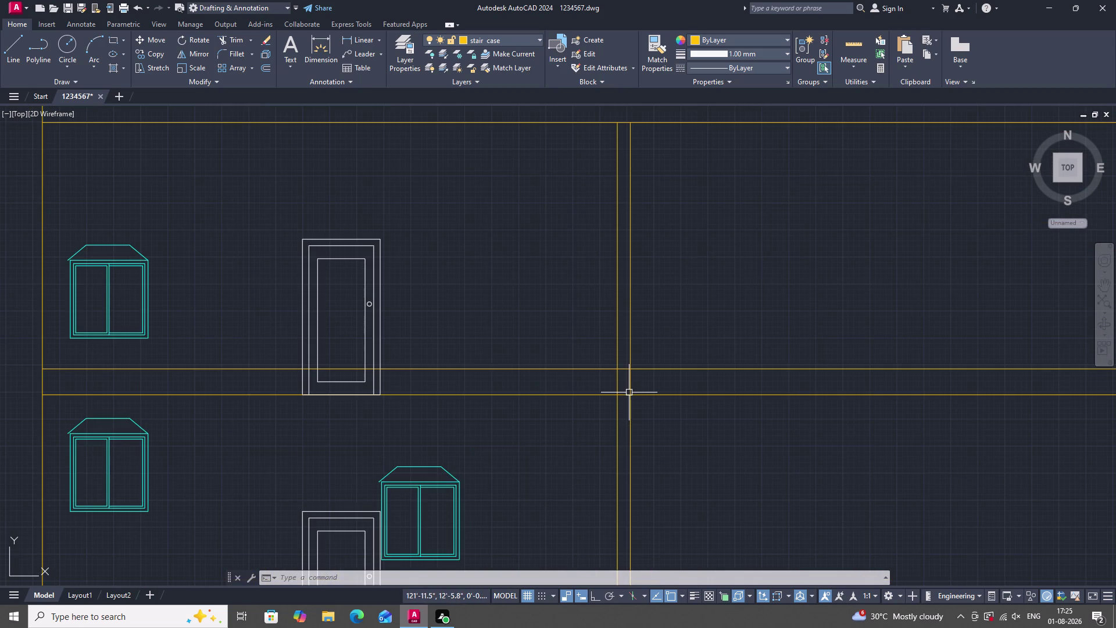
scroll(down, 3)
scroll(up, 3)
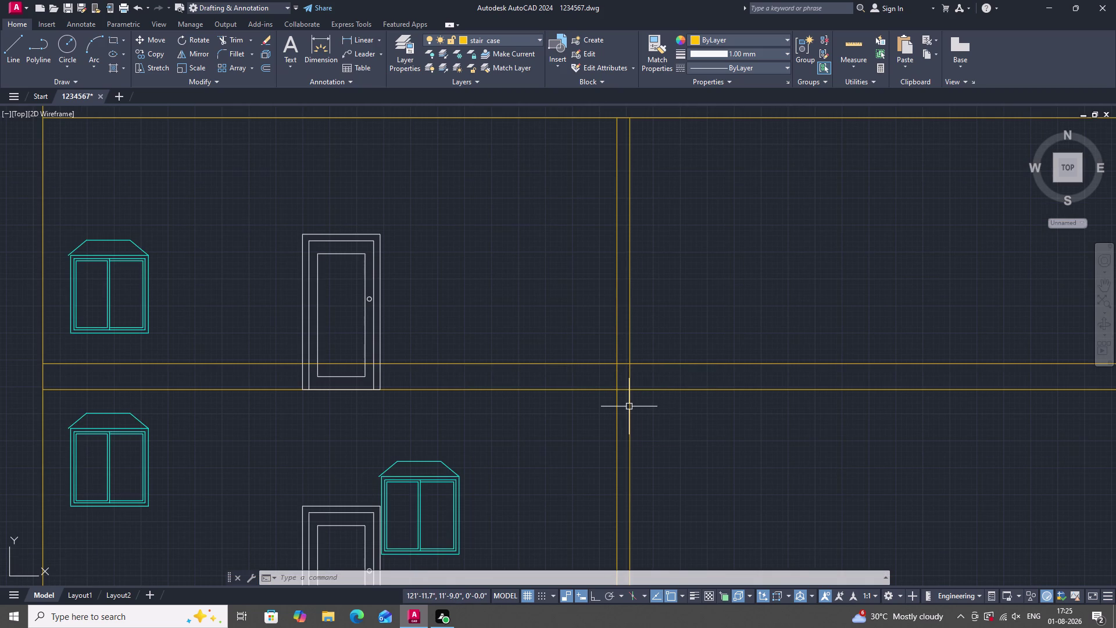
scroll(down, 3)
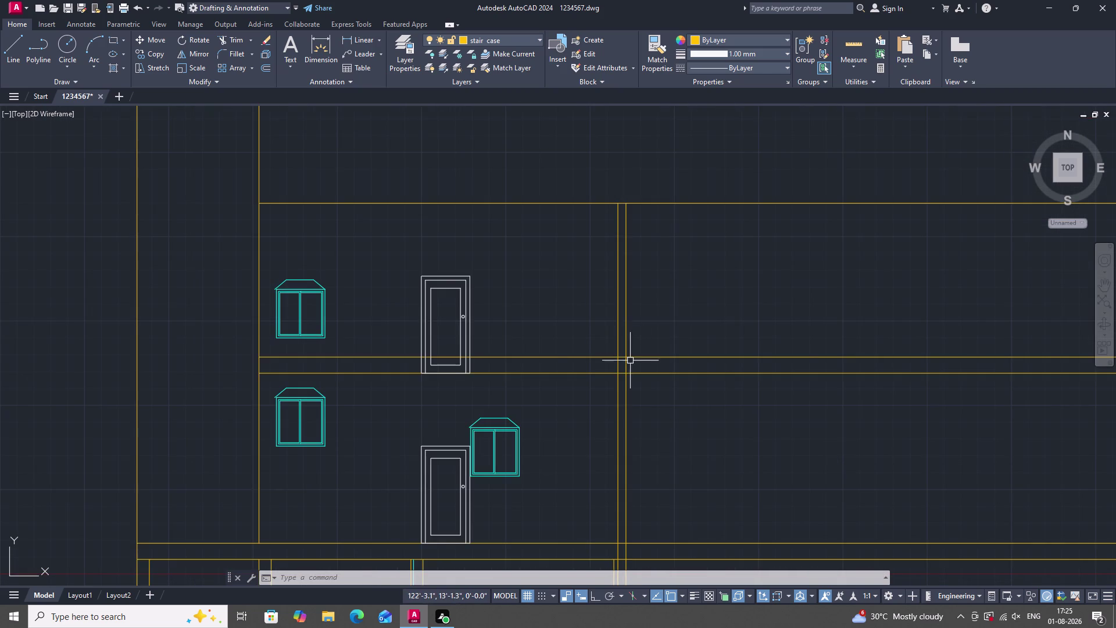
scroll(up, 3)
Start a trim on the upper floor line, then cancel it.
key(y)
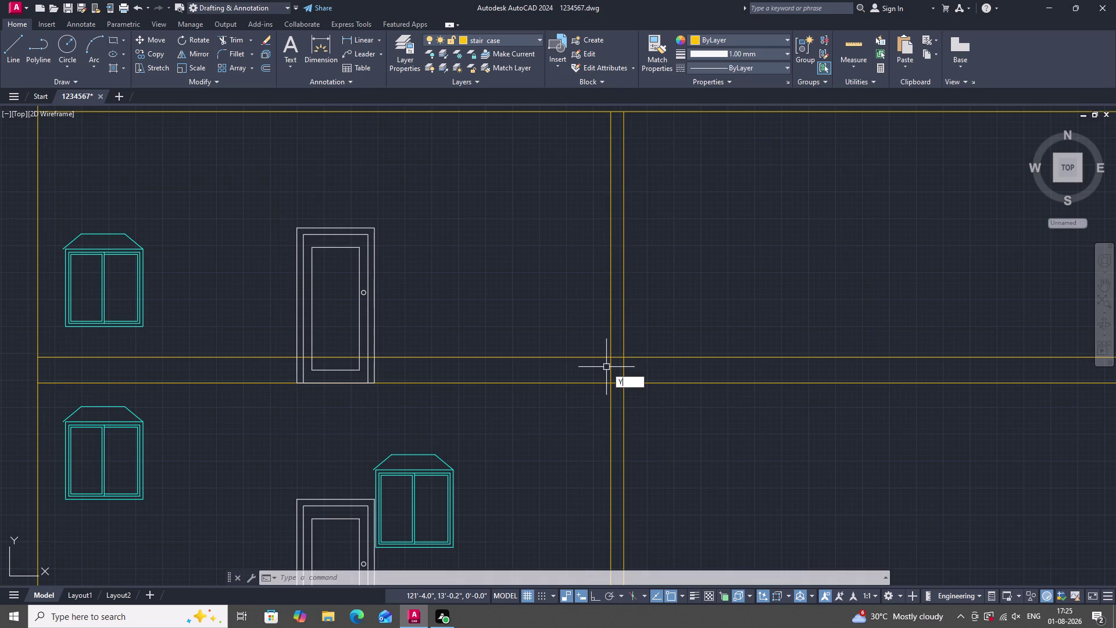
key(BackSpace)
text(TR)
key(space)
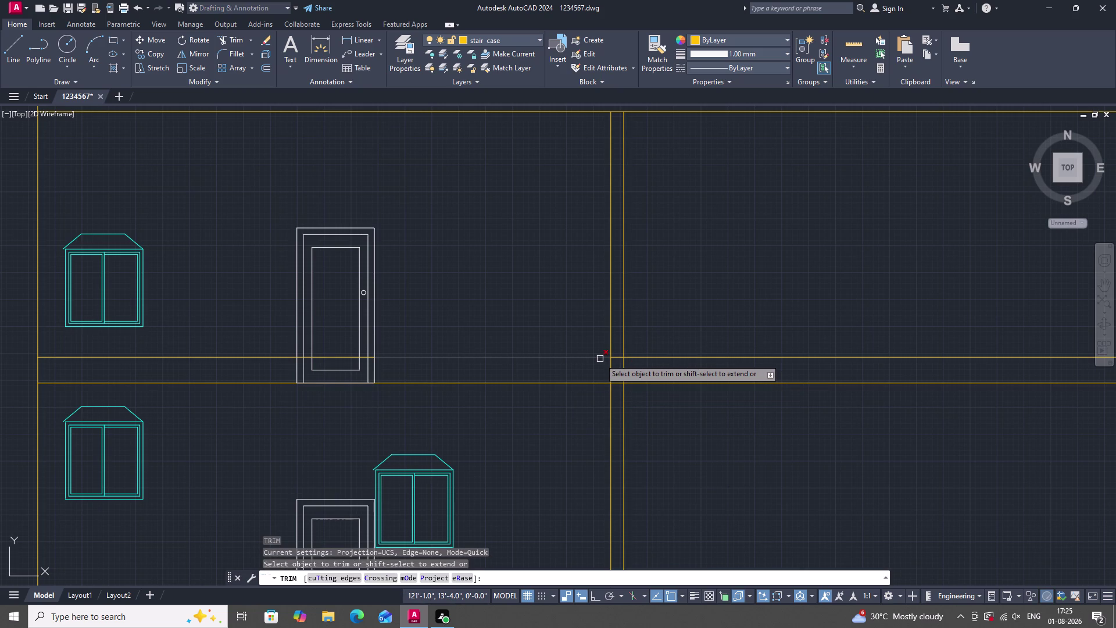
click(634, 359)
key(Escape)
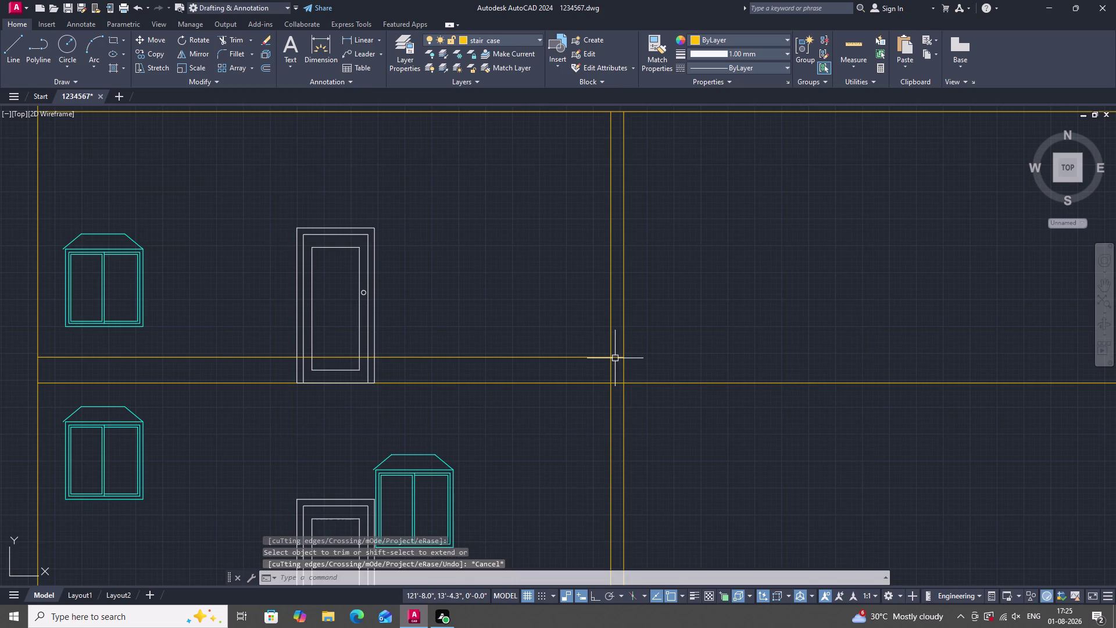
key(o)
key(space)
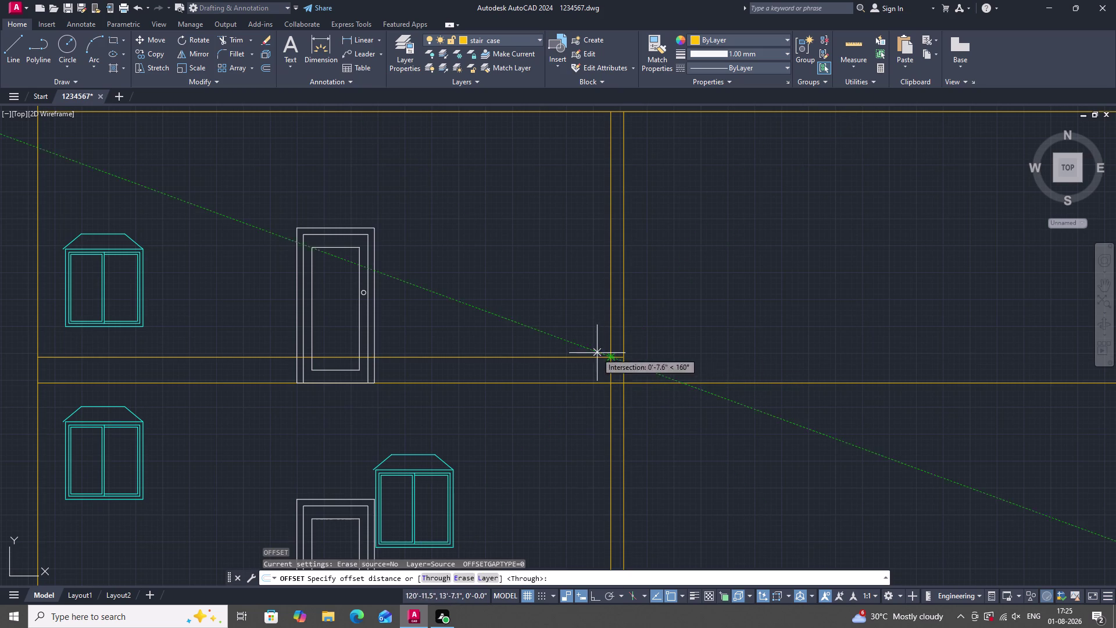
key(Escape)
Offset the upper floor line 2' upward across the upper storey.
text(O)
key(space)
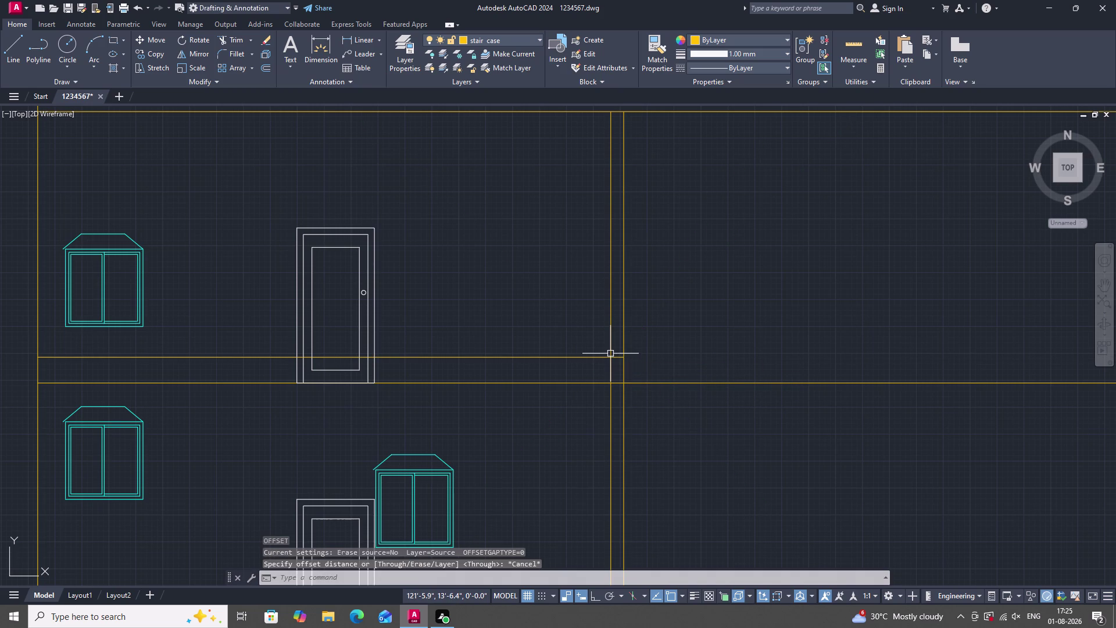
key(space)
click(617, 358)
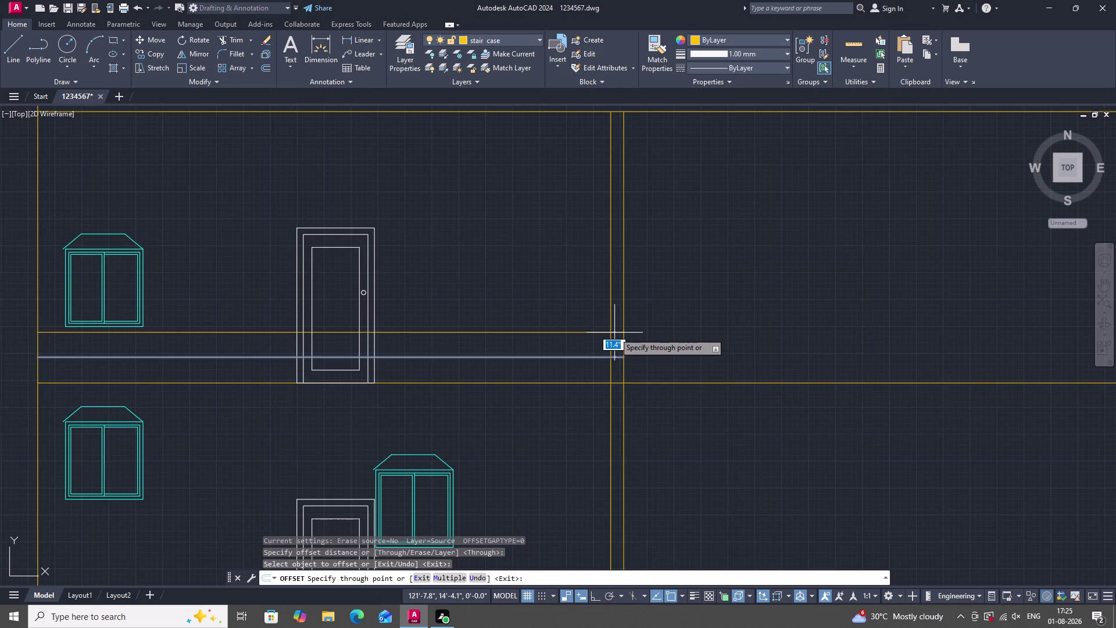
text(2)
text(')
key(Return)
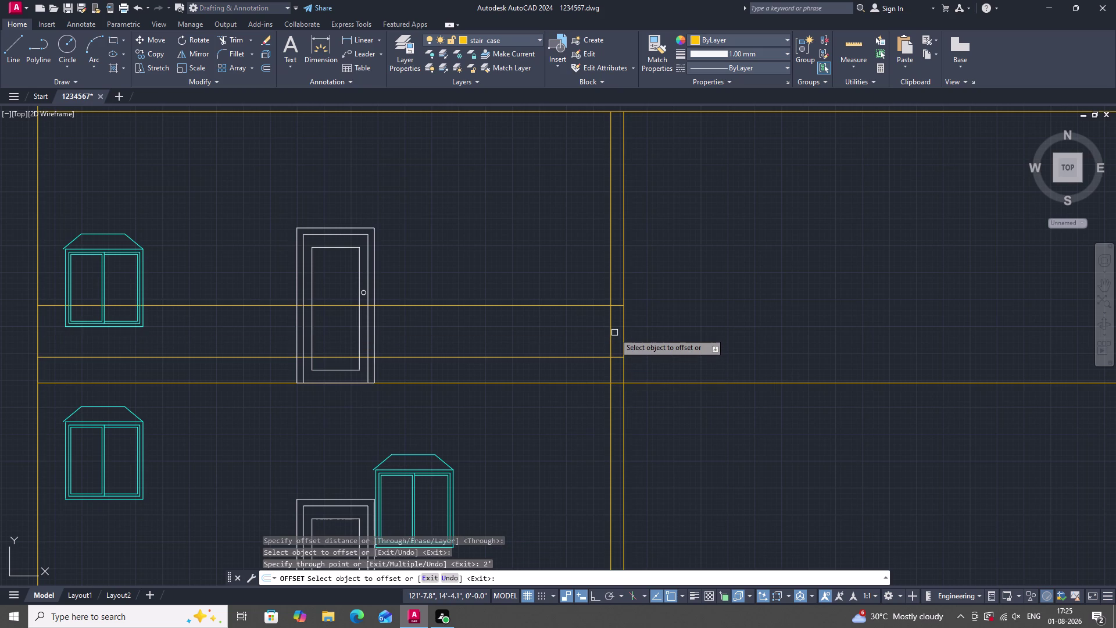
key(Escape)
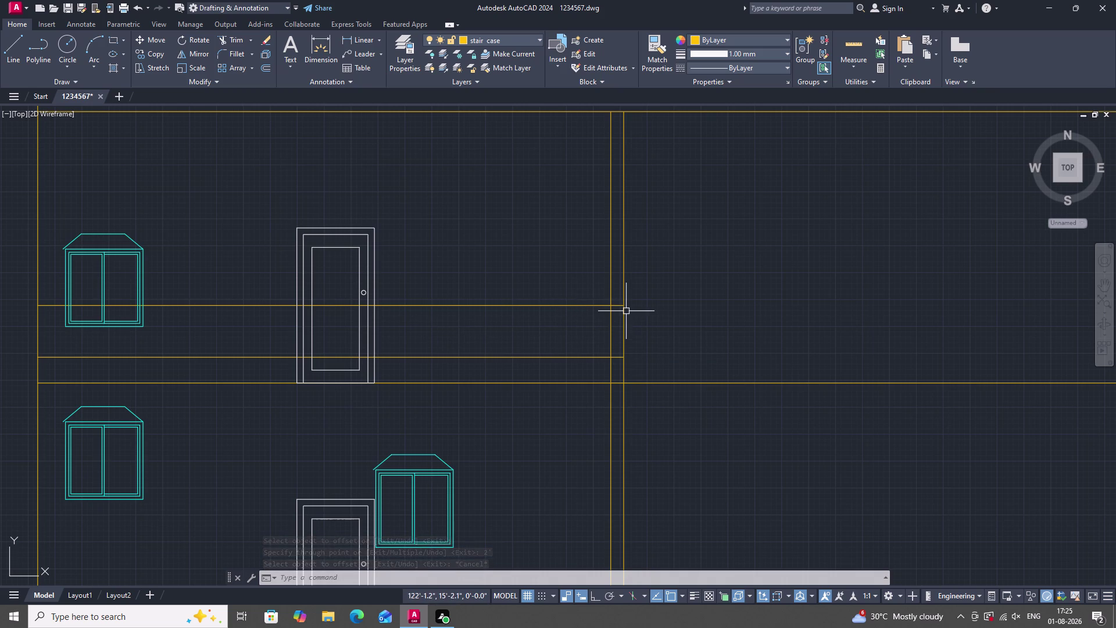
scroll(down, 3)
scroll(up, 3)
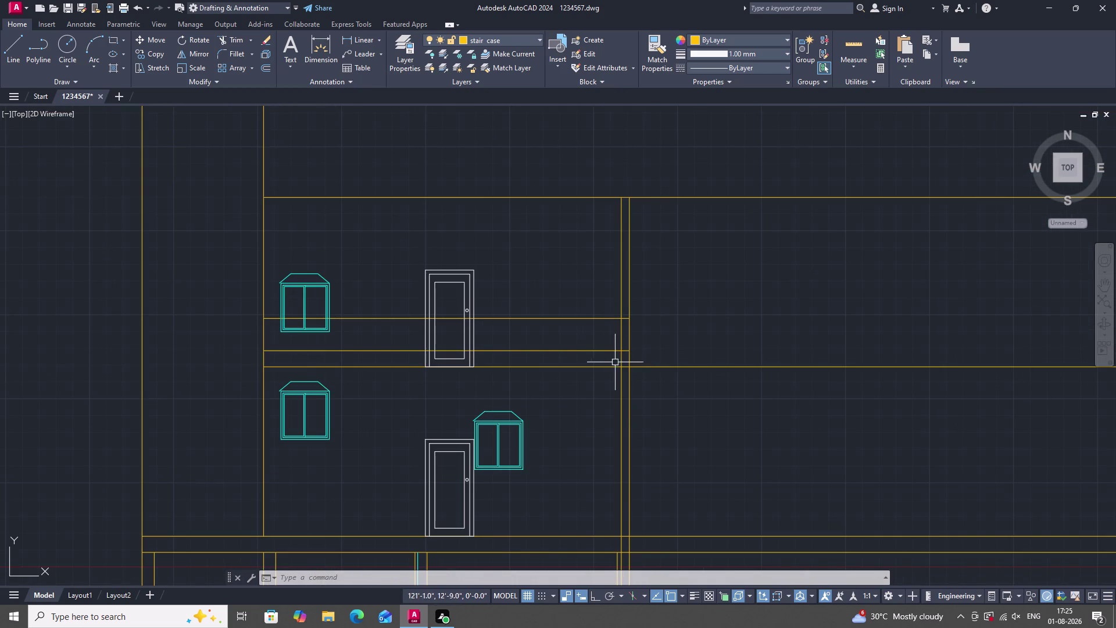
scroll(down, 3)
scroll(up, 3)
scroll(down, 3)
scroll(up, 3)
scroll(down, 3)
scroll(up, 3)
scroll(up, 3)
text(T)
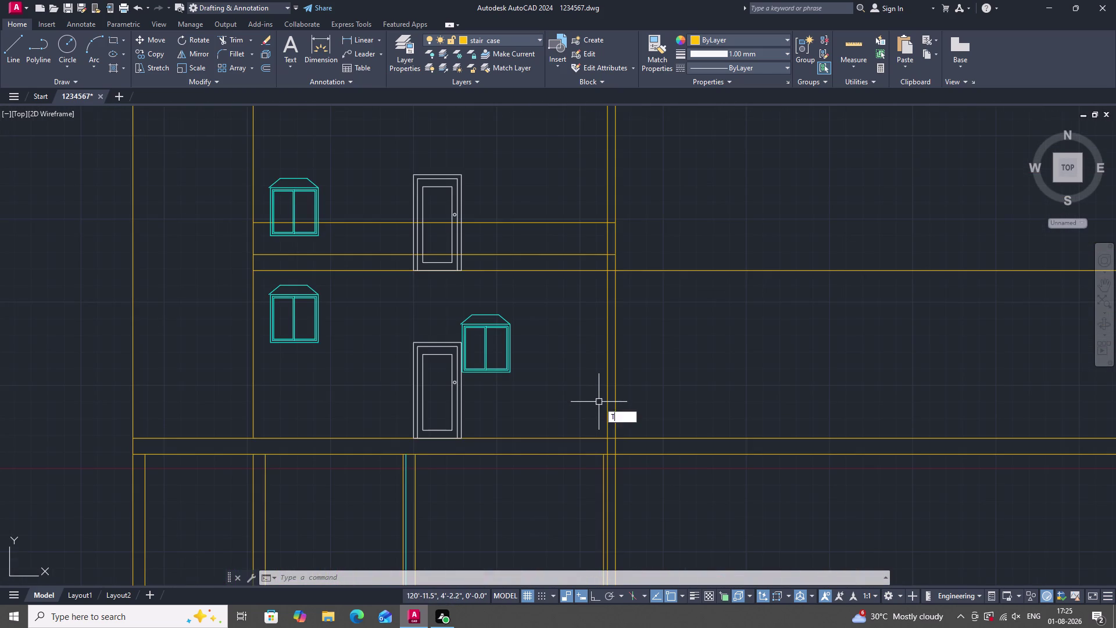
Cancel a trim at the balcony corner and clear a trial selection of lower wall lines.
text(R)
key(space)
click(609, 389)
key(Escape)
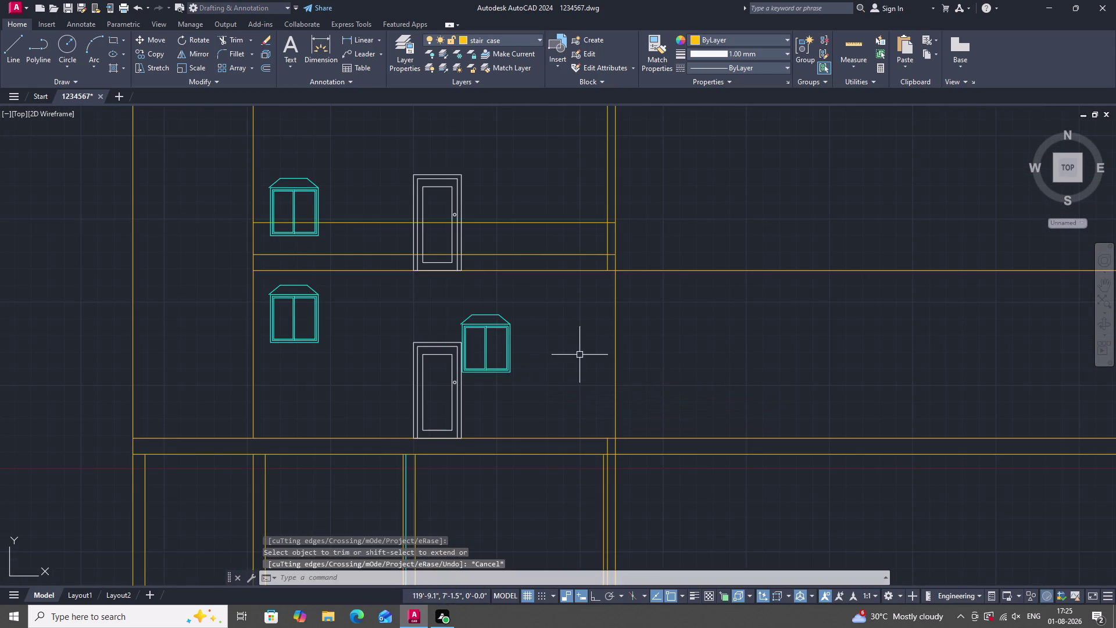
scroll(down, 3)
scroll(up, 3)
scroll(down, 3)
scroll(down, 3)
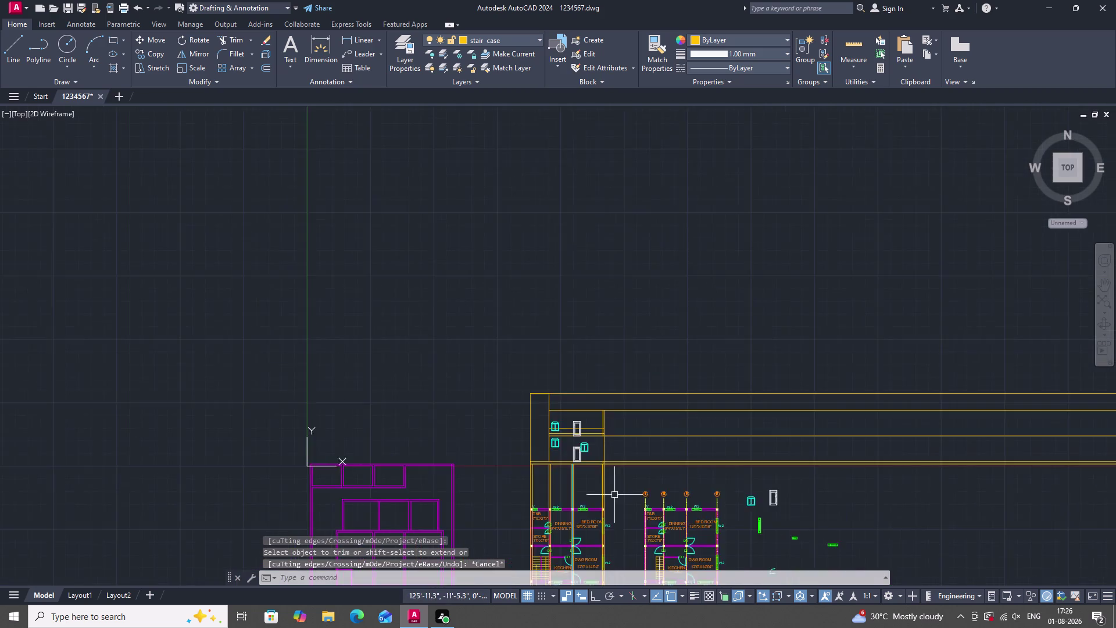
scroll(up, 3)
drag(605, 461, 596, 459)
click(306, 465)
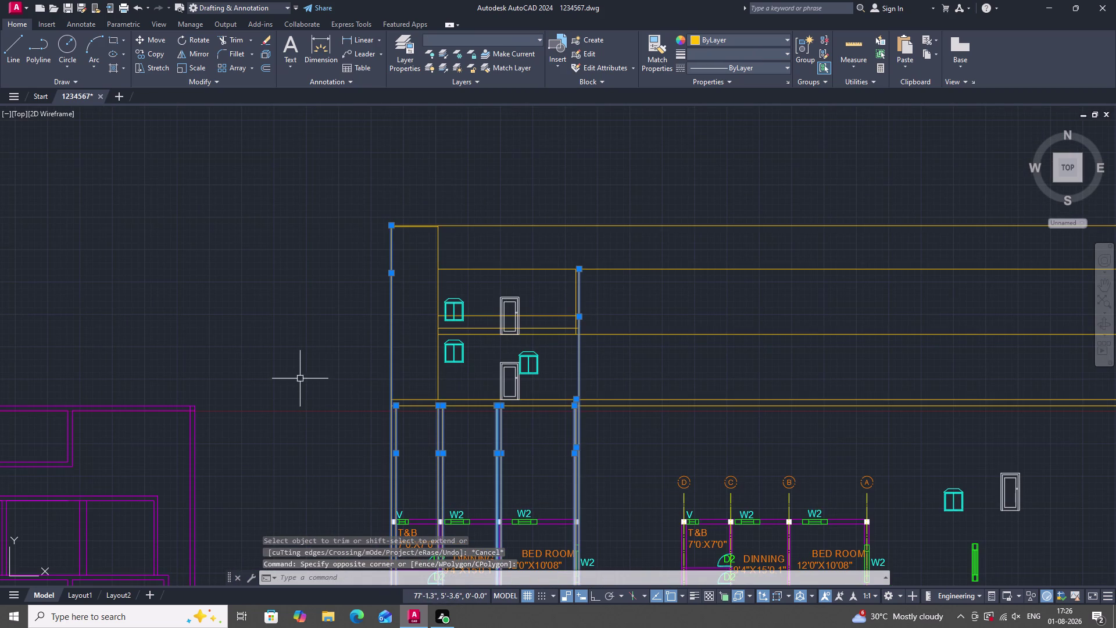
key(Escape)
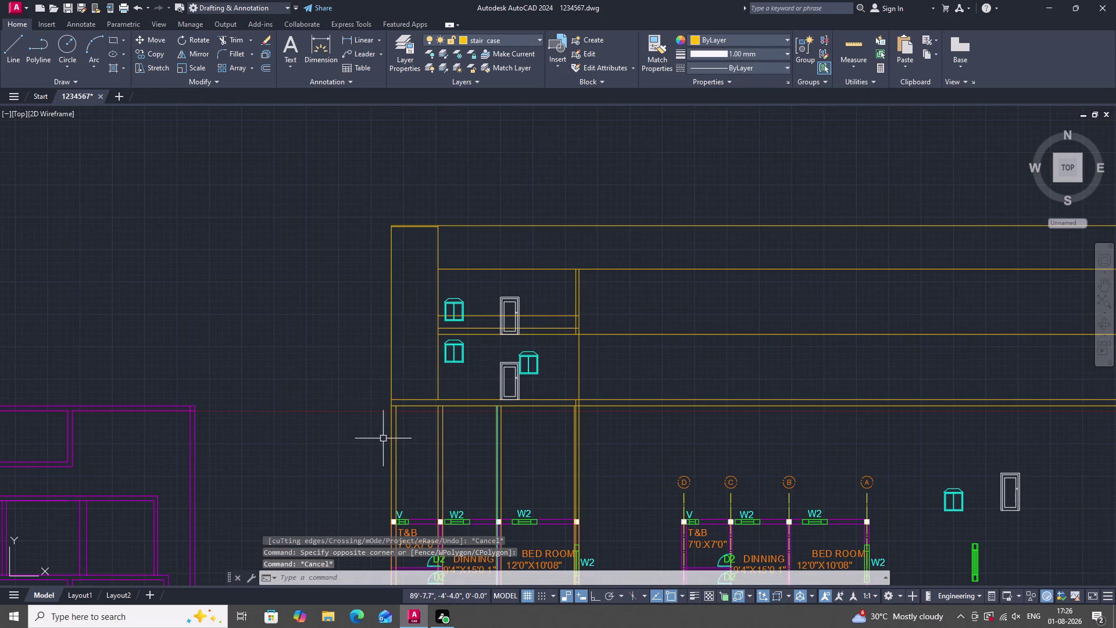
scroll(up, 3)
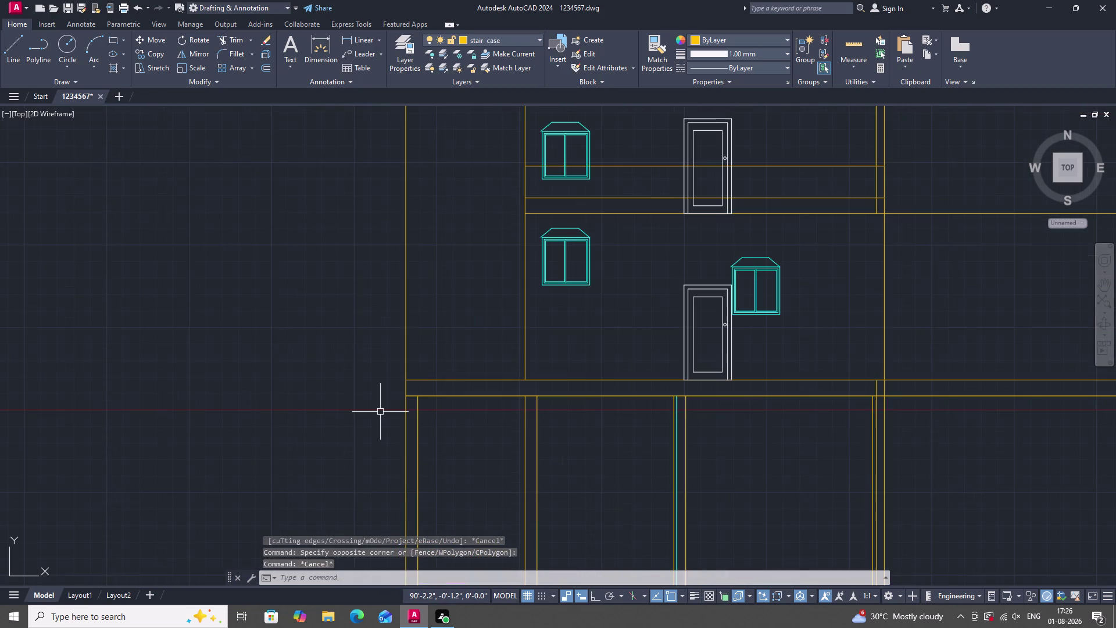
Trim the line segments at the balcony corner.
text(RE)
key(BackSpace)
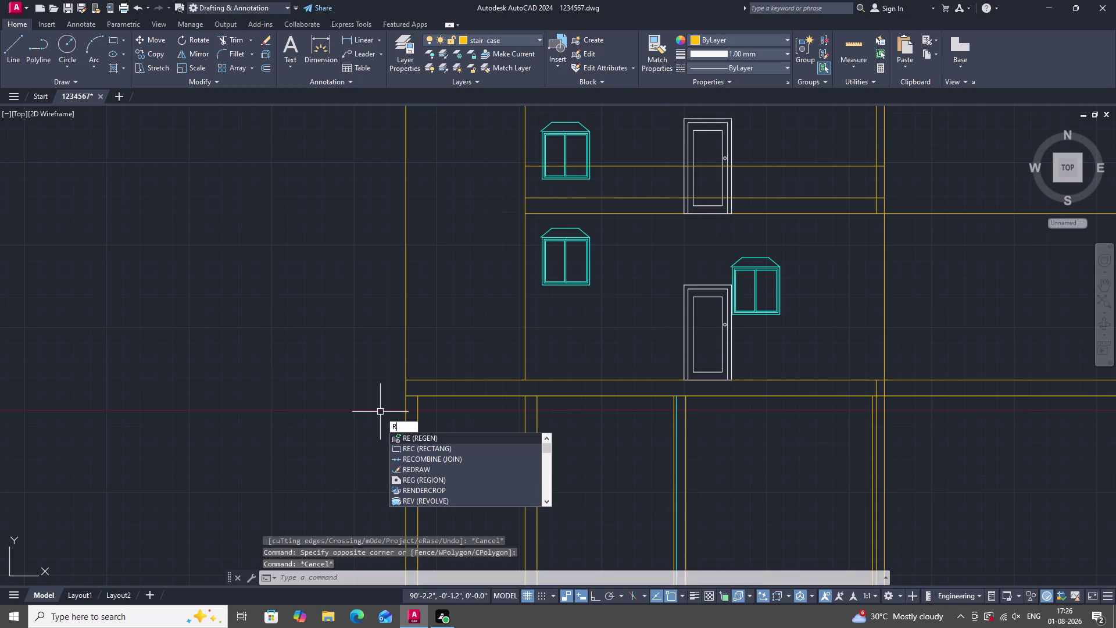
key(BackSpace)
text(TE)
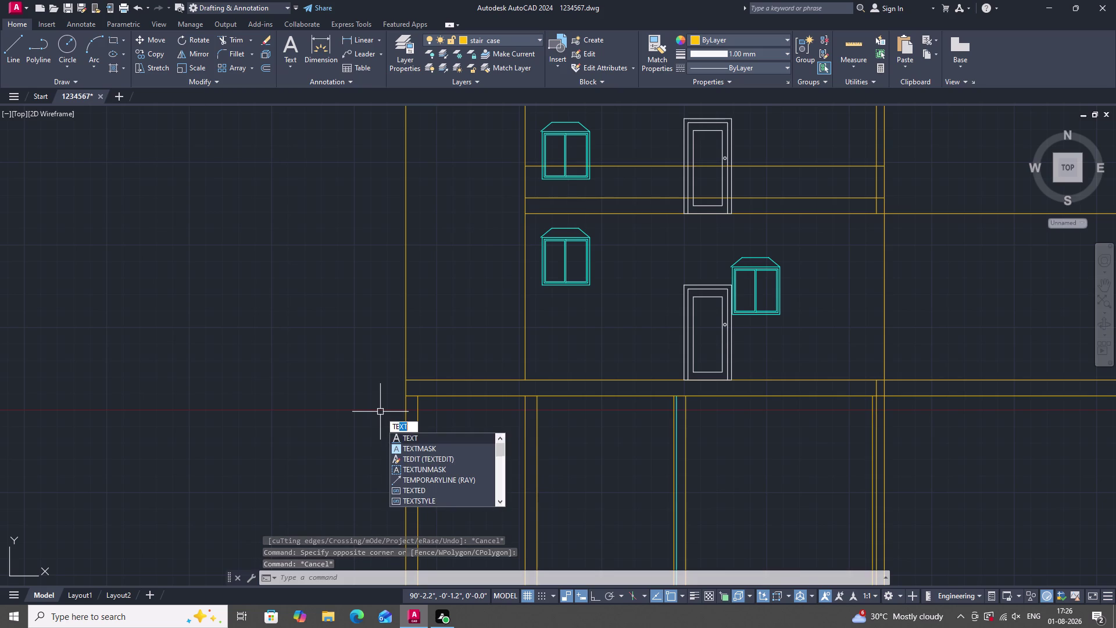
key(BackSpace)
key(BackSpace)
text(R)
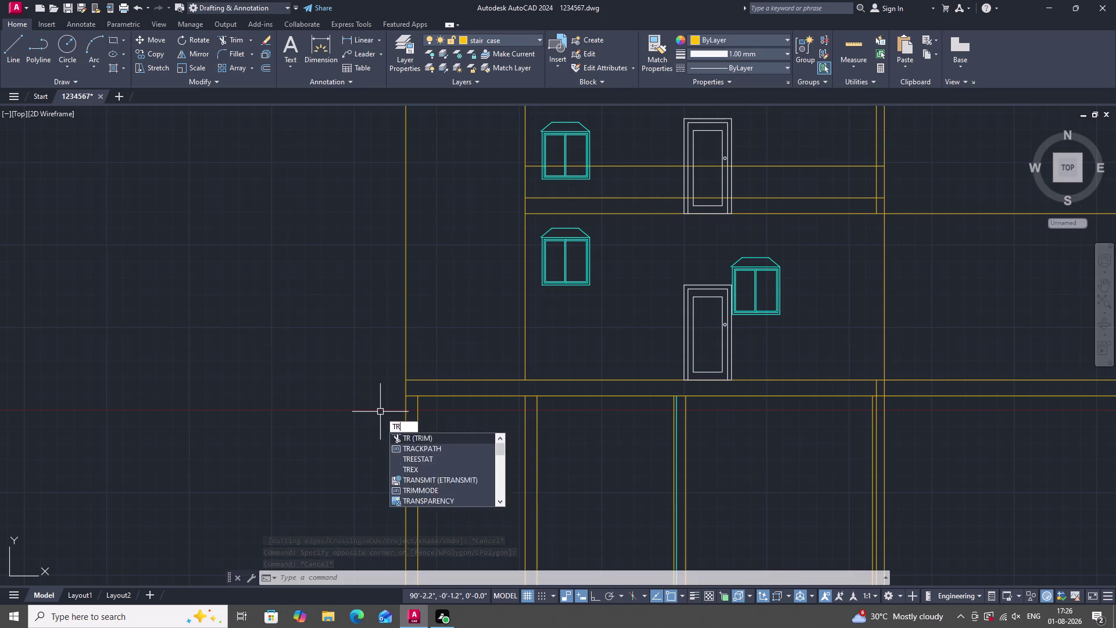
key(space)
scroll(down, 3)
scroll(up, 3)
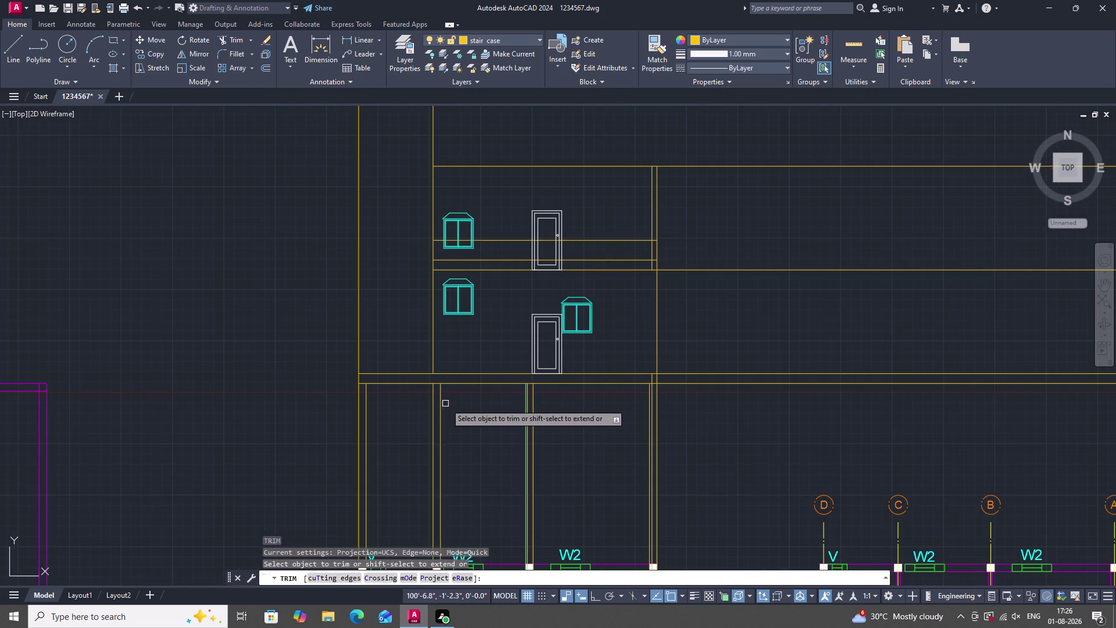
click(355, 378)
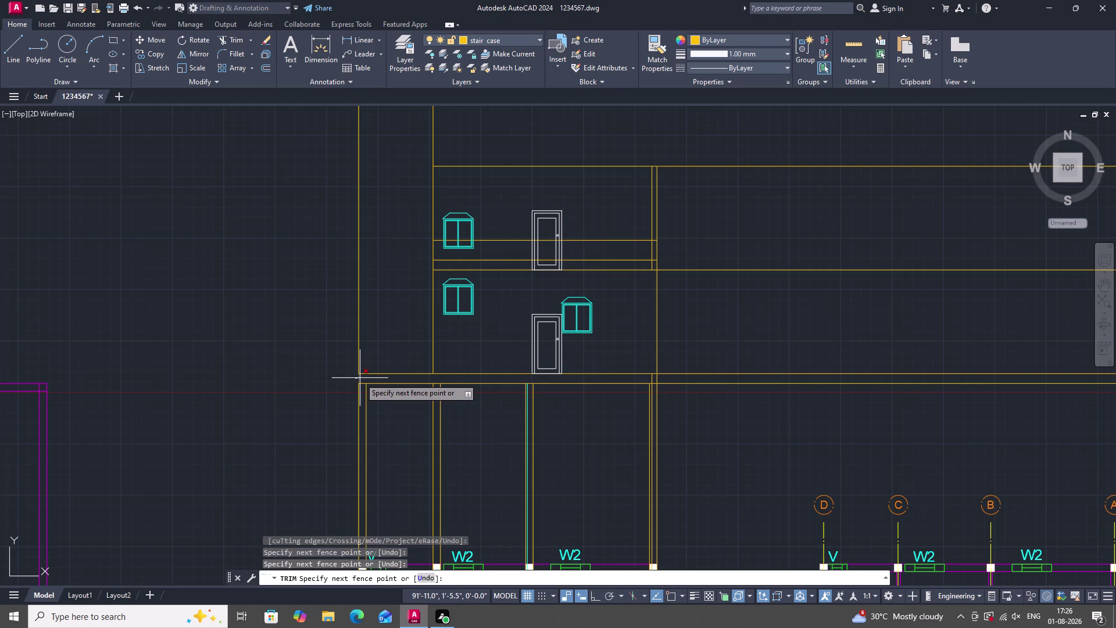
click(360, 378)
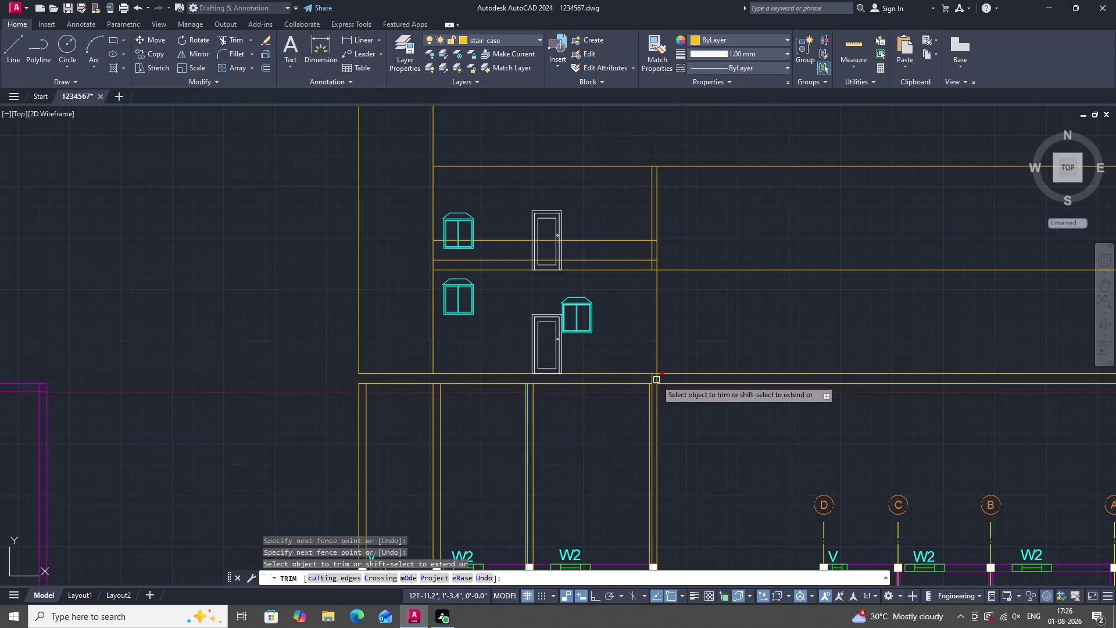
click(656, 379)
key(Escape)
Erase the ten vertical lines below the balcony floor line.
drag(699, 451, 678, 450)
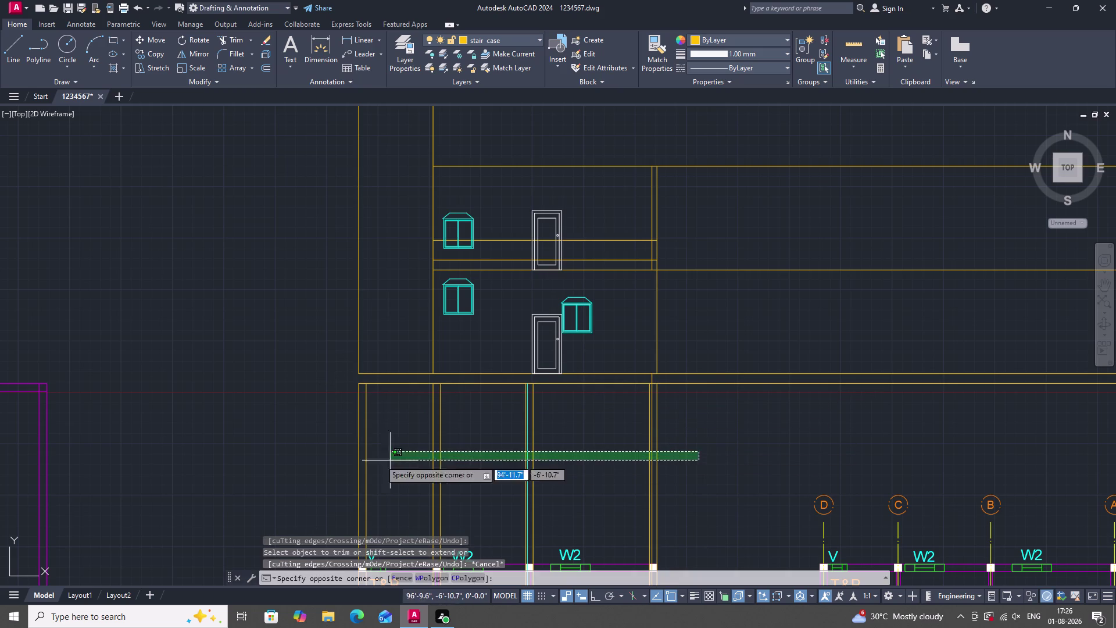
click(339, 457)
right_click(270, 396)
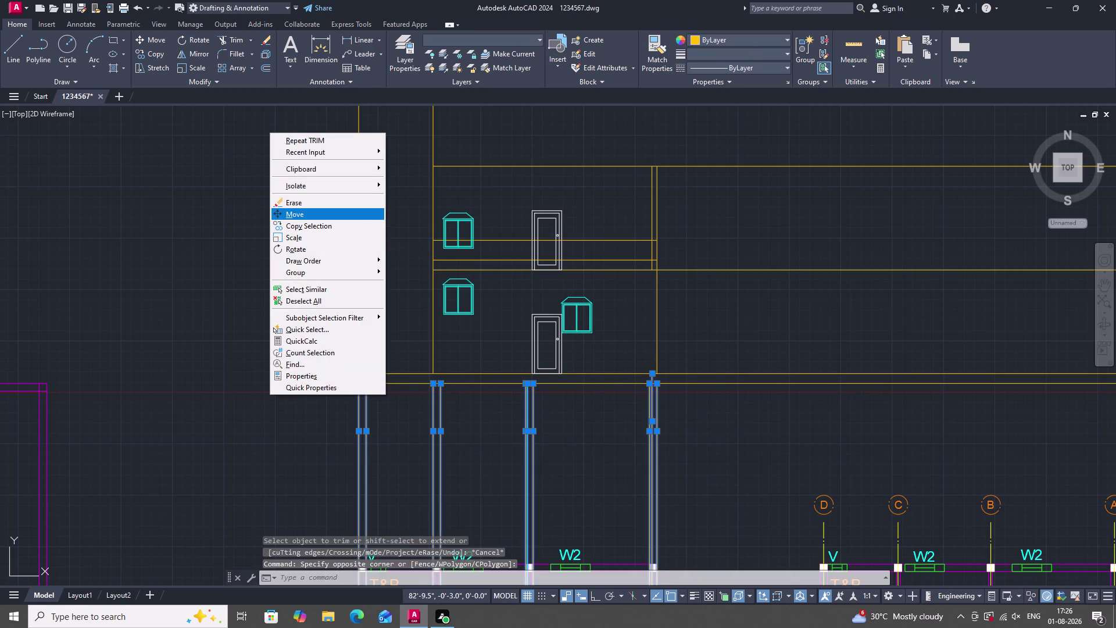
click(312, 202)
scroll(down, 3)
scroll(up, 3)
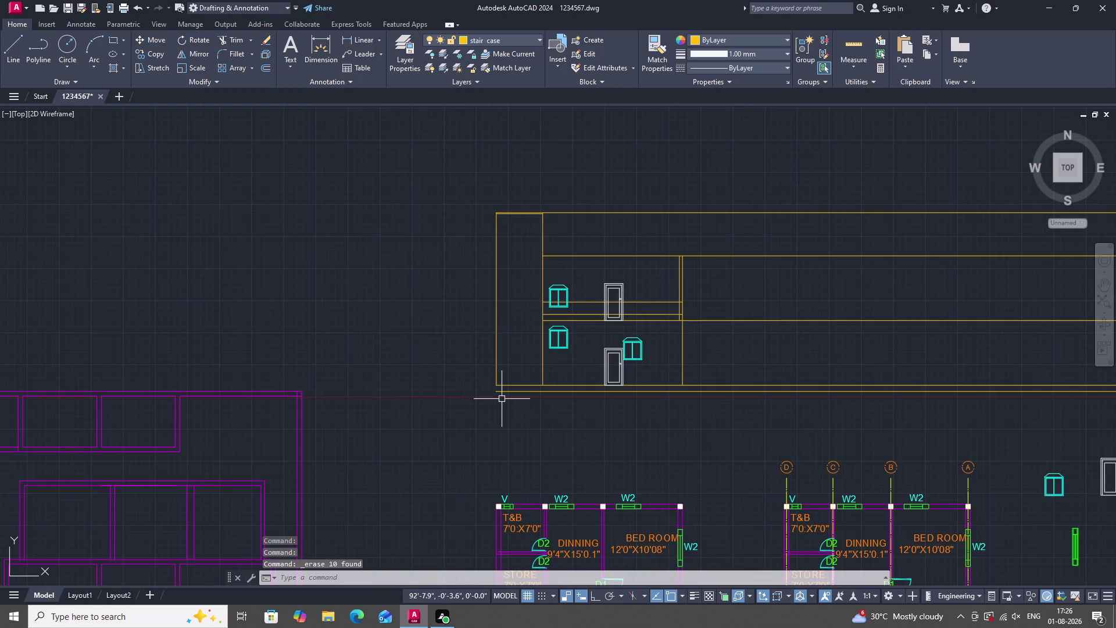
text(EX)
key(space)
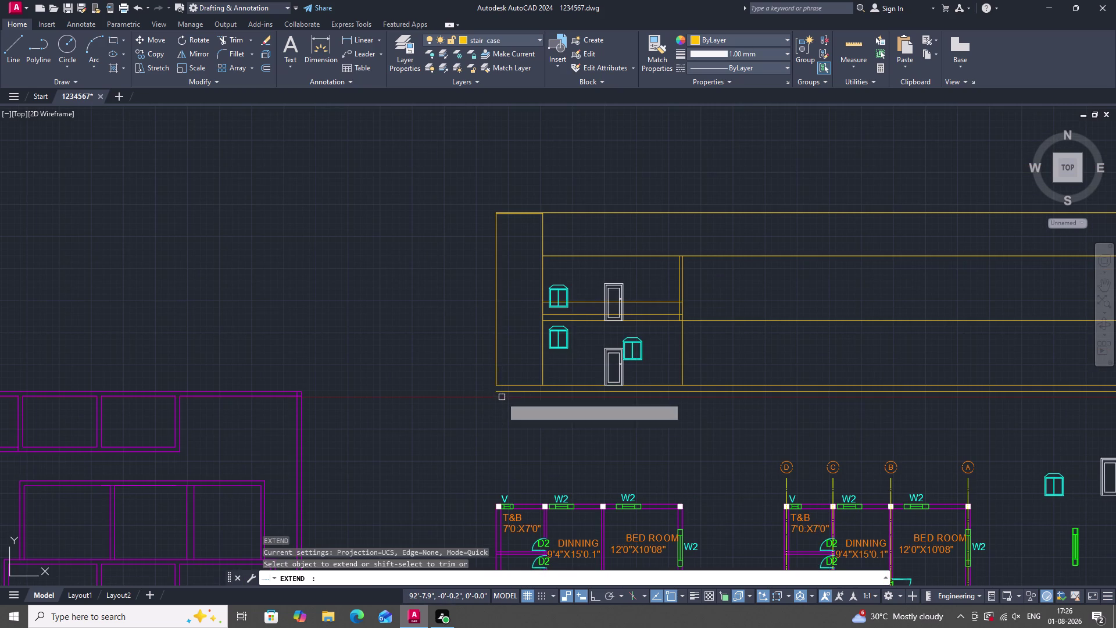
click(494, 377)
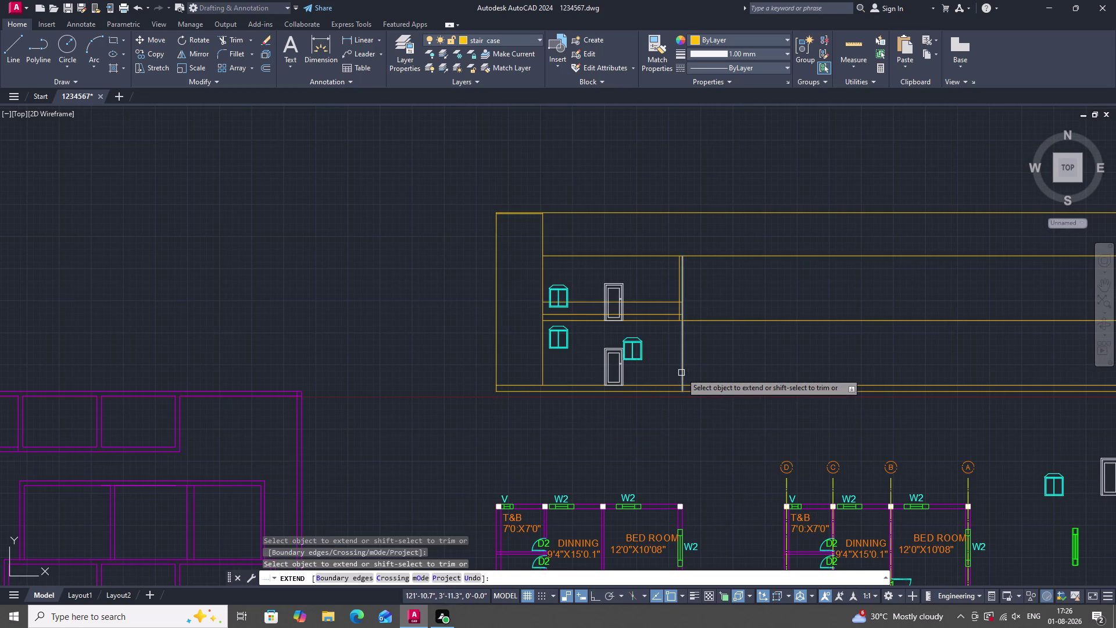
Extend the right vertical edge line down to the base line.
click(681, 372)
key(Escape)
scroll(down, 3)
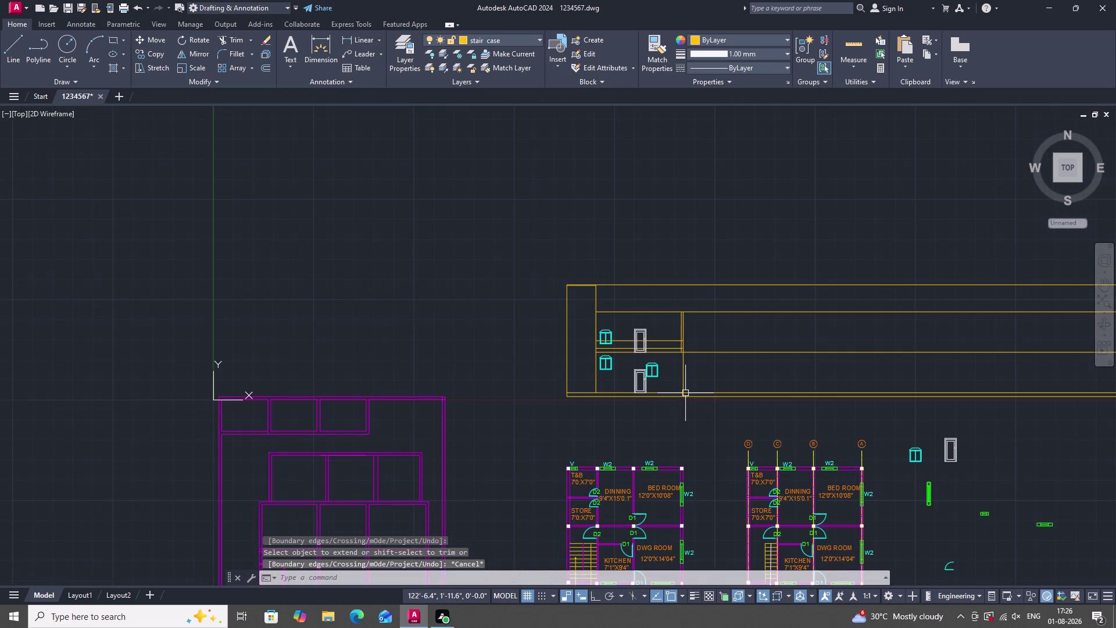
scroll(up, 3)
scroll(up, 3)
scroll(down, 3)
scroll(up, 3)
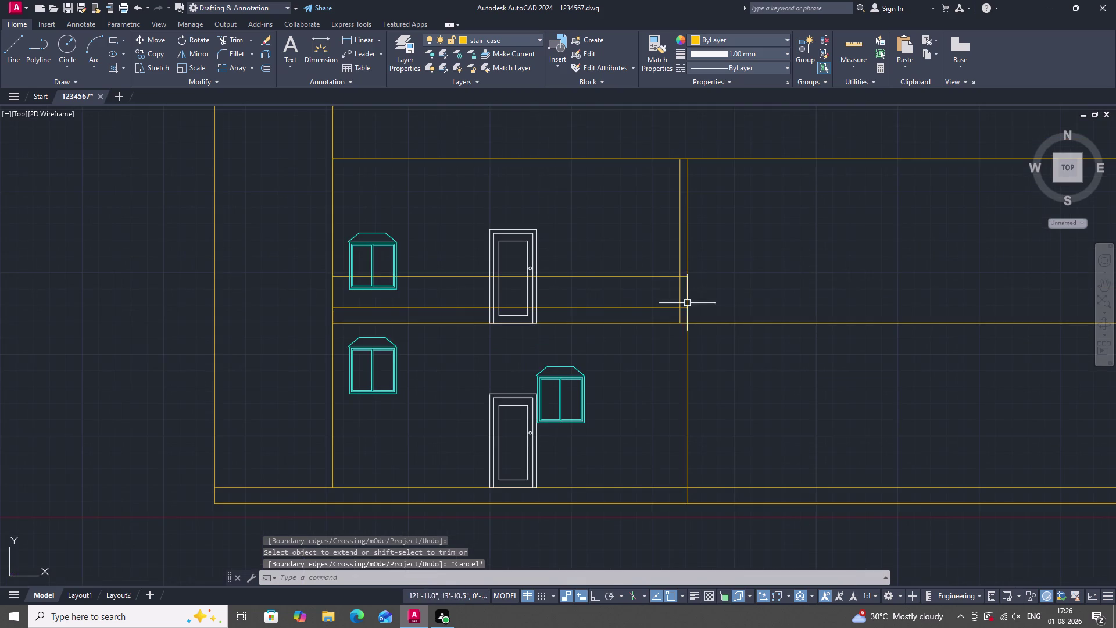
scroll(down, 3)
scroll(up, 3)
Trim the right edge line's upper part above the balcony top rail.
text(TR)
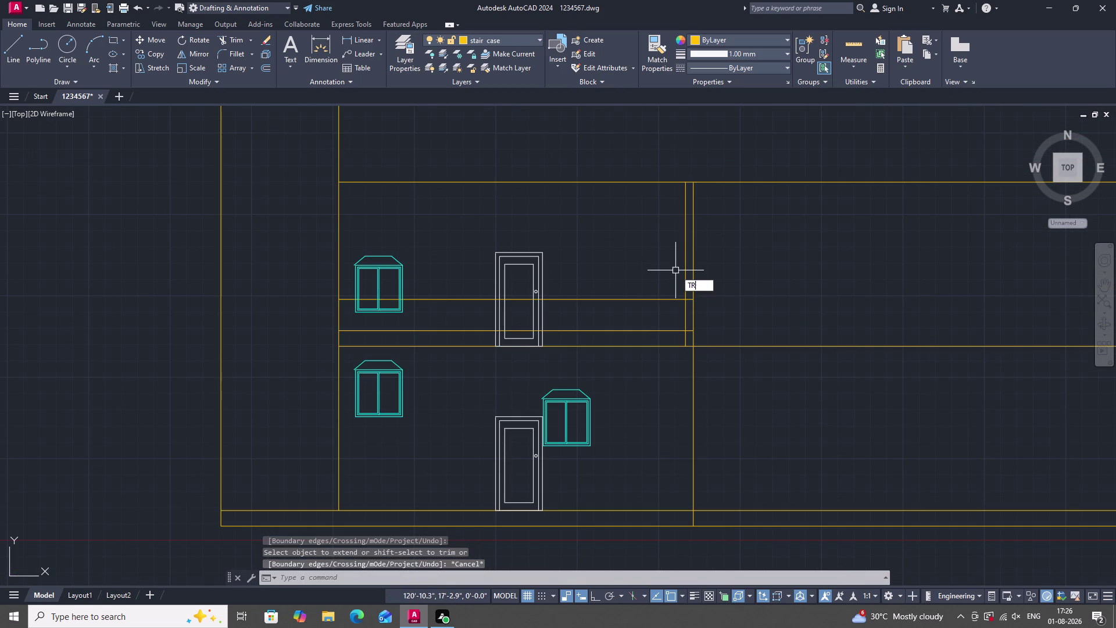
key(space)
double_click(686, 274)
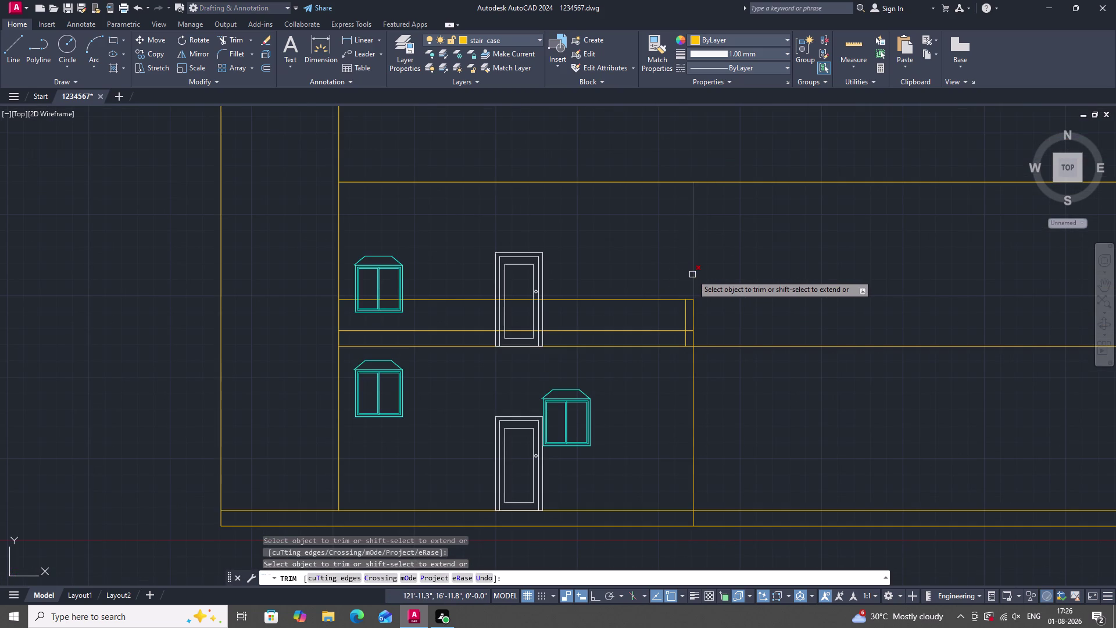
click(693, 275)
key(Escape)
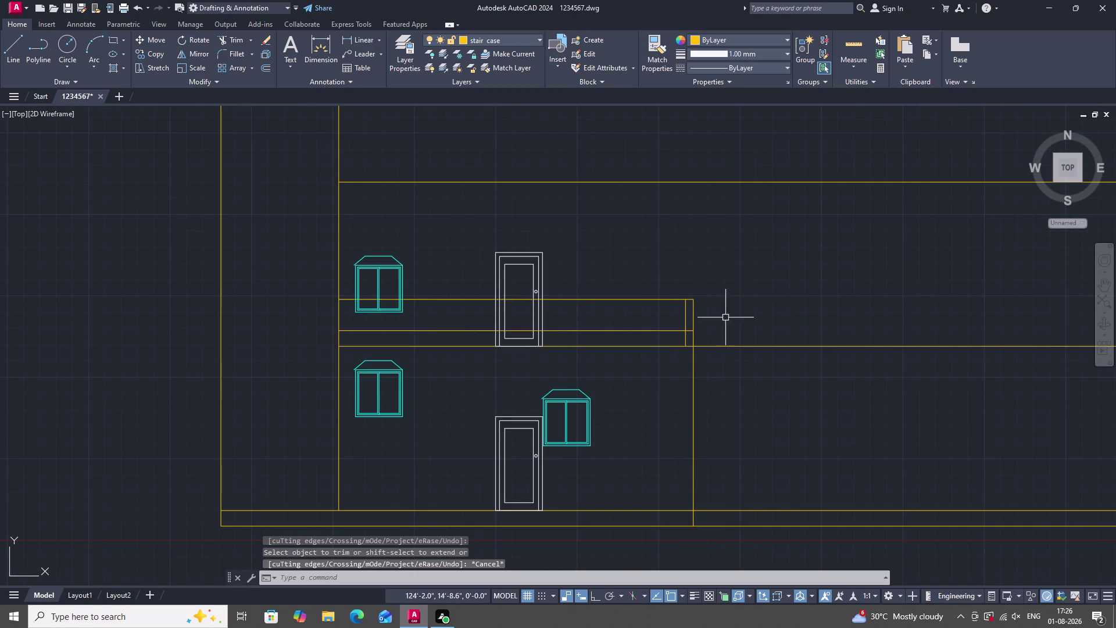
scroll(up, 3)
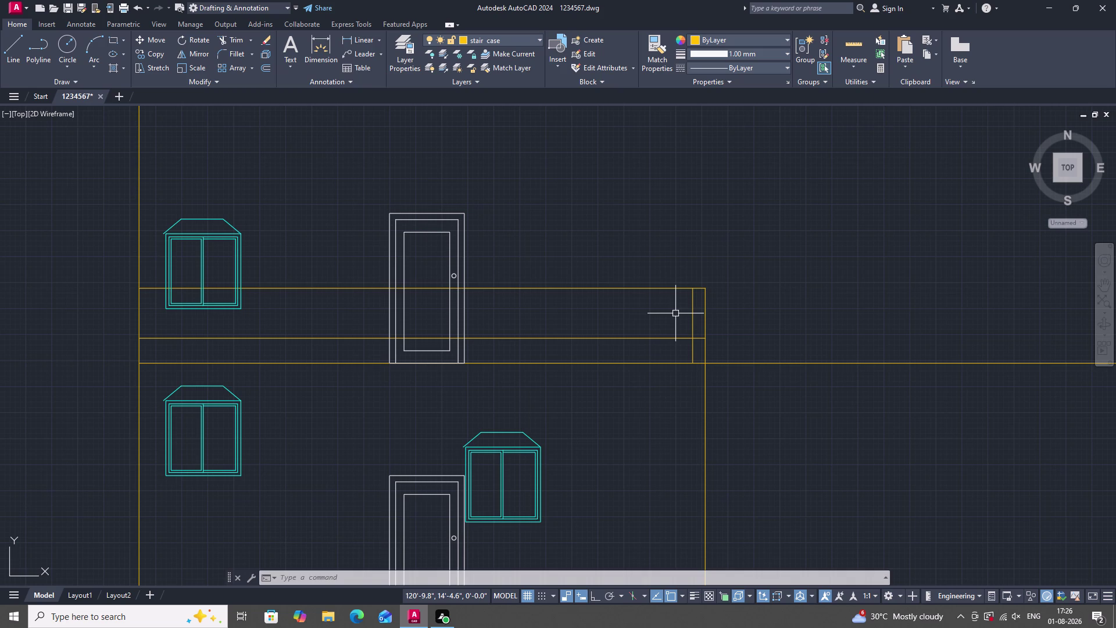
Offset the top balcony line 4" down, then the new line another 6".
text(O)
key(space)
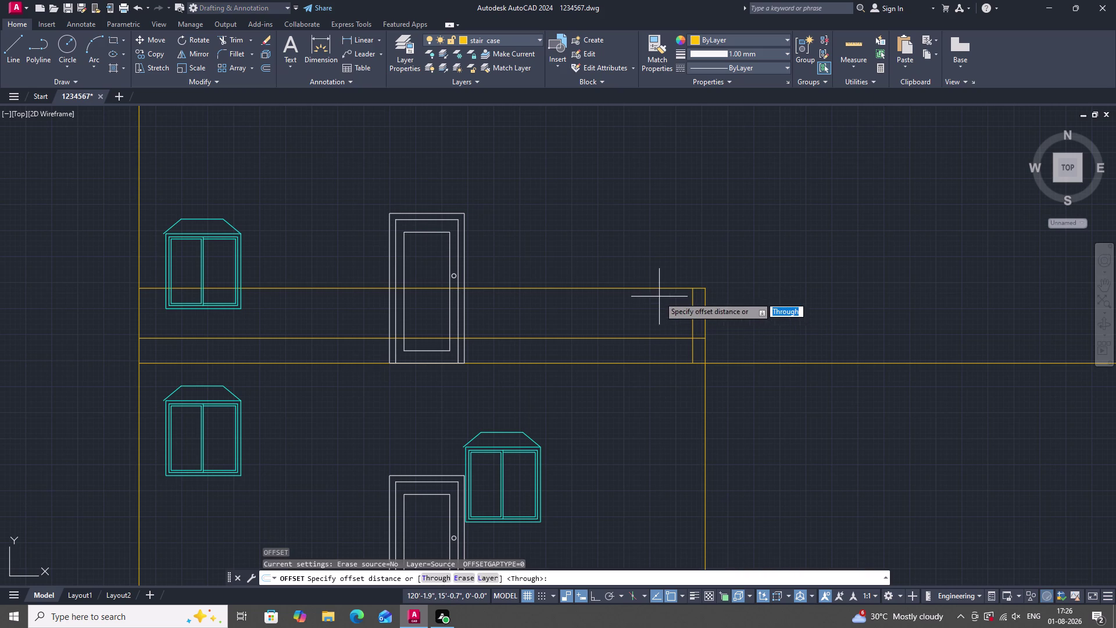
key(space)
drag(658, 290, 661, 299)
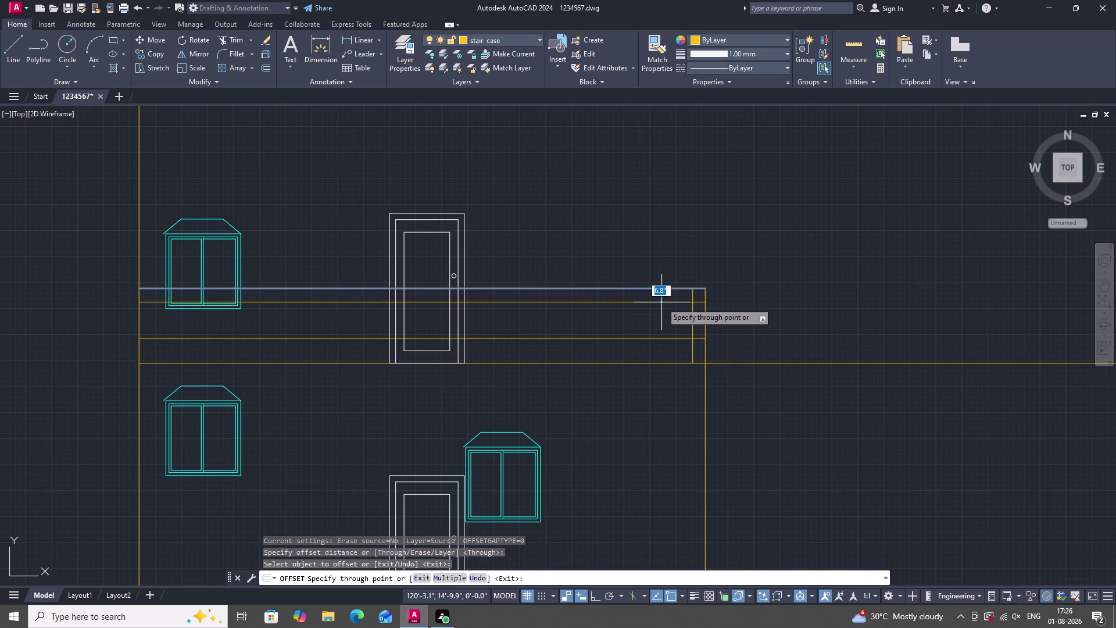
text(4")
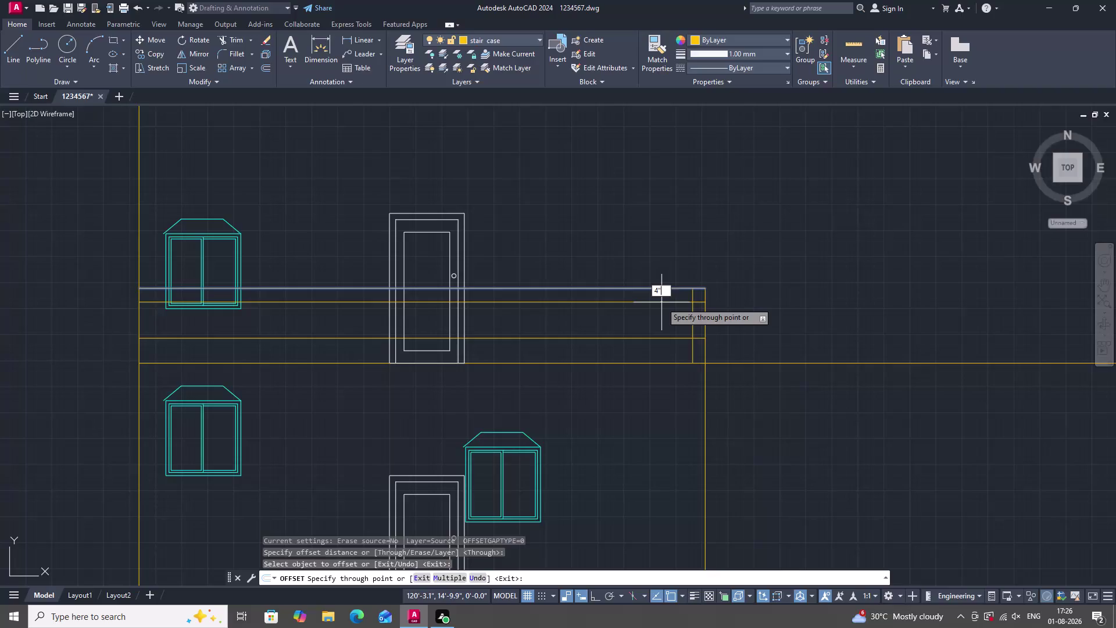
key(Return)
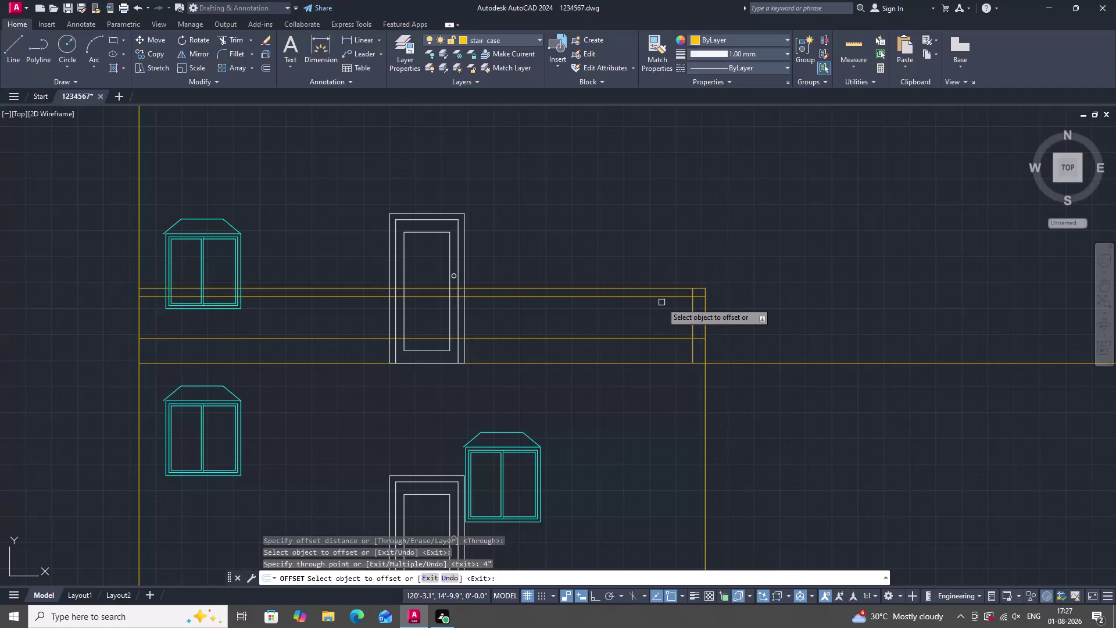
click(659, 298)
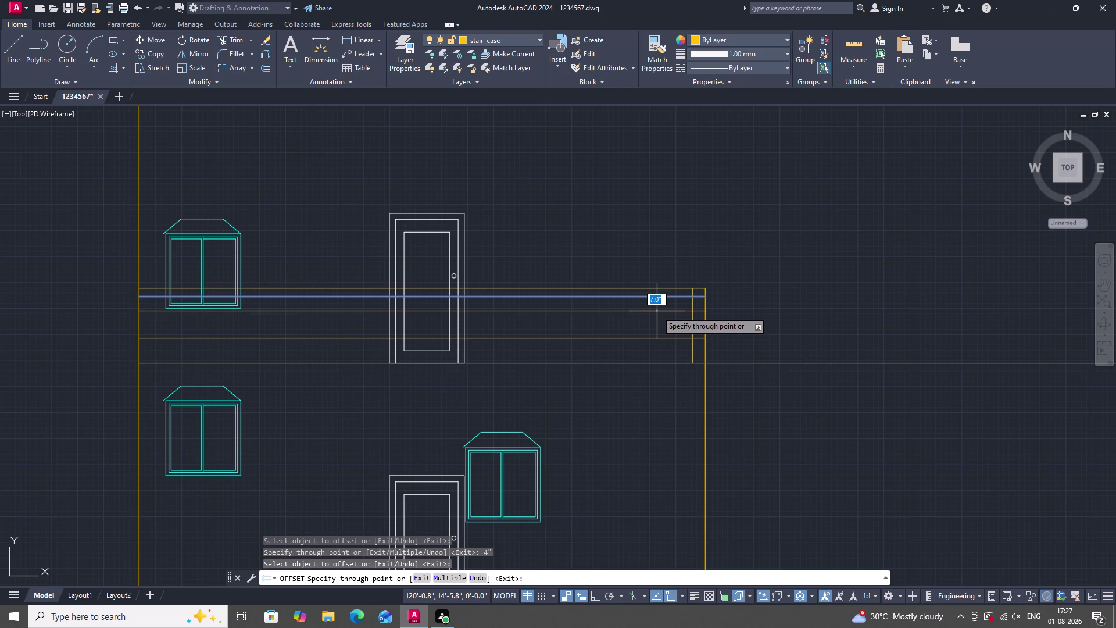
text(6")
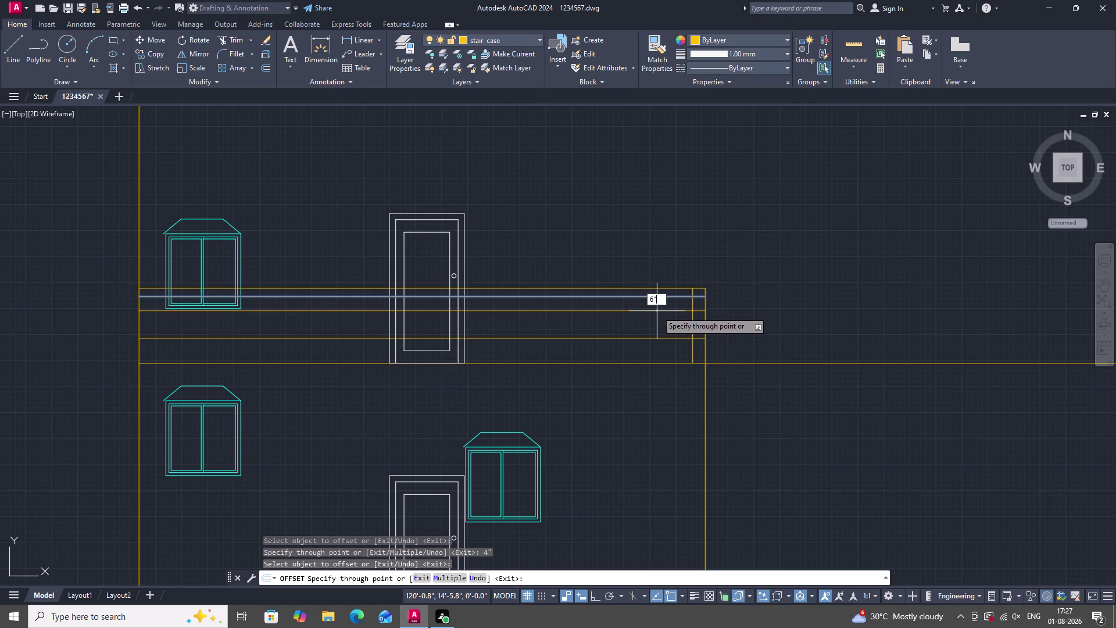
key(Return)
Add three more railing lines, each offset from the newest: 2", 6" and 2" below.
click(657, 311)
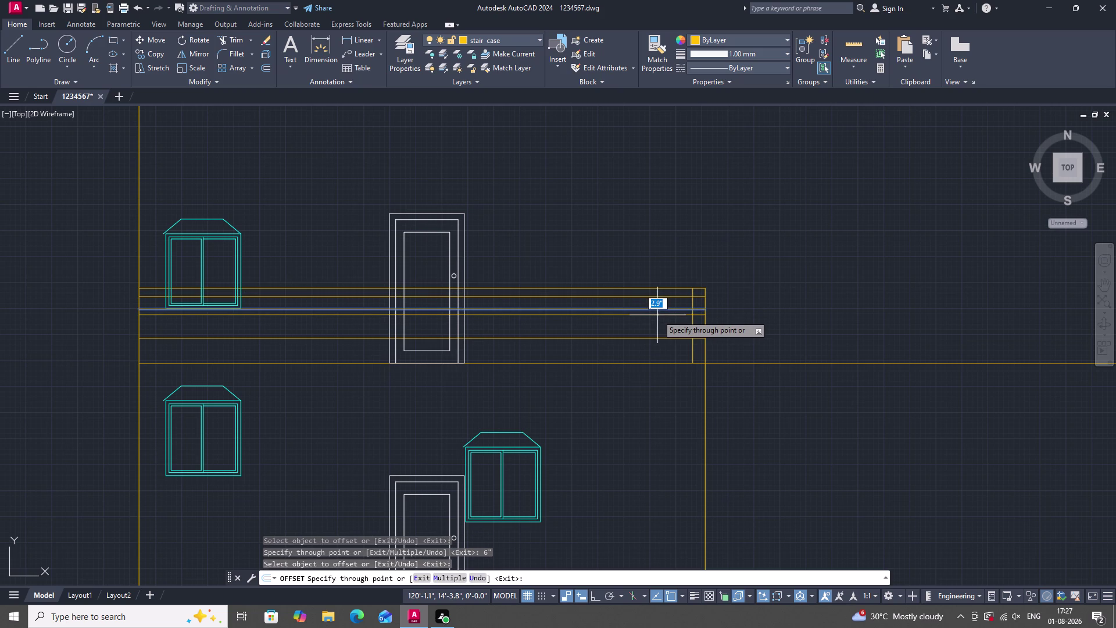
text(2)
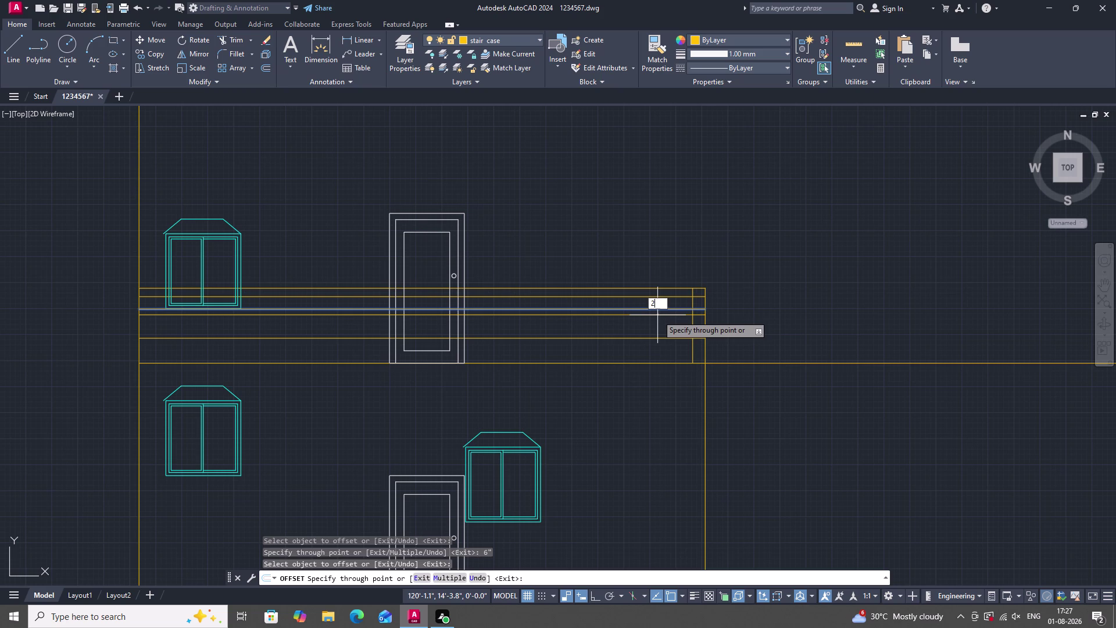
text(")
key(Return)
click(657, 315)
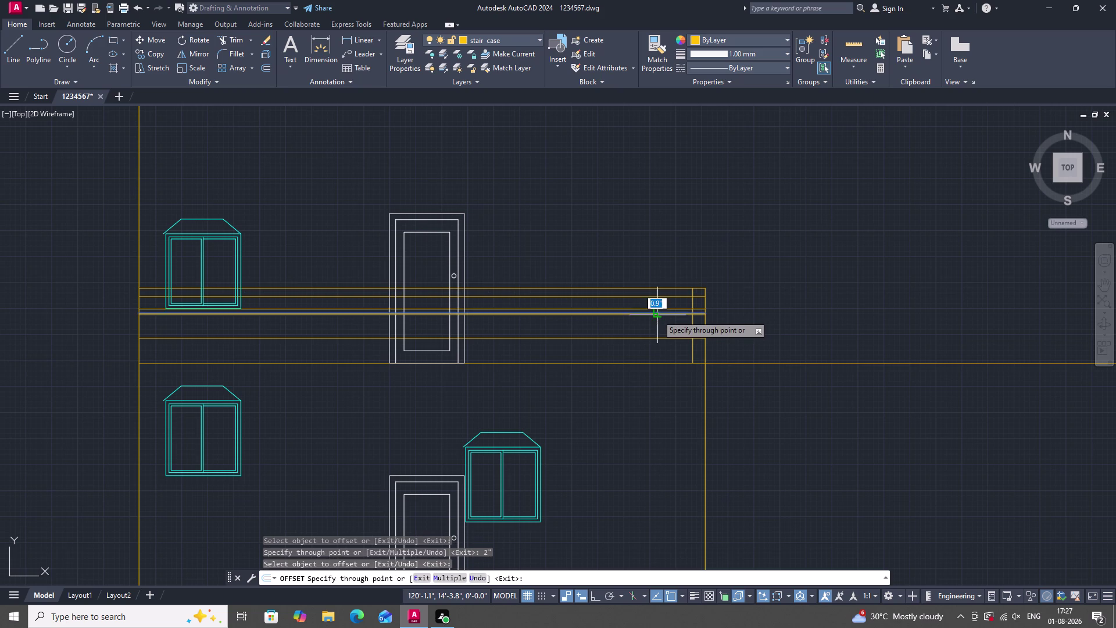
text(6")
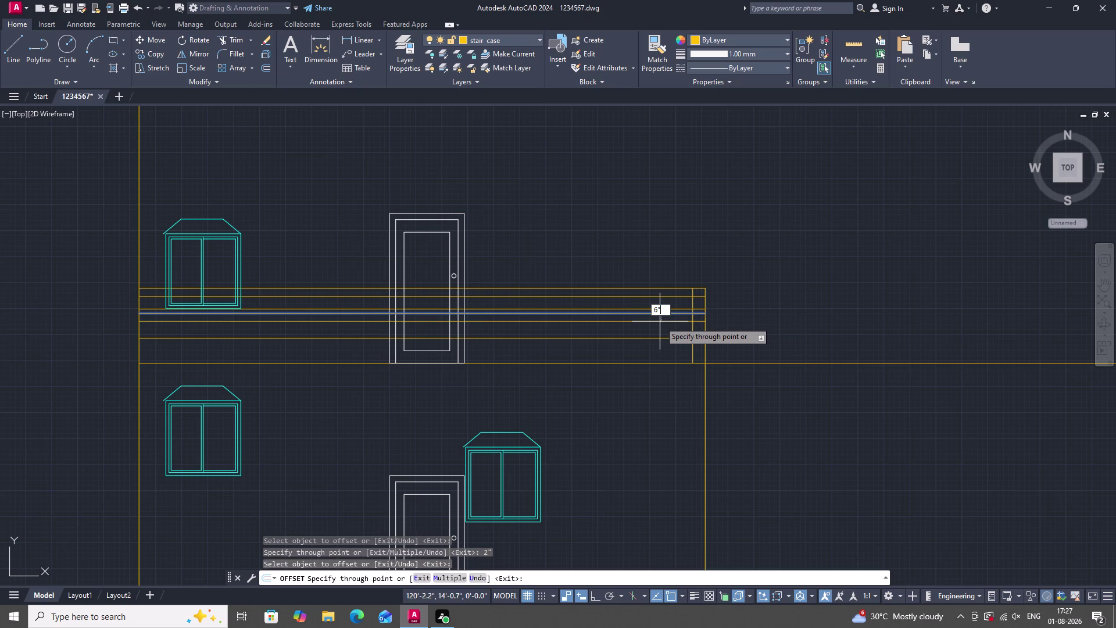
key(Return)
click(663, 326)
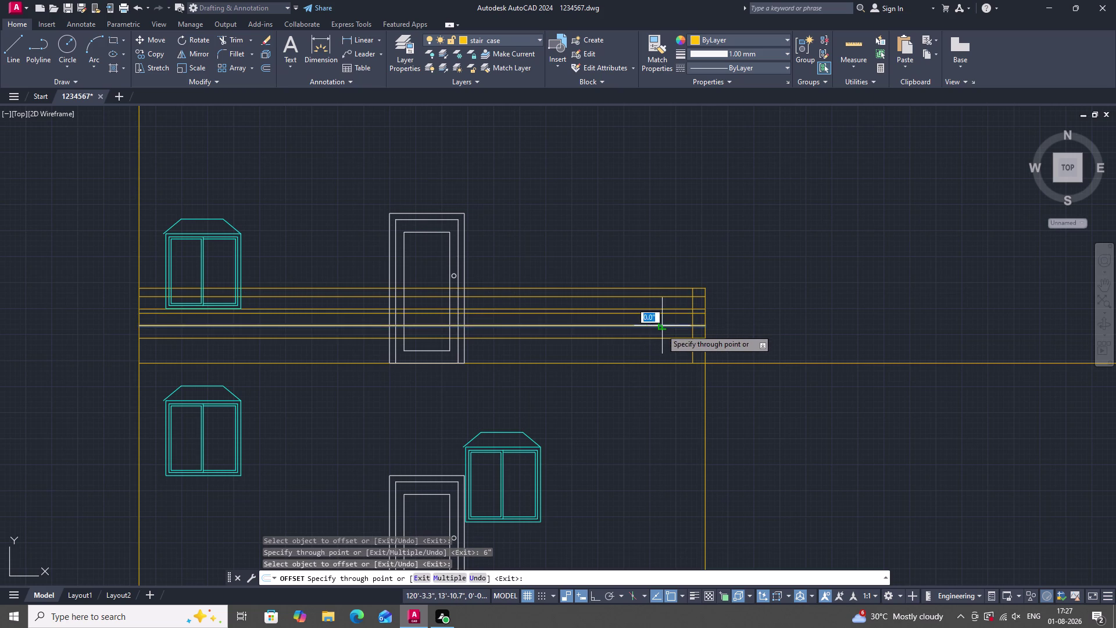
text(2)
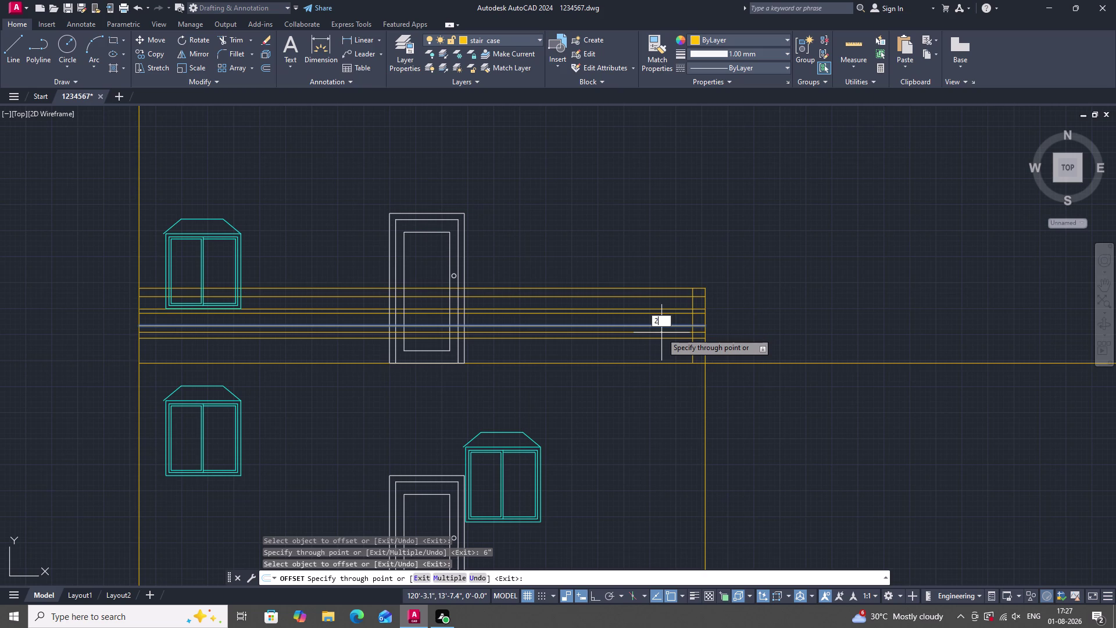
text(")
key(Return)
key(Escape)
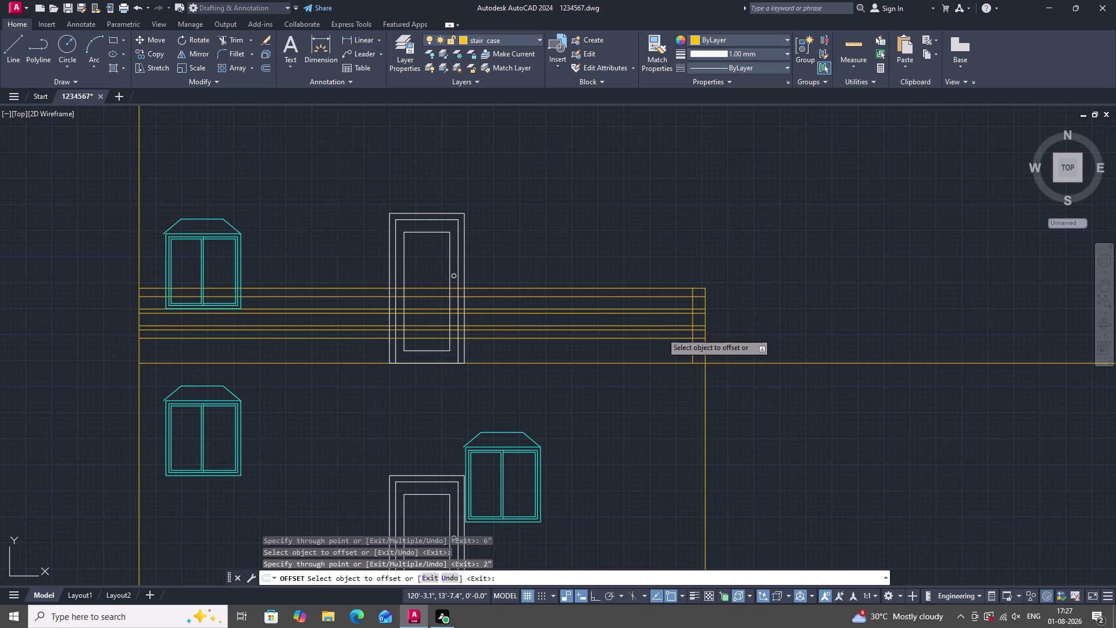
text(F)
key(space)
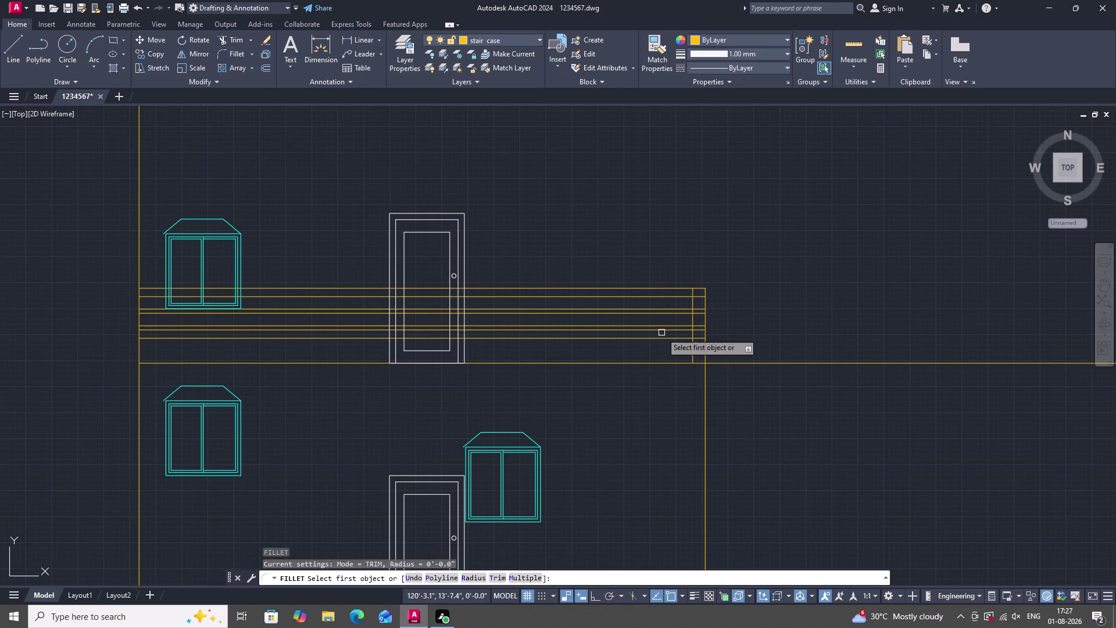
Fillet the railing line pairs at the right end so they close with semicircular caps.
scroll(up, 3)
click(702, 329)
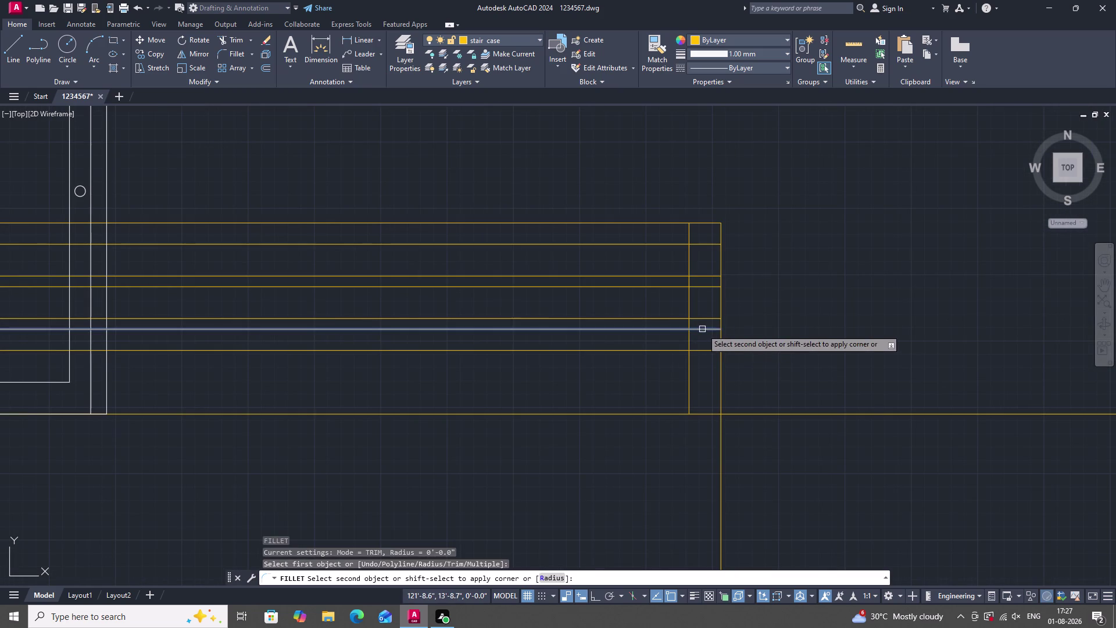
click(705, 319)
key(space)
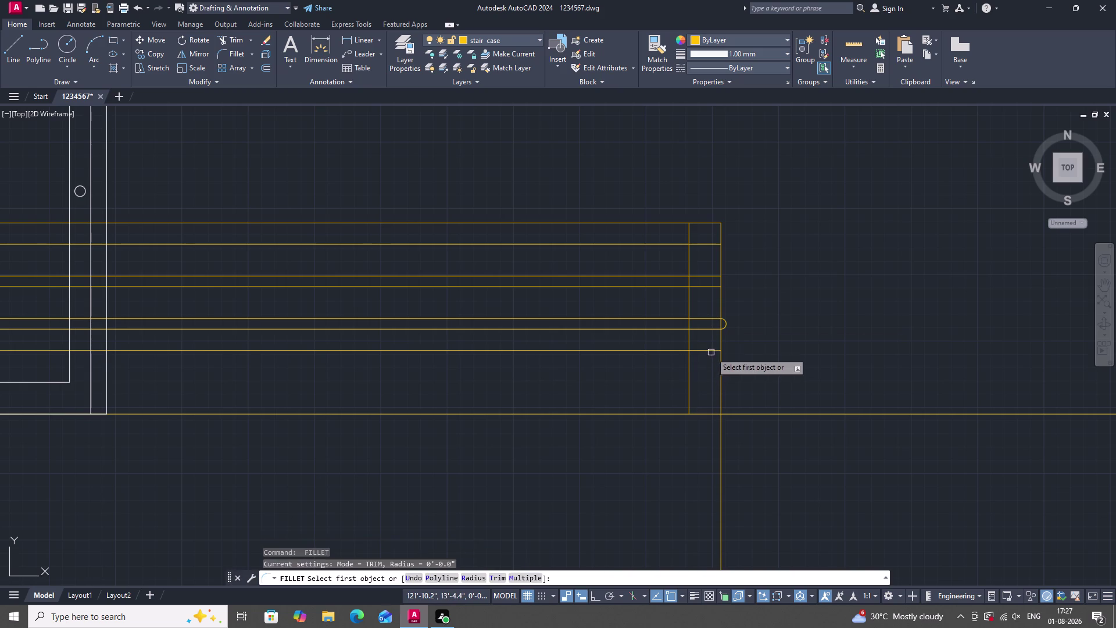
click(711, 275)
click(712, 288)
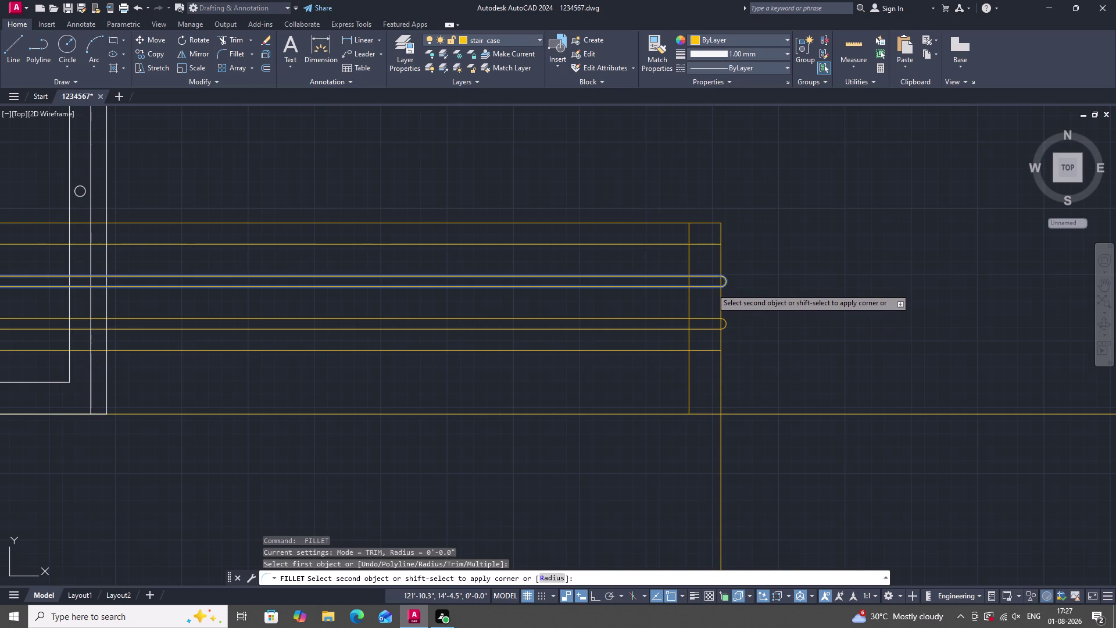
key(space)
scroll(down, 3)
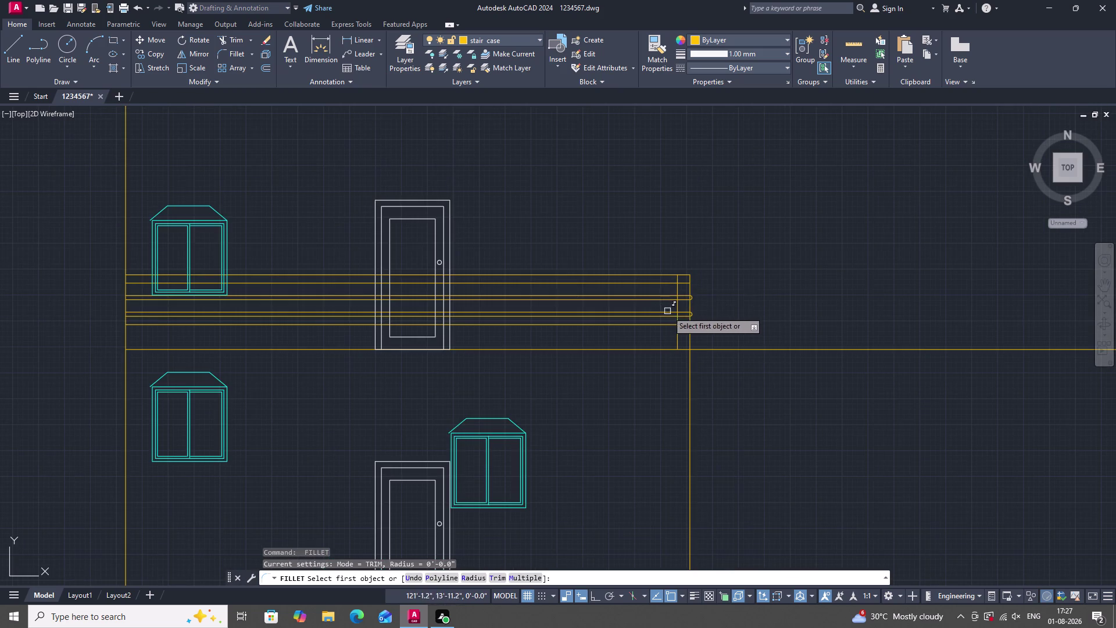
scroll(up, 3)
double_click(693, 286)
click(684, 272)
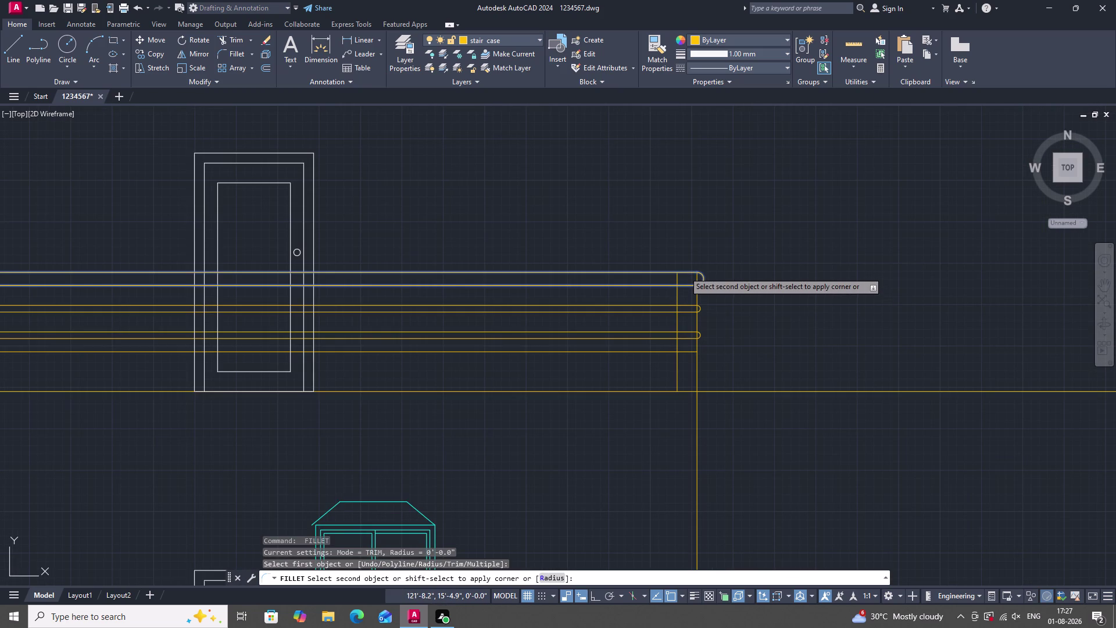
scroll(down, 3)
key(Escape)
Restart FILLET and round the ends of the upper railing bar pairs at the left end.
scroll(down, 3)
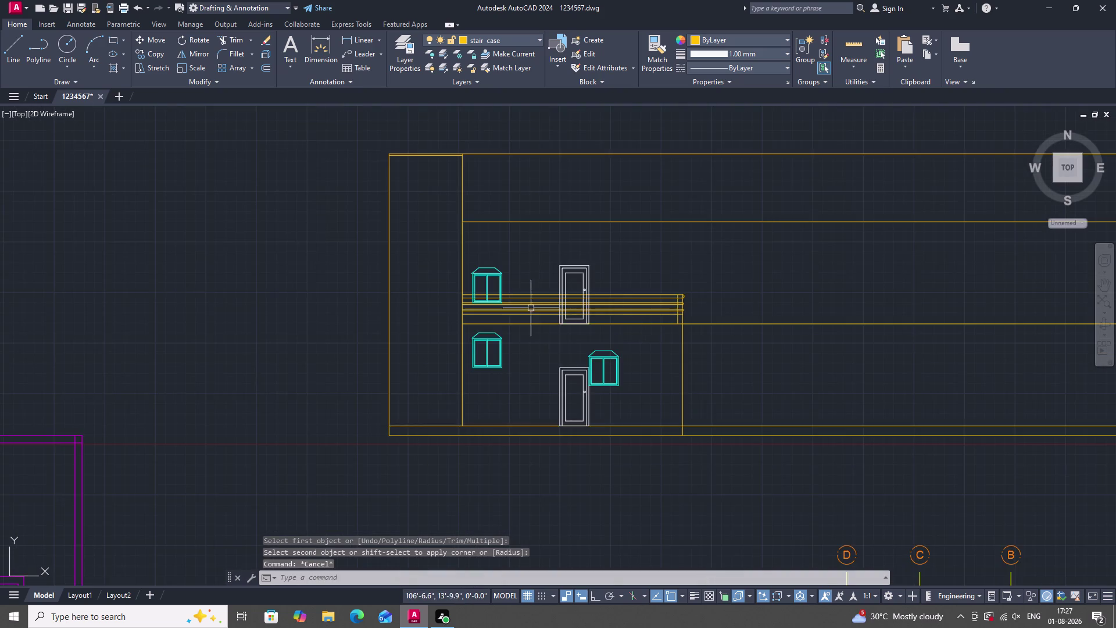
scroll(up, 3)
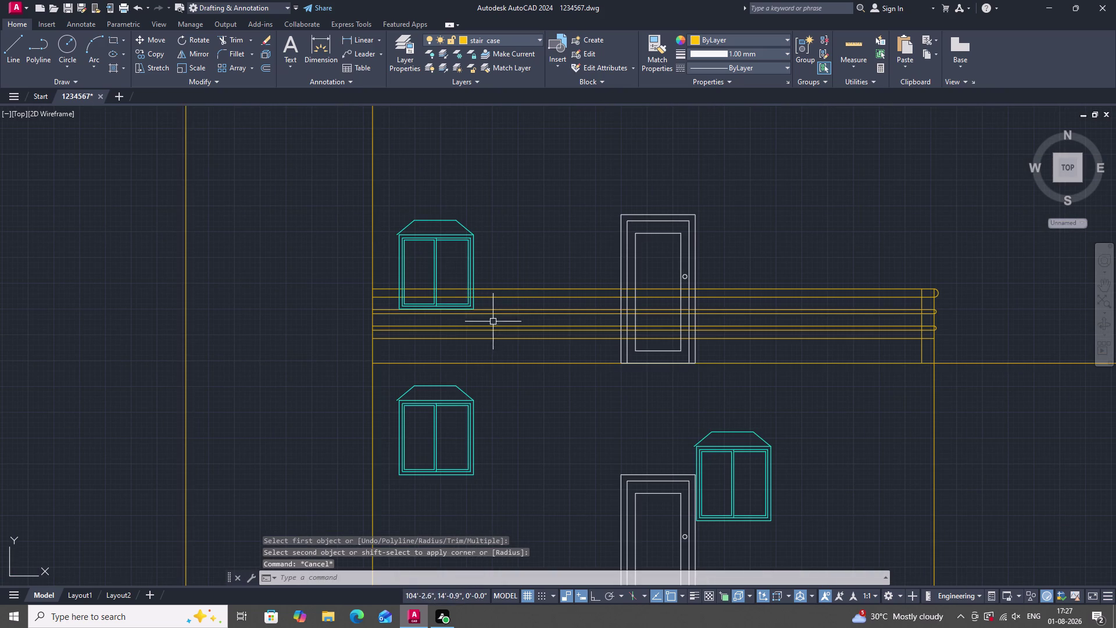
scroll(down, 3)
scroll(up, 3)
scroll(up, 3)
scroll(down, 3)
scroll(up, 3)
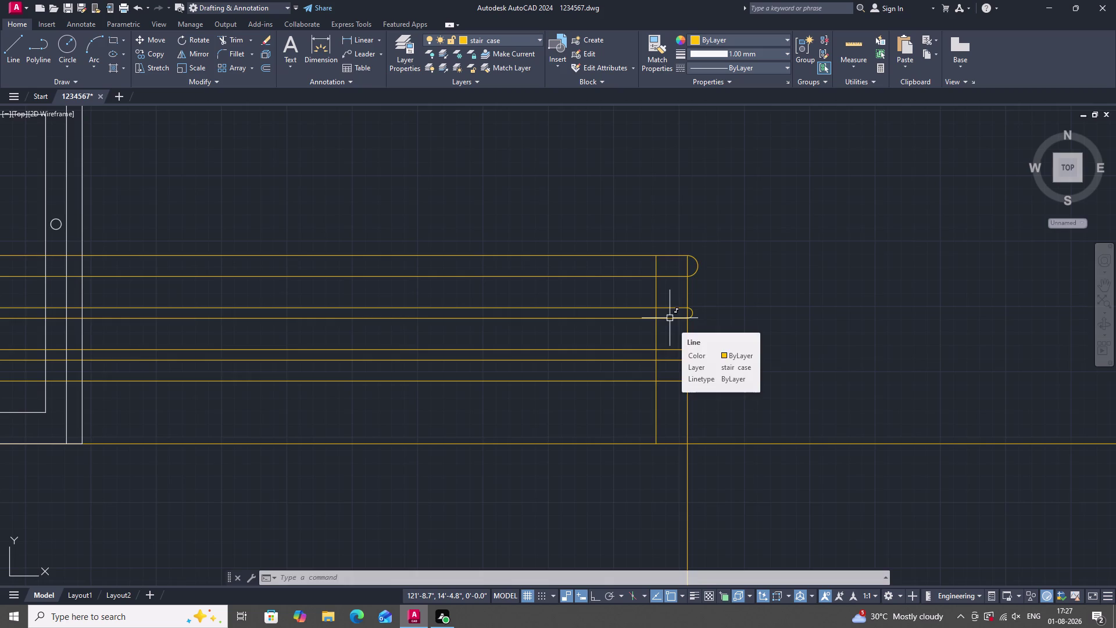
scroll(down, 3)
scroll(up, 3)
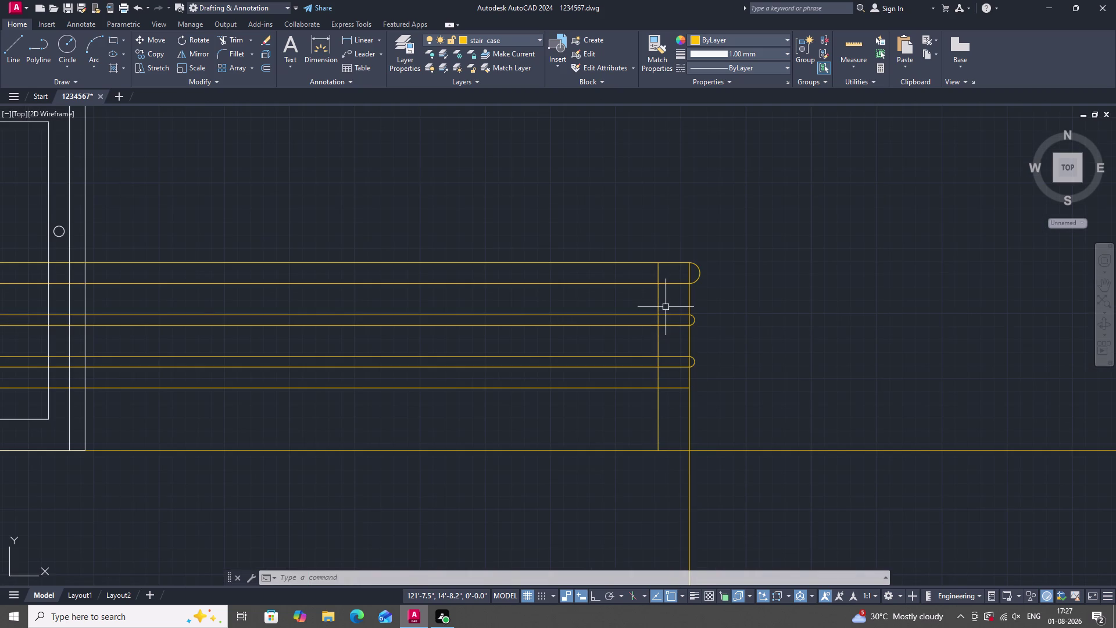
scroll(down, 3)
scroll(down, 3)
scroll(up, 3)
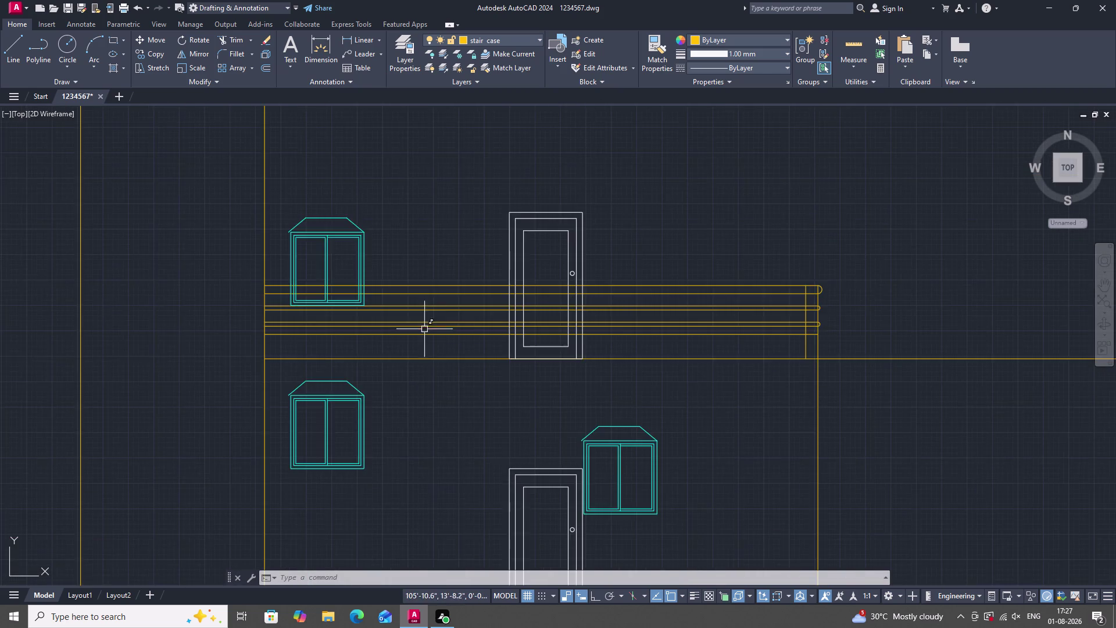
scroll(down, 3)
key(space)
scroll(up, 3)
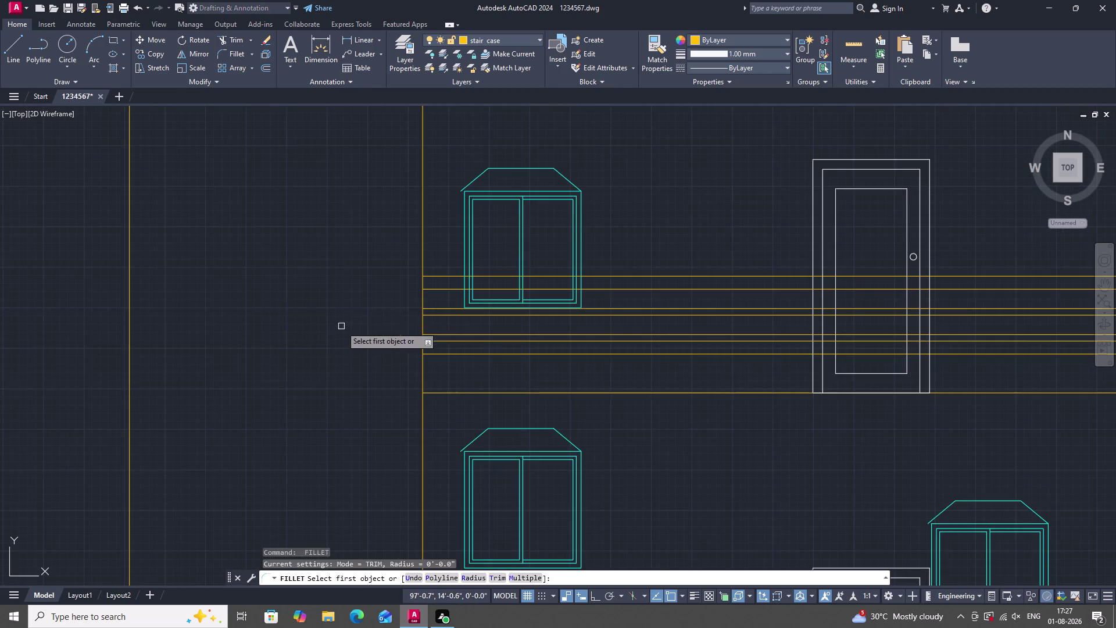
scroll(down, 3)
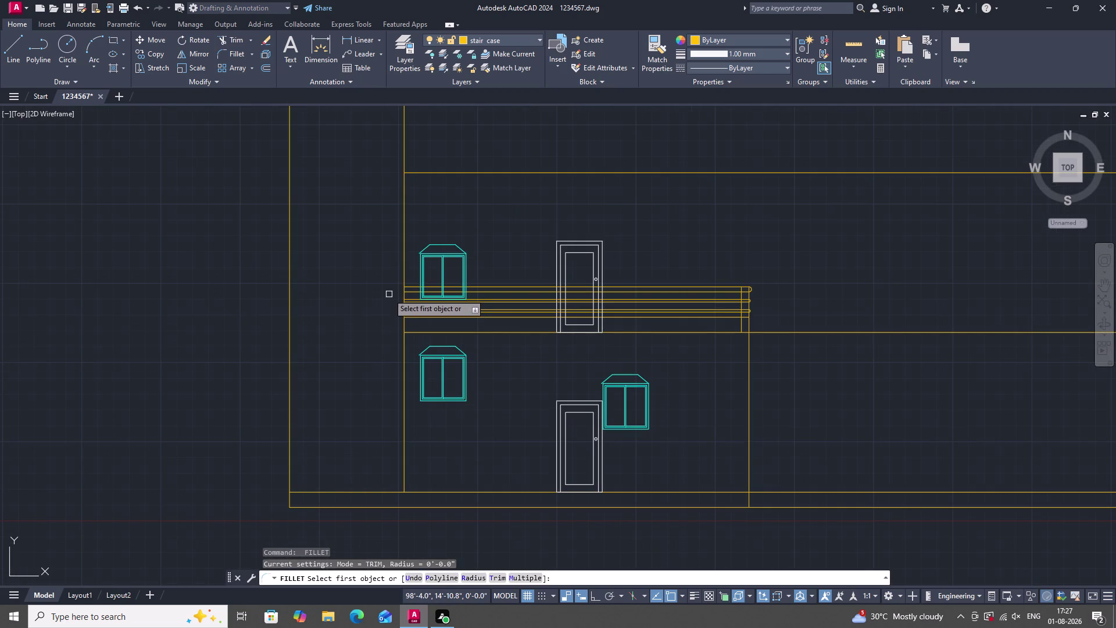
scroll(up, 3)
click(421, 292)
click(420, 282)
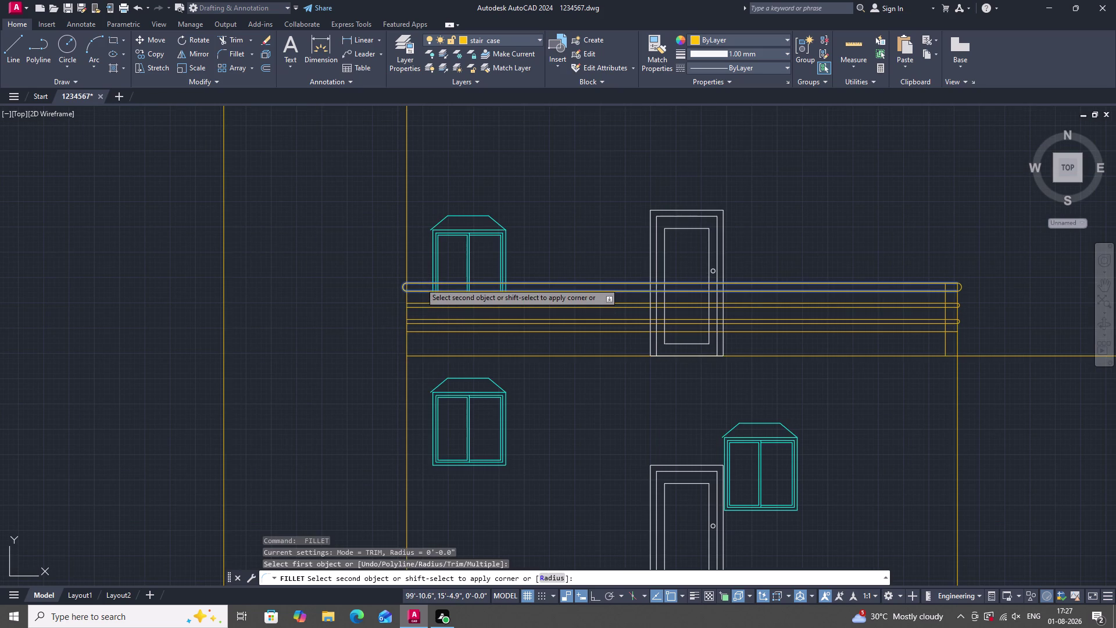
key(space)
scroll(up, 3)
click(415, 303)
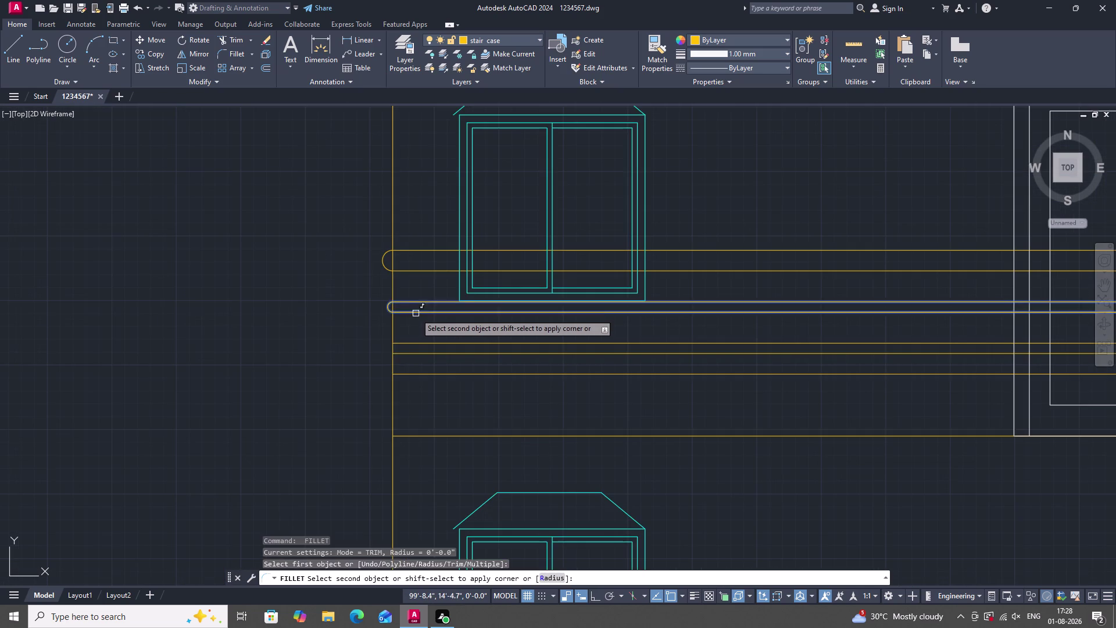
click(415, 315)
click(415, 311)
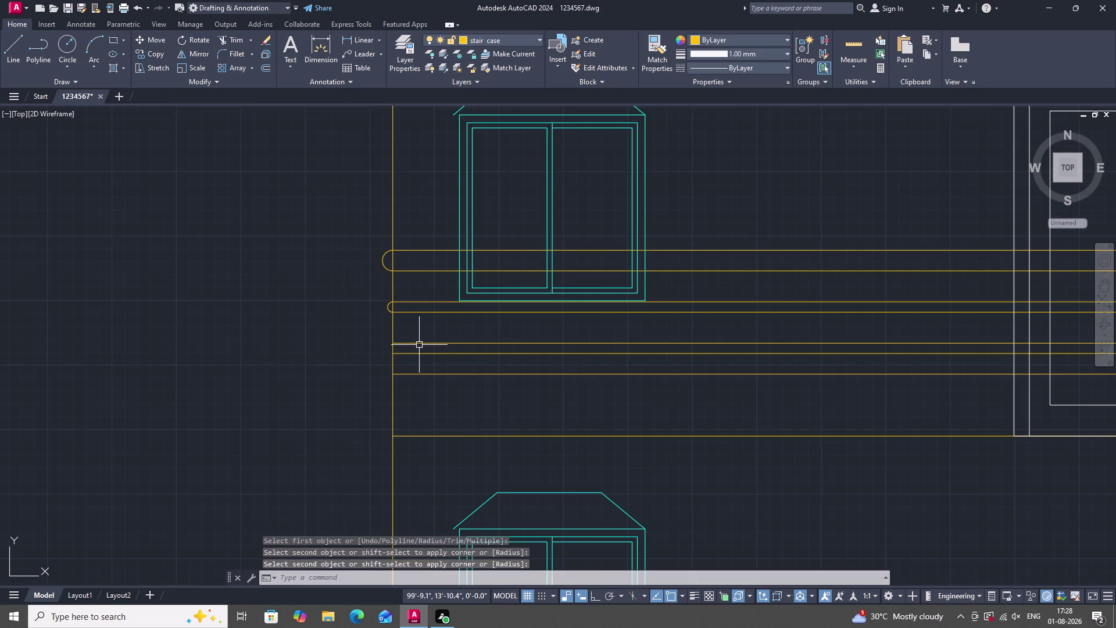
Fillet the third railing bar pair with a rounded end and end the command.
key(space)
click(422, 342)
click(423, 353)
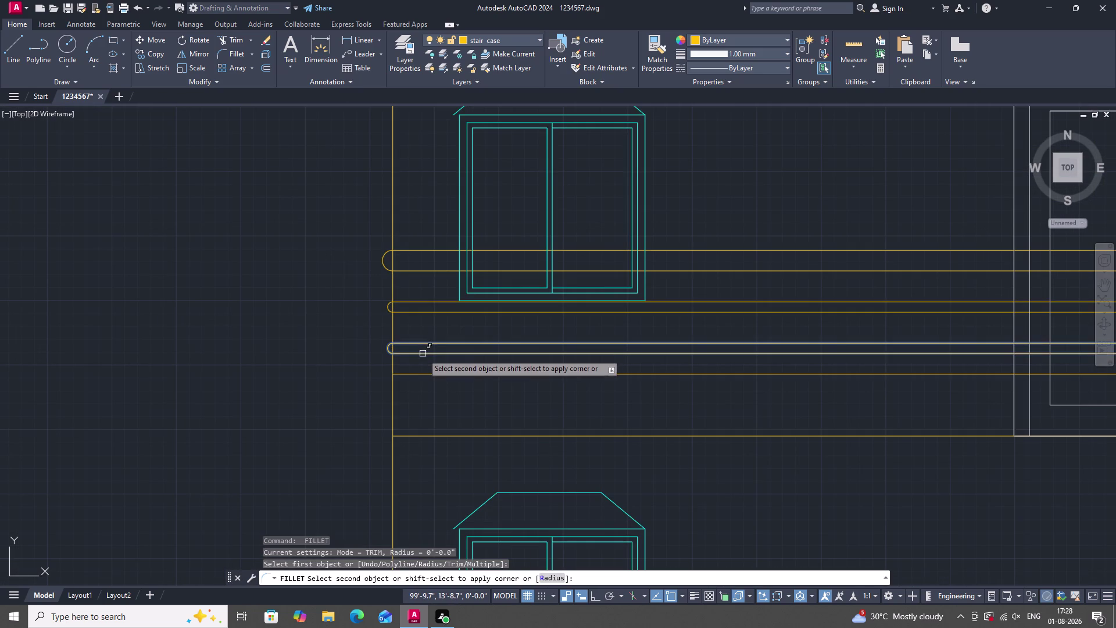
scroll(down, 3)
scroll(down, 3)
key(space)
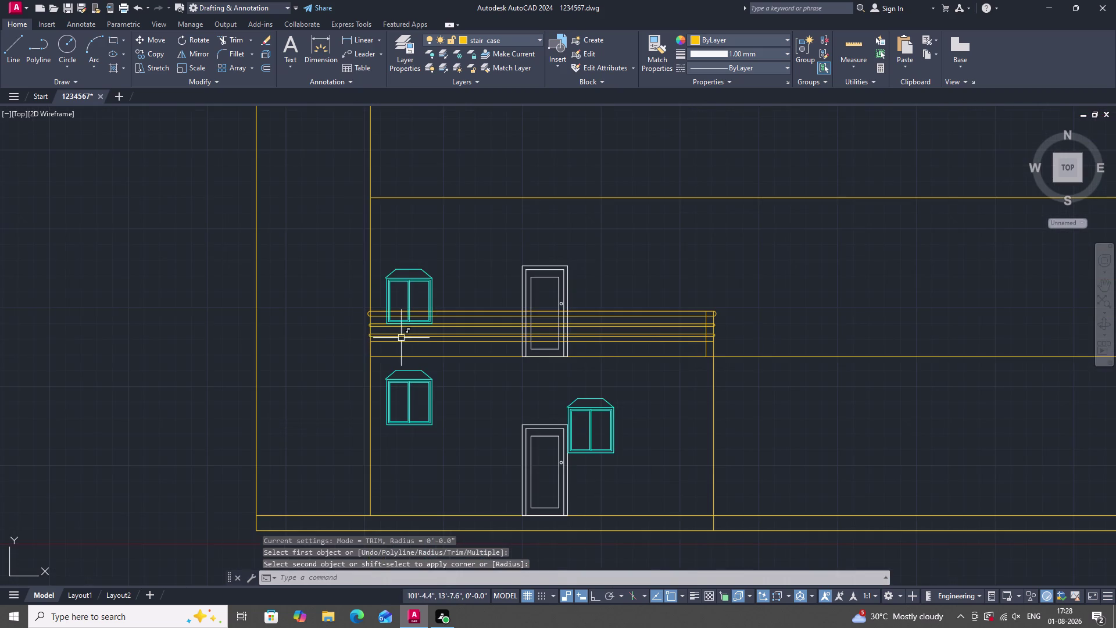
scroll(up, 3)
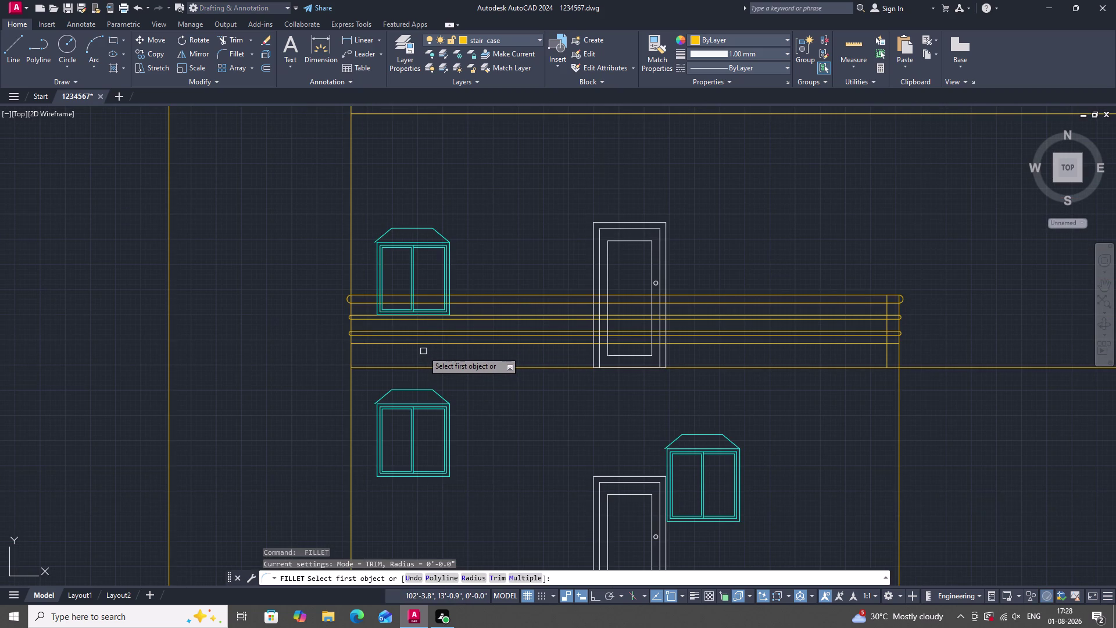
key(Escape)
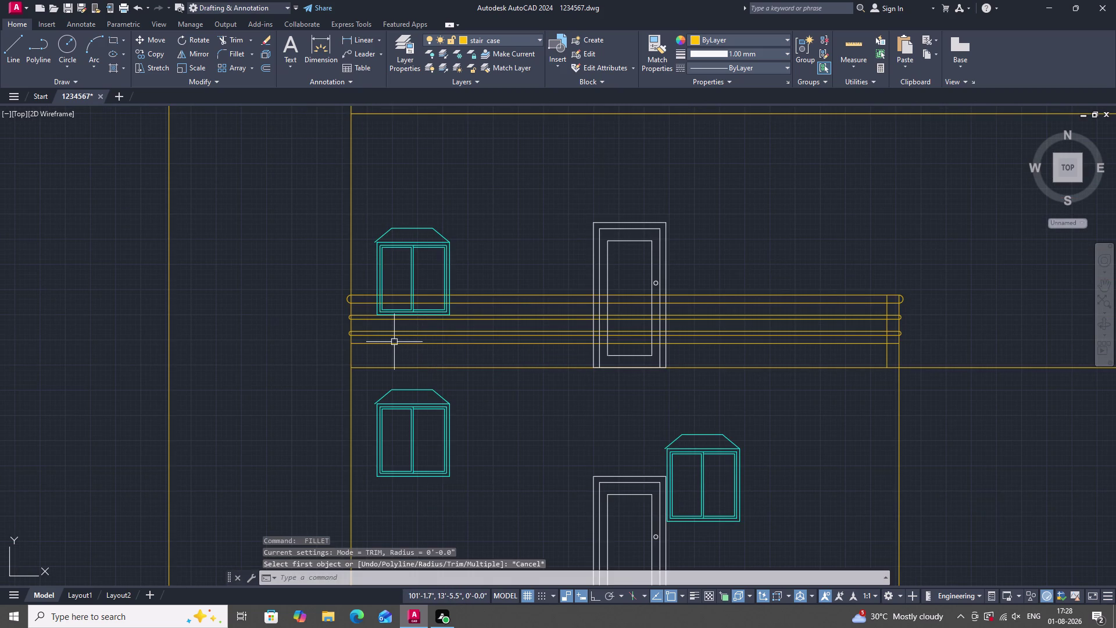
Select the railing's right end post.
scroll(down, 3)
scroll(up, 3)
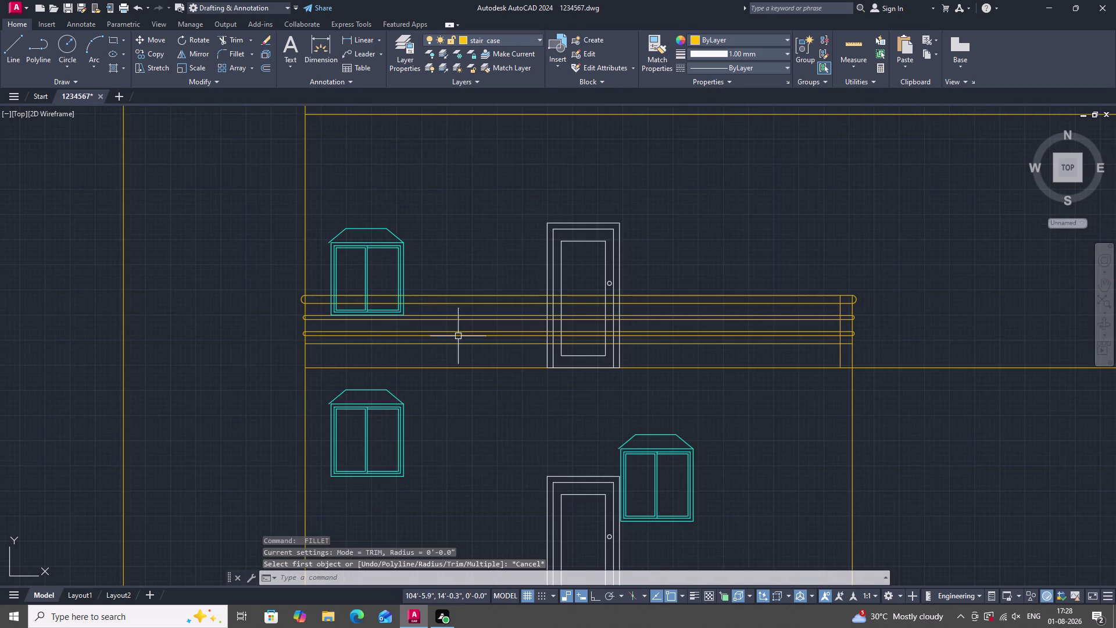
scroll(up, 3)
click(848, 366)
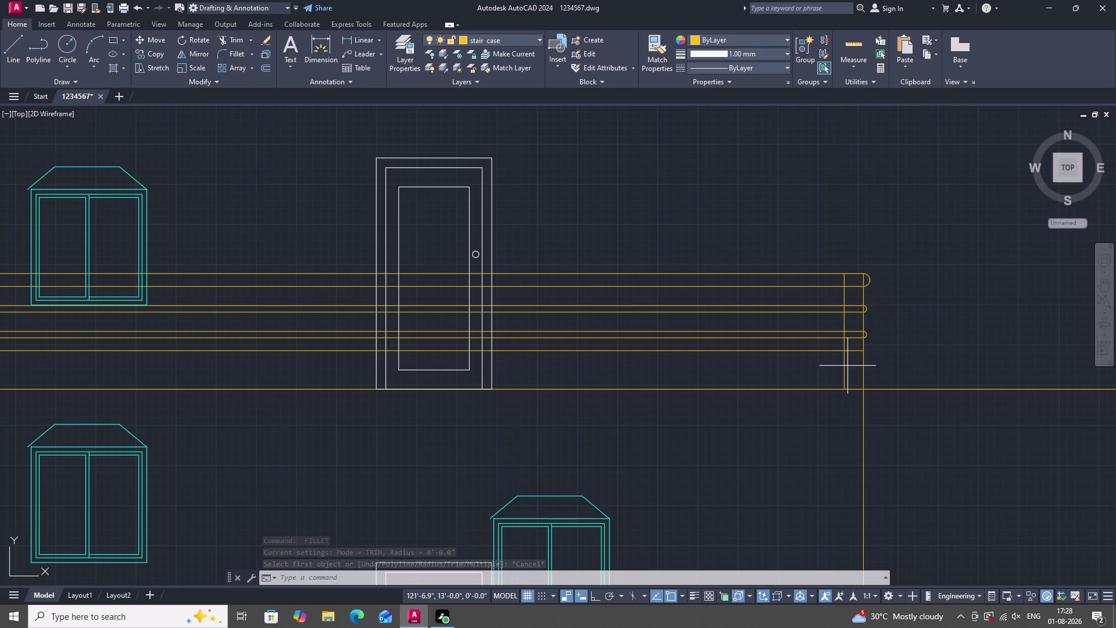
click(839, 366)
scroll(down, 3)
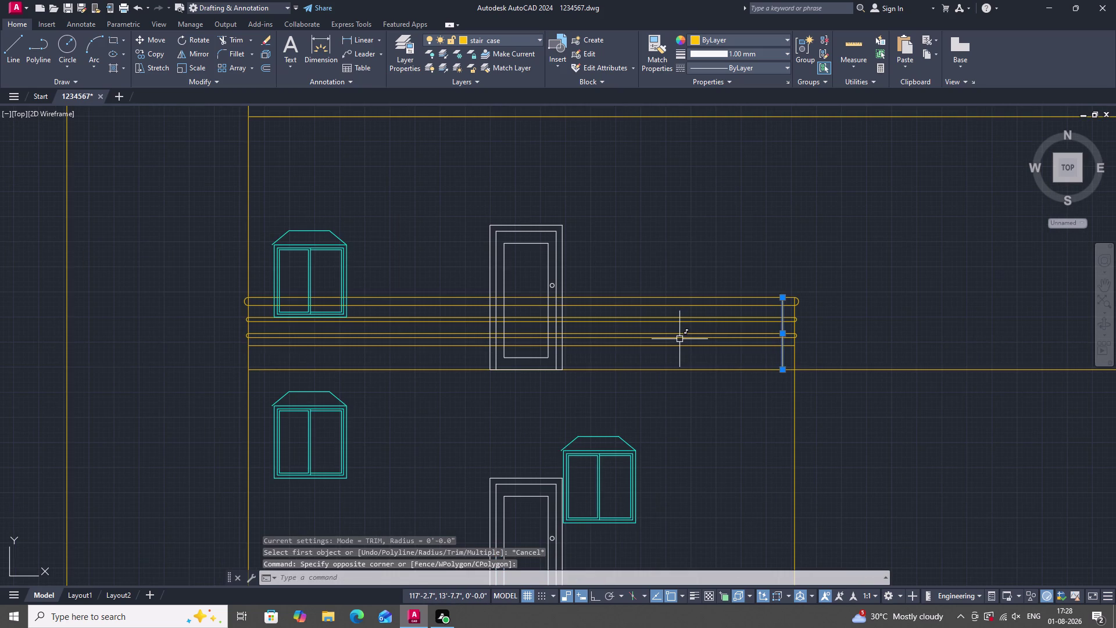
Mirror the right end post about a vertical line through the door centre, keeping the original.
text(MI)
key(space)
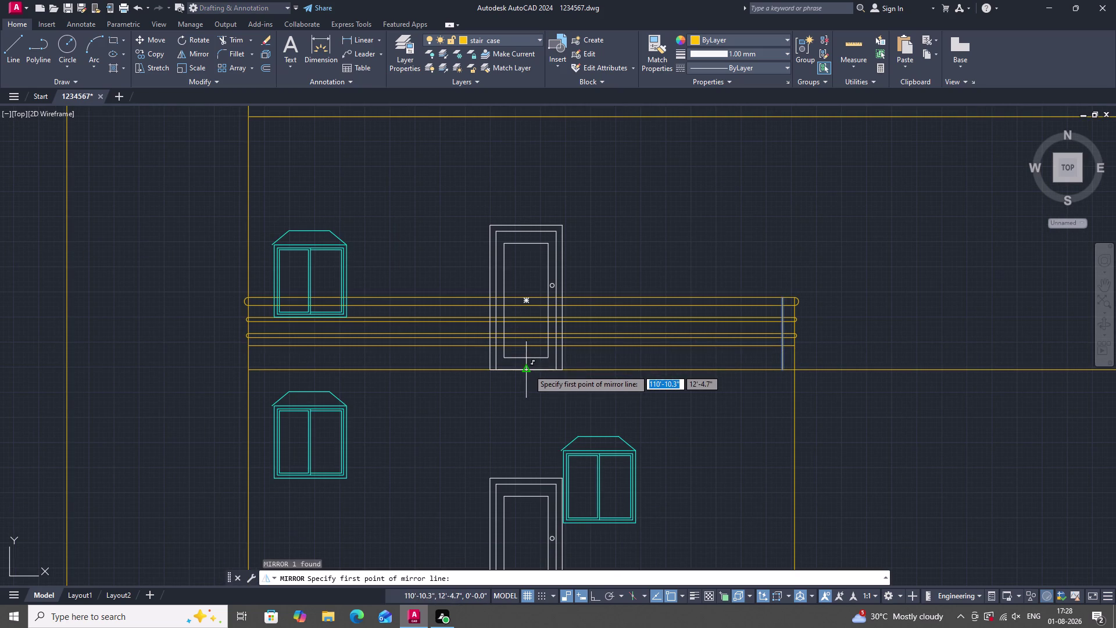
click(530, 369)
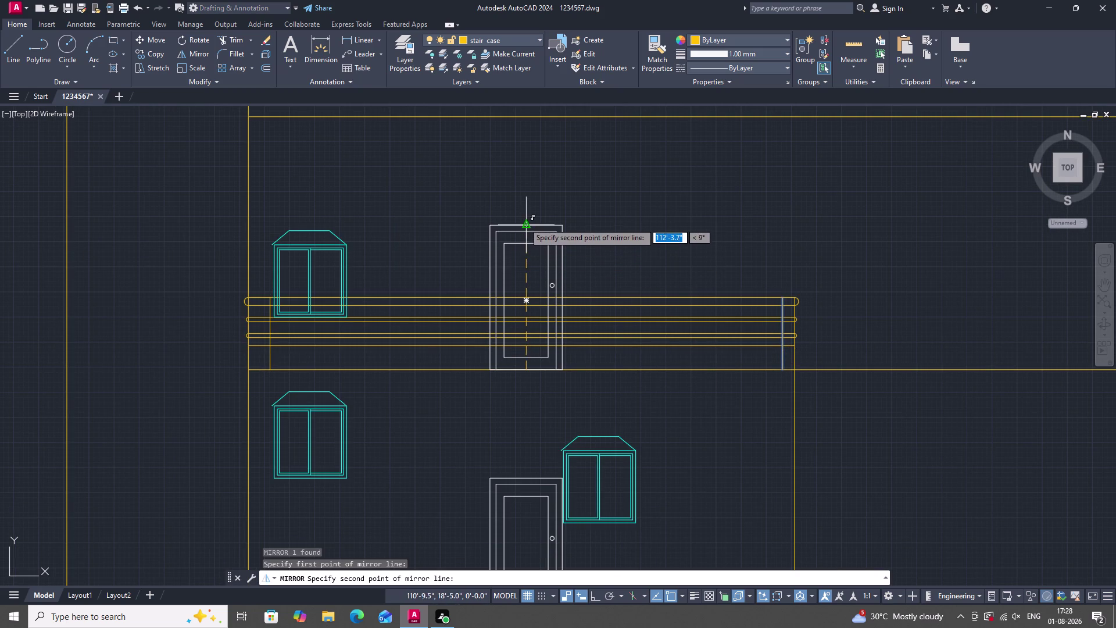
click(525, 223)
drag(553, 267, 524, 223)
scroll(down, 3)
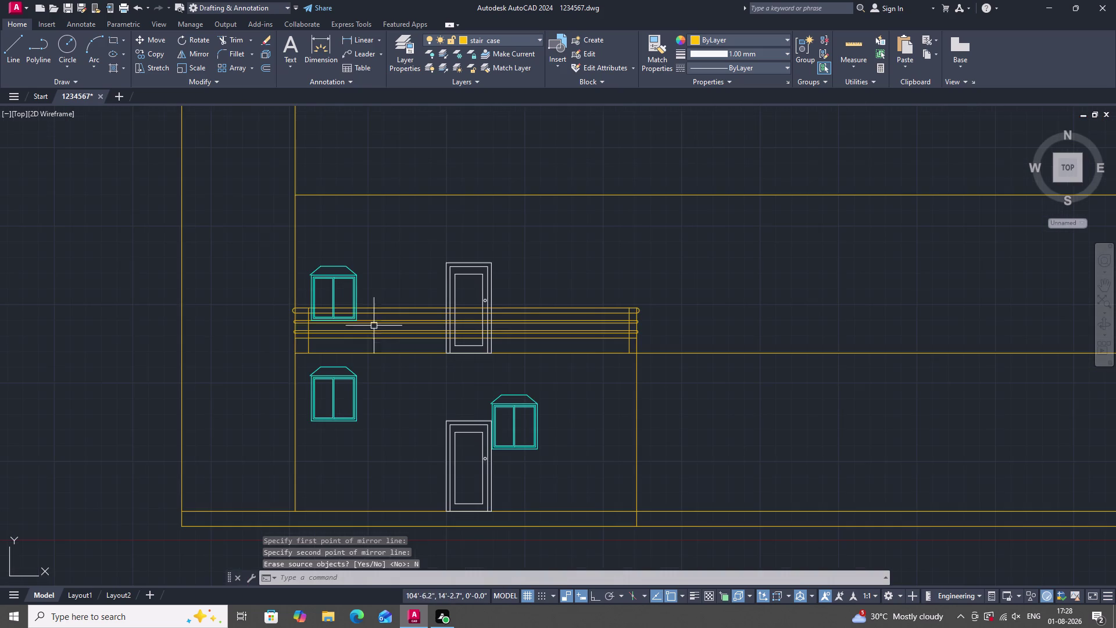
key(Escape)
scroll(up, 3)
scroll(up, 3)
scroll(down, 3)
scroll(up, 3)
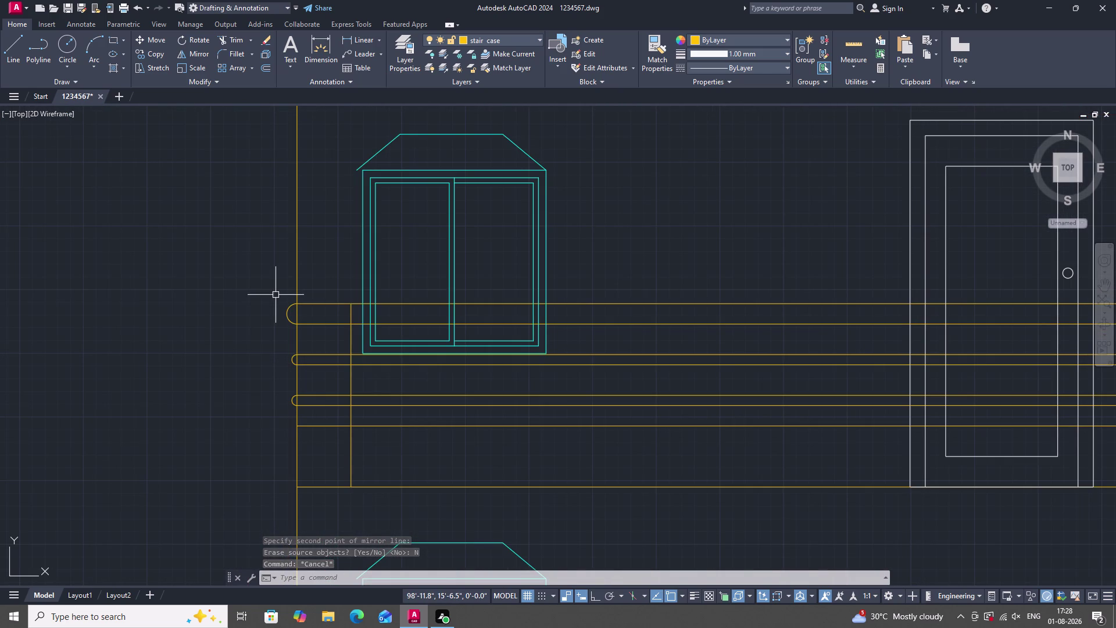
scroll(up, 3)
Delete the mirrored post on the left.
scroll(down, 3)
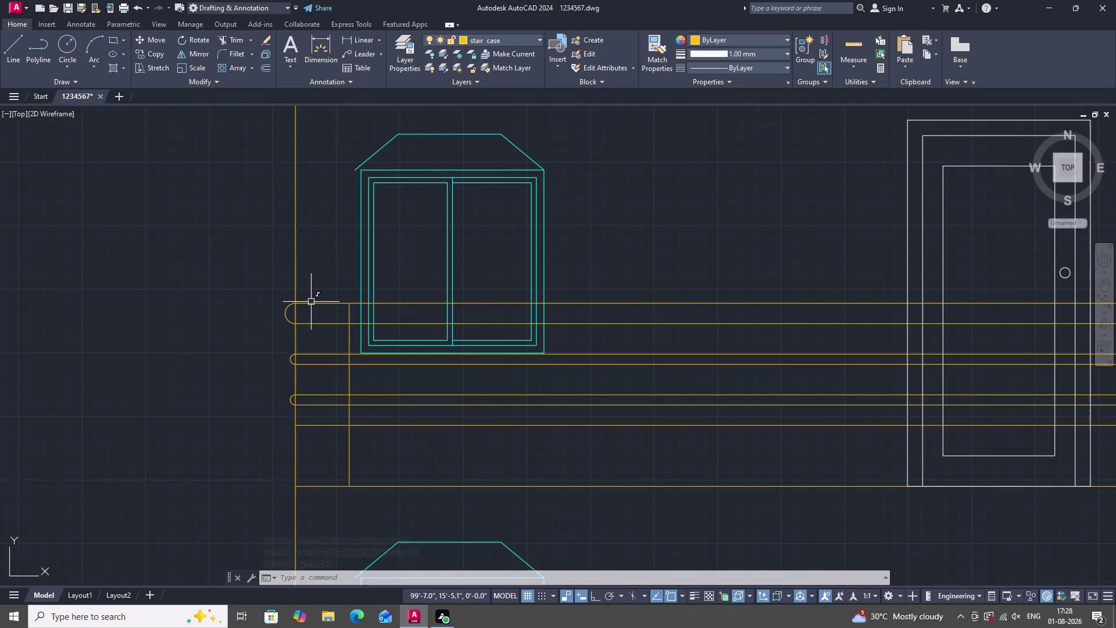
scroll(down, 3)
scroll(down, 3)
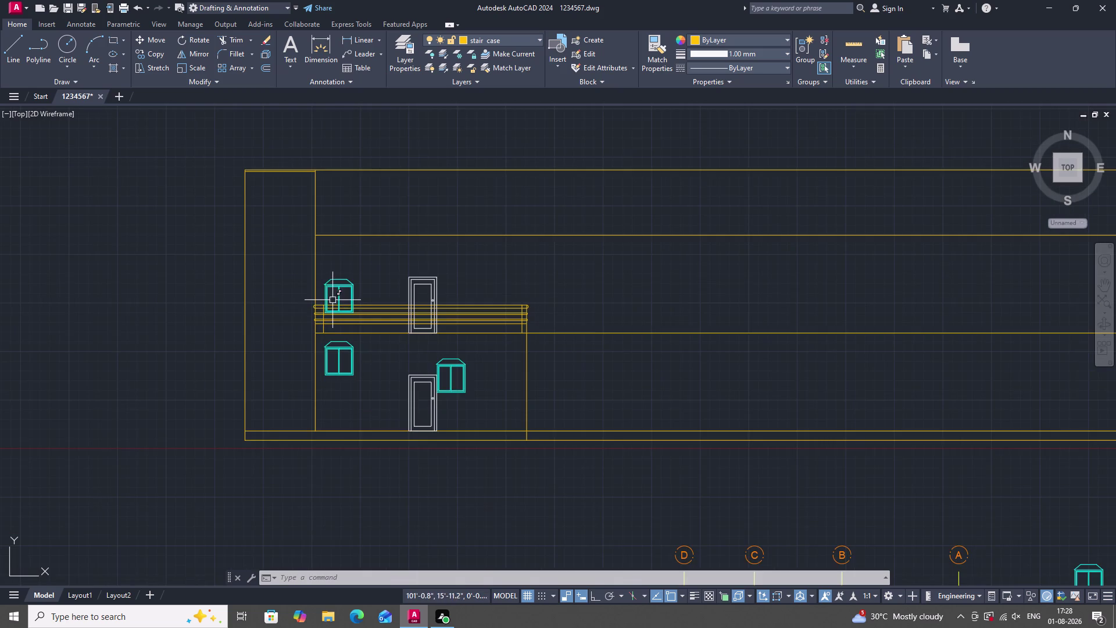
scroll(up, 3)
scroll(up, 3)
click(319, 317)
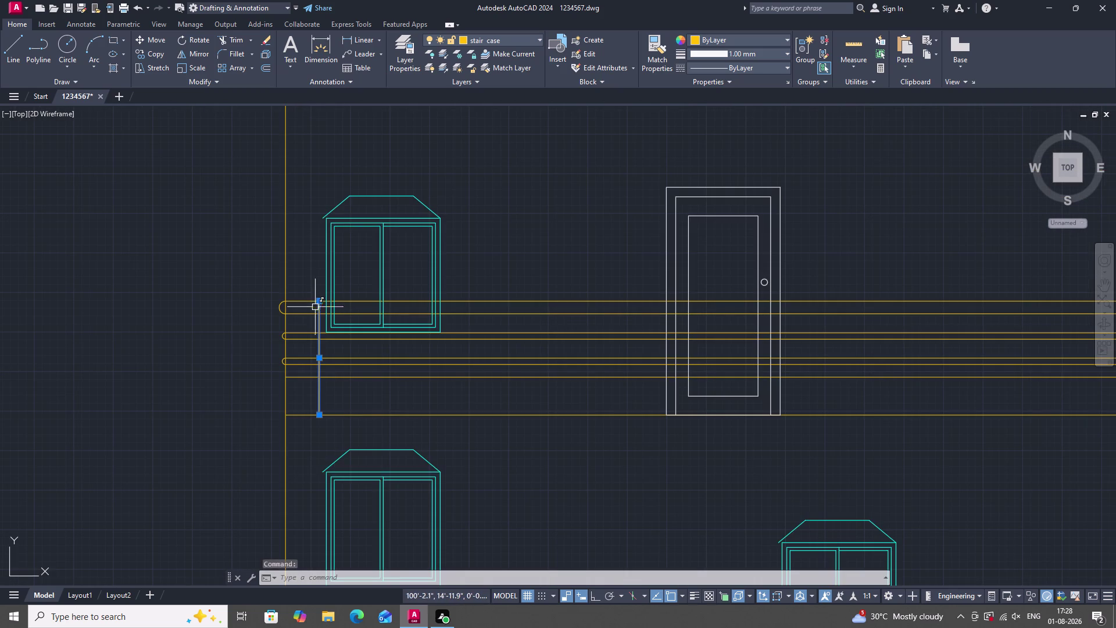
key(Delete)
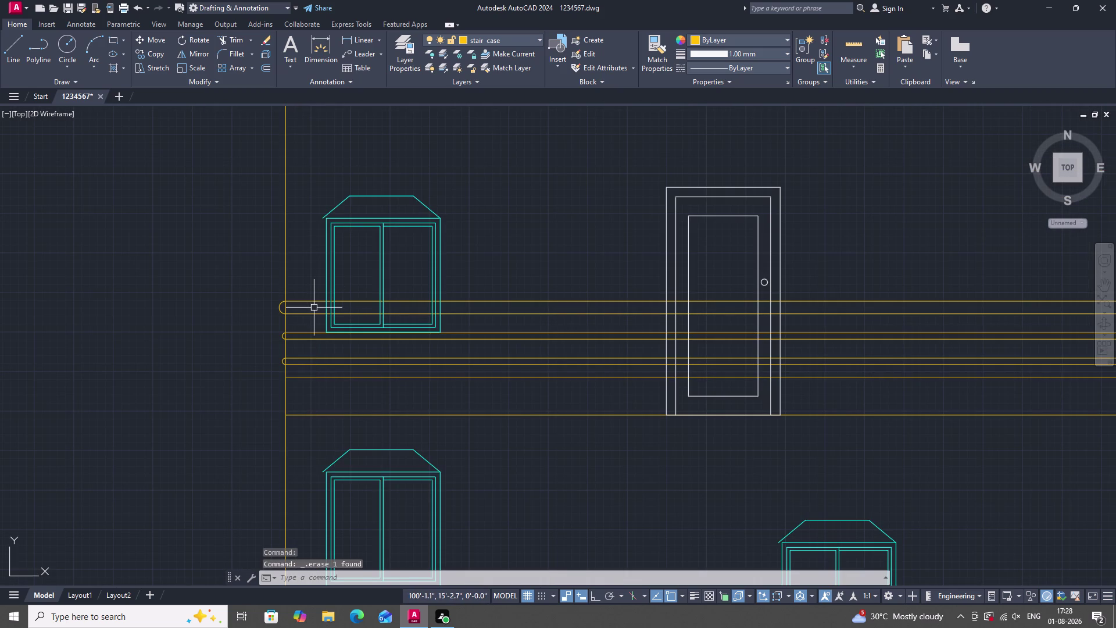
Offset the left wall line 6" inward.
text(O)
key(space)
key(space)
click(286, 324)
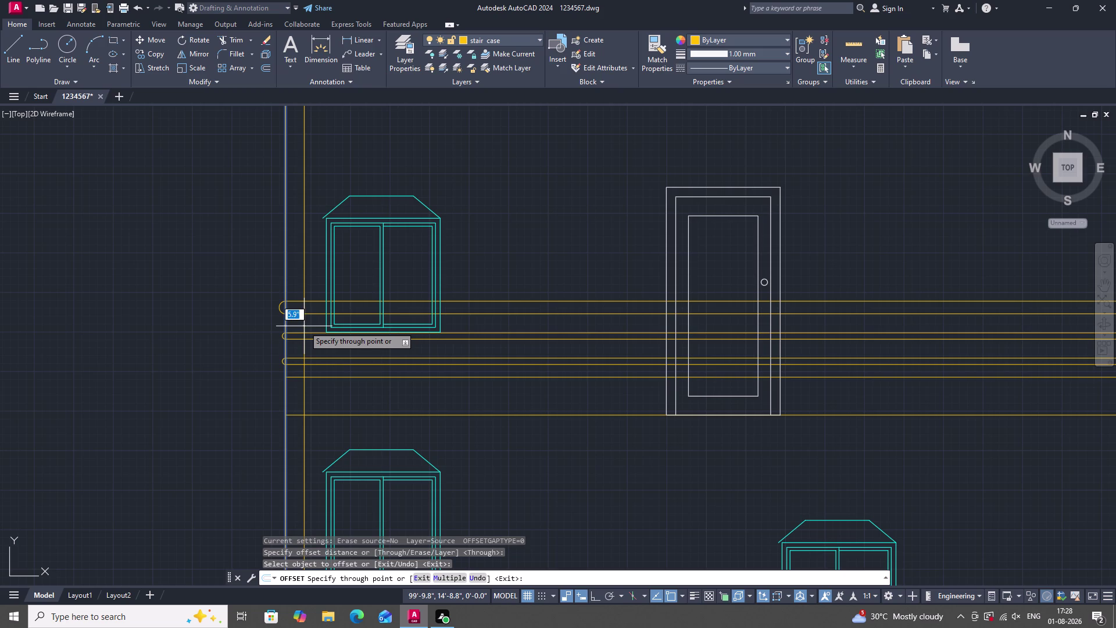
text(6")
key(Return)
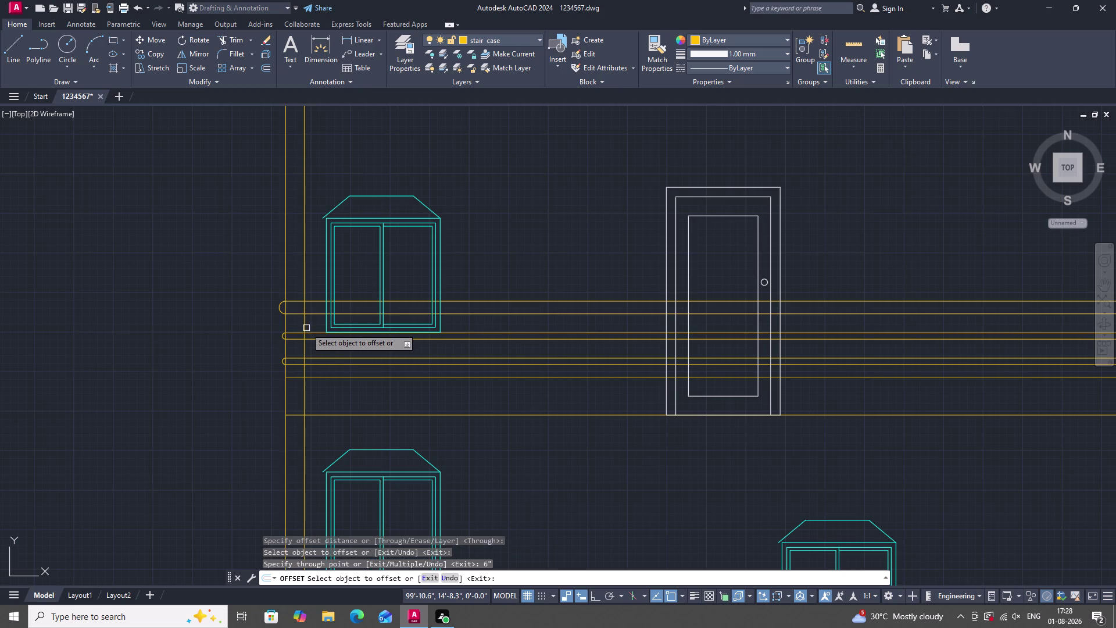
key(Escape)
Trim the new line below the railing, then undo the last trim and exit.
text(TR)
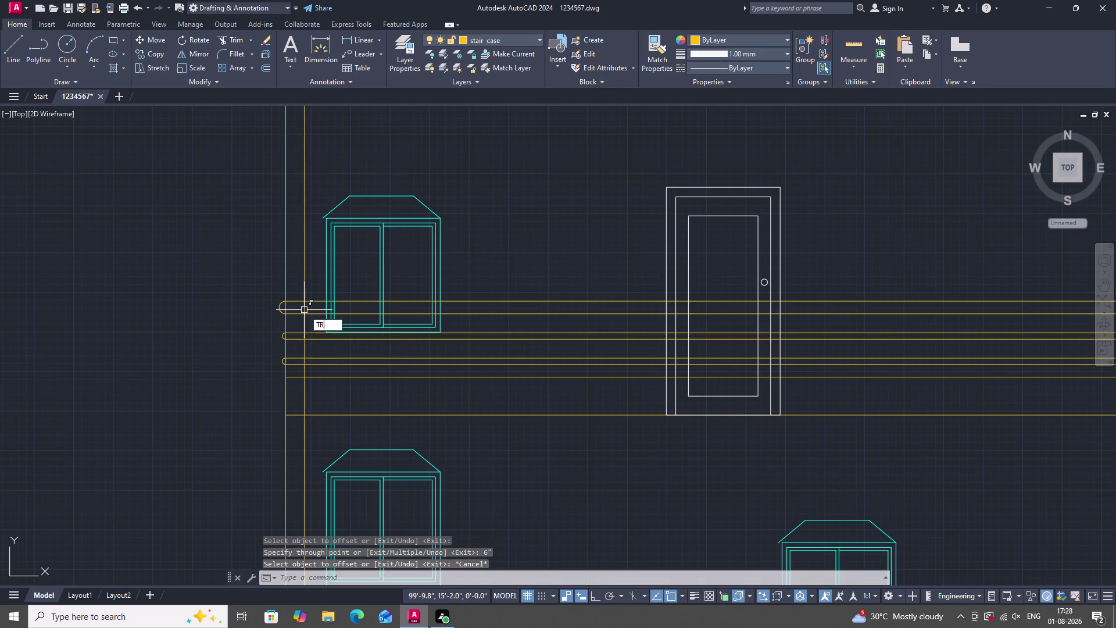
key(space)
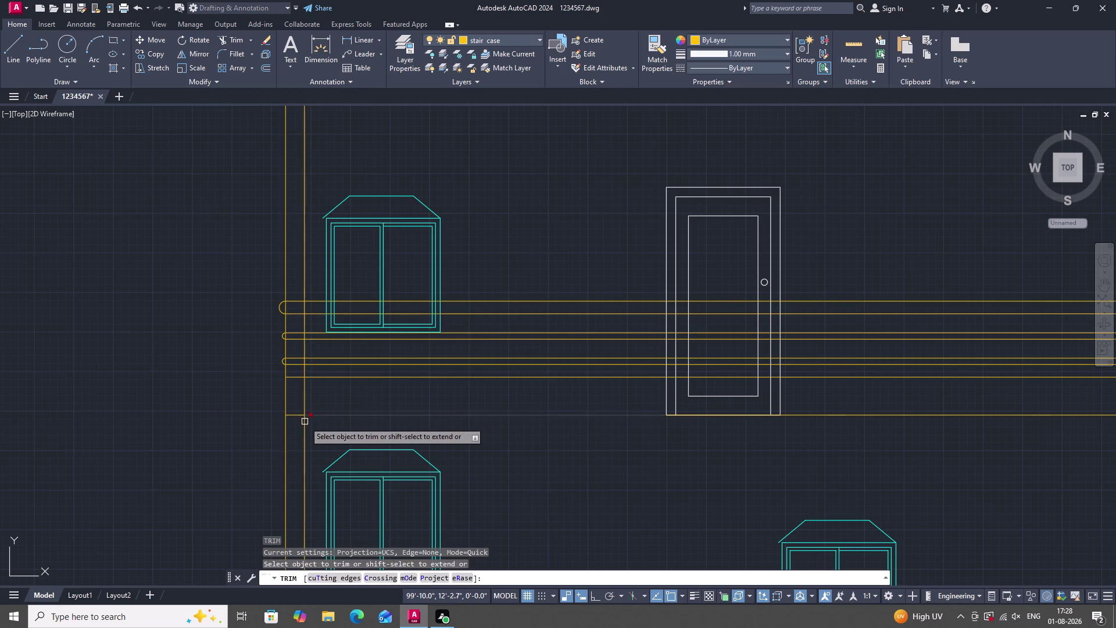
double_click(305, 423)
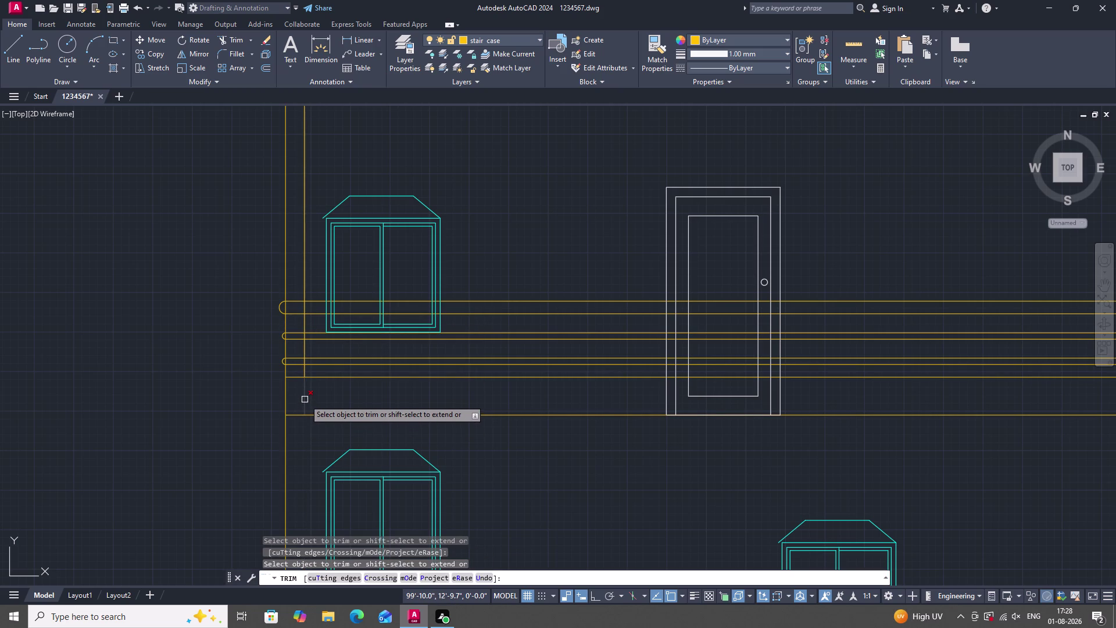
click(305, 399)
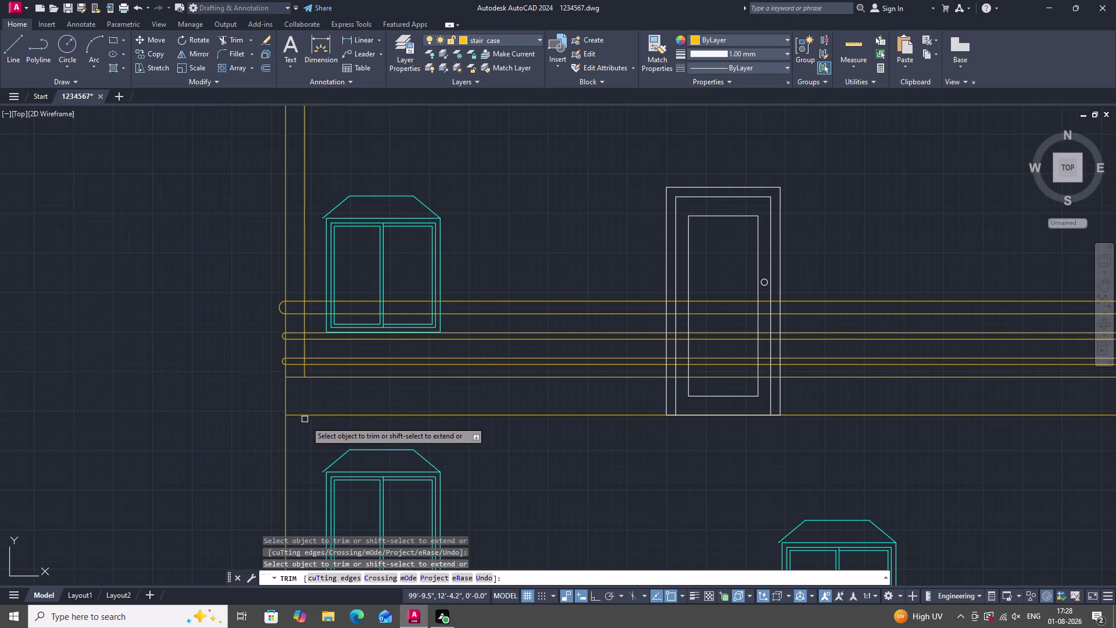
key(ctrl+z)
key(Escape)
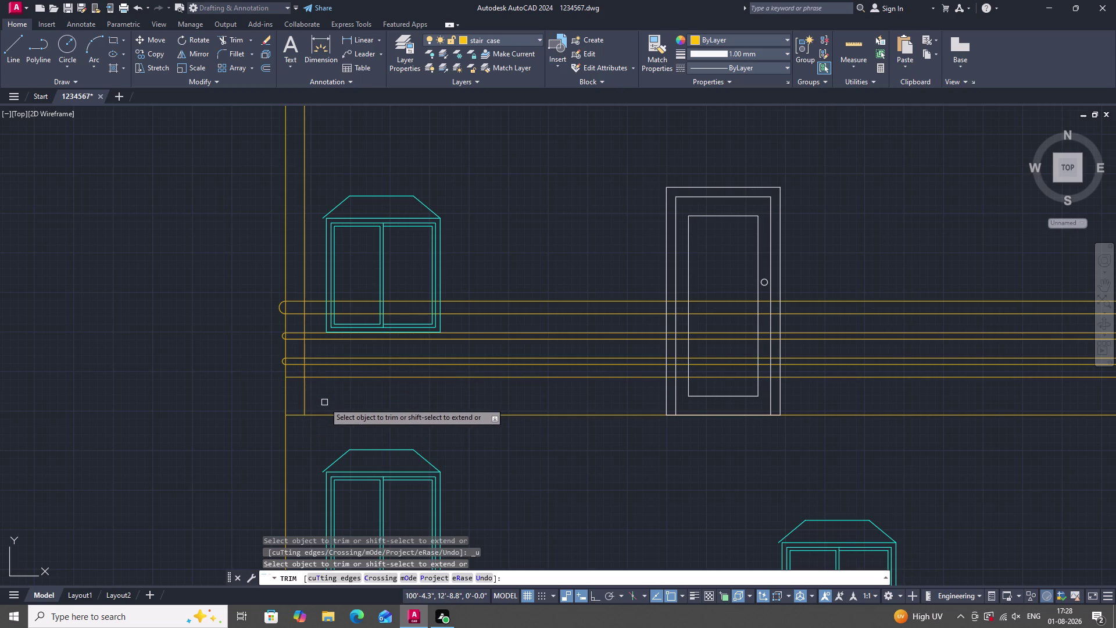
scroll(down, 3)
scroll(up, 3)
scroll(down, 3)
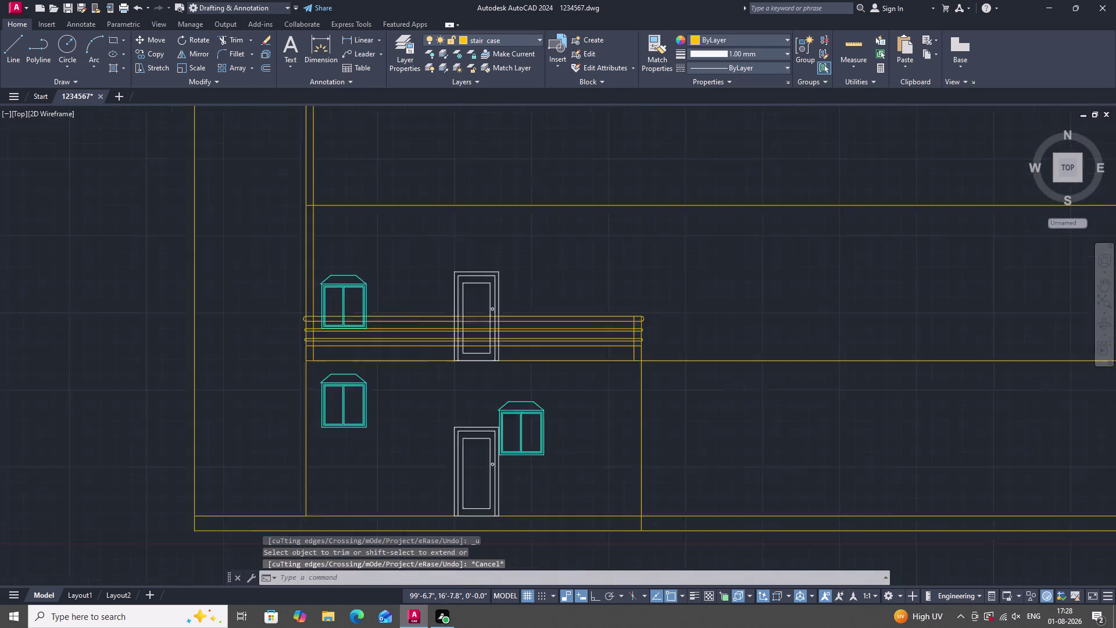
scroll(up, 3)
Pick the balcony's left vertical line, then start and cancel TRIM.
click(315, 275)
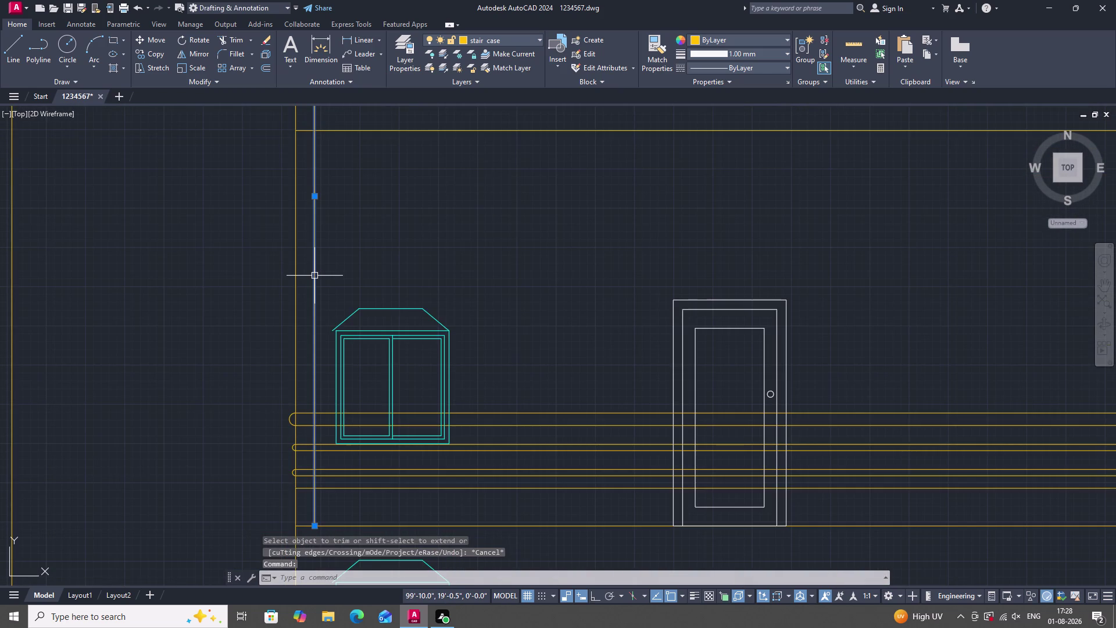
key(Escape)
key(t)
text(R)
key(space)
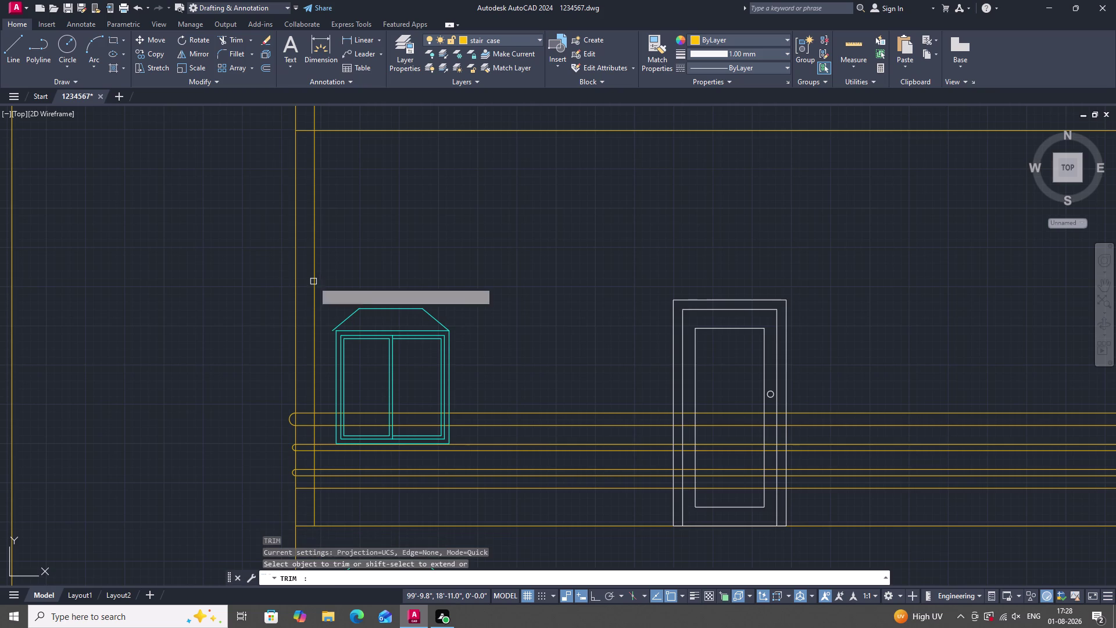
click(312, 320)
key(Escape)
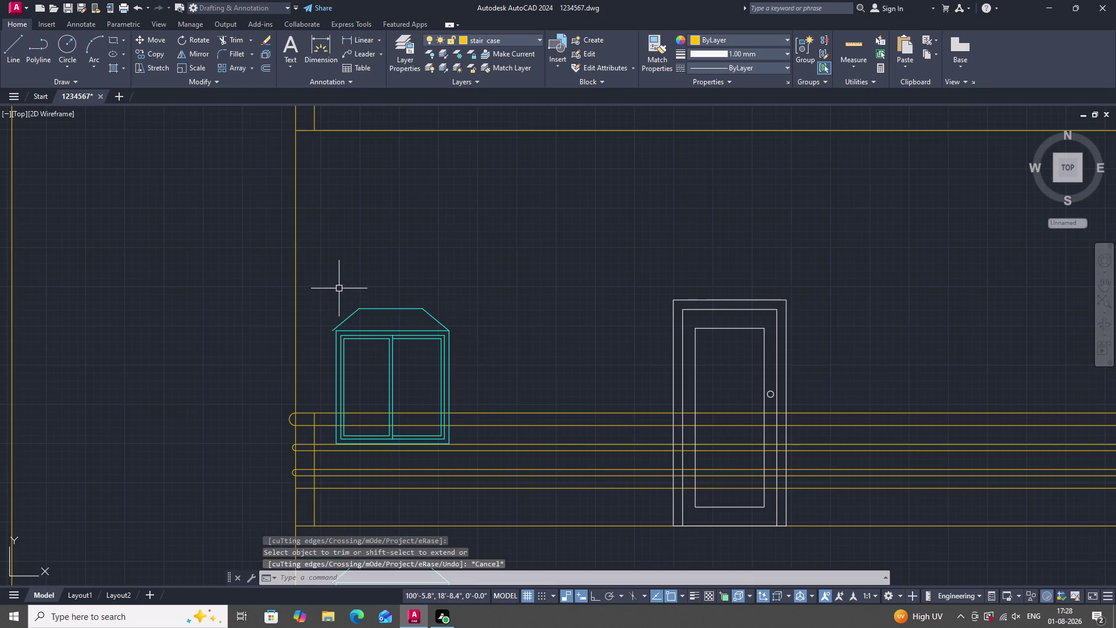
Erase the stray vertical line left of the balcony.
click(313, 112)
right_click(321, 195)
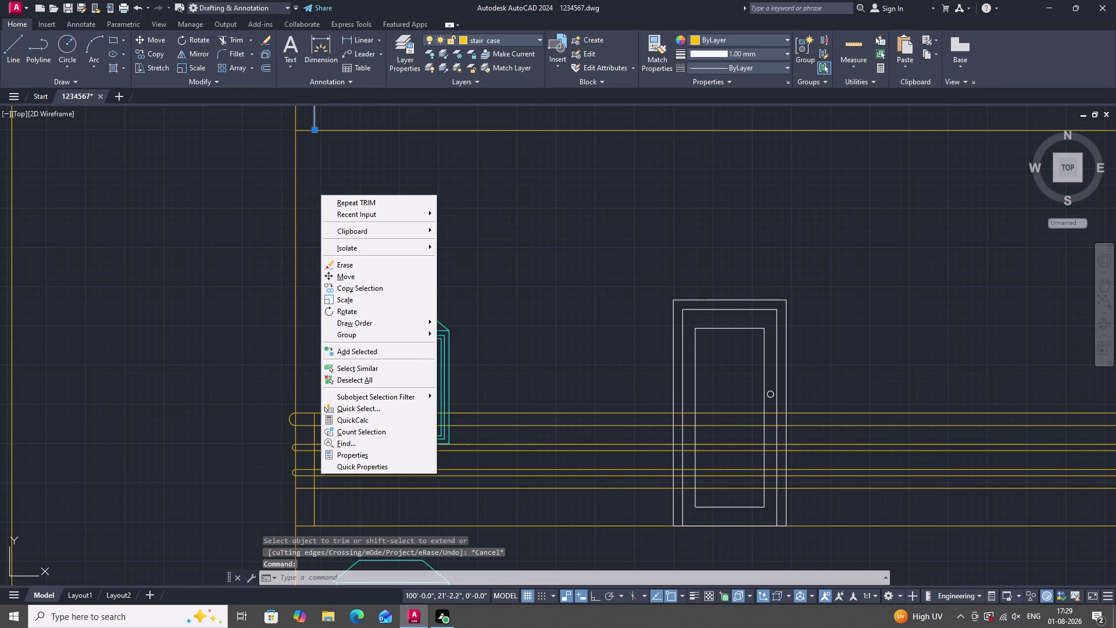
click(363, 267)
scroll(down, 3)
scroll(up, 3)
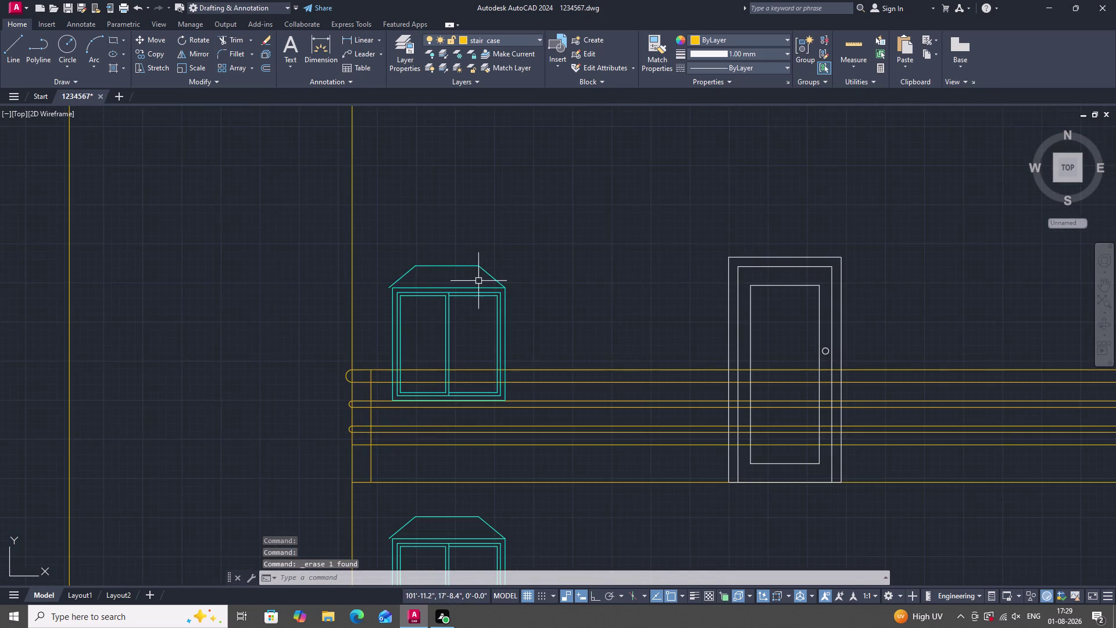
scroll(down, 3)
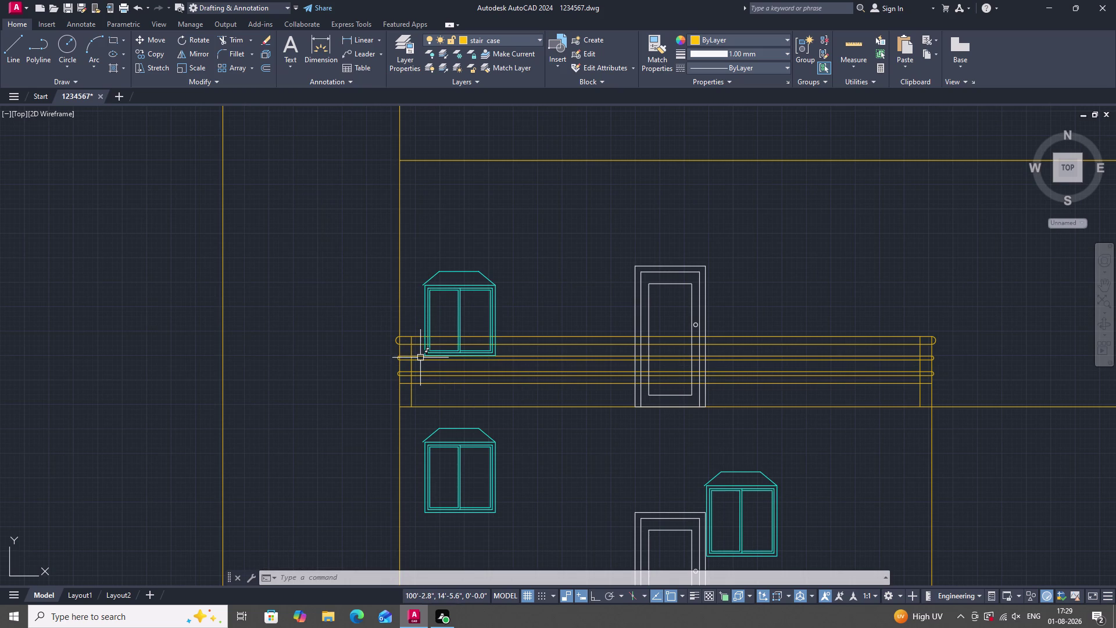
scroll(up, 3)
scroll(down, 3)
scroll(up, 3)
scroll(up, 3)
Window-select and erase the top rail's rounded left end arc.
click(354, 338)
click(364, 341)
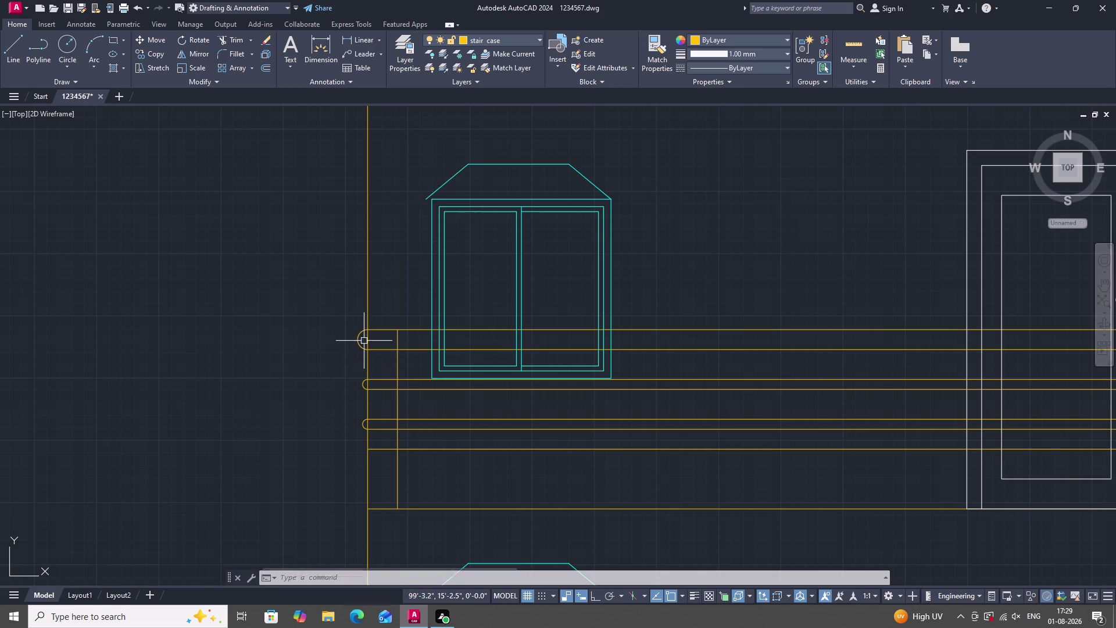
right_click(317, 281)
drag(265, 305, 275, 313)
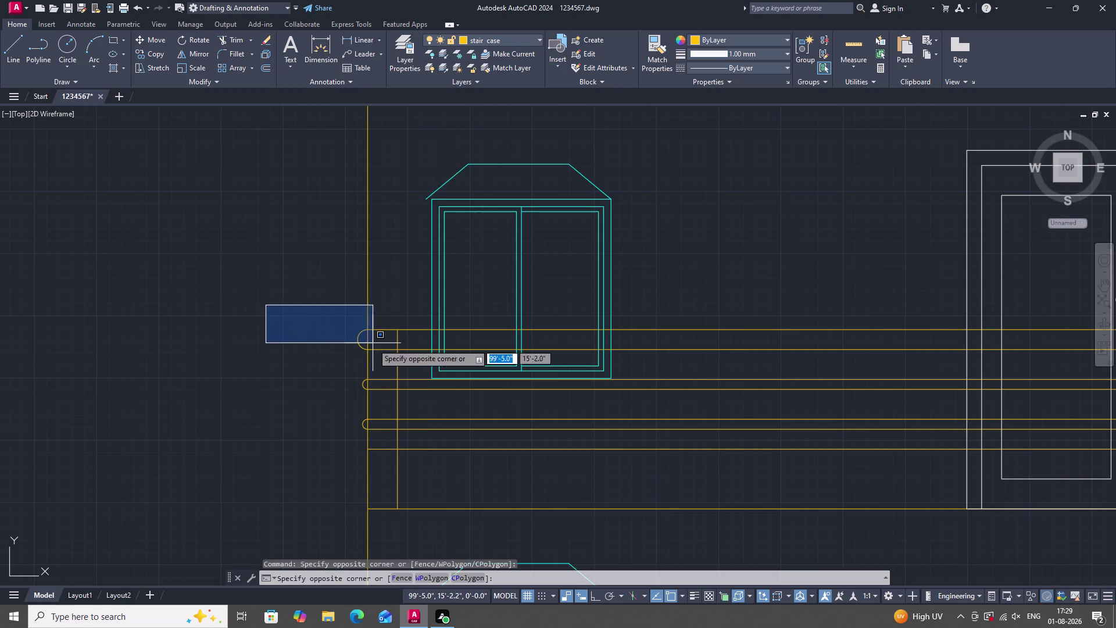
triple_click(364, 348)
right_click(295, 285)
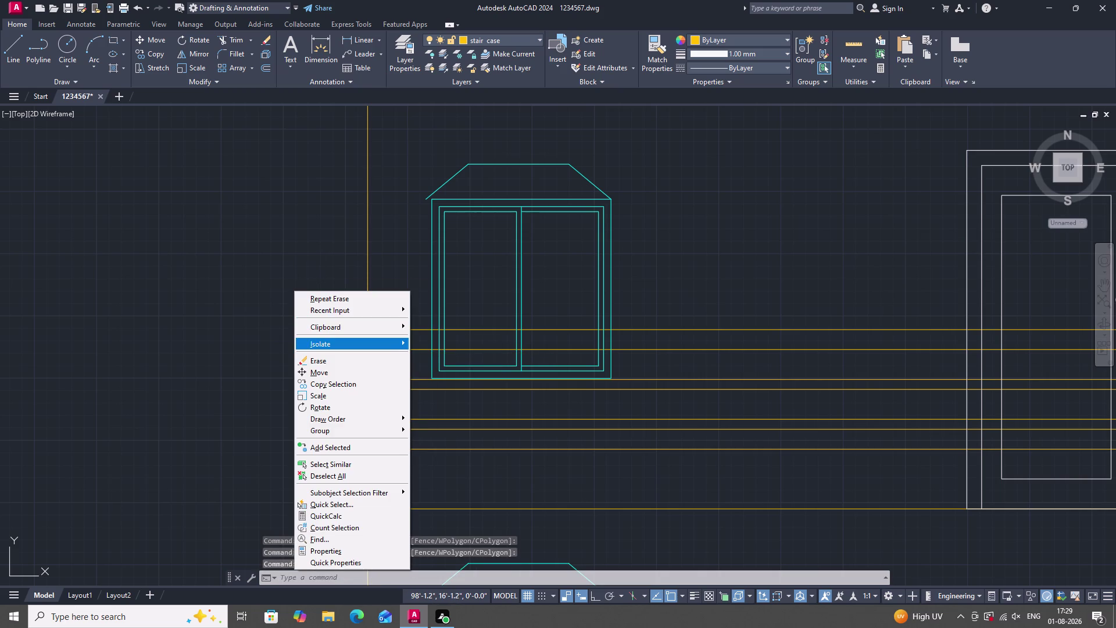
click(330, 362)
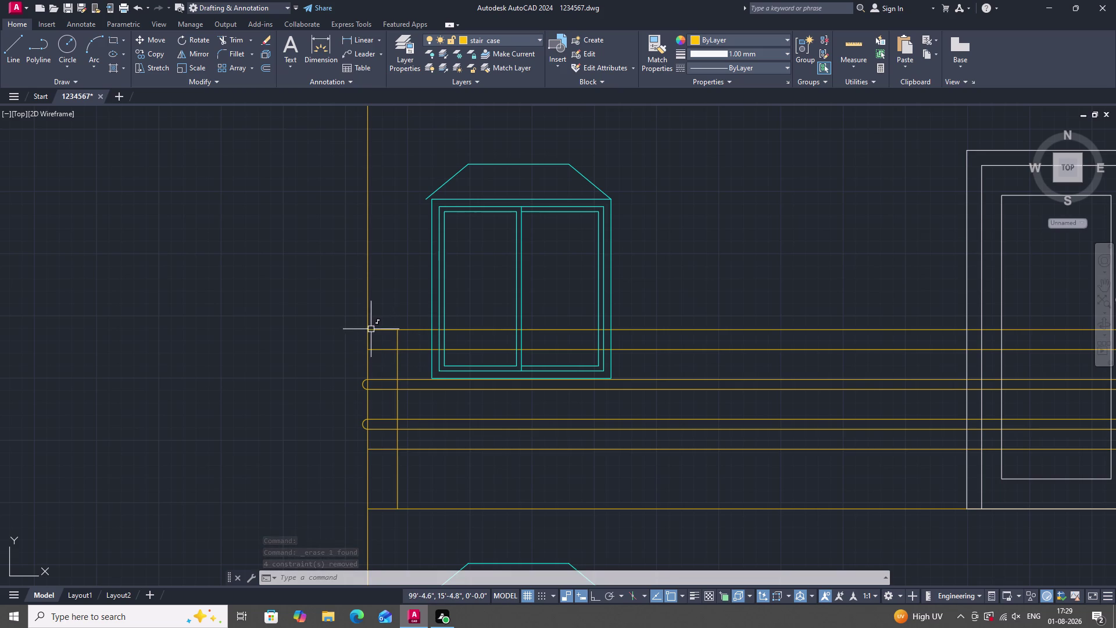
Erase the arc capping the top rail's right end through the right-click menu.
scroll(down, 3)
scroll(up, 3)
scroll(down, 3)
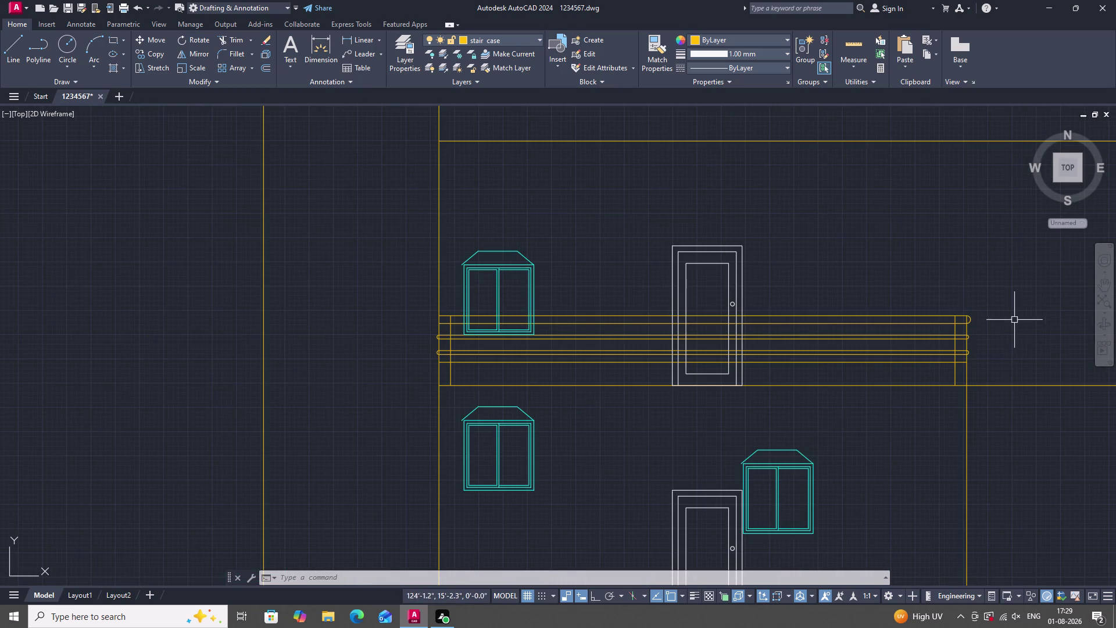
click(973, 316)
right_drag(986, 267, 985, 272)
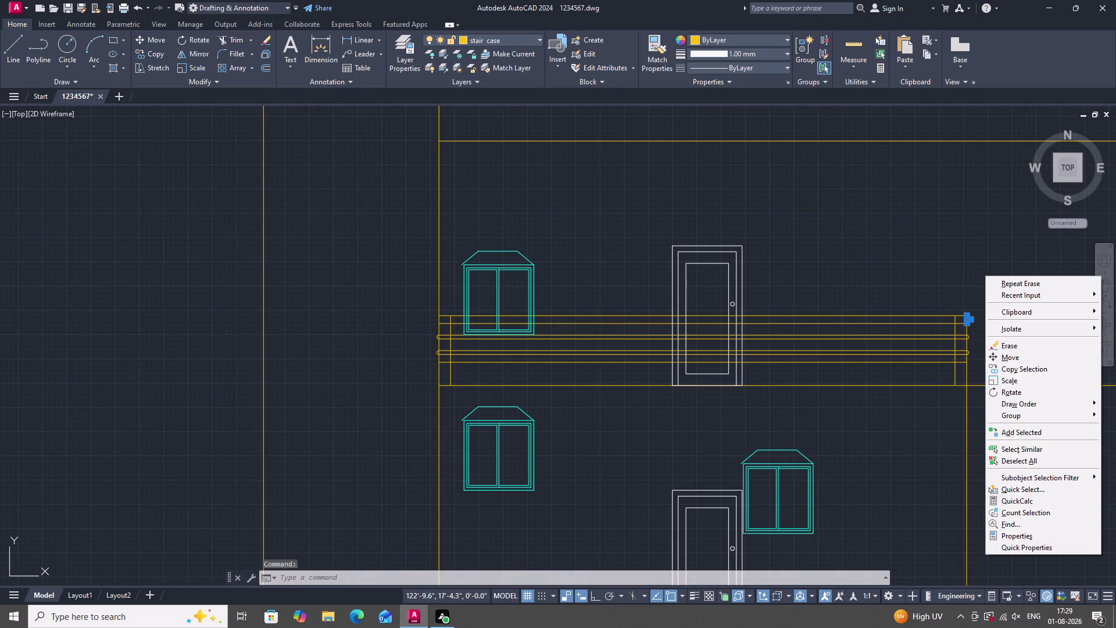
click(1008, 344)
scroll(down, 3)
scroll(up, 3)
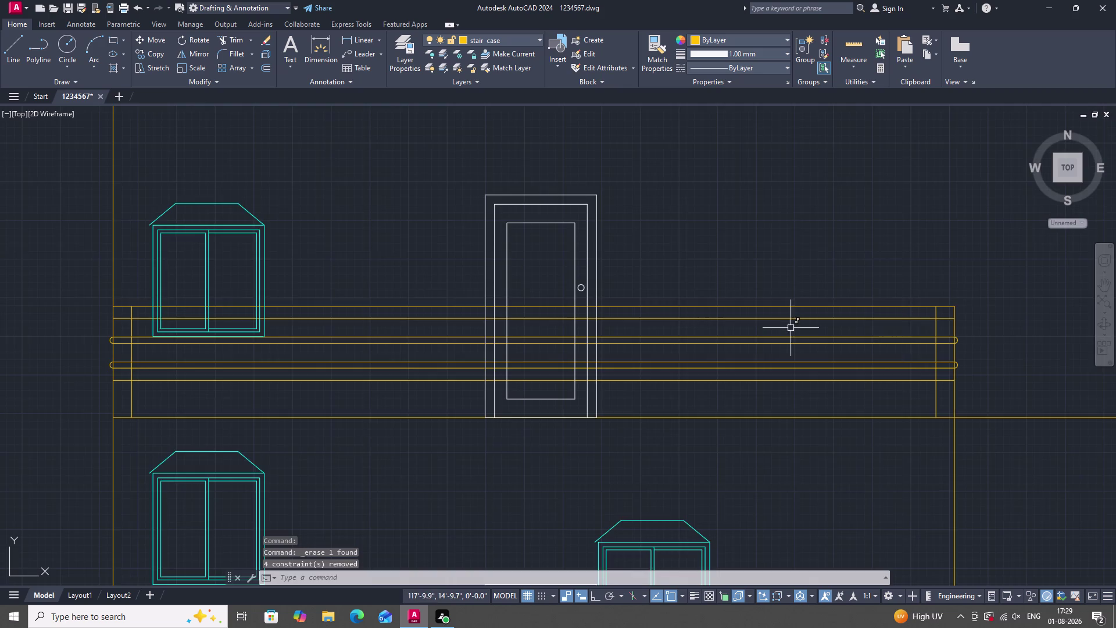
scroll(down, 3)
scroll(up, 3)
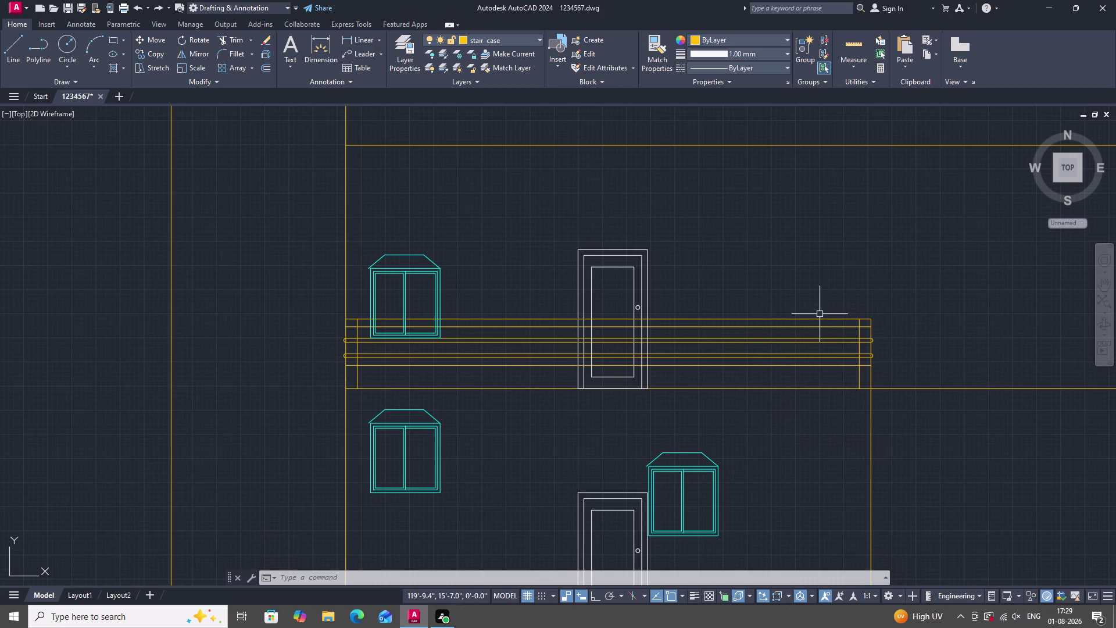
scroll(up, 3)
scroll(down, 3)
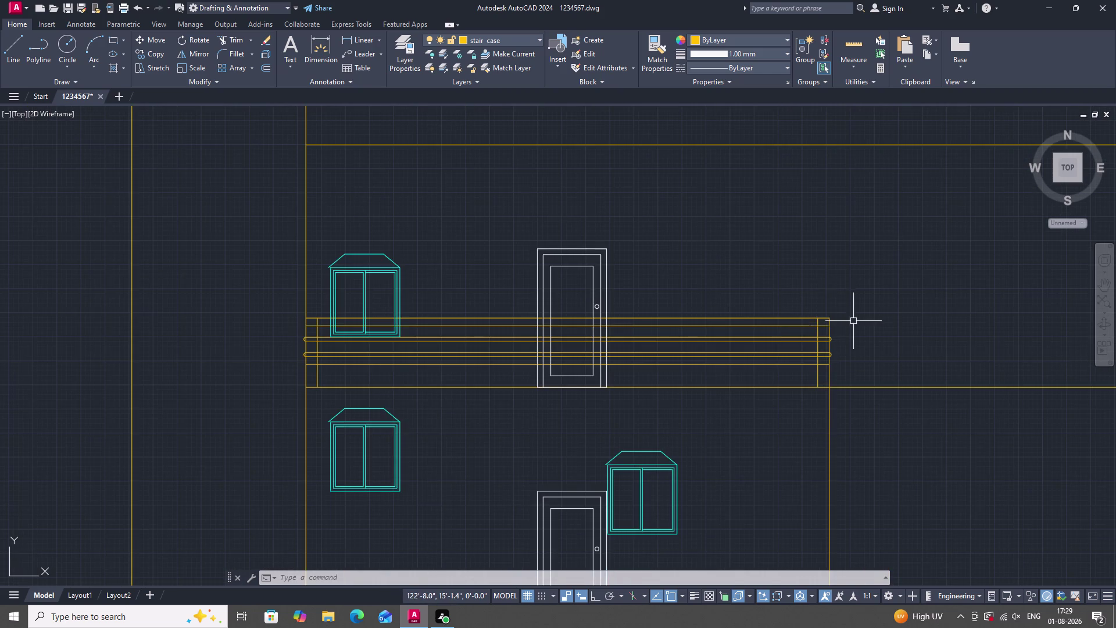
scroll(up, 3)
scroll(down, 3)
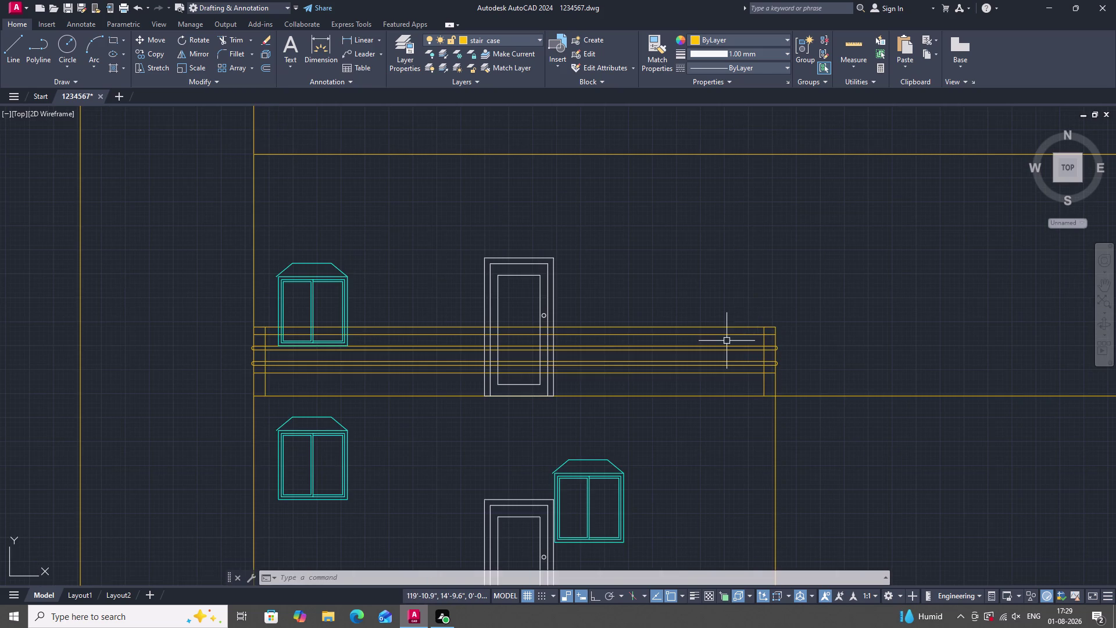
scroll(up, 3)
Move the upper rail line from its right endpoint onto the inner post line.
click(733, 329)
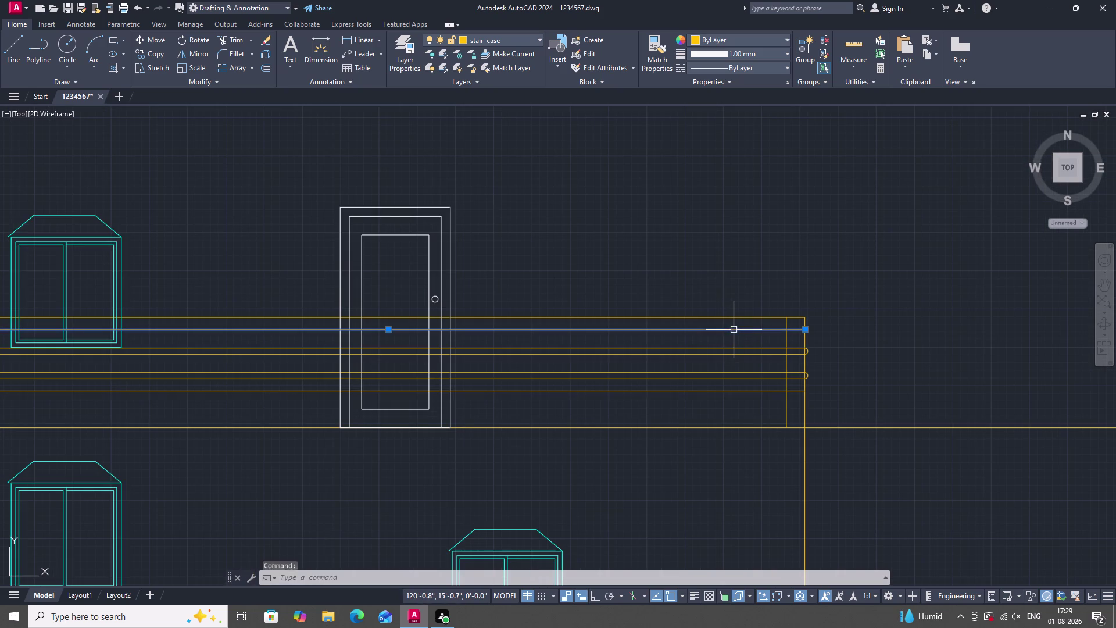
key(m)
key(space)
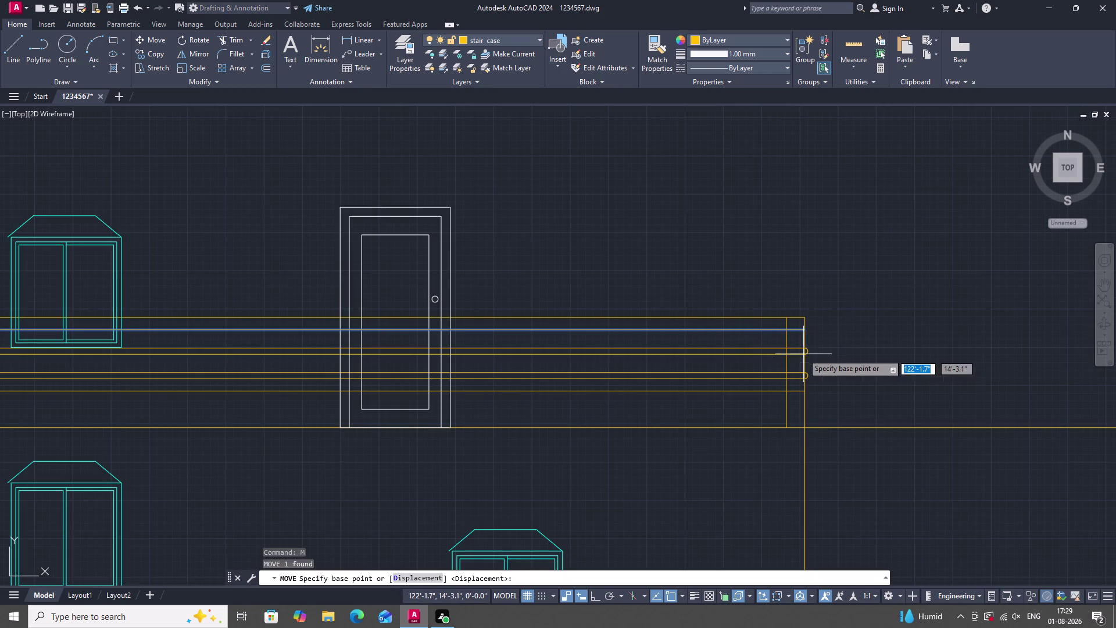
click(803, 329)
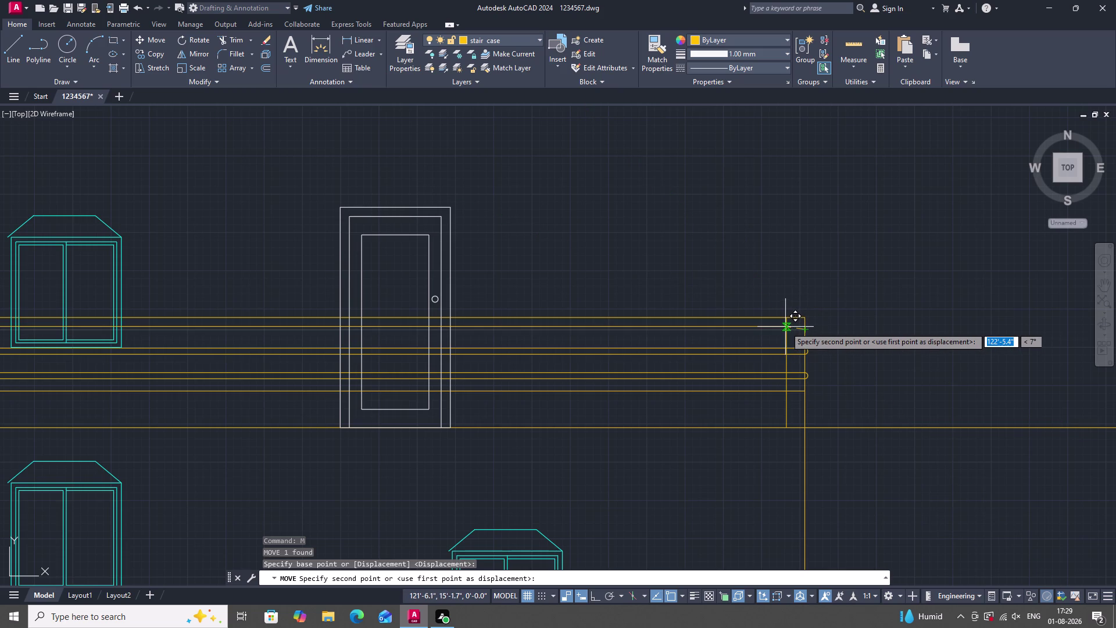
click(785, 327)
scroll(down, 3)
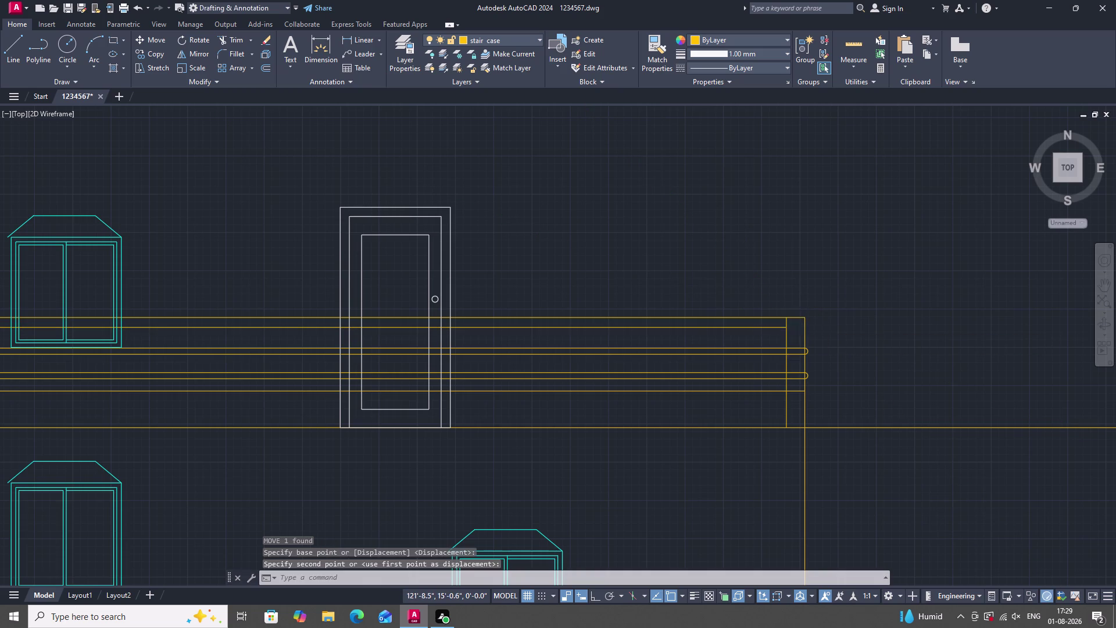
scroll(down, 3)
scroll(up, 3)
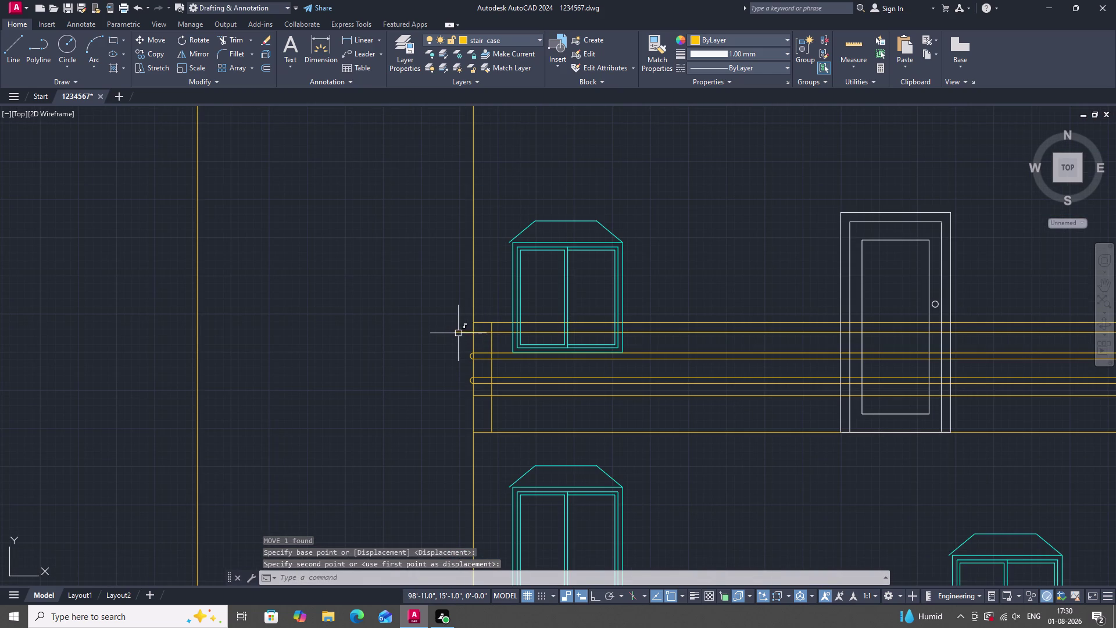
Trim a rail piece at the balcony's left end with TR.
text(TR)
key(space)
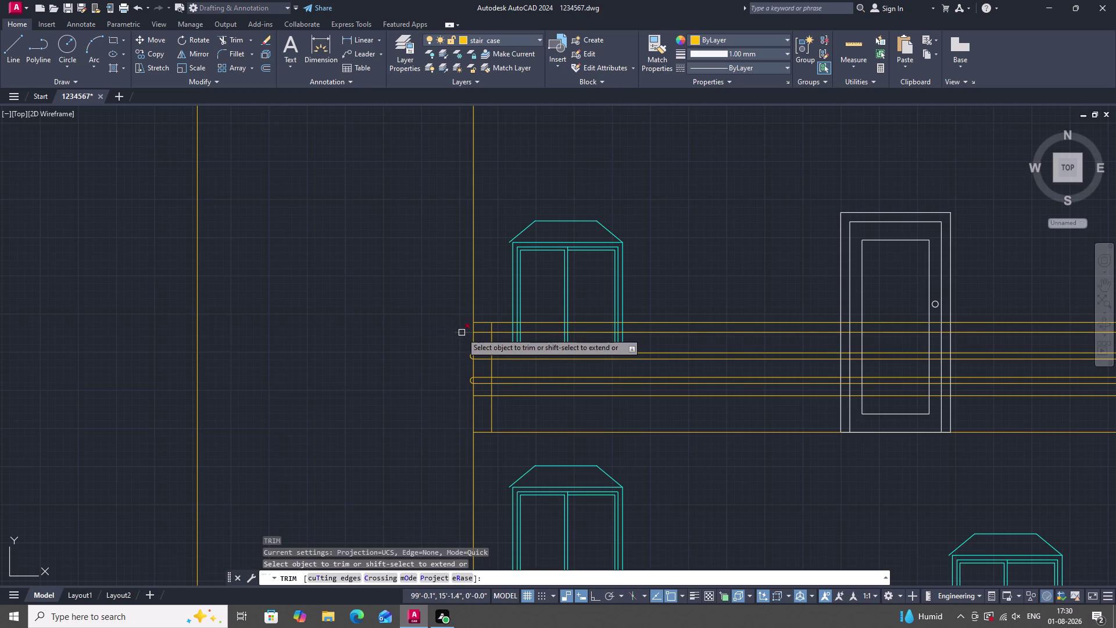
click(461, 332)
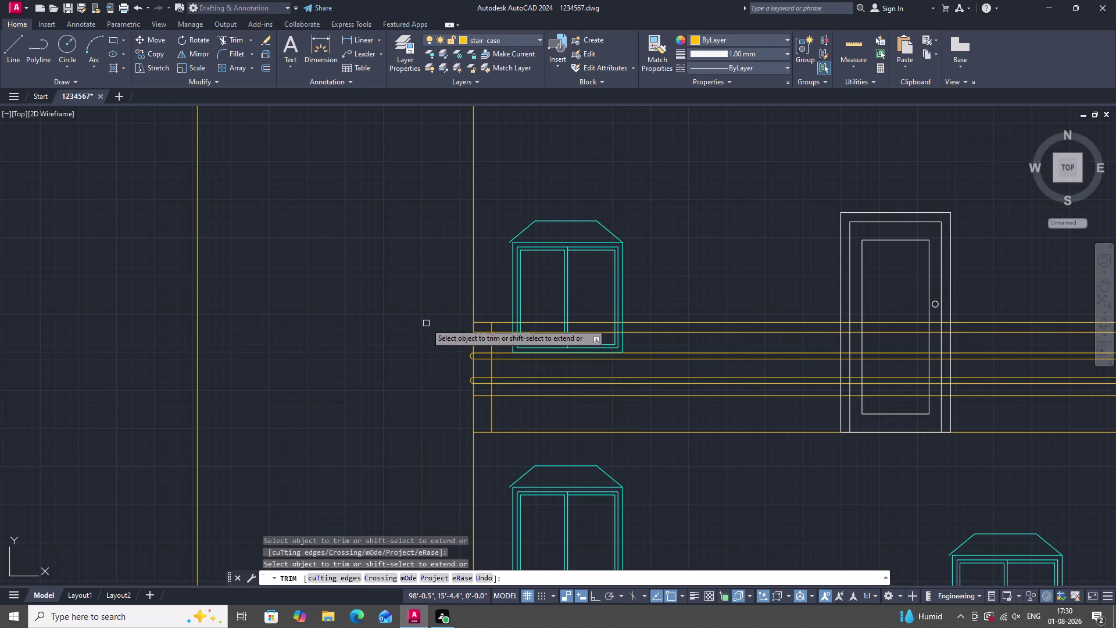
key(Escape)
scroll(down, 3)
scroll(down, 3)
scroll(up, 3)
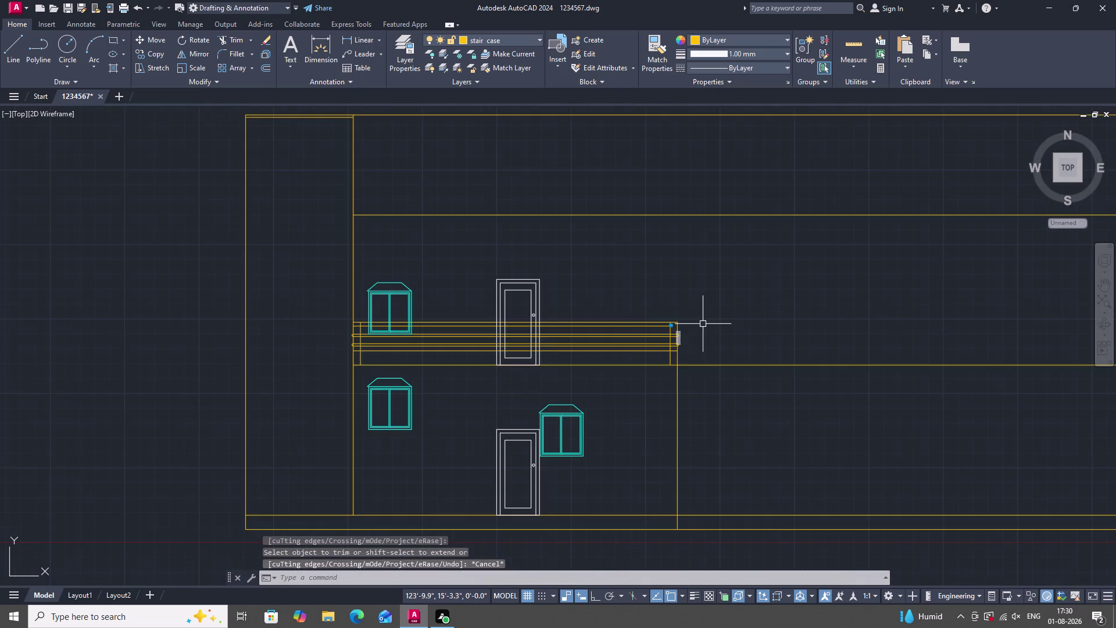
scroll(up, 3)
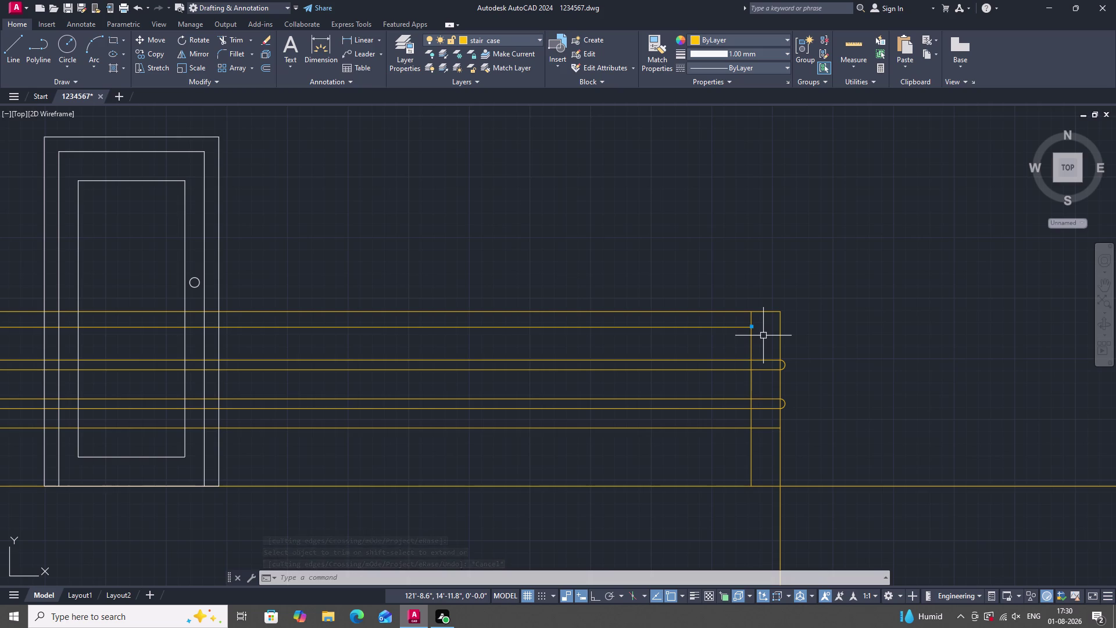
key(Escape)
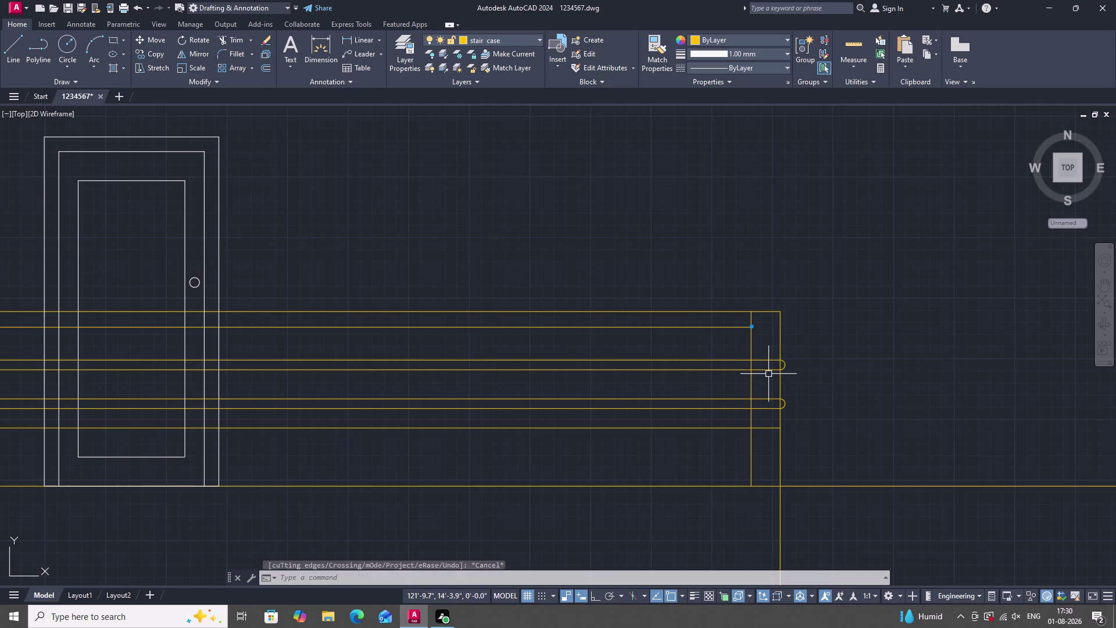
Start TRIM, then FILLET on the middle rail, and cancel both.
text(TR)
key(space)
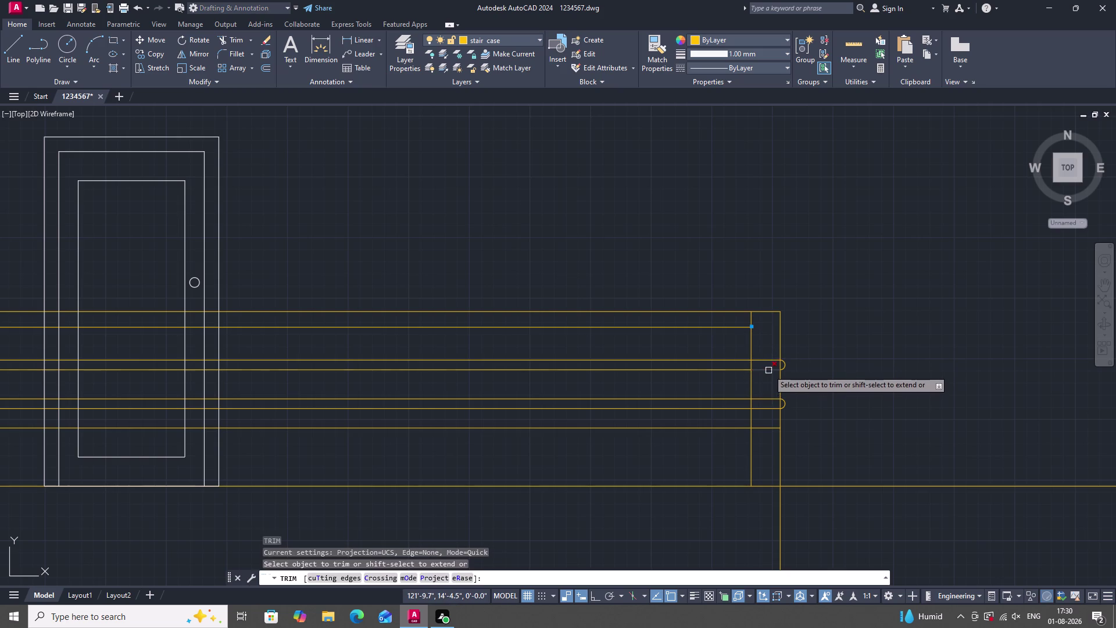
key(Escape)
text(F)
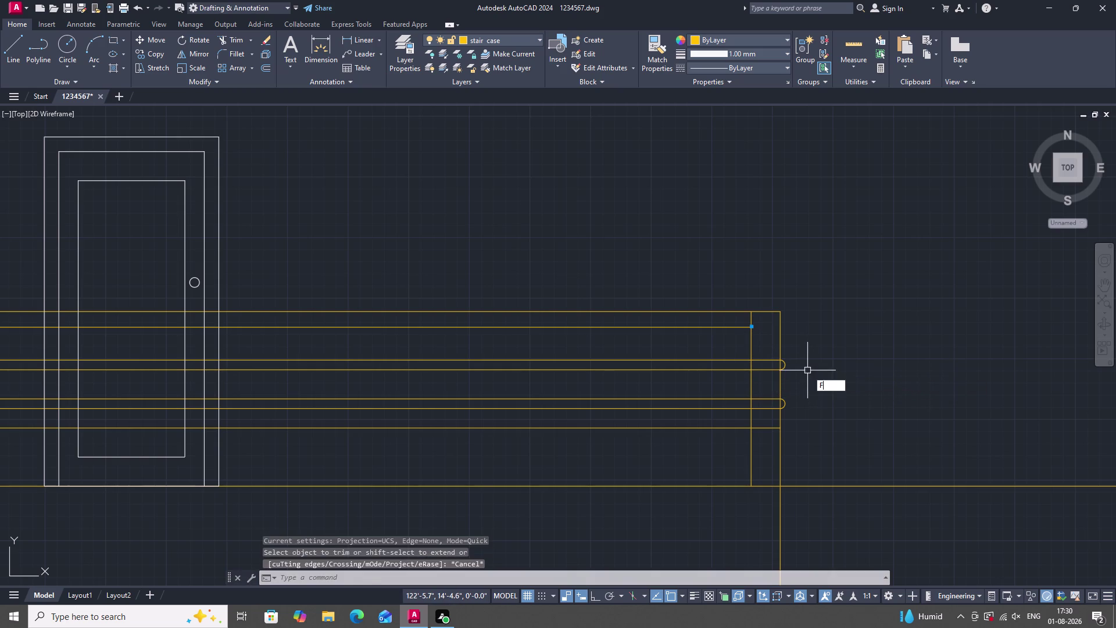
key(space)
click(745, 360)
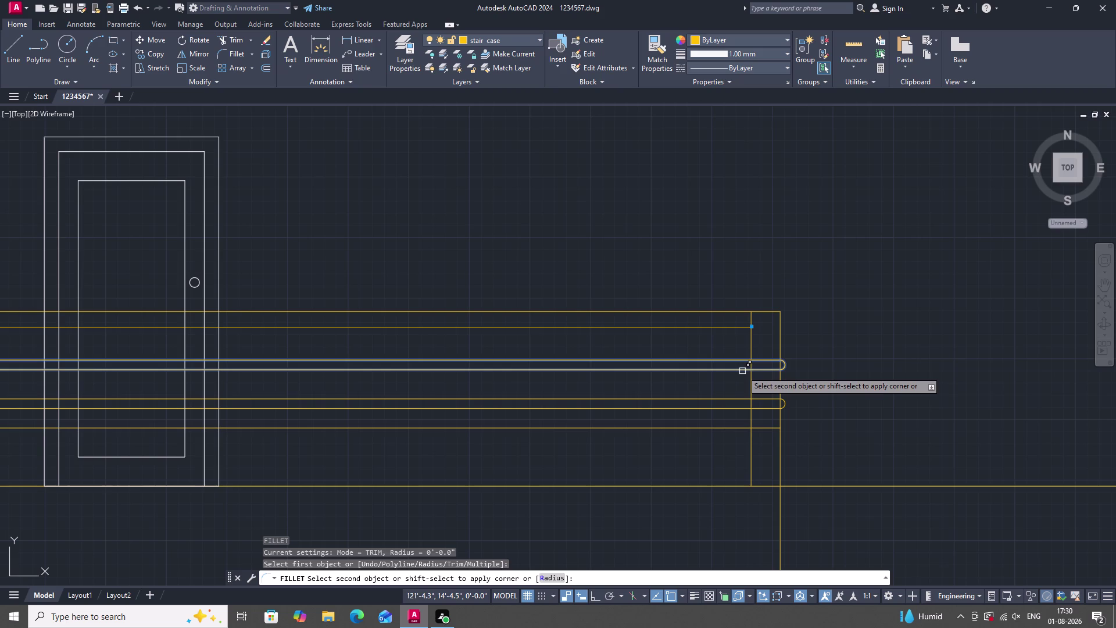
key(Escape)
key(Escape)
Delete the rounded right-end lines of the middle and lower rails.
click(785, 367)
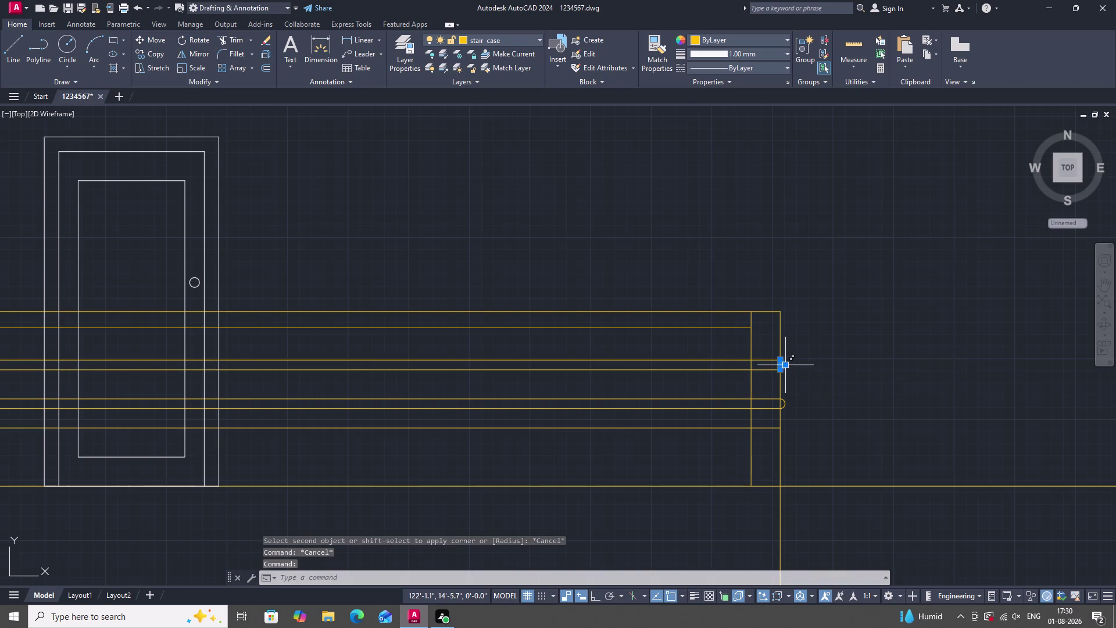
key(Delete)
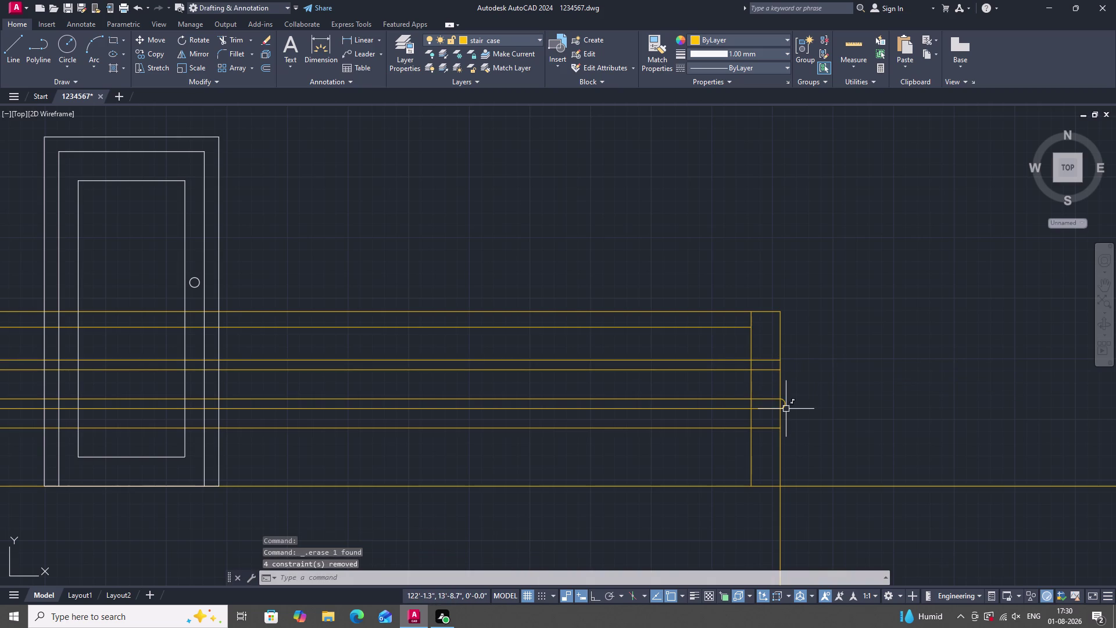
click(784, 404)
key(Delete)
Trim the rail pieces extending past the right post.
key(t)
text(R)
key(space)
drag(762, 357, 772, 412)
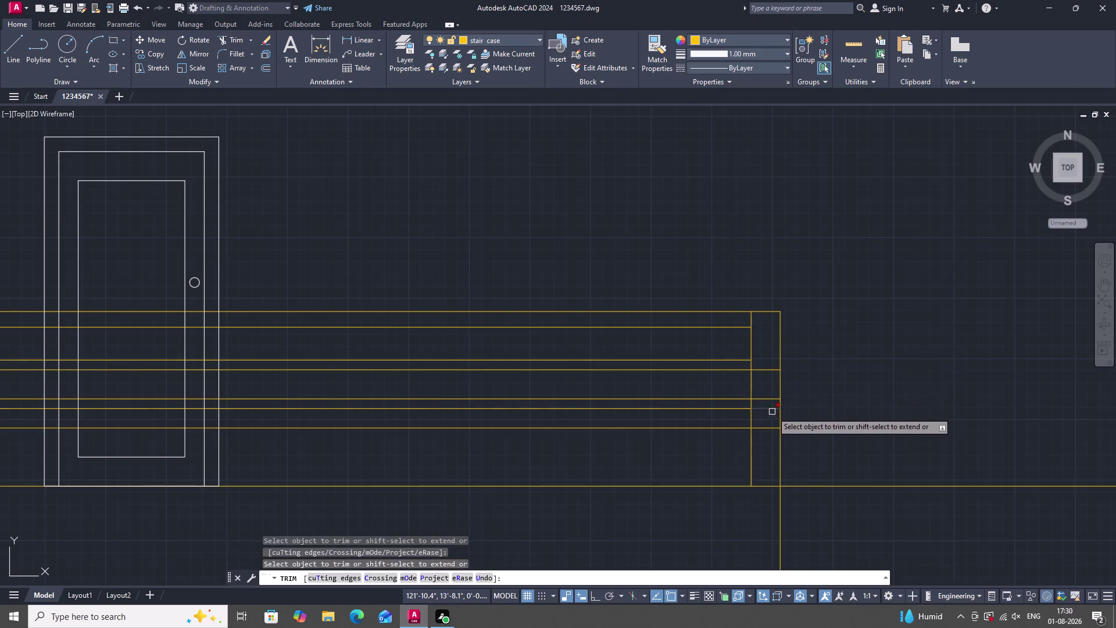
drag(772, 411, 770, 412)
drag(768, 422, 773, 358)
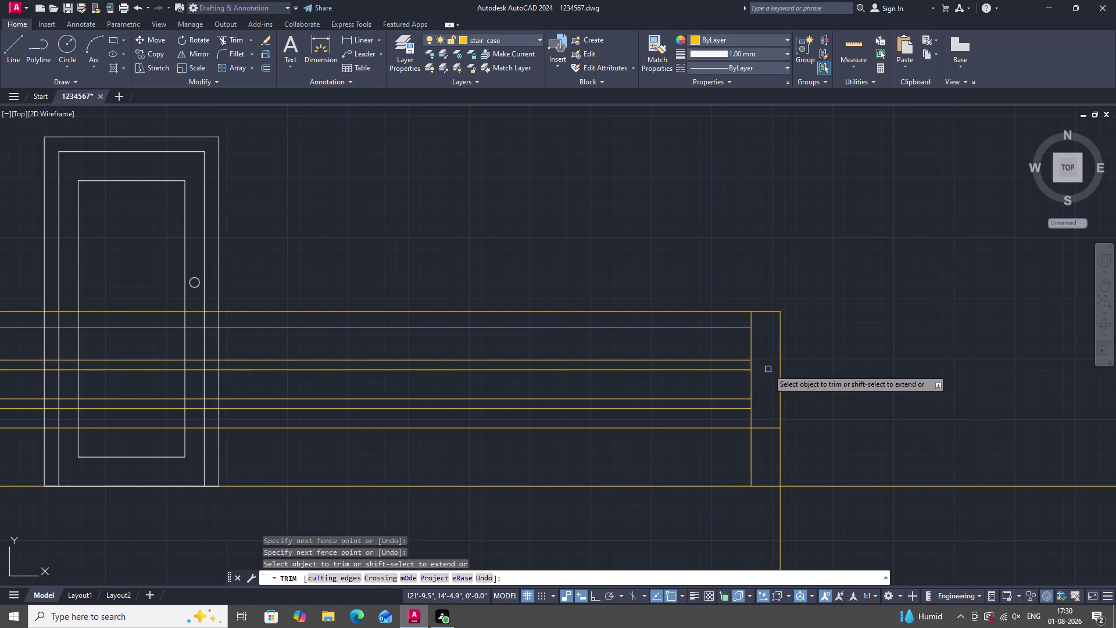
scroll(down, 3)
scroll(up, 3)
scroll(down, 3)
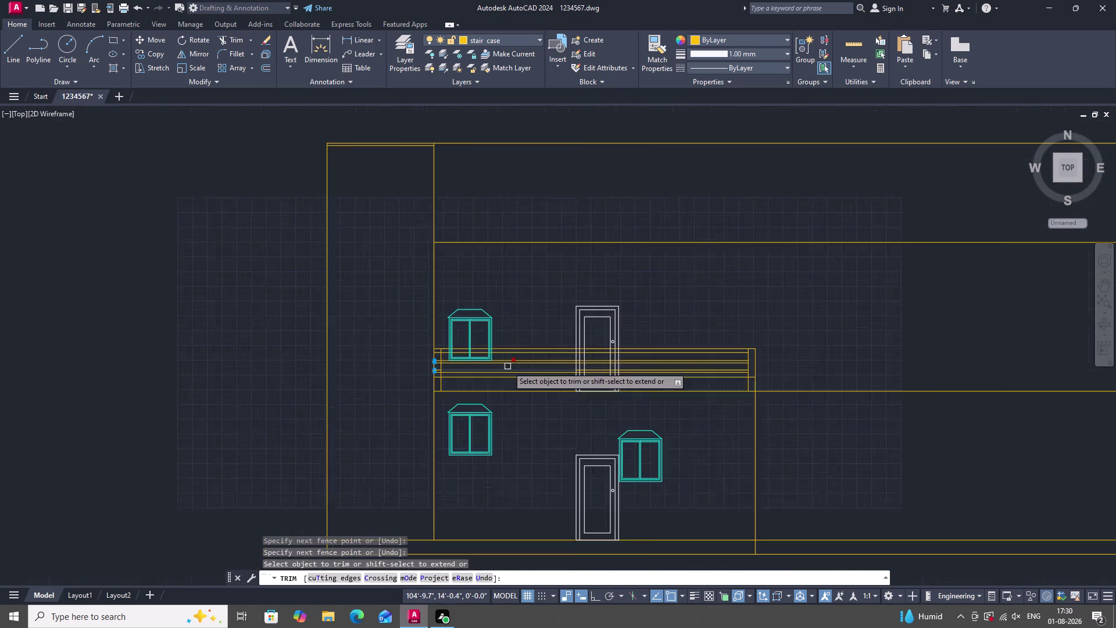
scroll(up, 3)
Draw a trim fence down across the rounded left rail ends.
click(742, 309)
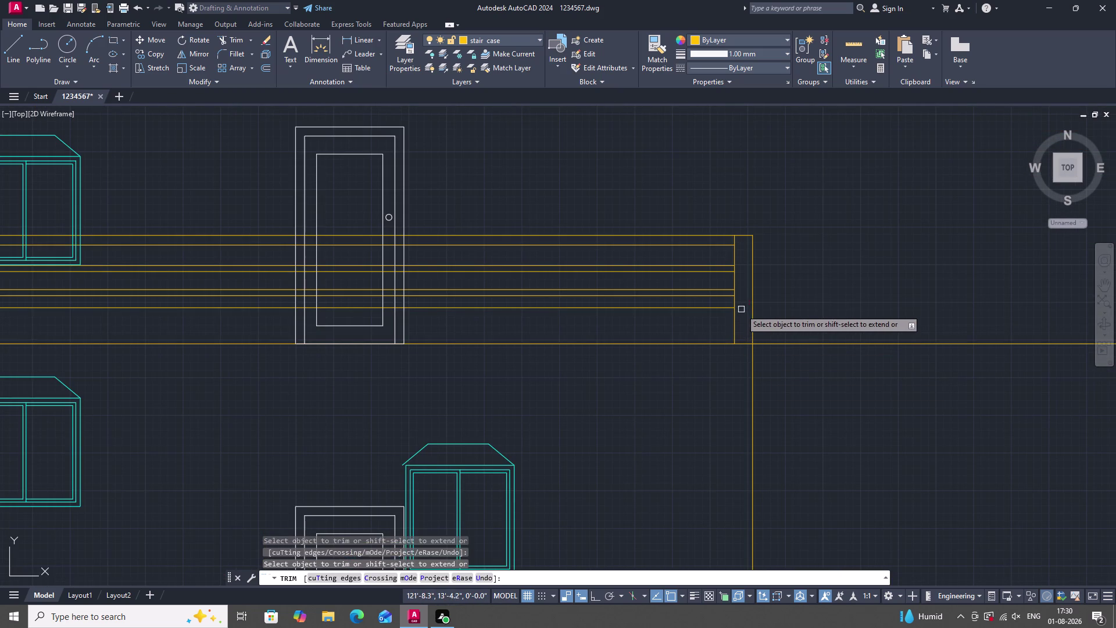
scroll(down, 3)
scroll(up, 3)
scroll(up, 3)
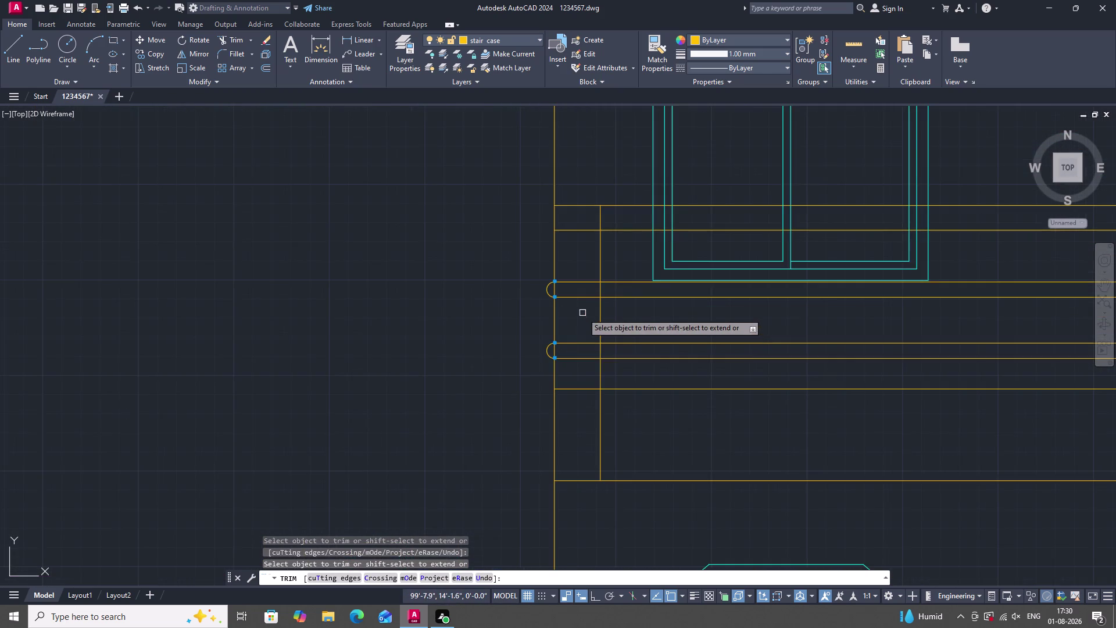
scroll(down, 3)
scroll(up, 3)
click(576, 266)
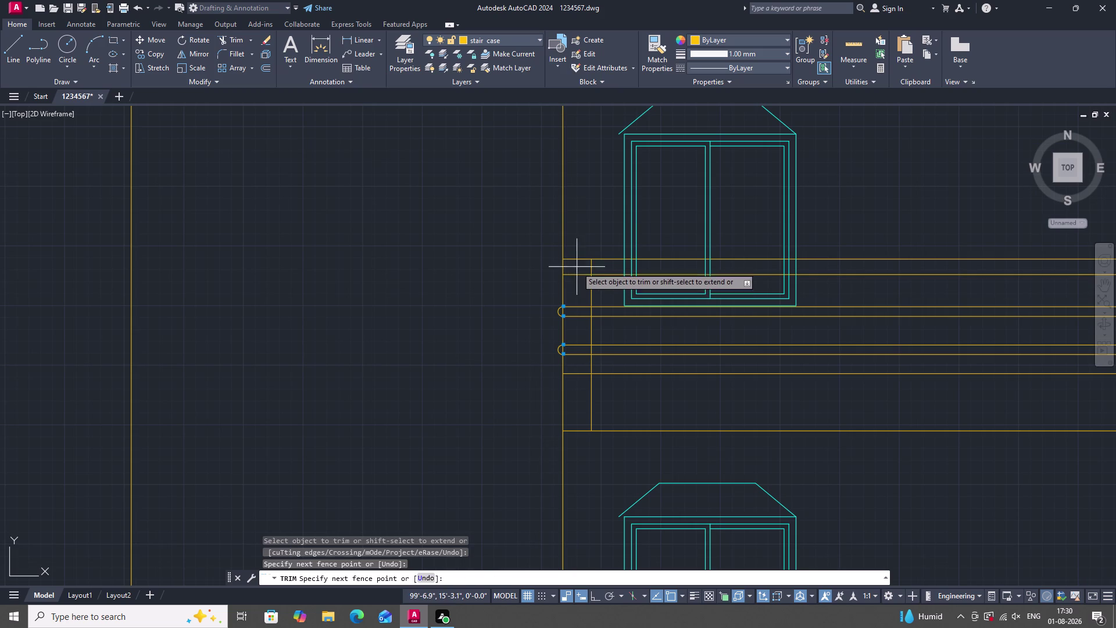
click(577, 275)
drag(578, 280, 576, 285)
drag(576, 290, 577, 309)
drag(576, 311, 574, 324)
drag(574, 326, 572, 374)
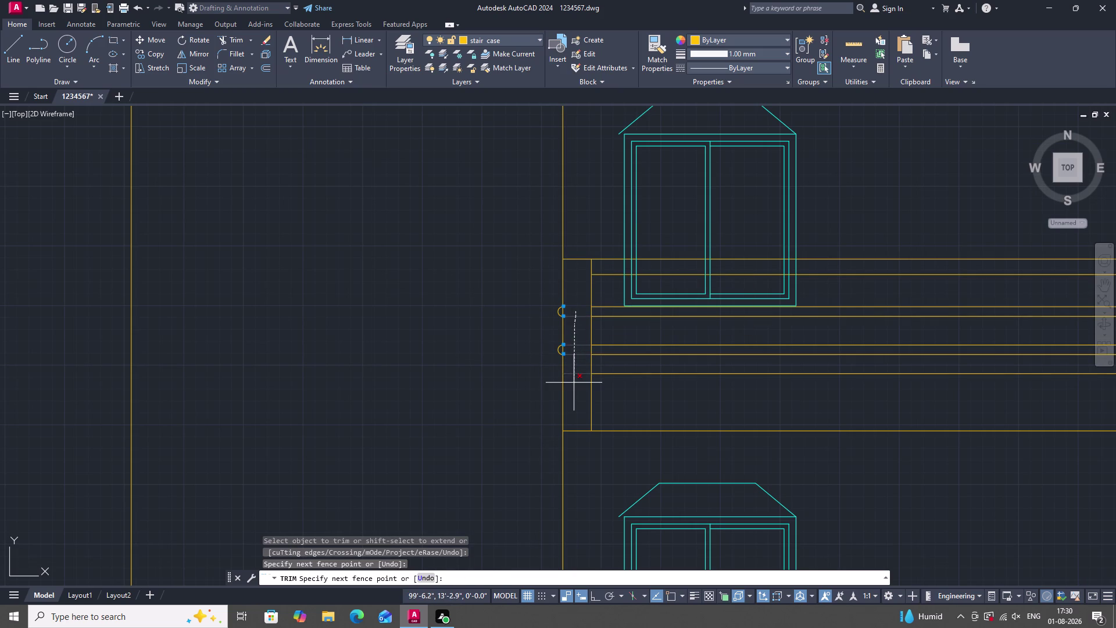
Close the fence below the rails, cutting off the rounded left ends.
click(574, 383)
click(555, 347)
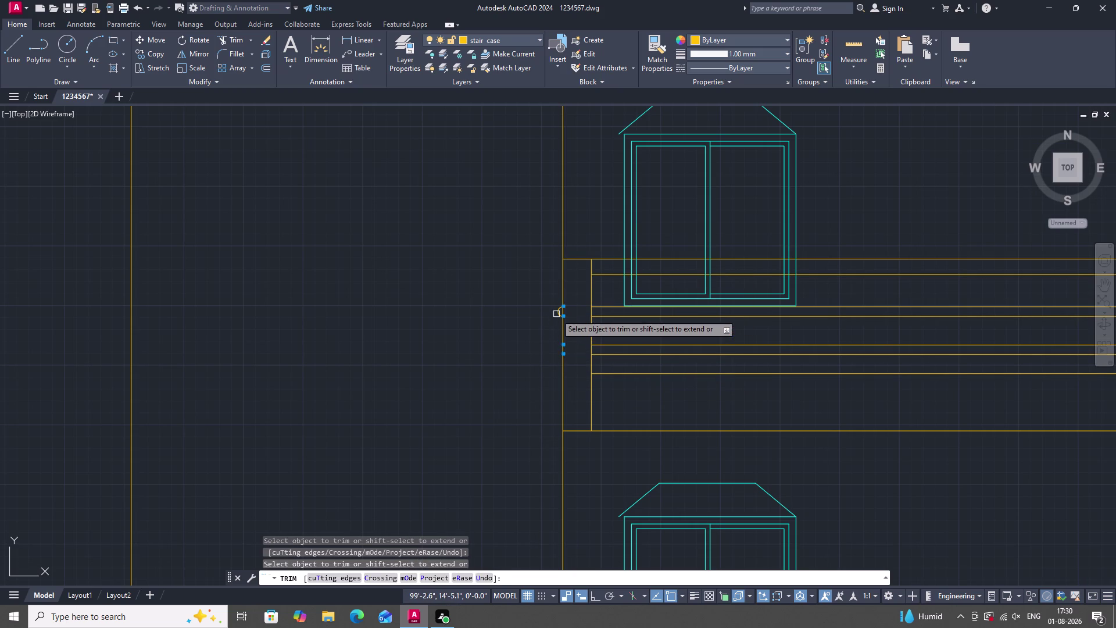
click(556, 313)
key(Escape)
scroll(down, 3)
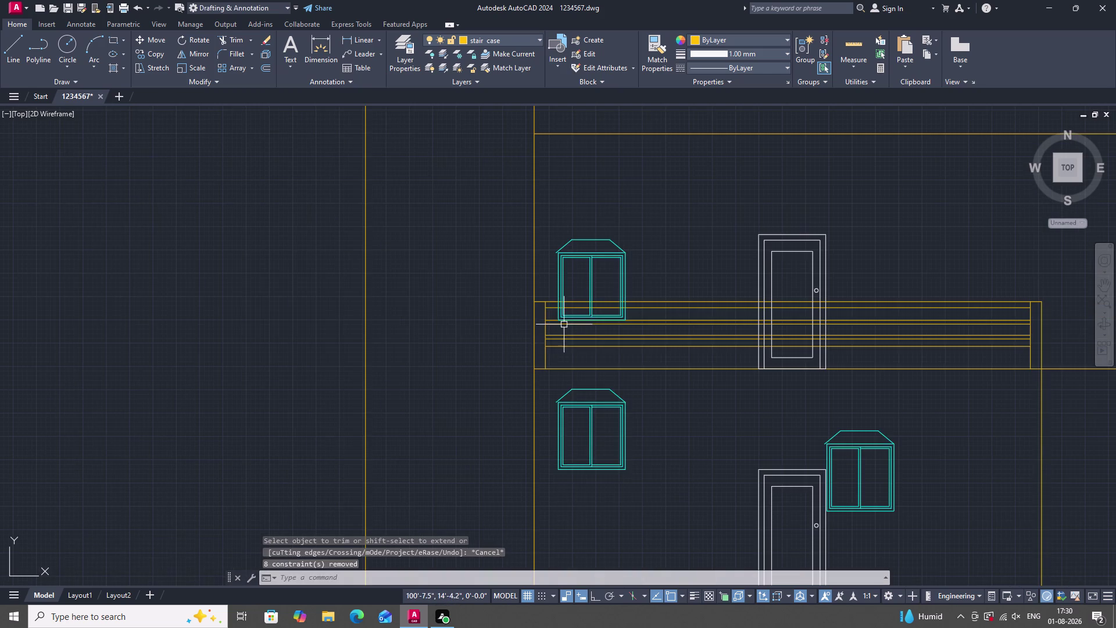
scroll(down, 3)
scroll(up, 3)
scroll(up, 3)
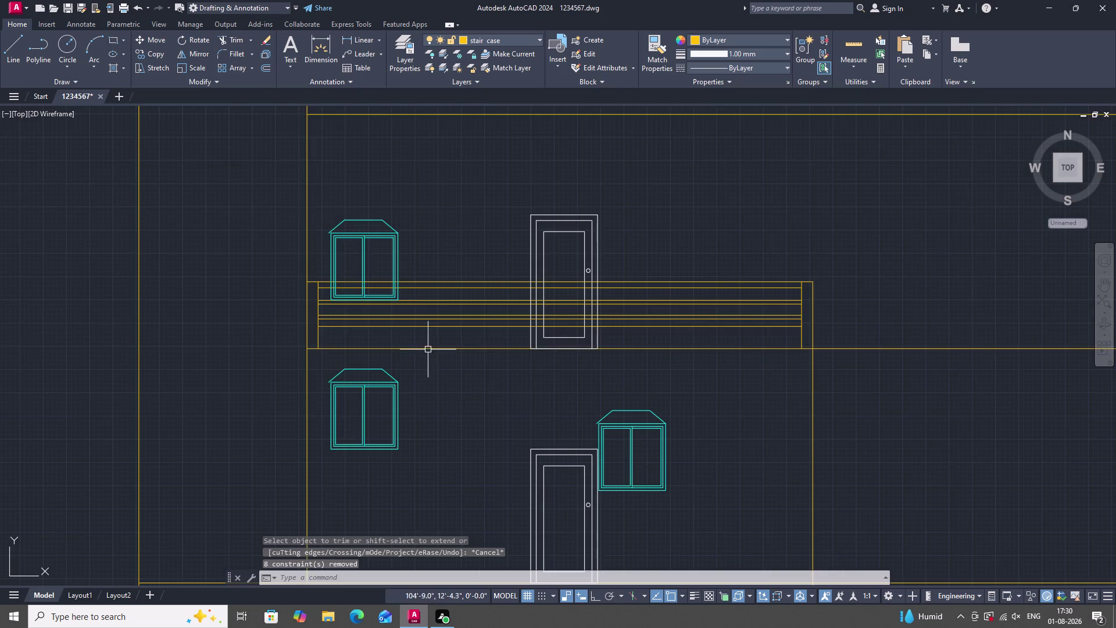
scroll(down, 3)
scroll(up, 3)
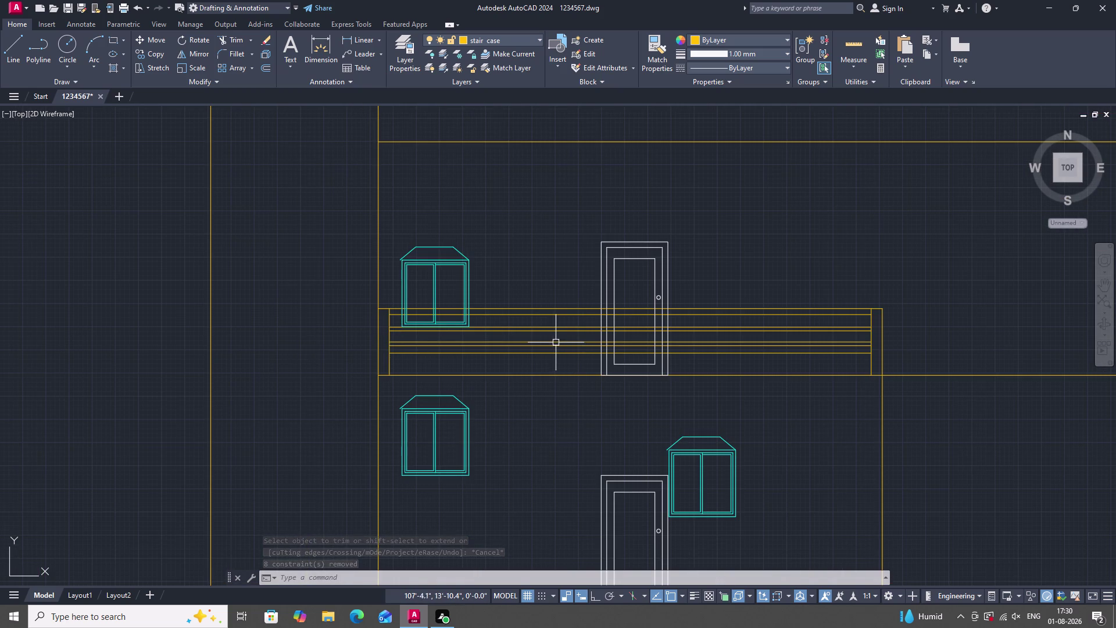
scroll(down, 3)
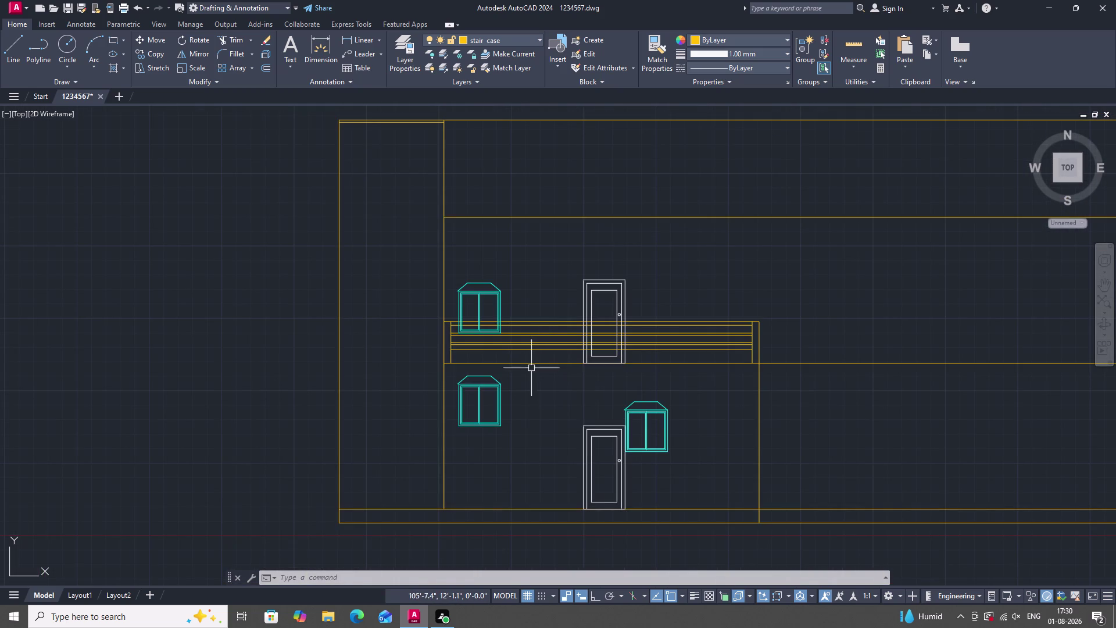
scroll(up, 3)
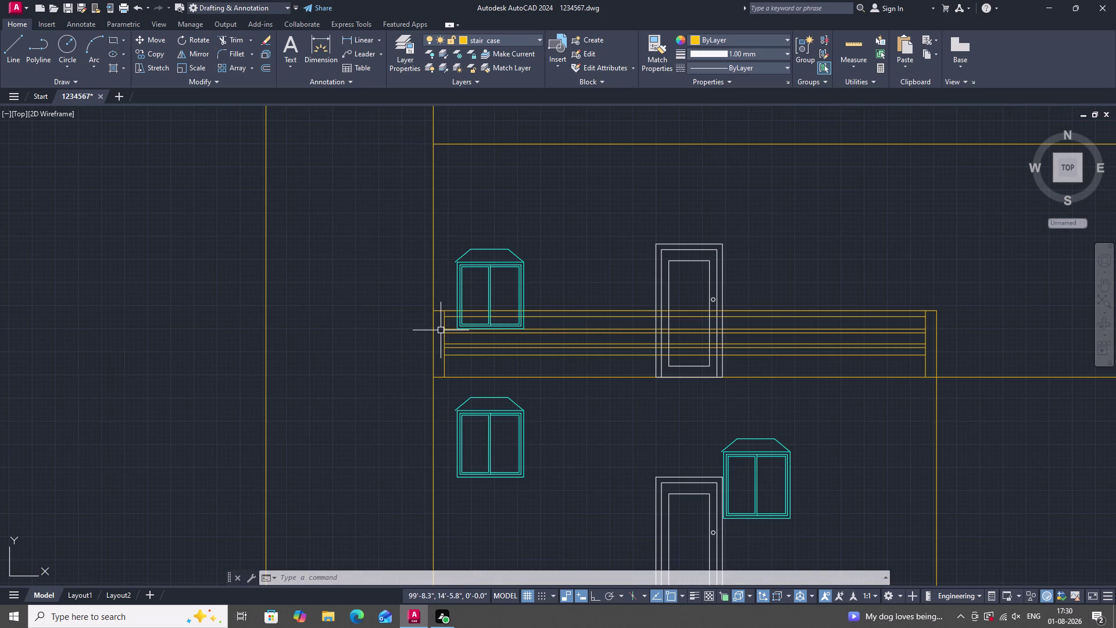
scroll(up, 3)
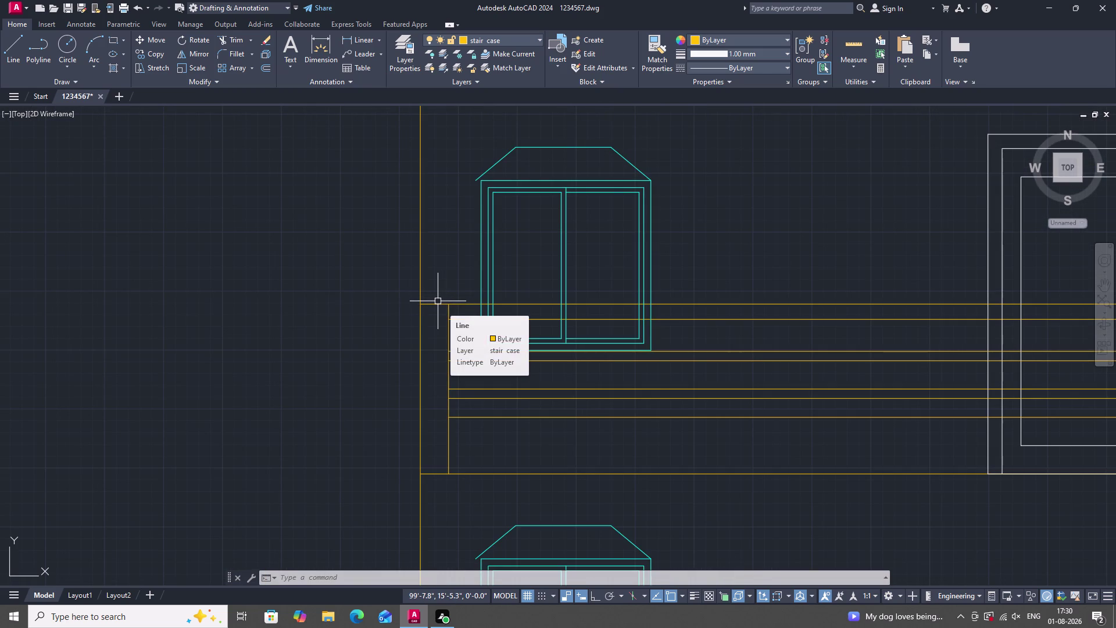
scroll(down, 3)
scroll(down, 3)
scroll(up, 3)
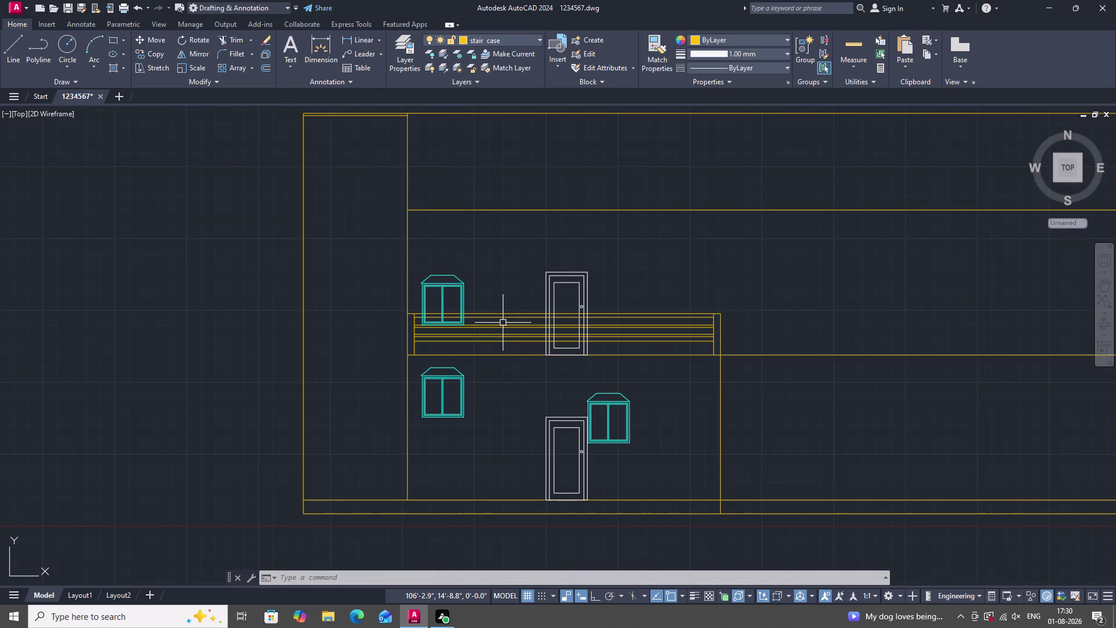
scroll(up, 3)
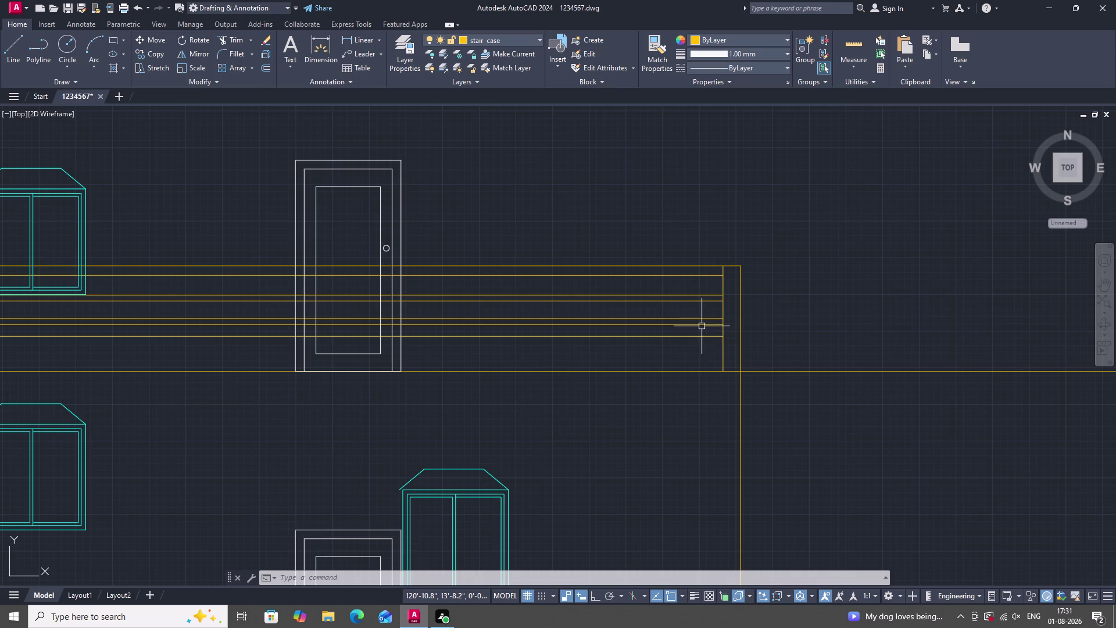
Fillet the upper and lower rail line pairs at their right ends.
text(F)
key(space)
double_click(709, 305)
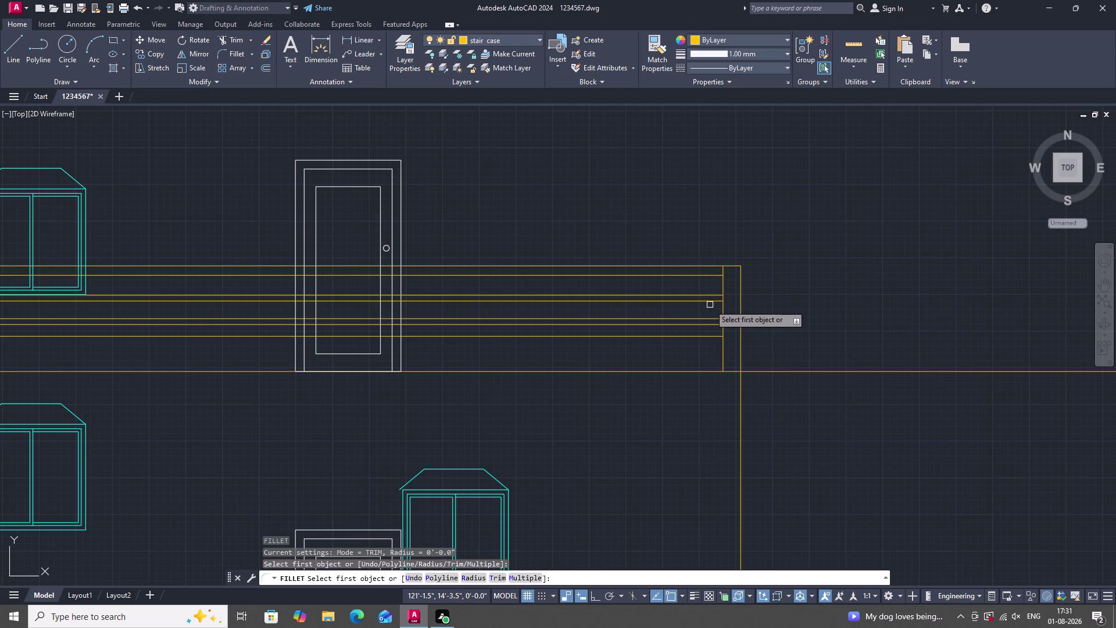
click(710, 302)
click(711, 296)
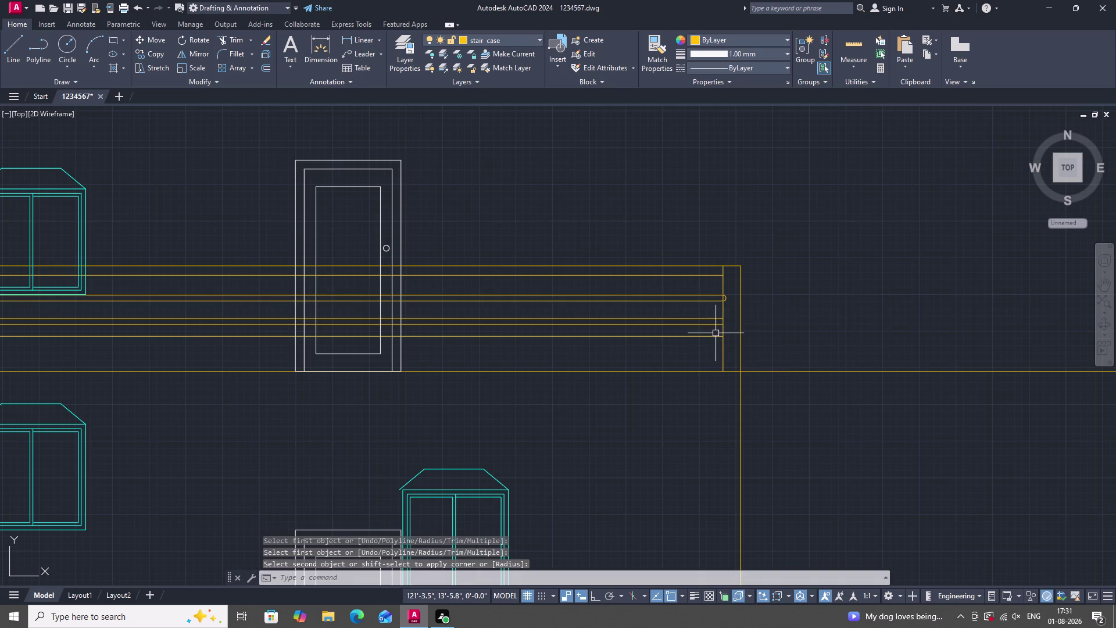
key(space)
click(714, 322)
click(713, 318)
key(space)
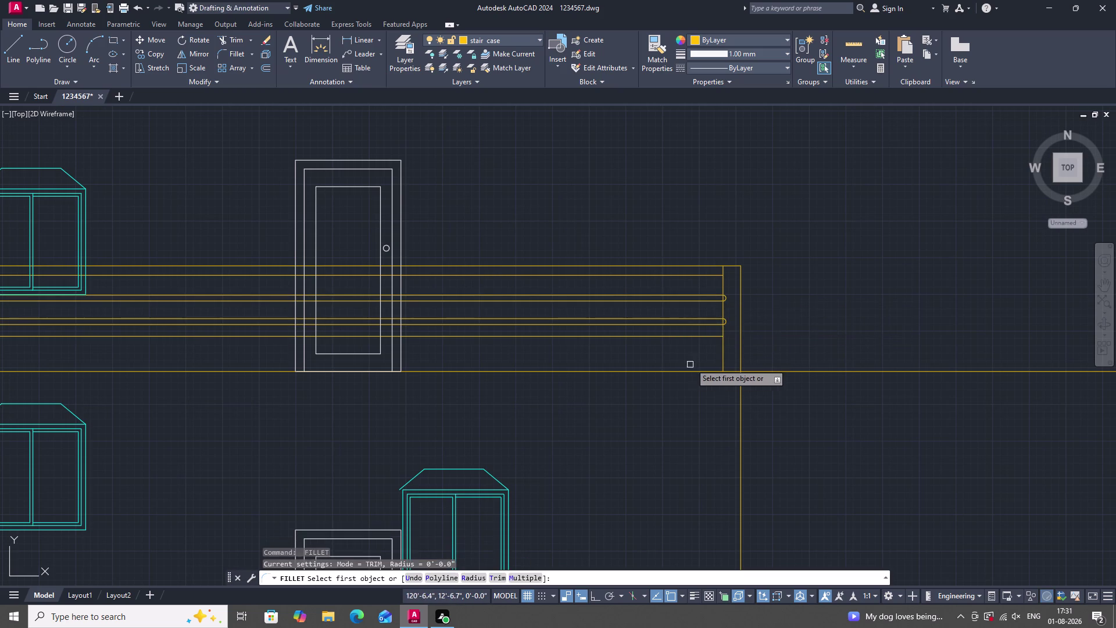
Fillet the upper and lower rail line pairs at their left ends.
scroll(down, 3)
scroll(up, 3)
scroll(up, 3)
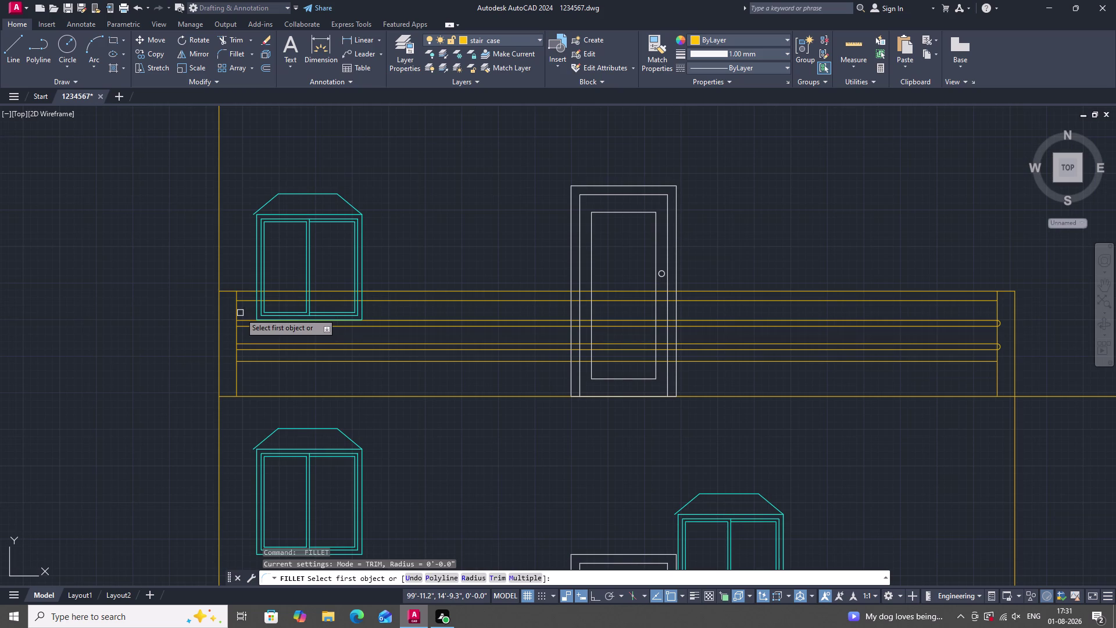
click(241, 317)
click(240, 325)
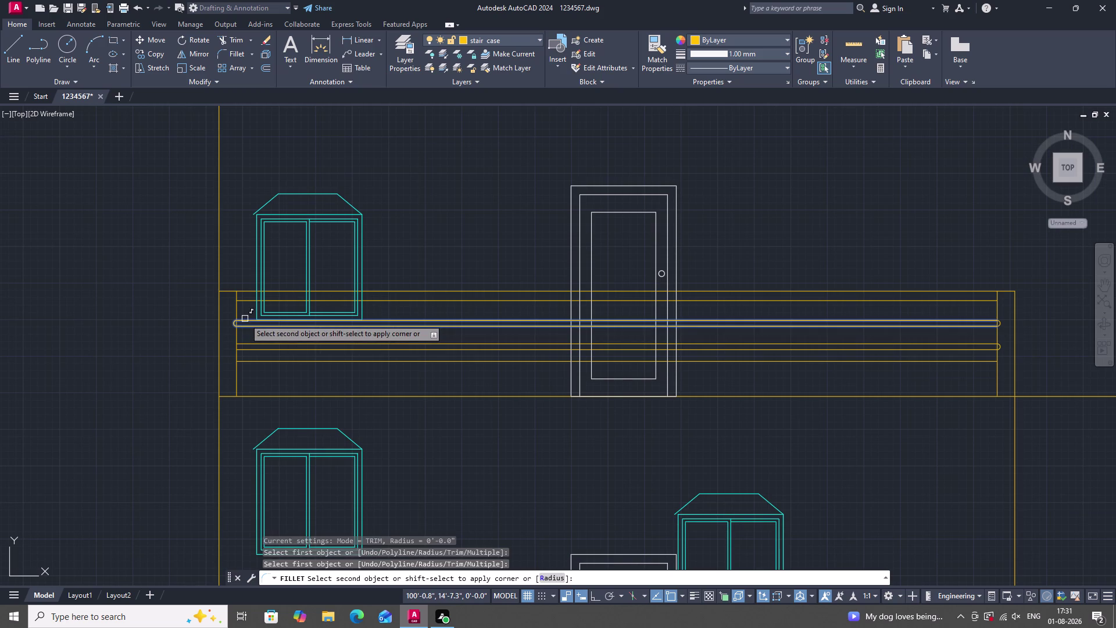
click(245, 319)
key(space)
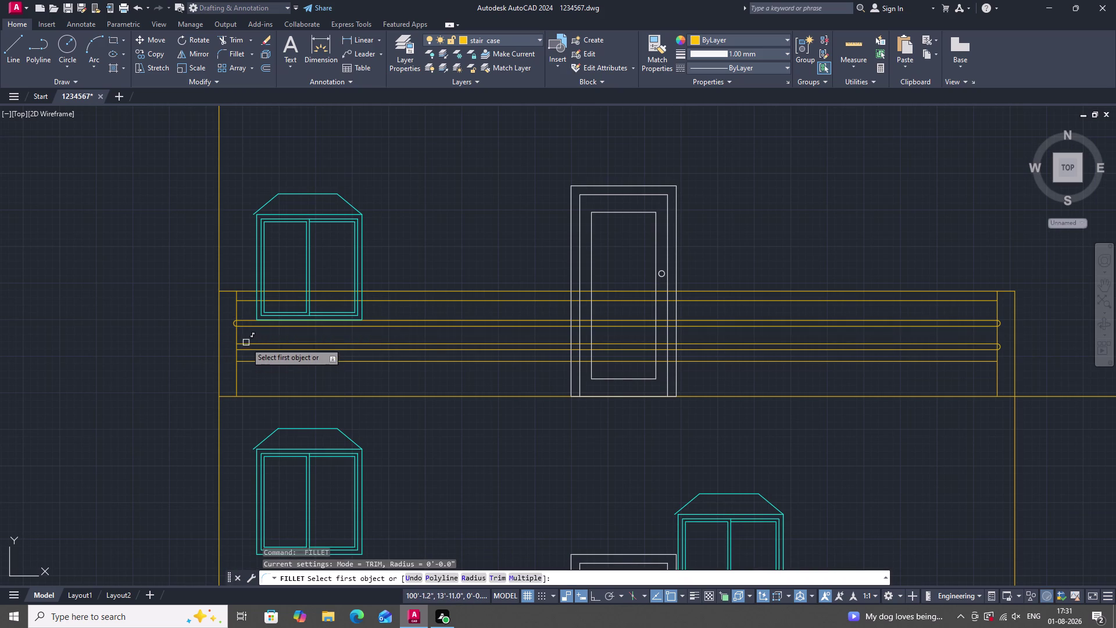
click(246, 342)
click(244, 349)
scroll(down, 3)
key(Escape)
scroll(up, 3)
scroll(up, 3)
scroll(down, 3)
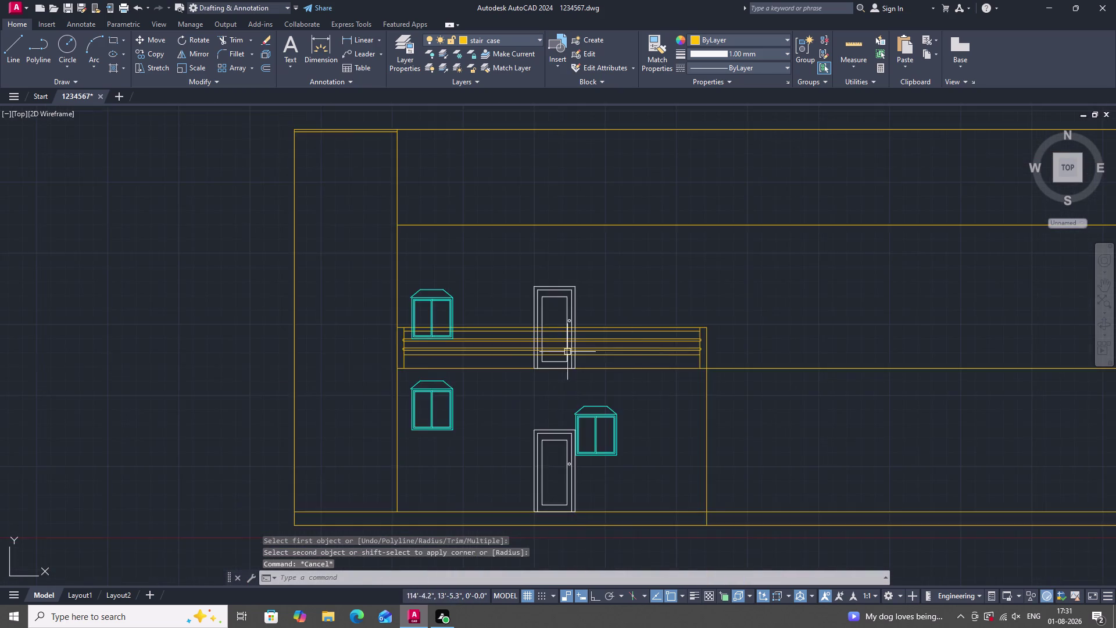
scroll(up, 3)
scroll(down, 3)
scroll(up, 3)
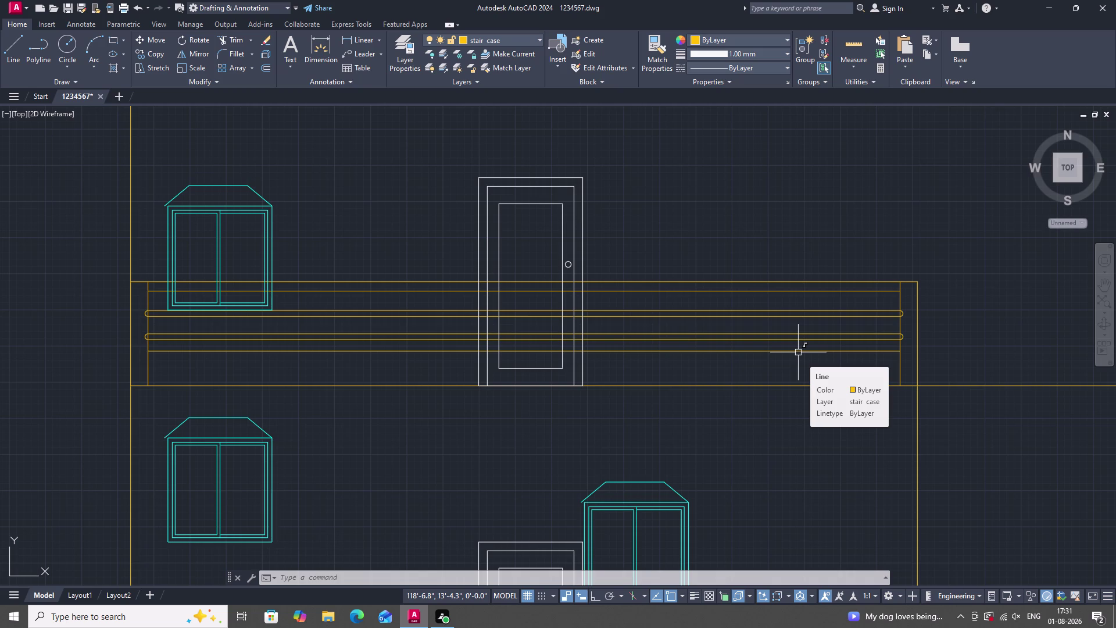
key(space)
click(891, 352)
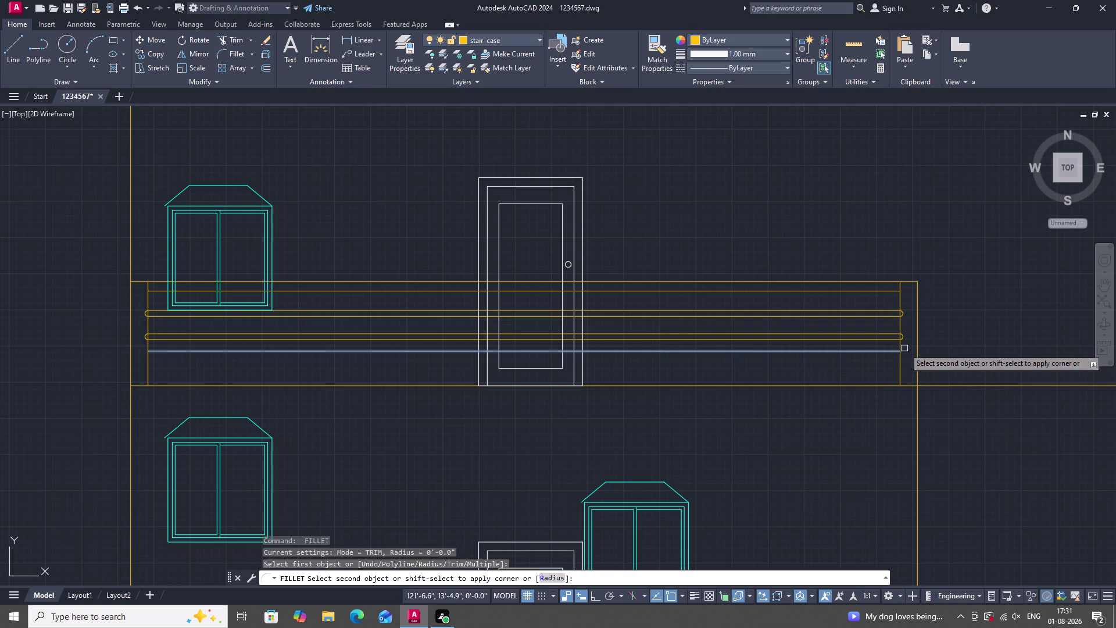
scroll(up, 3)
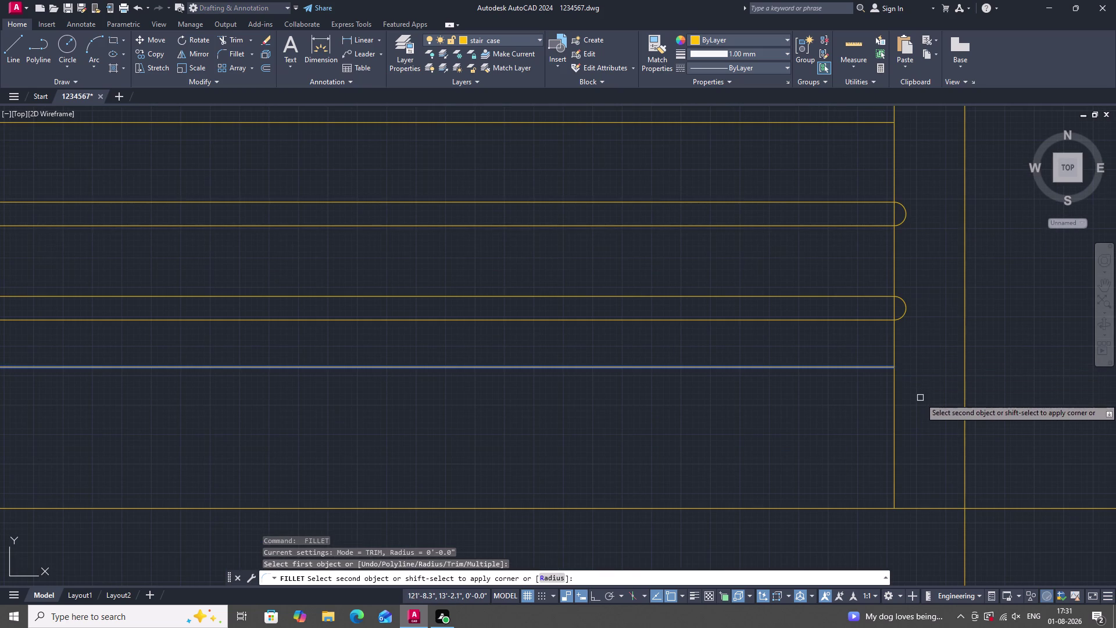
key(Escape)
scroll(down, 3)
scroll(up, 3)
scroll(down, 3)
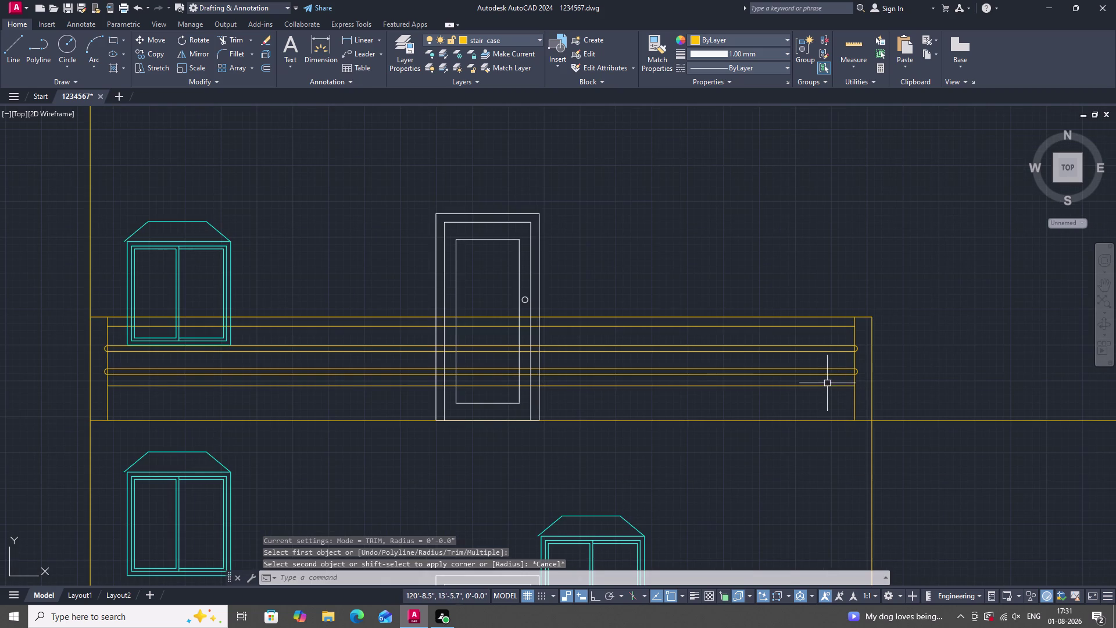
scroll(up, 3)
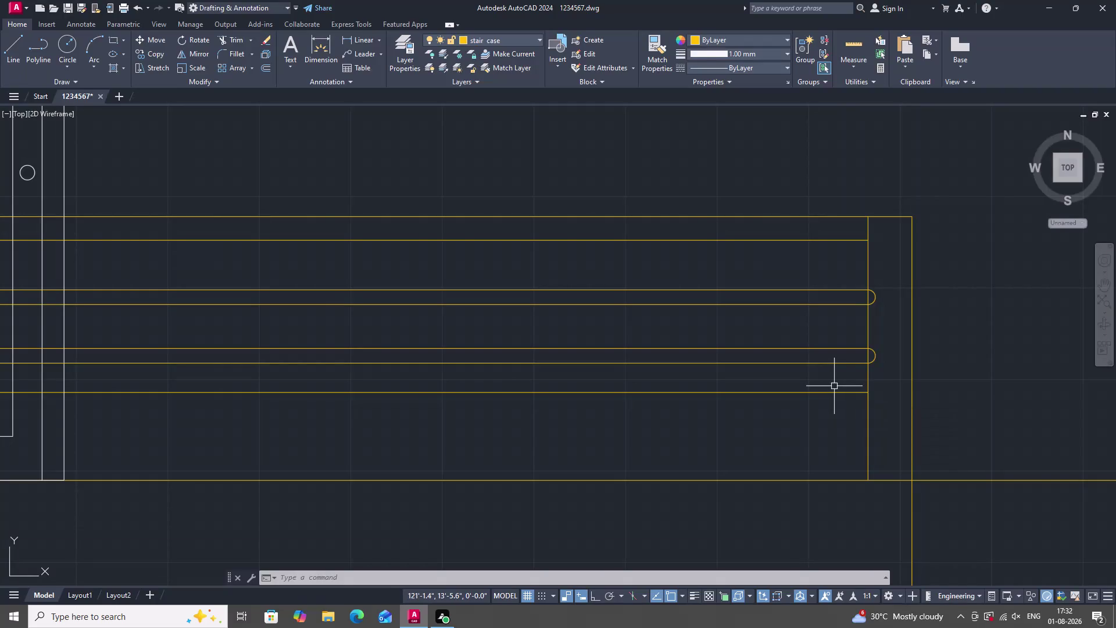
Zoom in and out to frame the balcony railing.
scroll(down, 3)
scroll(down, 3)
scroll(up, 3)
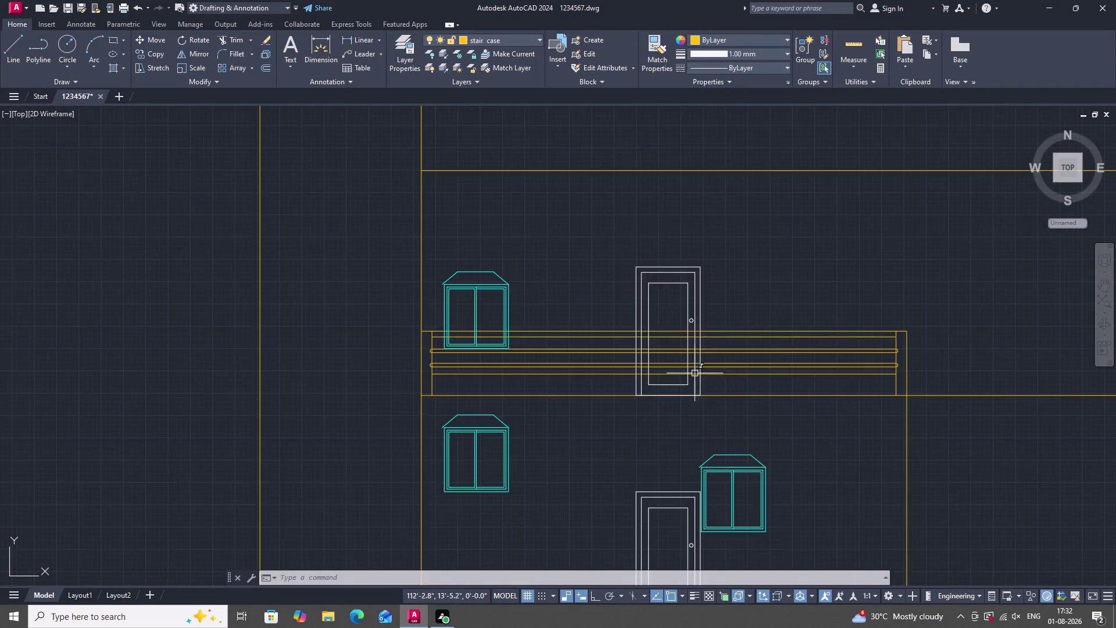
scroll(down, 3)
scroll(up, 3)
scroll(down, 3)
scroll(up, 3)
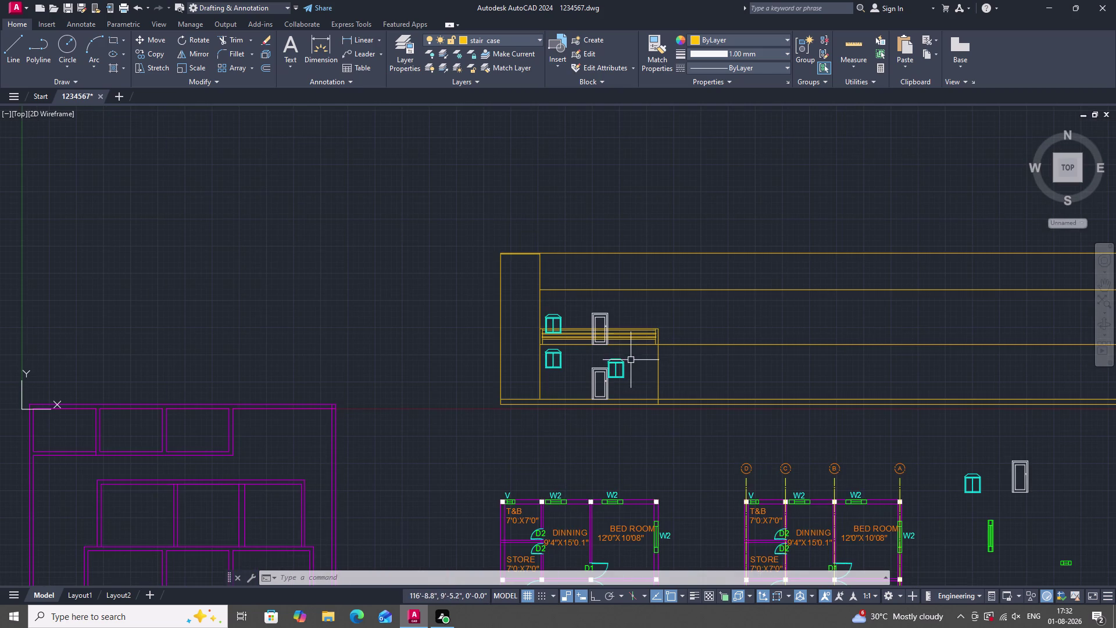
scroll(down, 3)
scroll(up, 3)
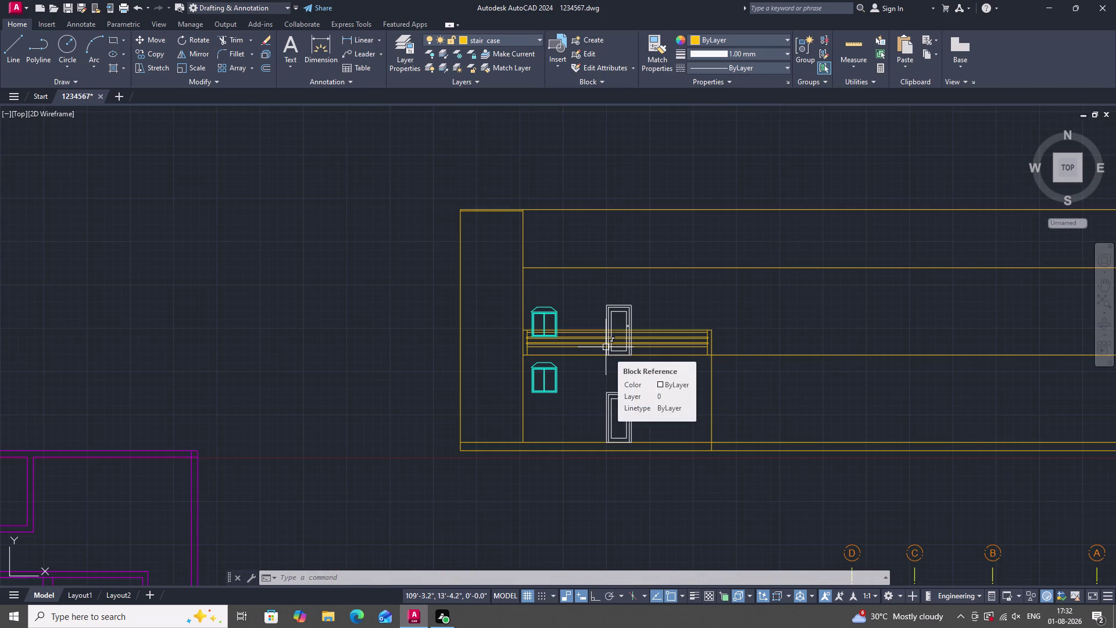
scroll(up, 3)
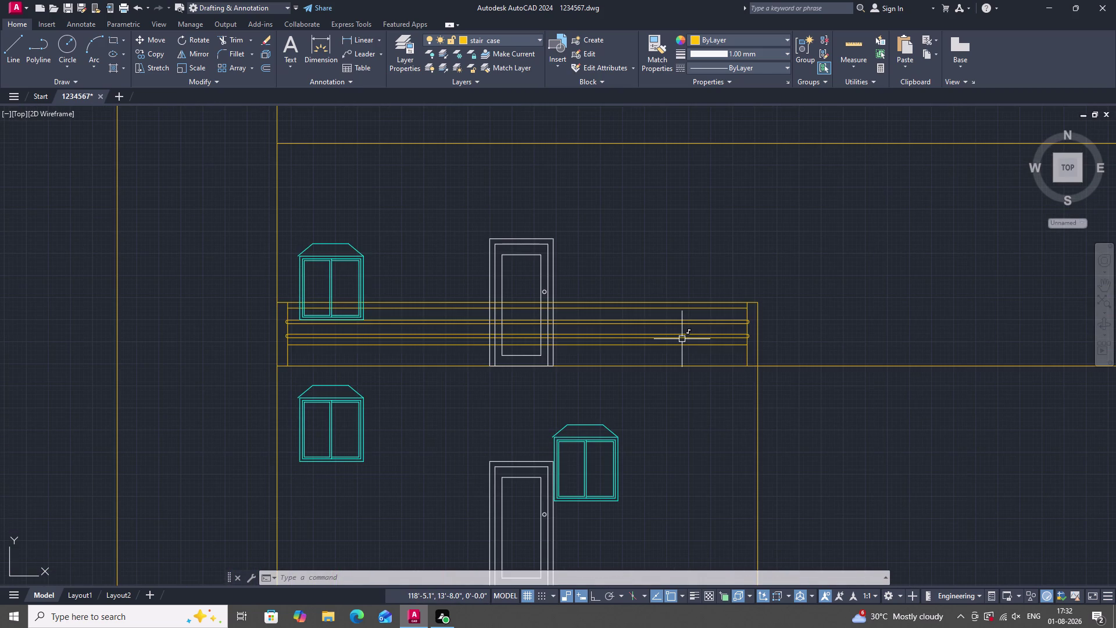
scroll(up, 3)
scroll(down, 3)
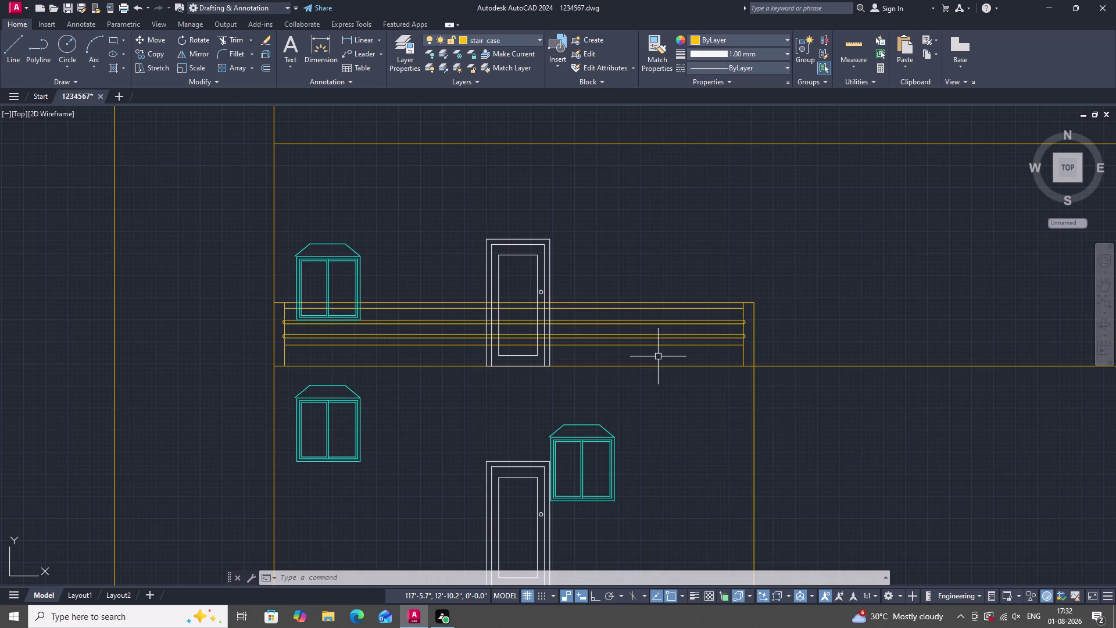
Start the HATCH command (HA) and choose the hatch pattern for the railing.
key(h)
key(a)
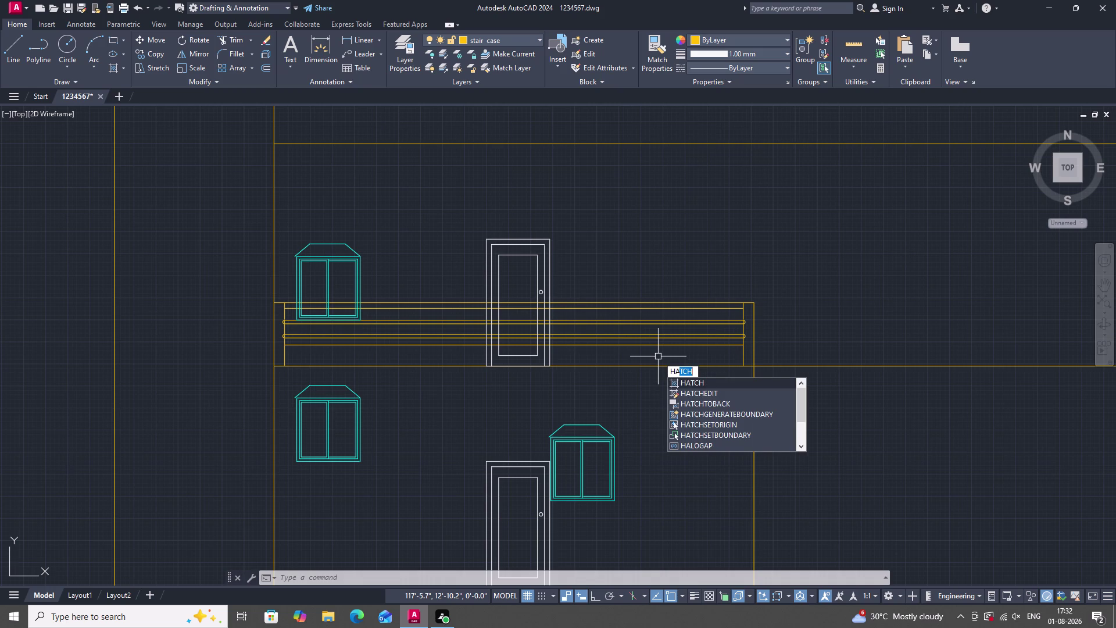
key(space)
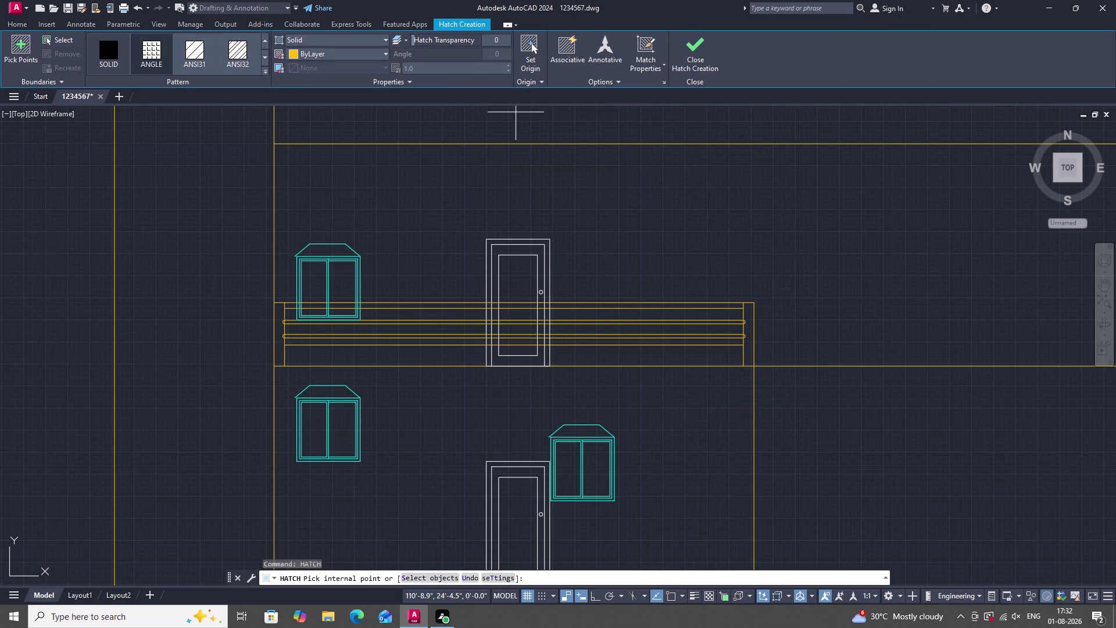
click(196, 55)
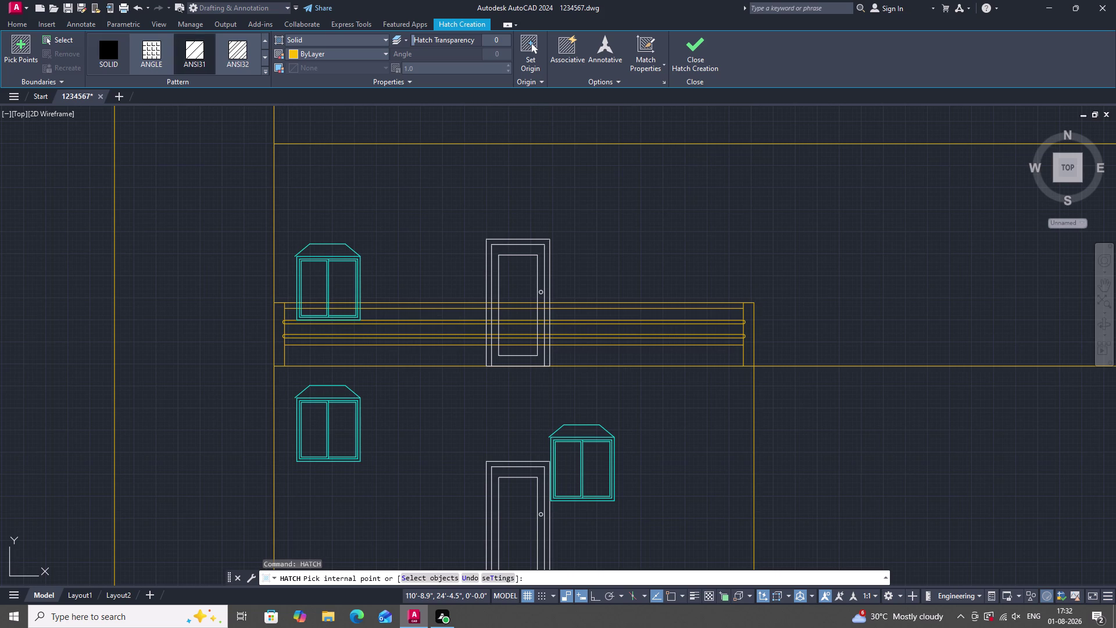
click(354, 351)
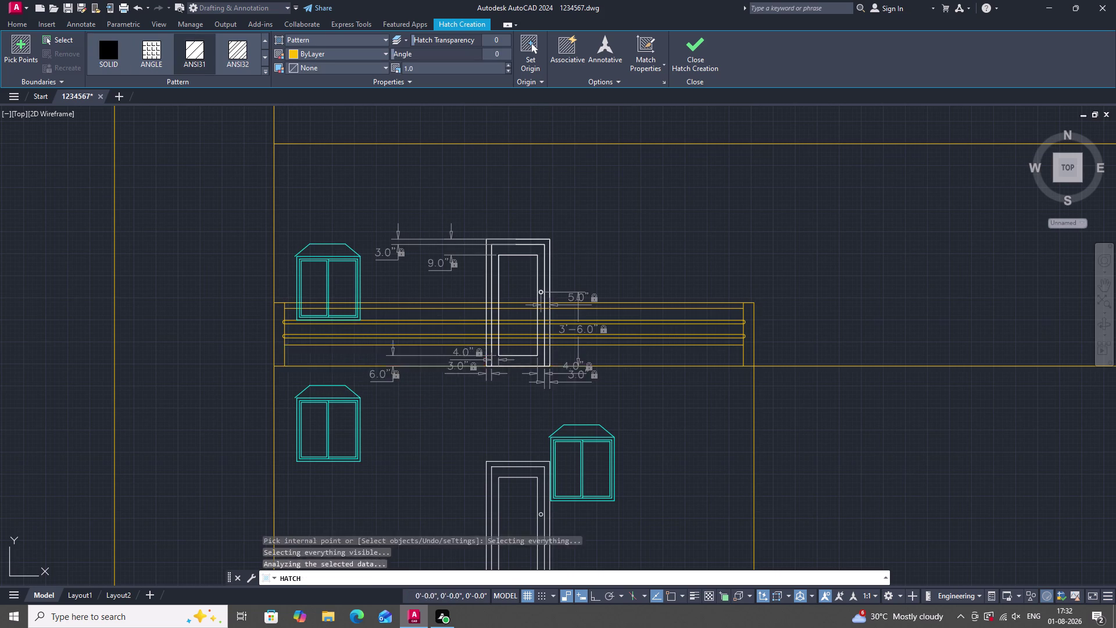
scroll(up, 3)
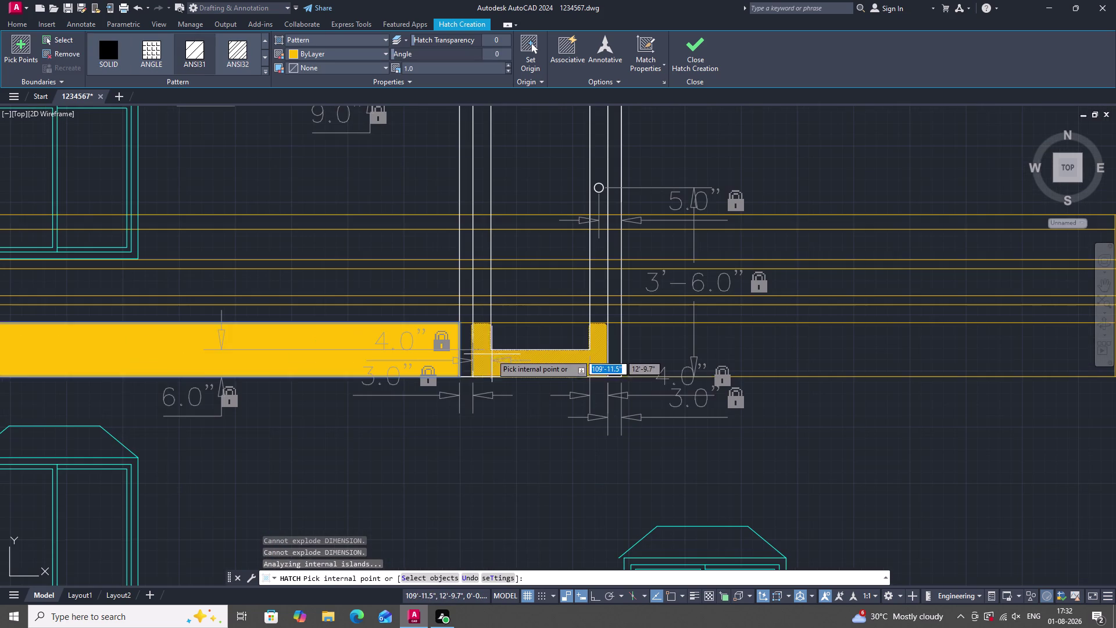
Fill the bottom band sections of the balcony railing, including beside the door.
click(465, 354)
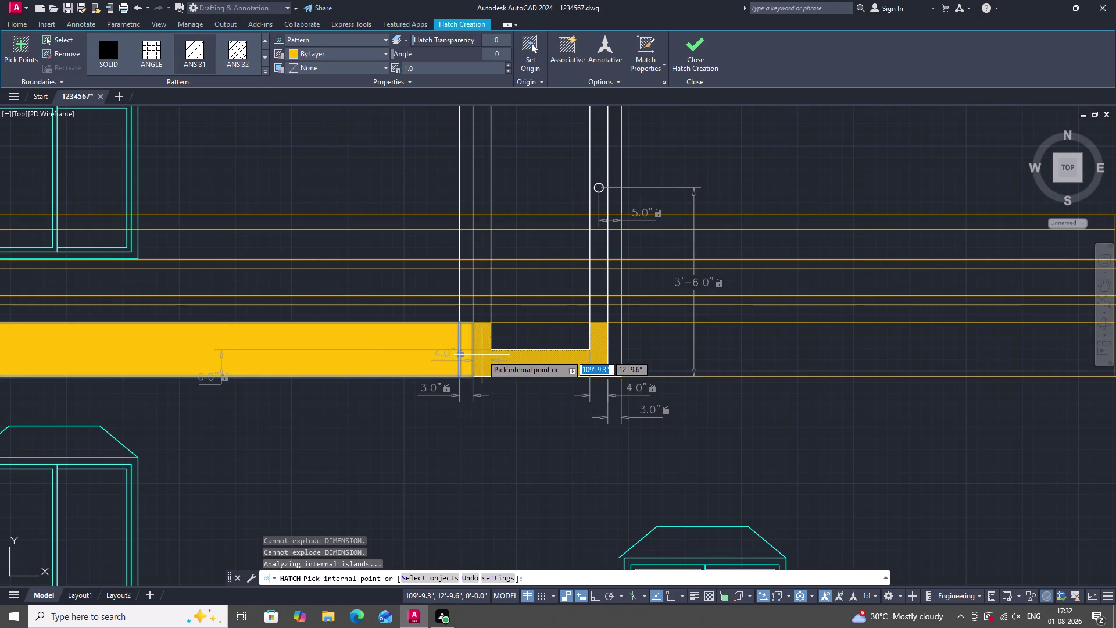
click(482, 355)
click(553, 337)
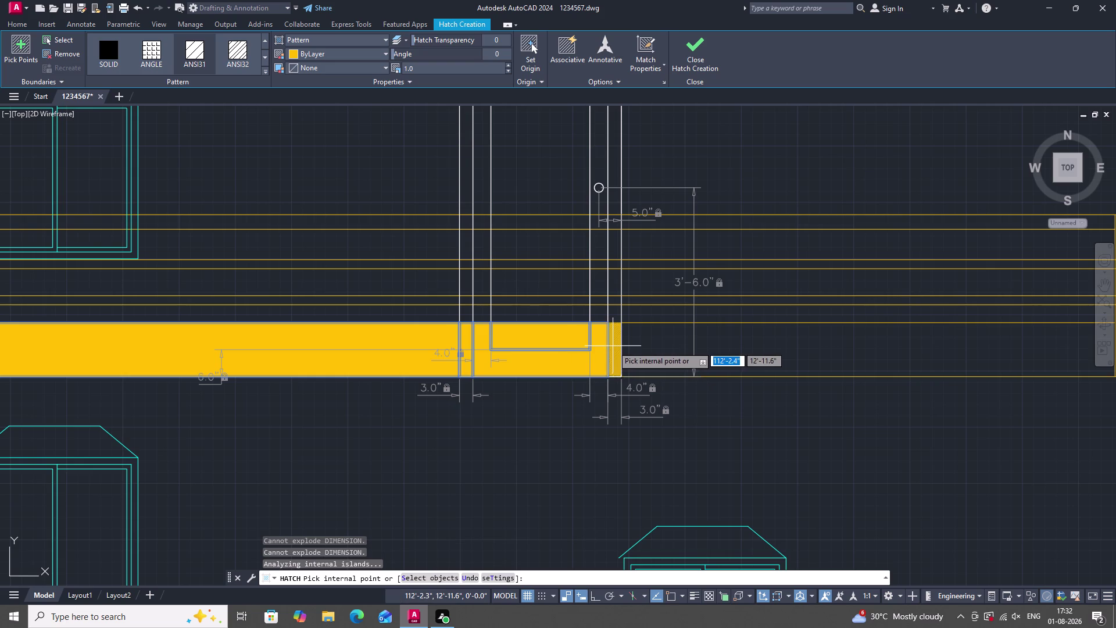
click(612, 346)
click(641, 347)
scroll(down, 3)
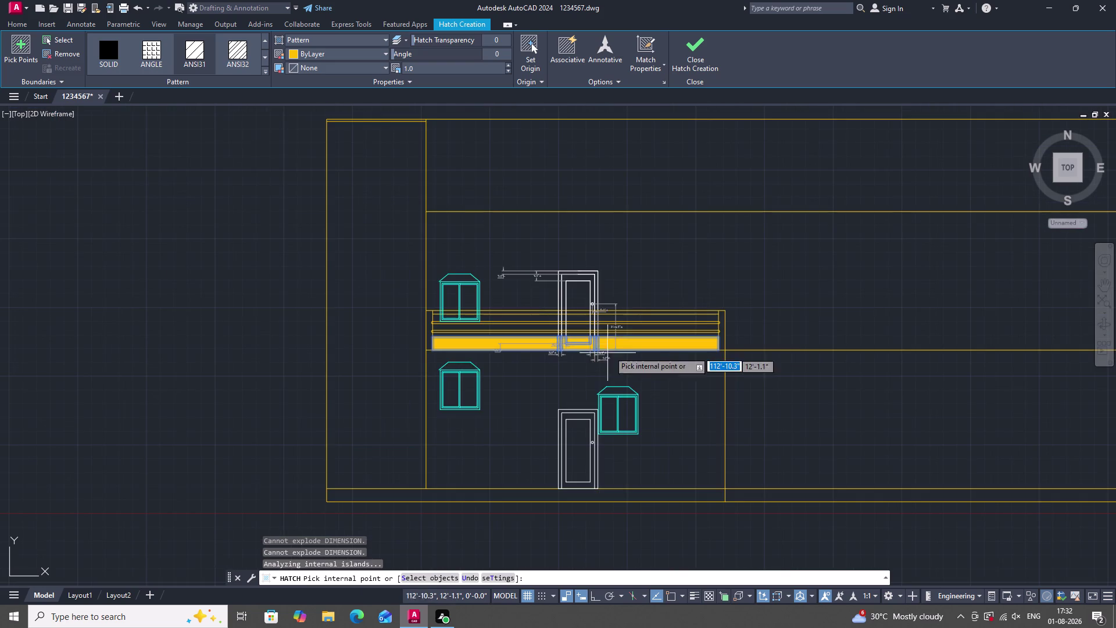
scroll(up, 3)
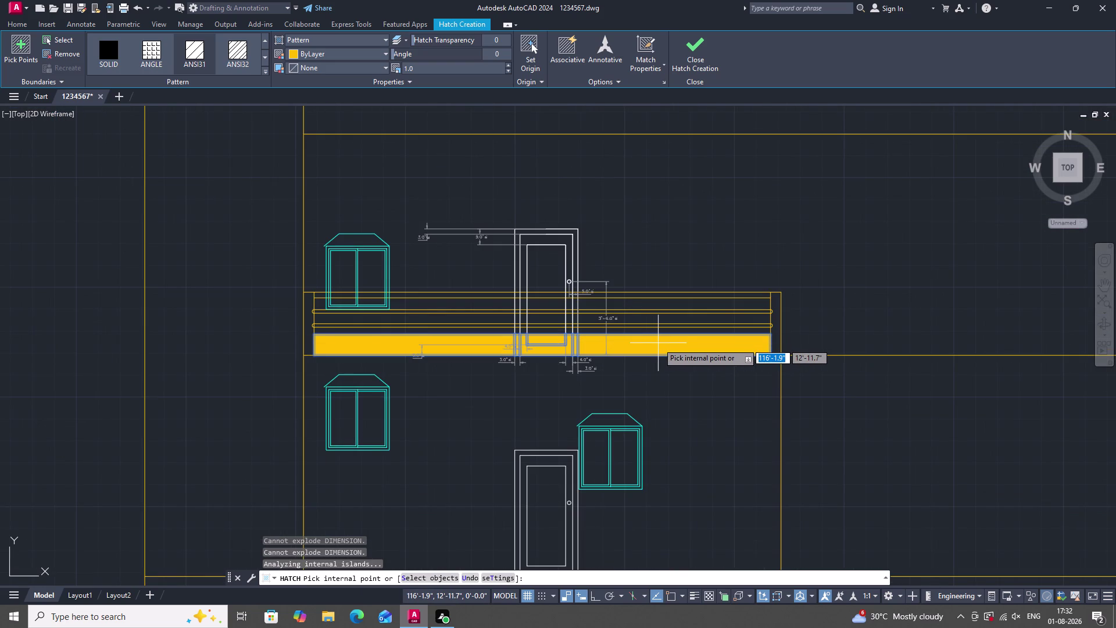
Fill the right and left railing posts and the upper rail band.
click(775, 334)
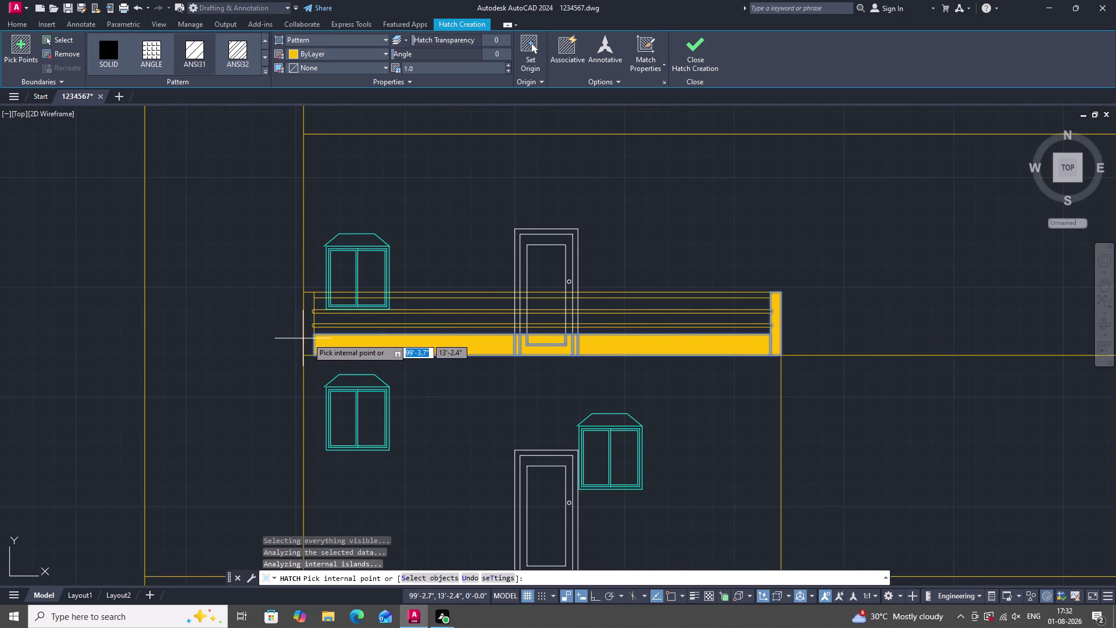
click(311, 337)
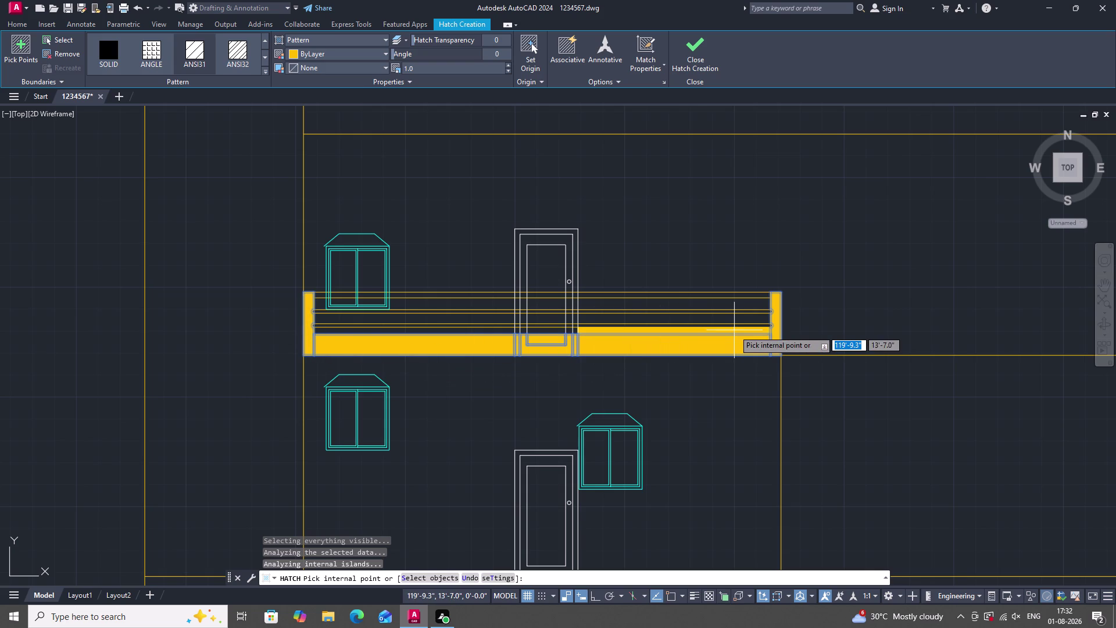
click(731, 325)
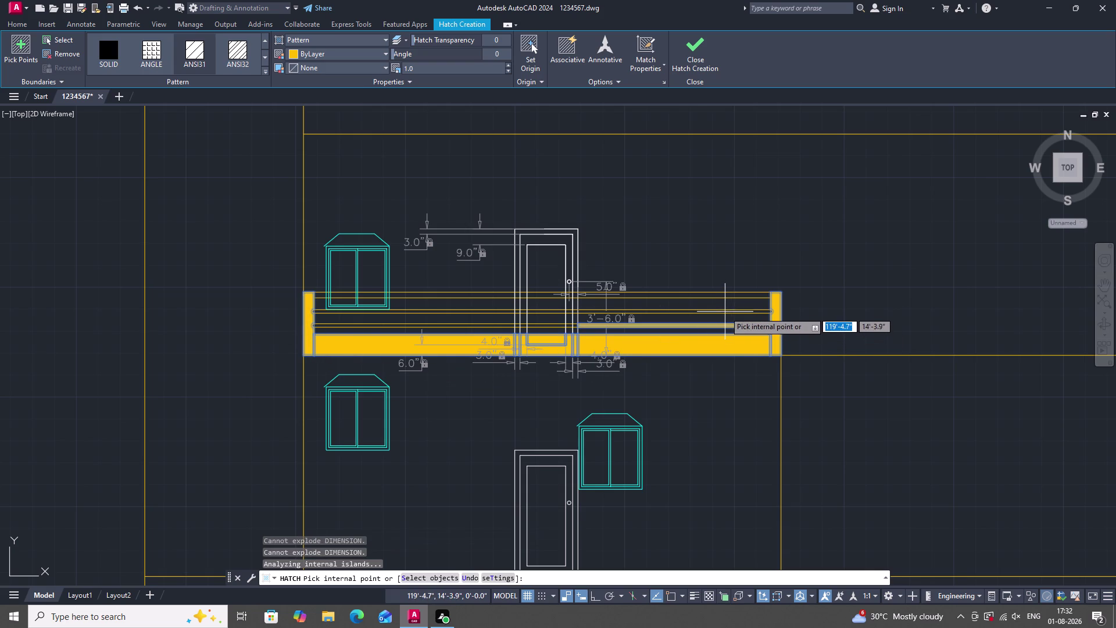
click(724, 309)
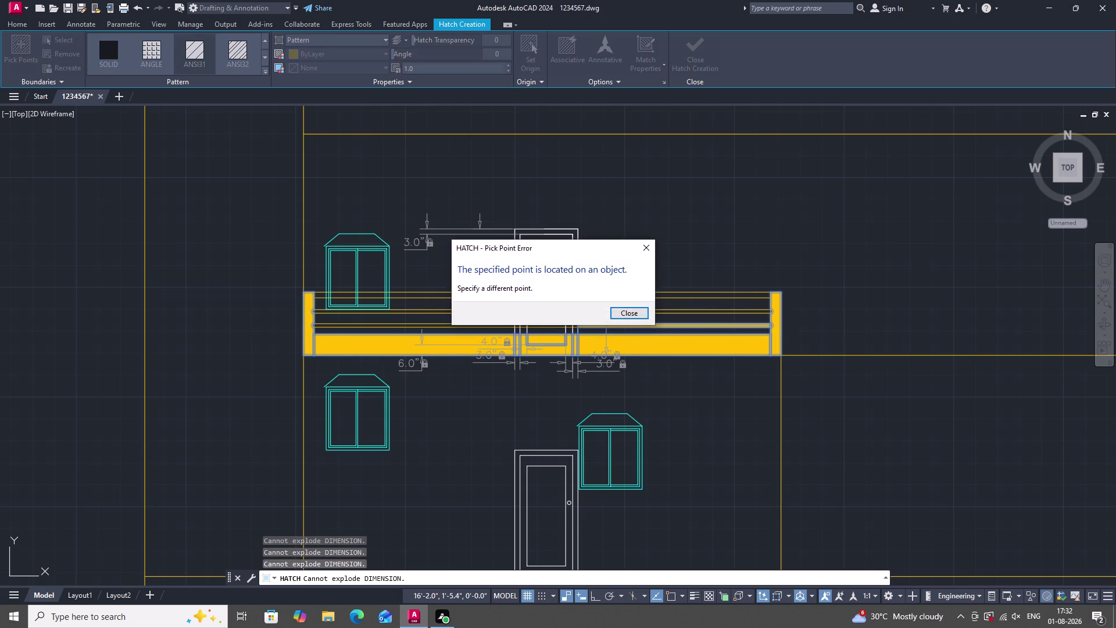
click(638, 312)
scroll(up, 3)
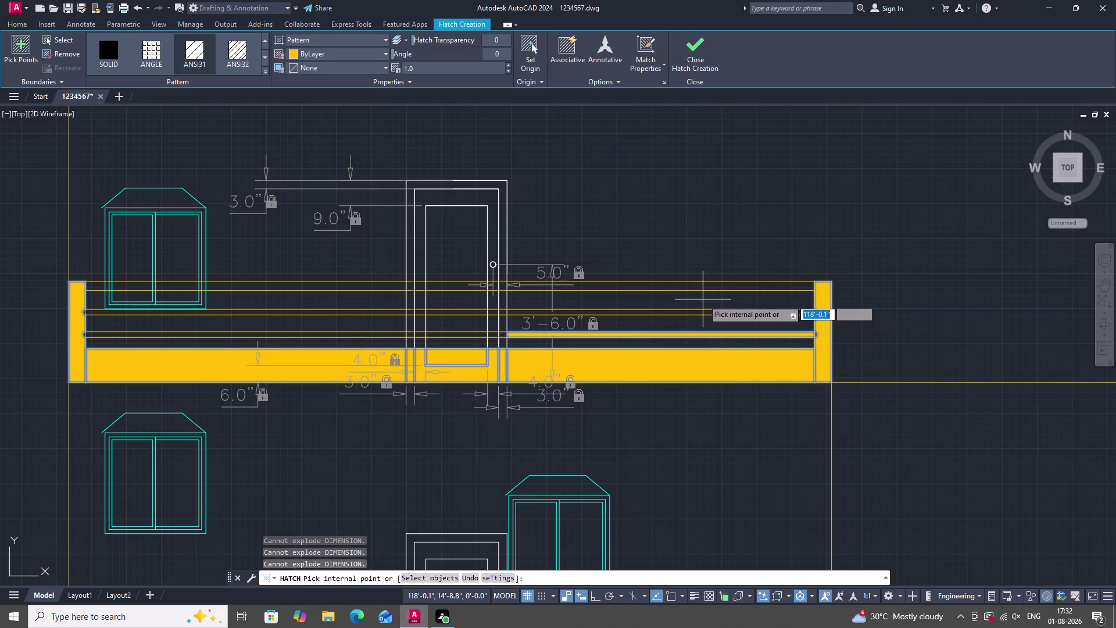
click(710, 314)
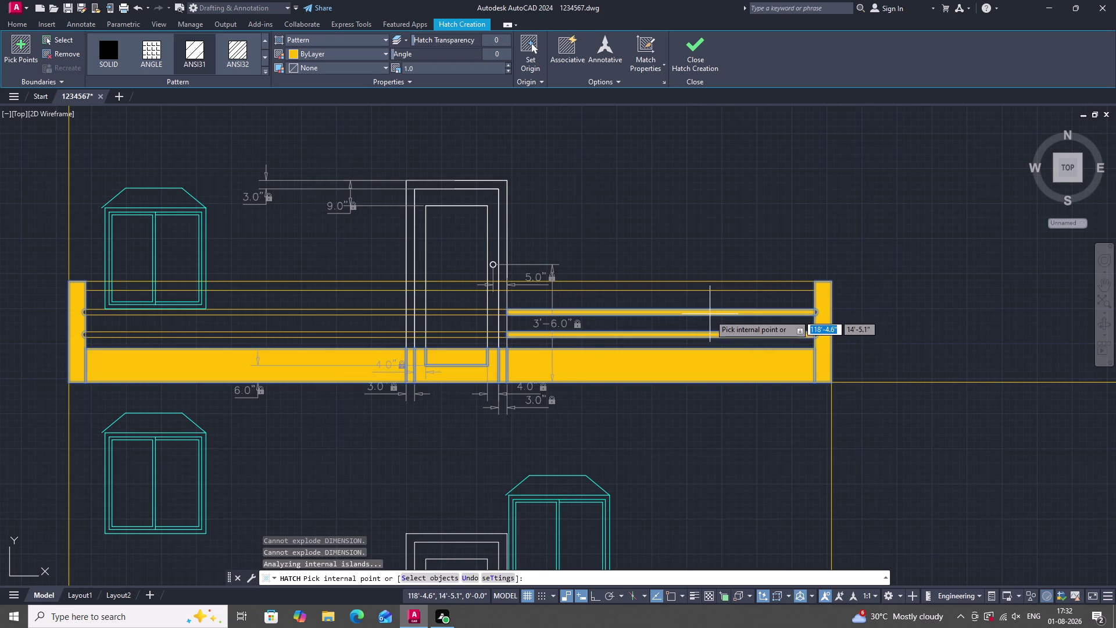
Fill the rounded right ends of the upper and lower rails.
scroll(up, 3)
scroll(up, 3)
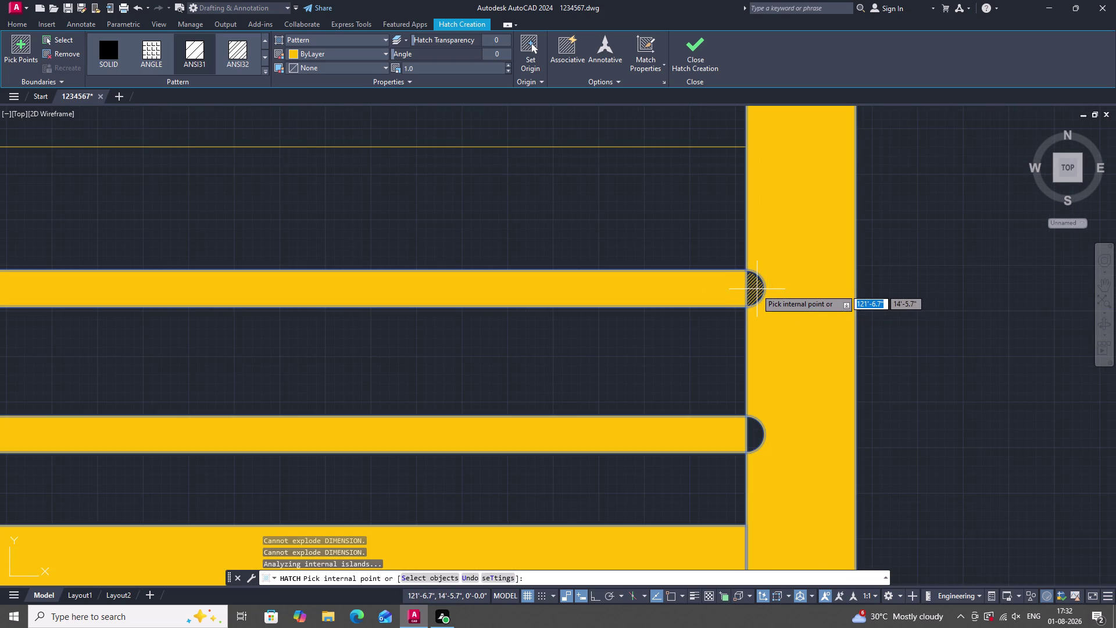
click(752, 288)
scroll(down, 3)
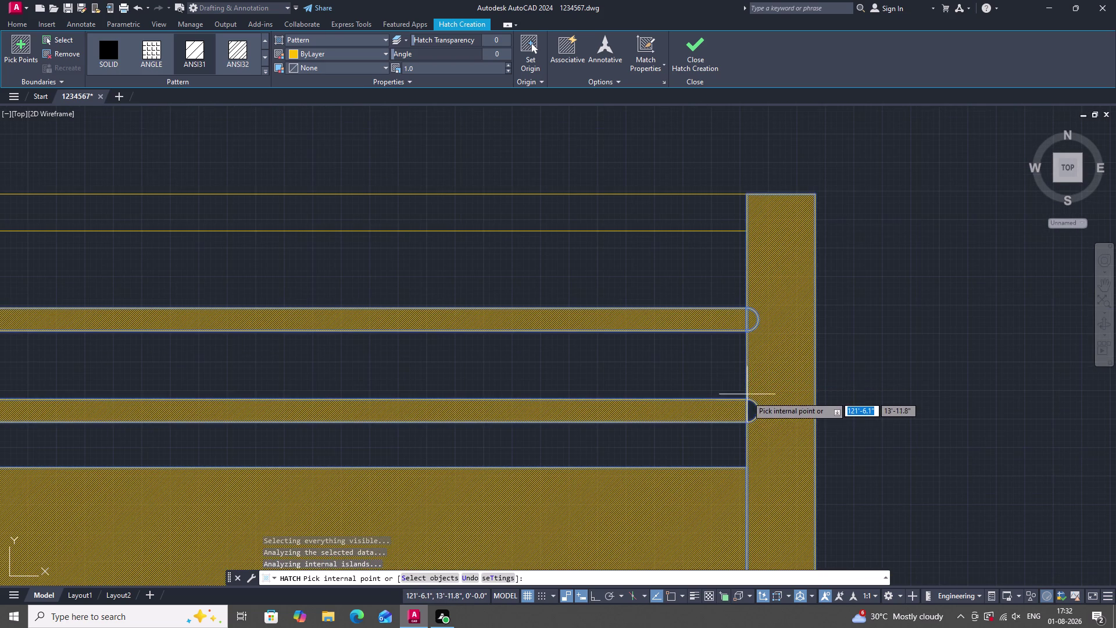
click(751, 407)
scroll(down, 3)
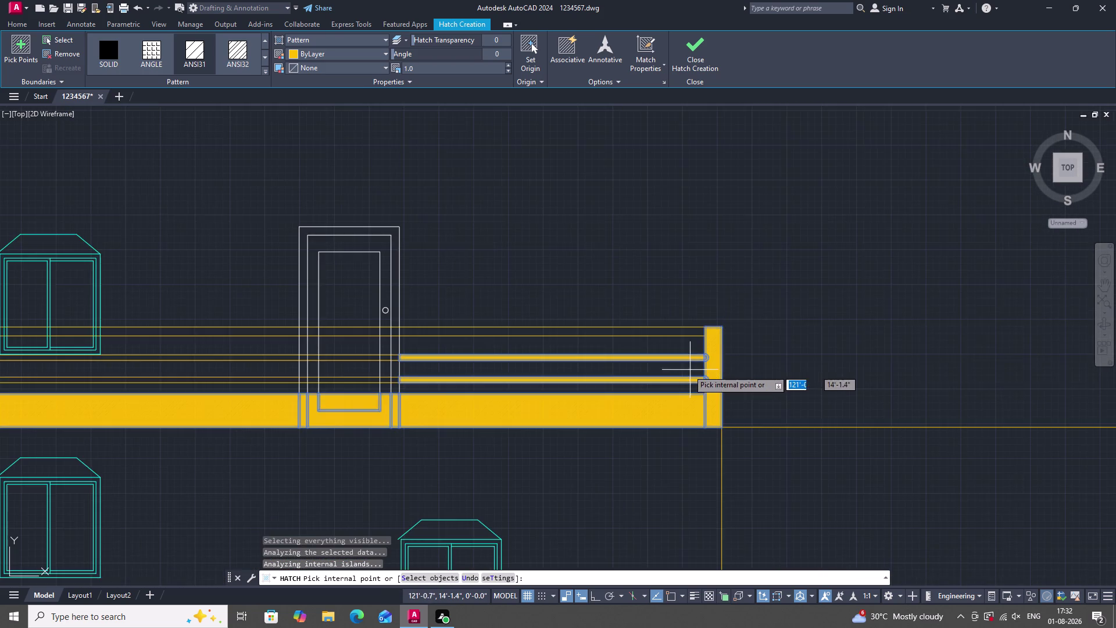
scroll(down, 3)
scroll(up, 3)
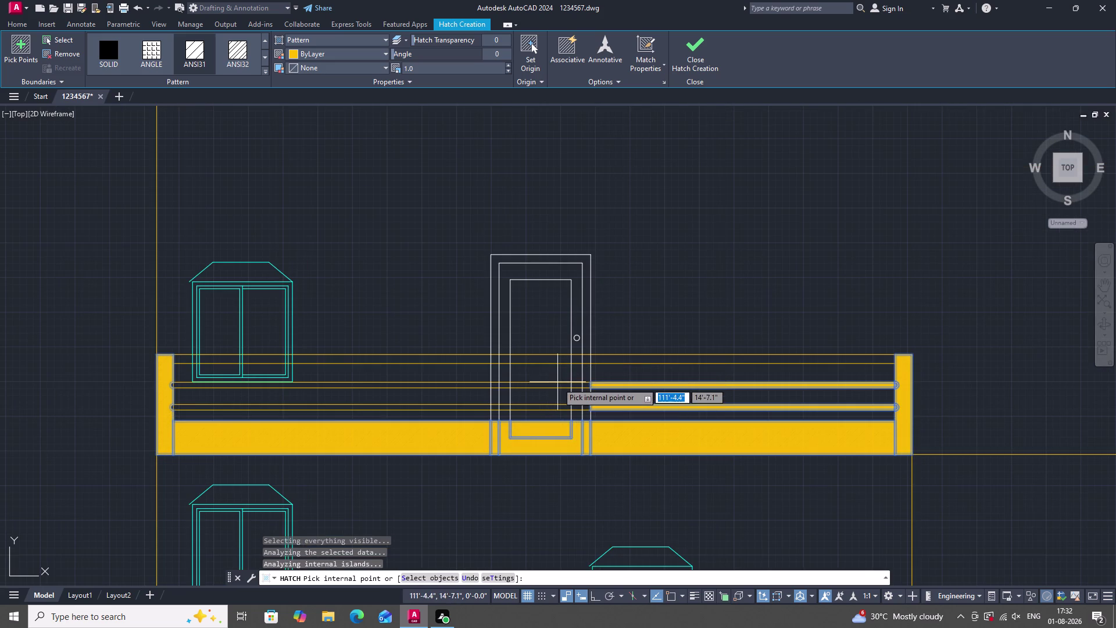
Fill the rail segments running across toward the door.
double_click(585, 385)
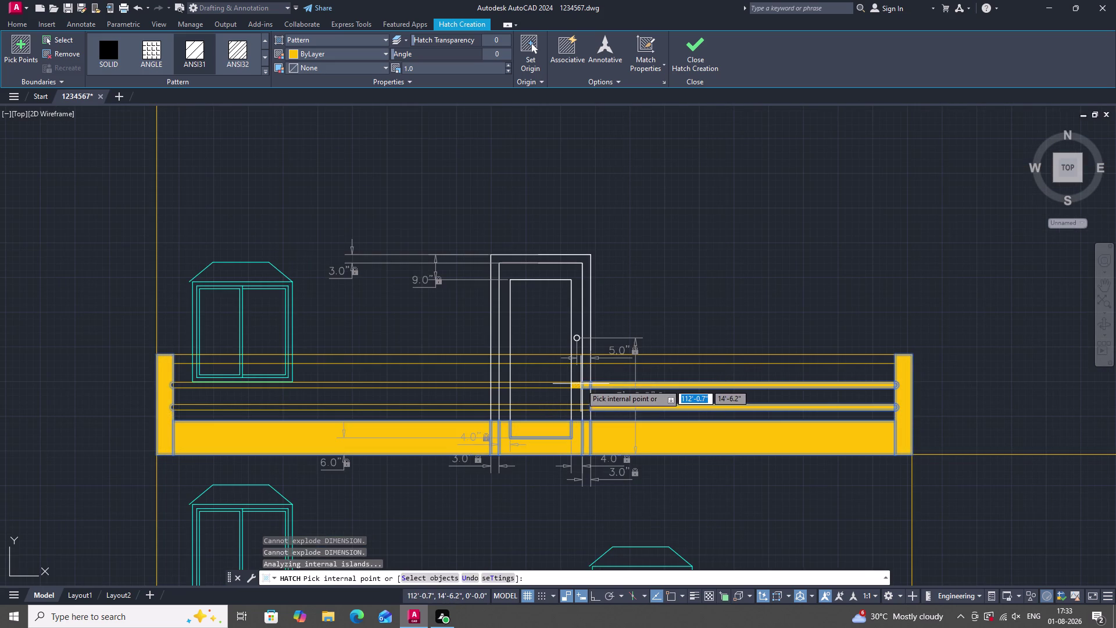
click(581, 383)
click(562, 385)
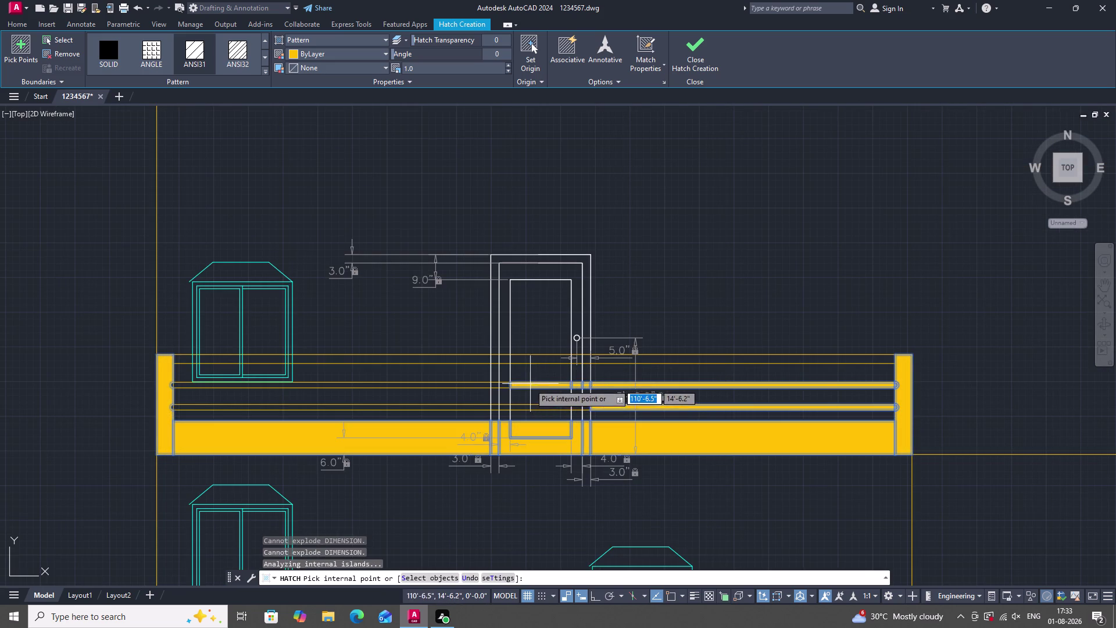
click(503, 386)
click(496, 385)
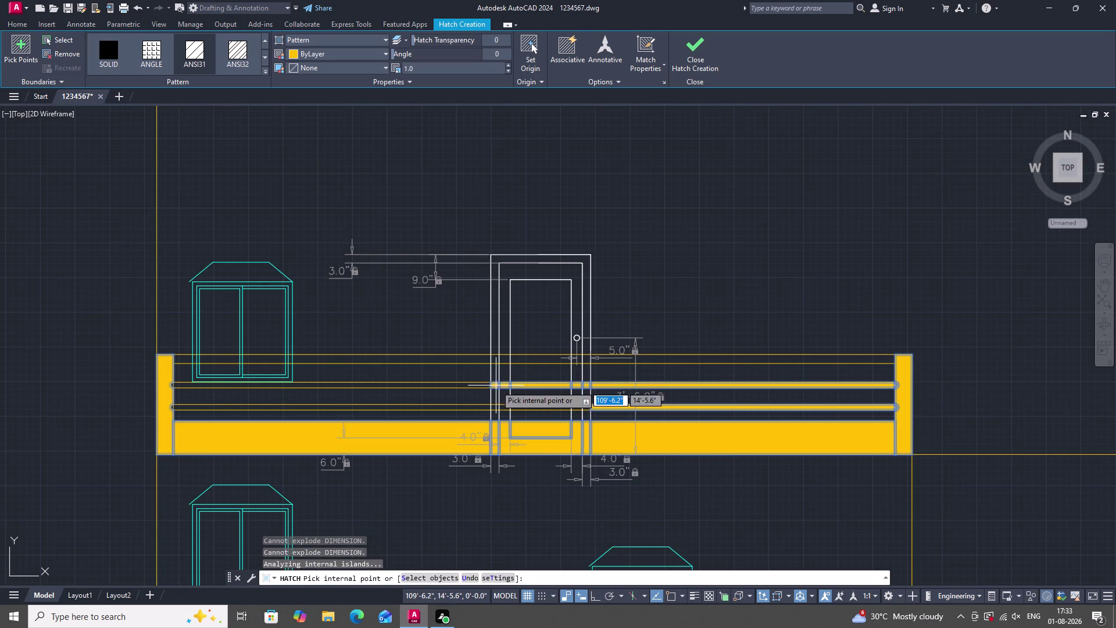
double_click(474, 384)
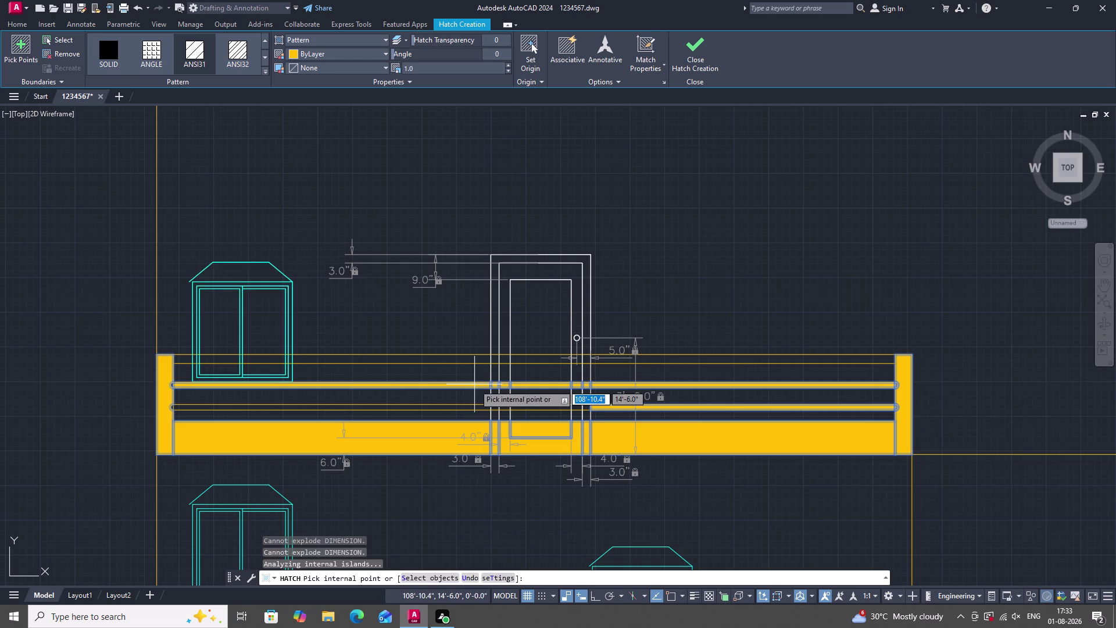
Fill the left rounded ends of the upper and lower rails.
scroll(down, 3)
scroll(up, 3)
scroll(up, 3)
scroll(up, 3)
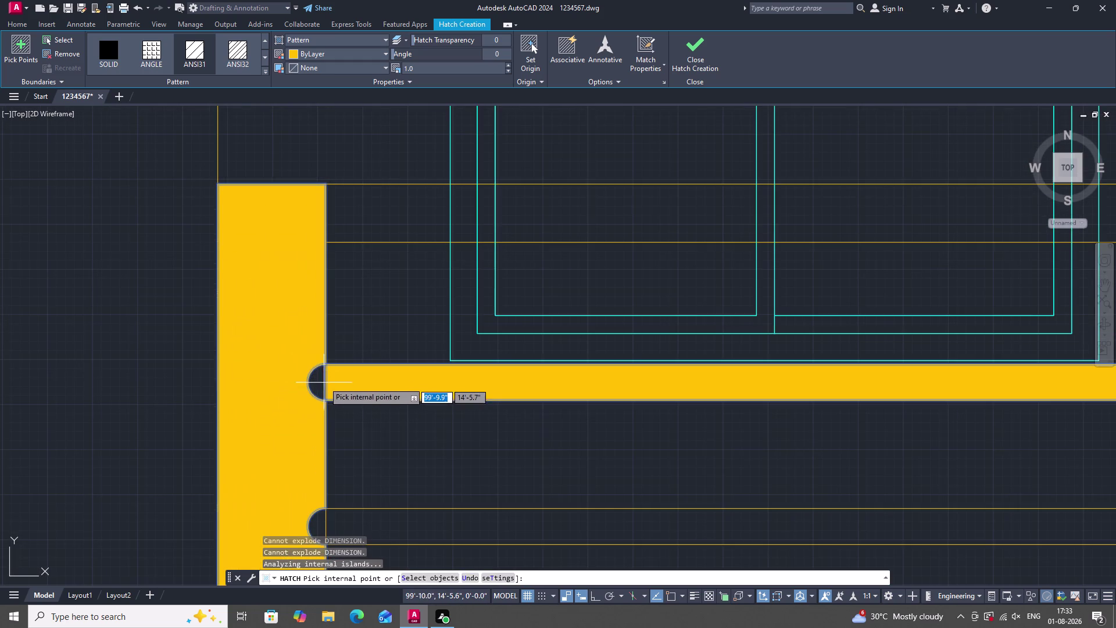
click(316, 379)
scroll(down, 3)
scroll(up, 3)
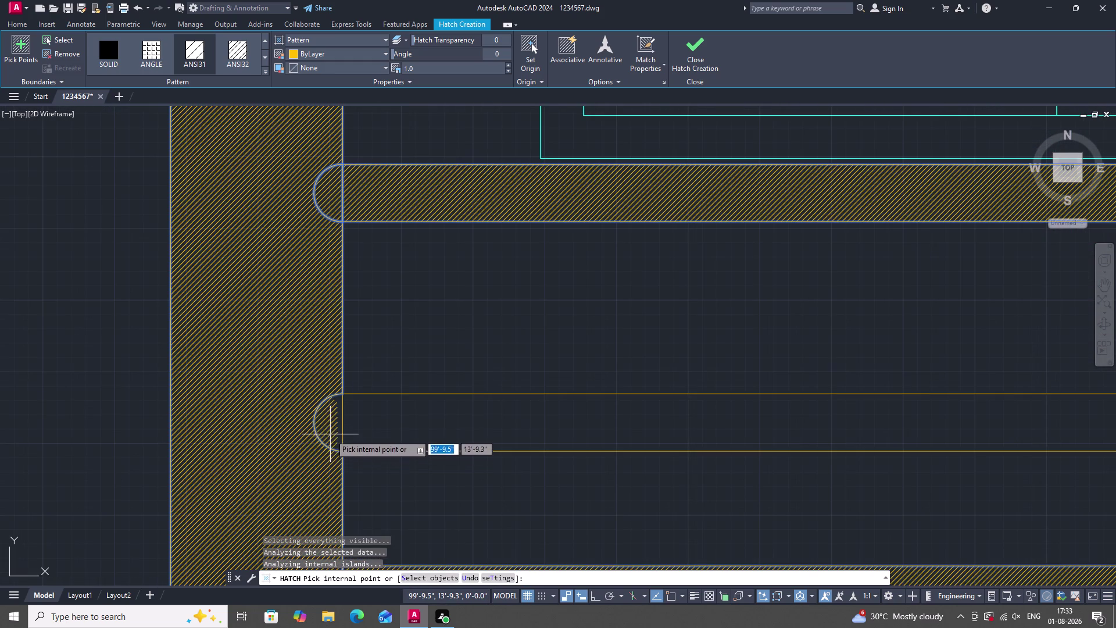
click(330, 433)
click(382, 432)
Dismiss the boundary error and pick a gap between the rails.
scroll(down, 3)
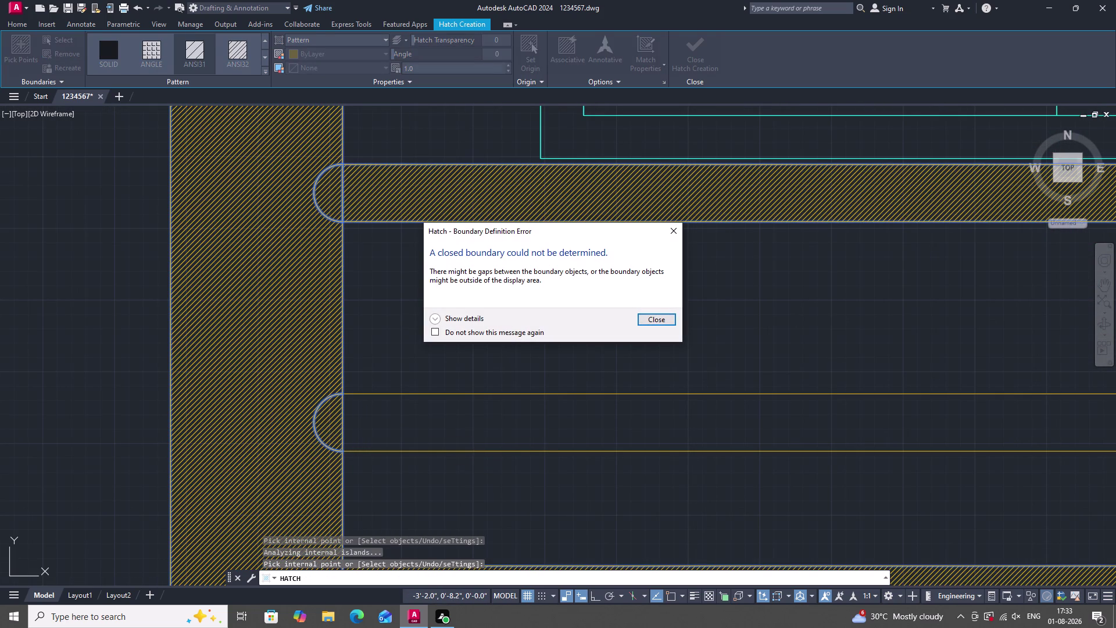
scroll(down, 3)
click(664, 322)
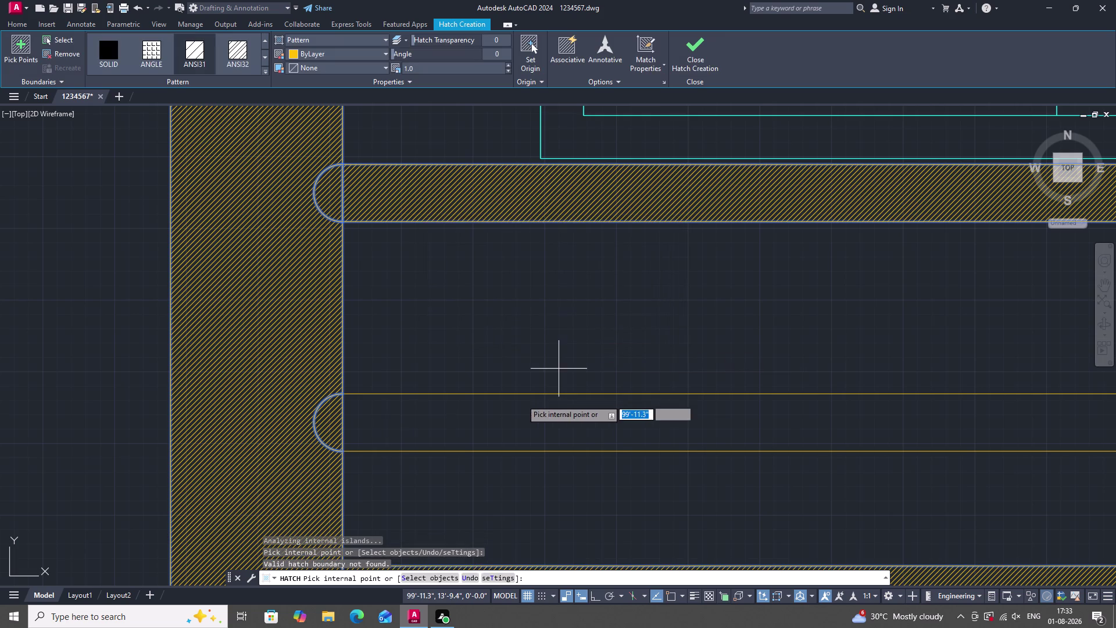
scroll(down, 3)
click(533, 395)
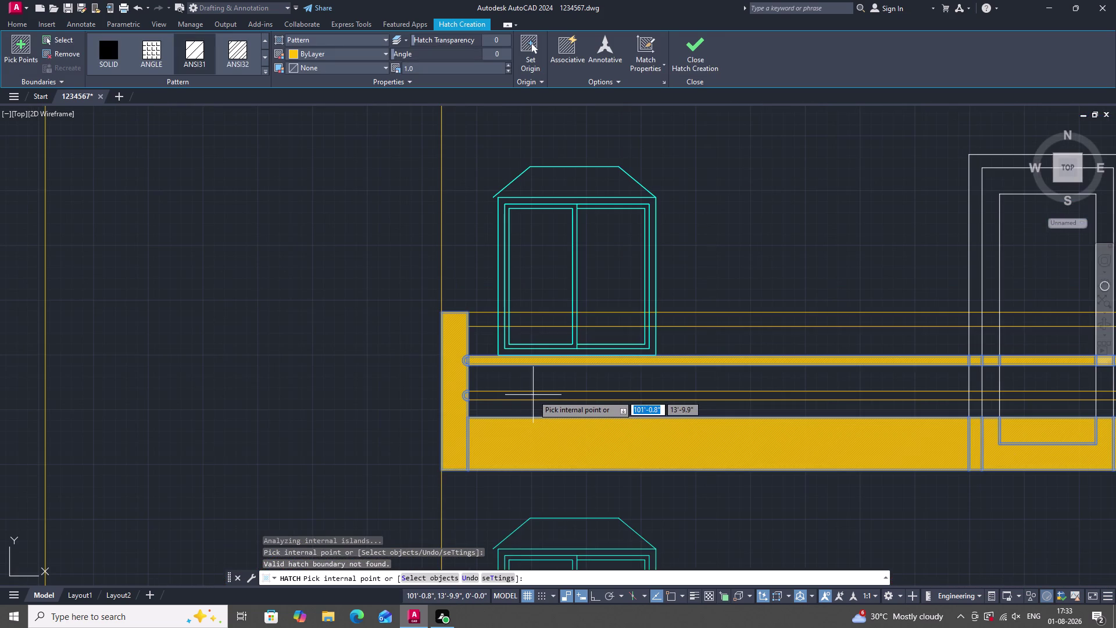
scroll(down, 3)
scroll(up, 3)
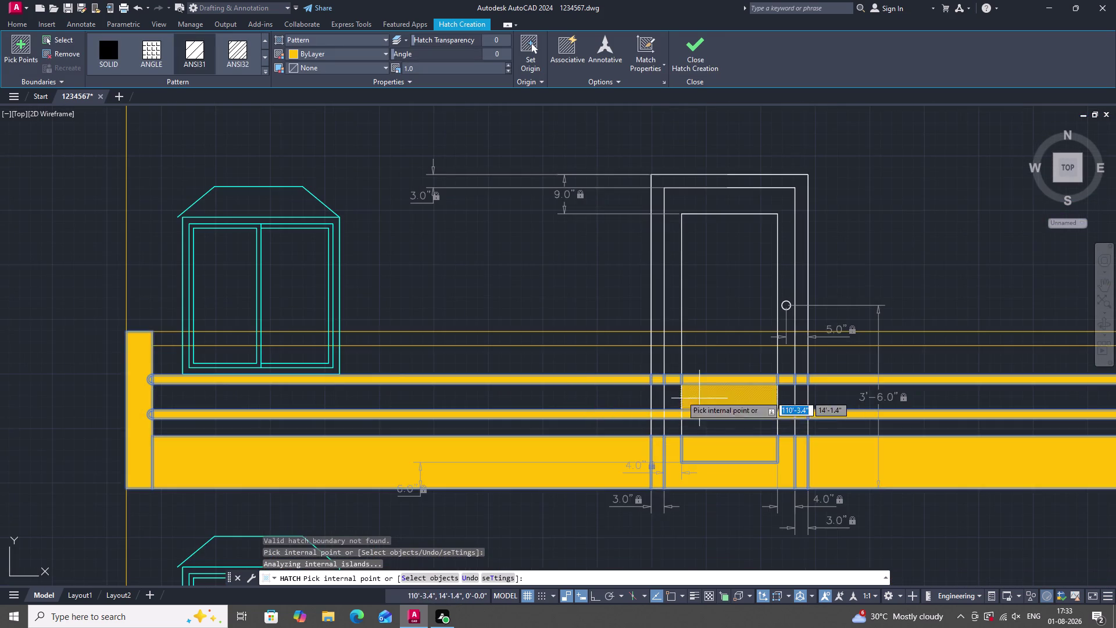
scroll(down, 3)
scroll(up, 3)
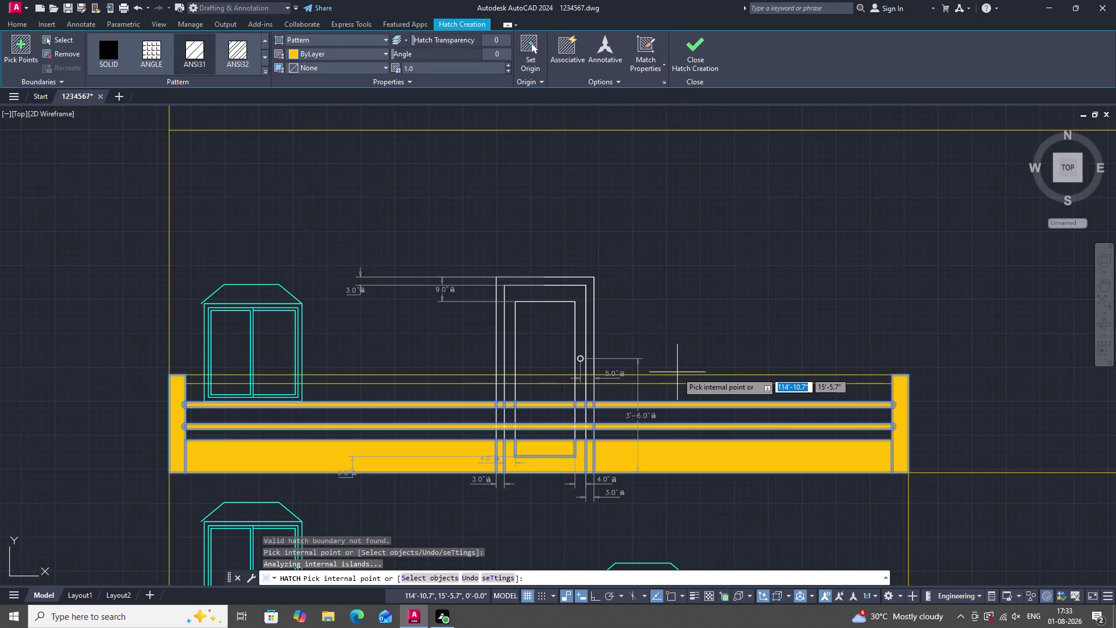
Fill the remaining railing gaps across to the left window, then end HATCH.
click(681, 378)
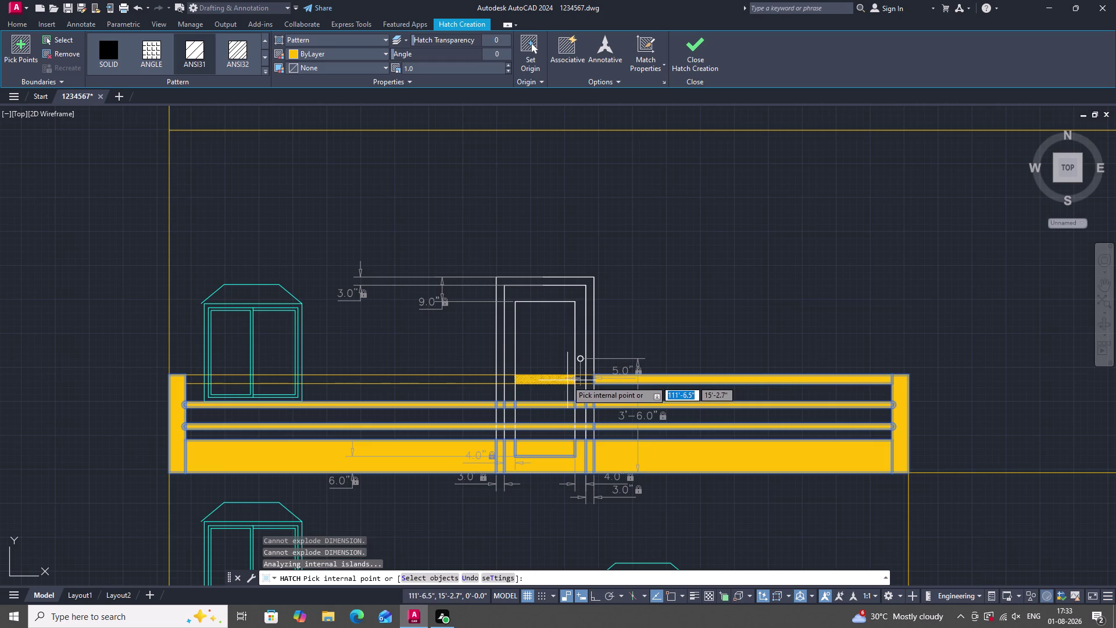
click(563, 379)
click(581, 380)
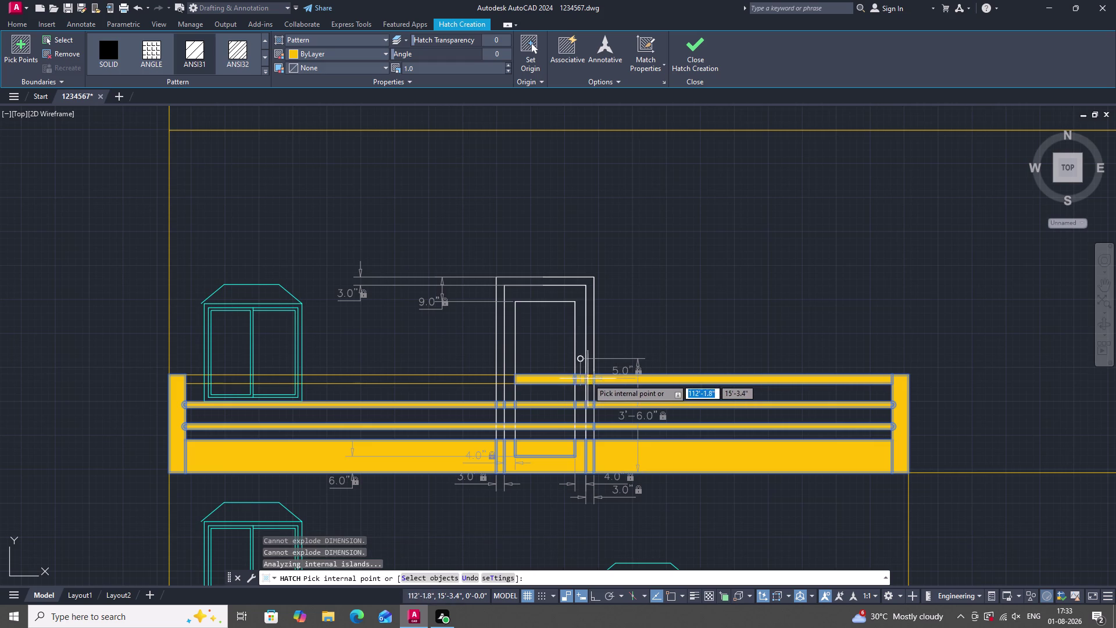
click(590, 379)
click(514, 381)
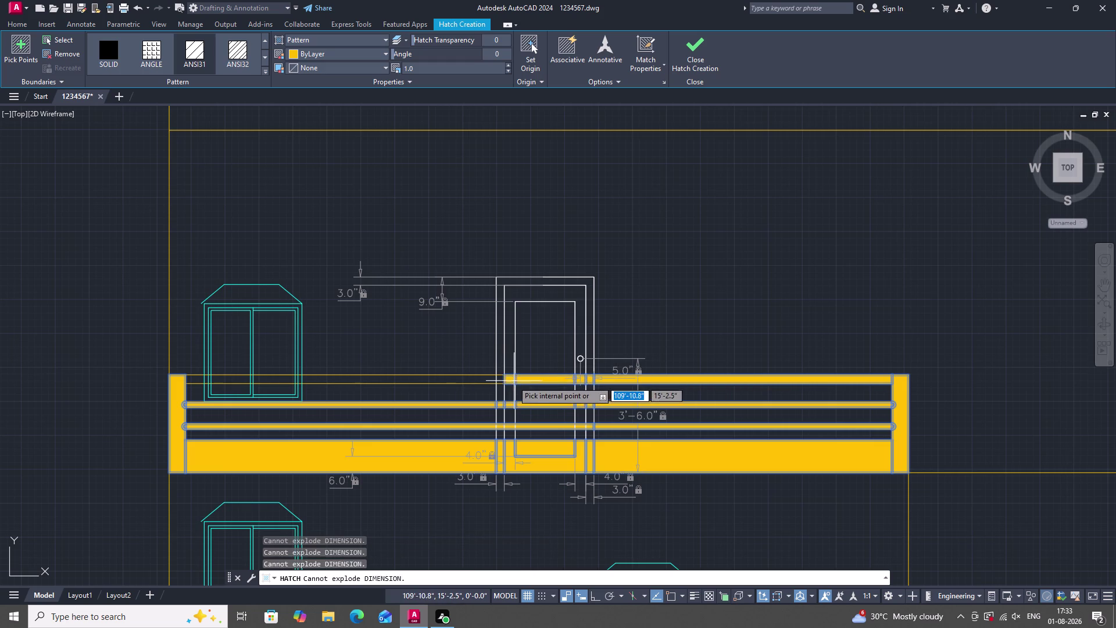
click(501, 380)
click(466, 379)
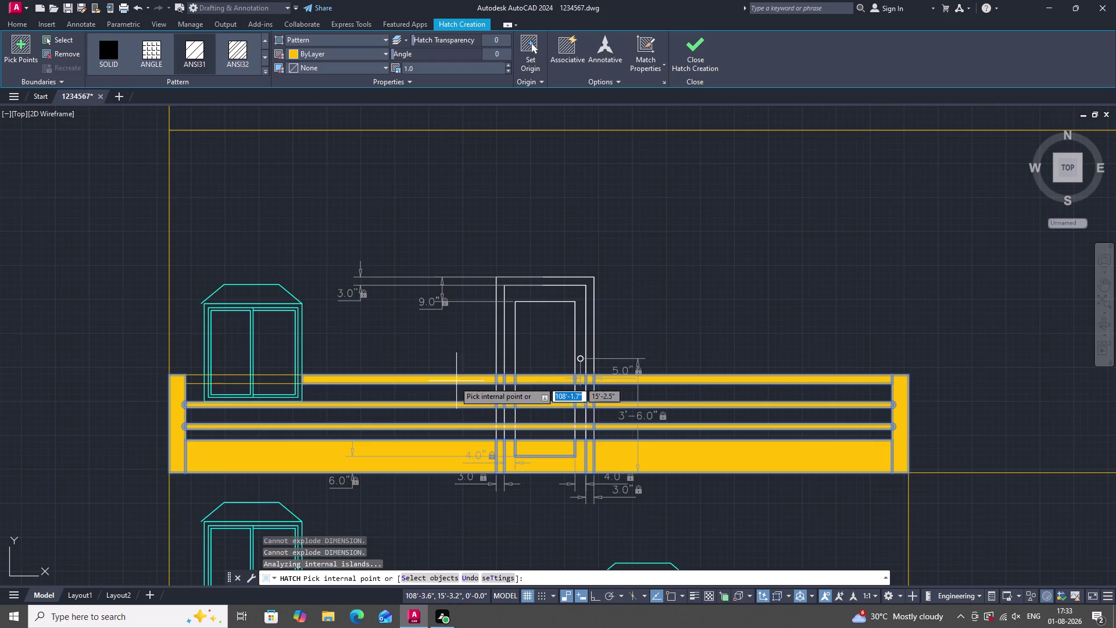
click(264, 378)
click(241, 380)
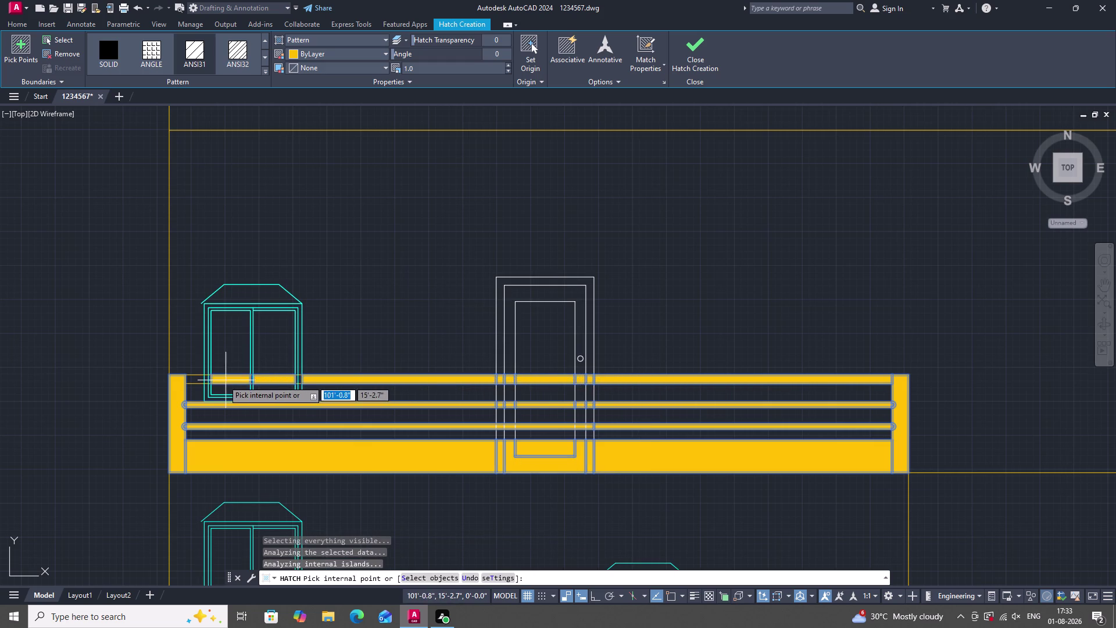
click(196, 379)
scroll(up, 3)
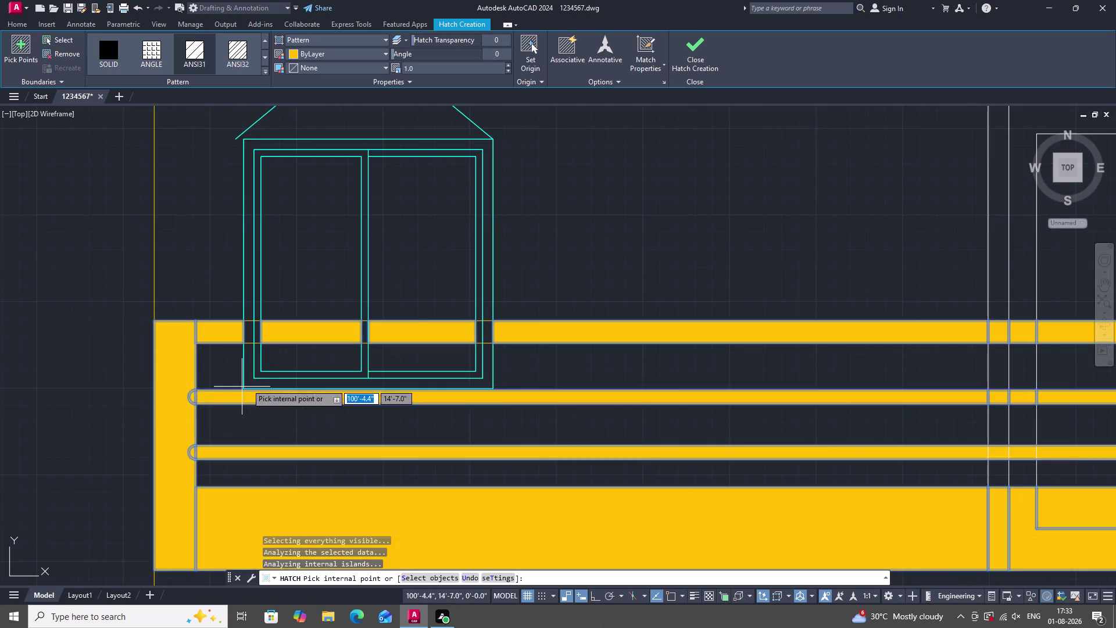
scroll(down, 3)
scroll(down, 3)
key(Escape)
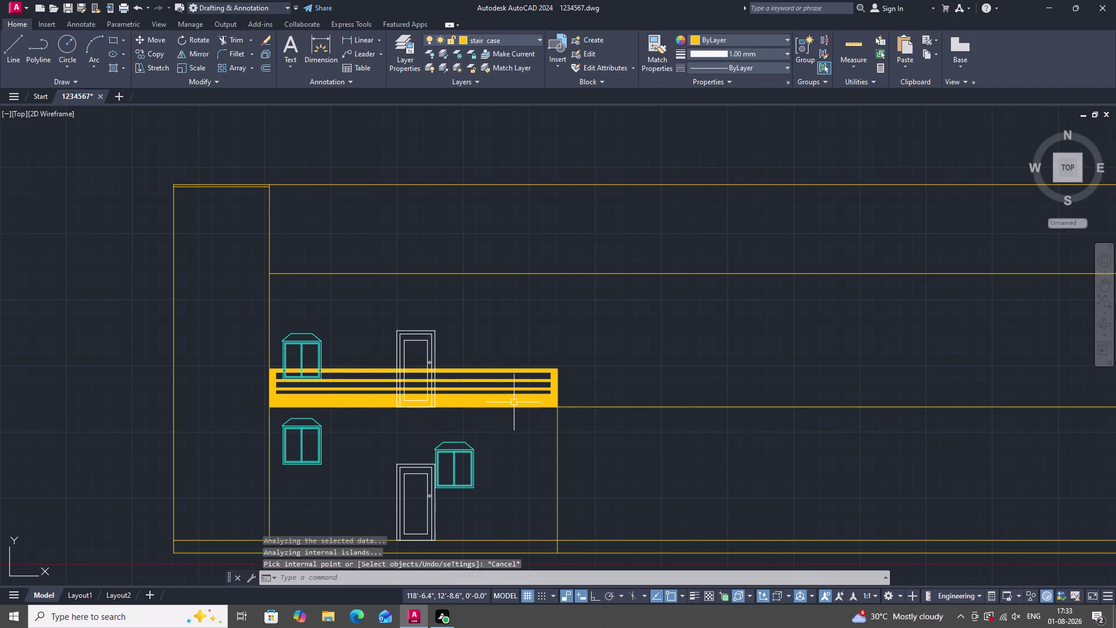
Zoom out to view the whole elevation and cancel any active command.
scroll(down, 3)
scroll(up, 3)
scroll(down, 3)
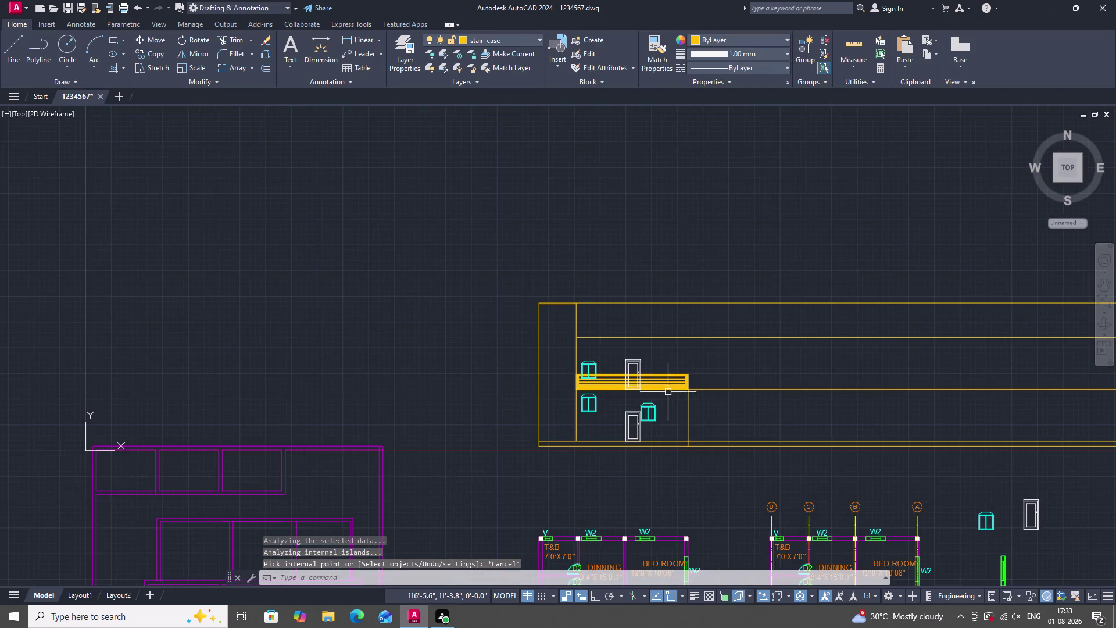
scroll(up, 3)
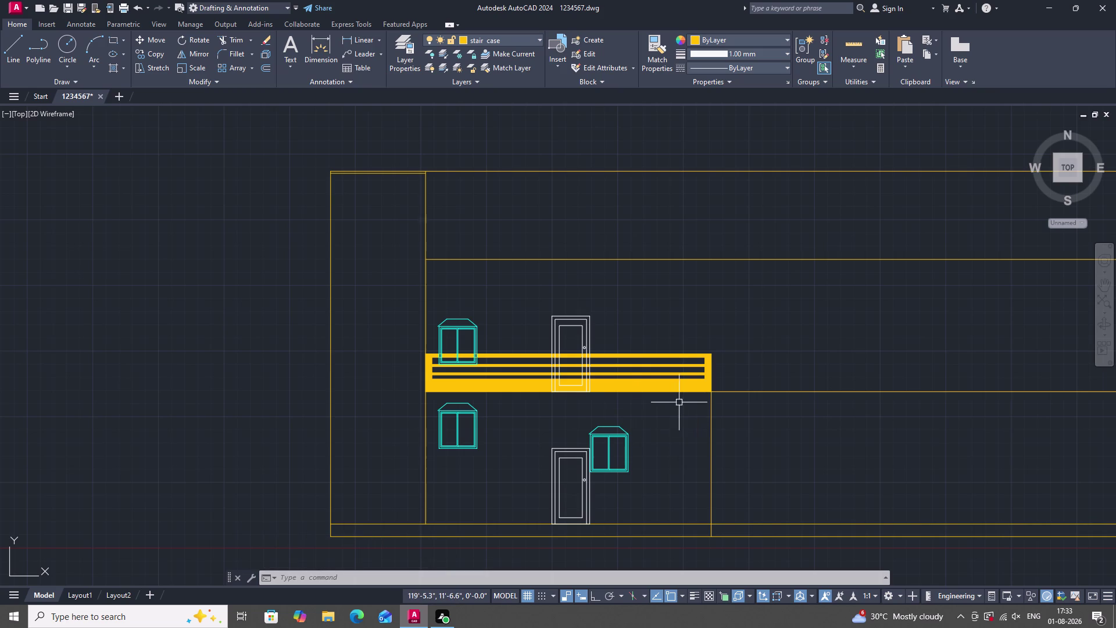
scroll(down, 3)
scroll(up, 3)
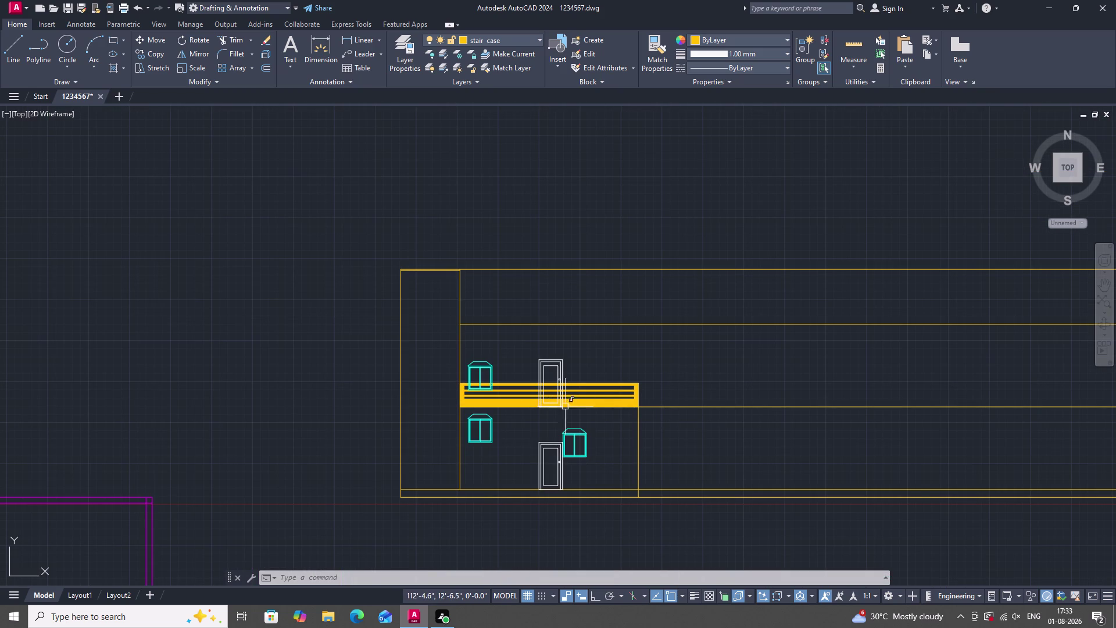
scroll(up, 3)
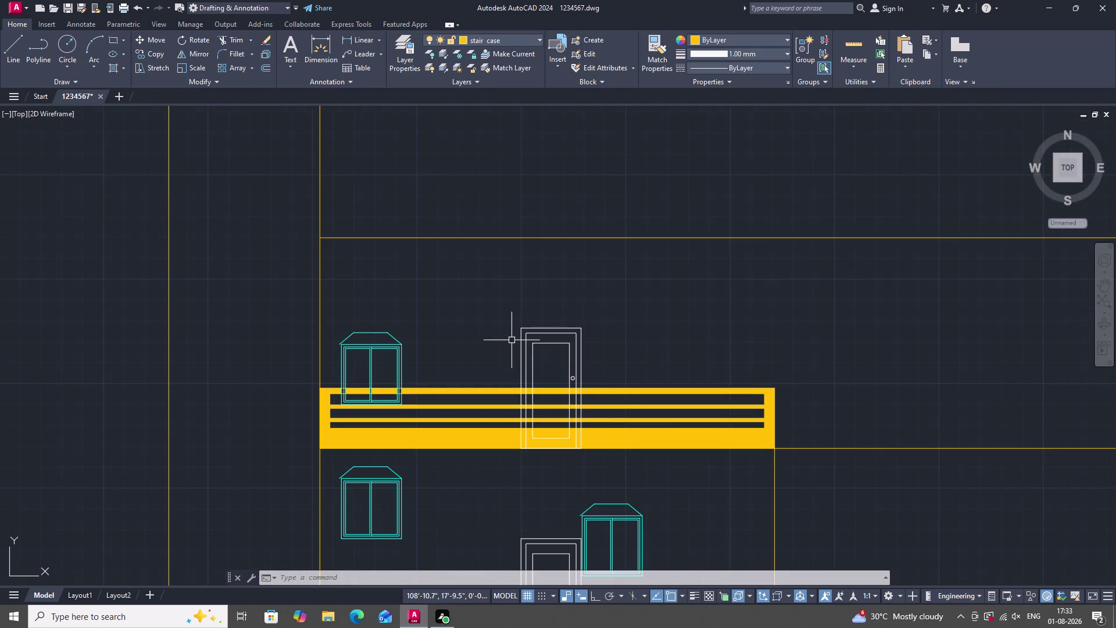
key(Escape)
Open the Layer Properties Manager with LA and window-select the upper door.
text(L)
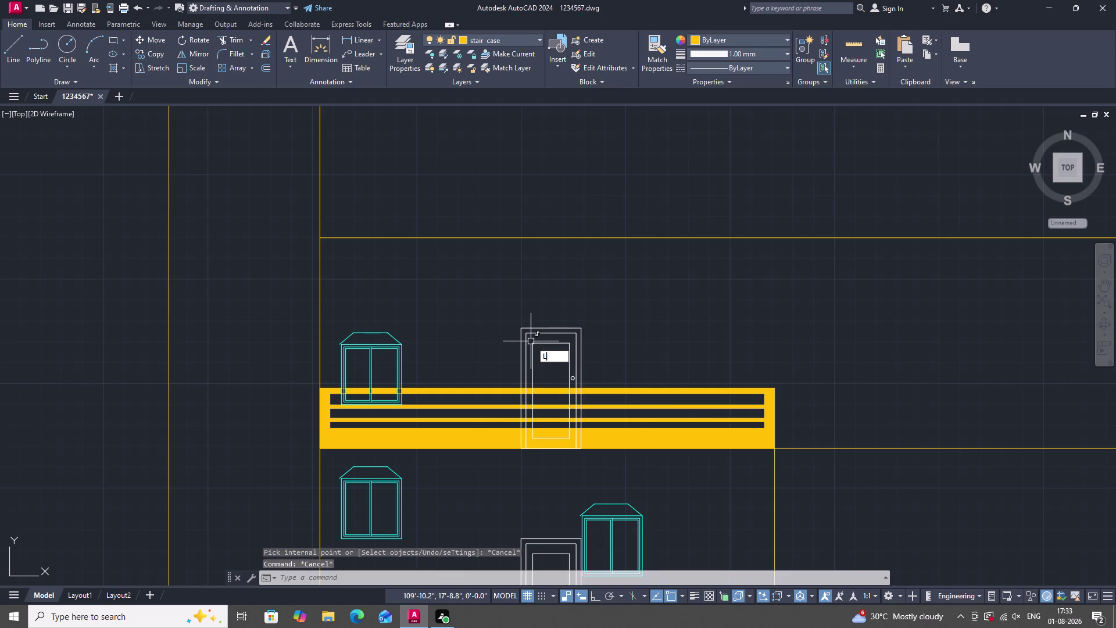
text(A)
key(space)
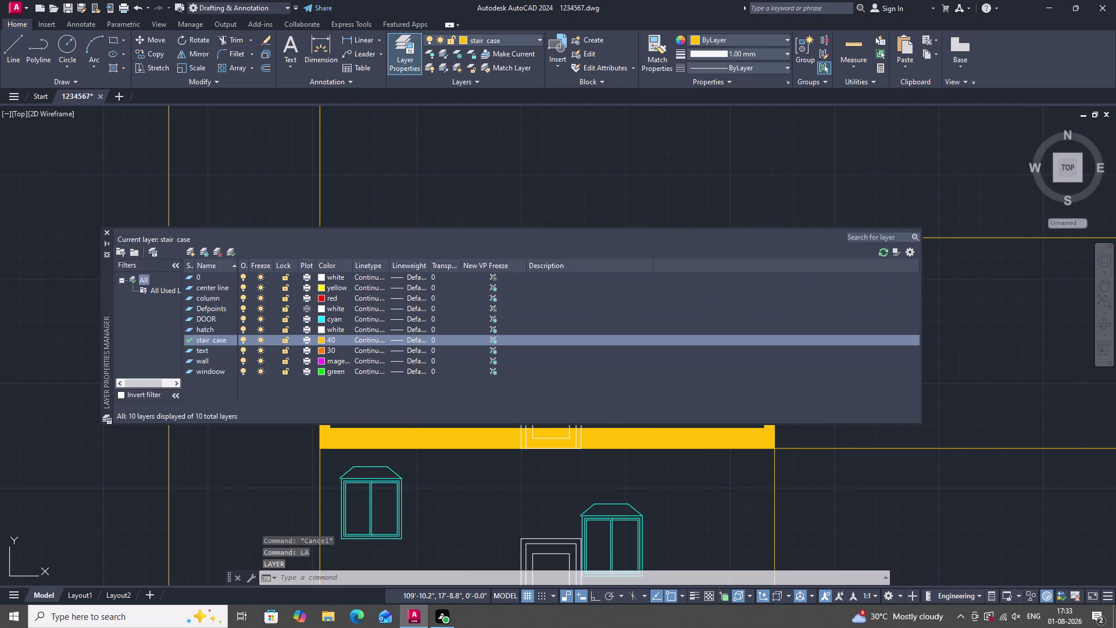
drag(481, 241, 579, 198)
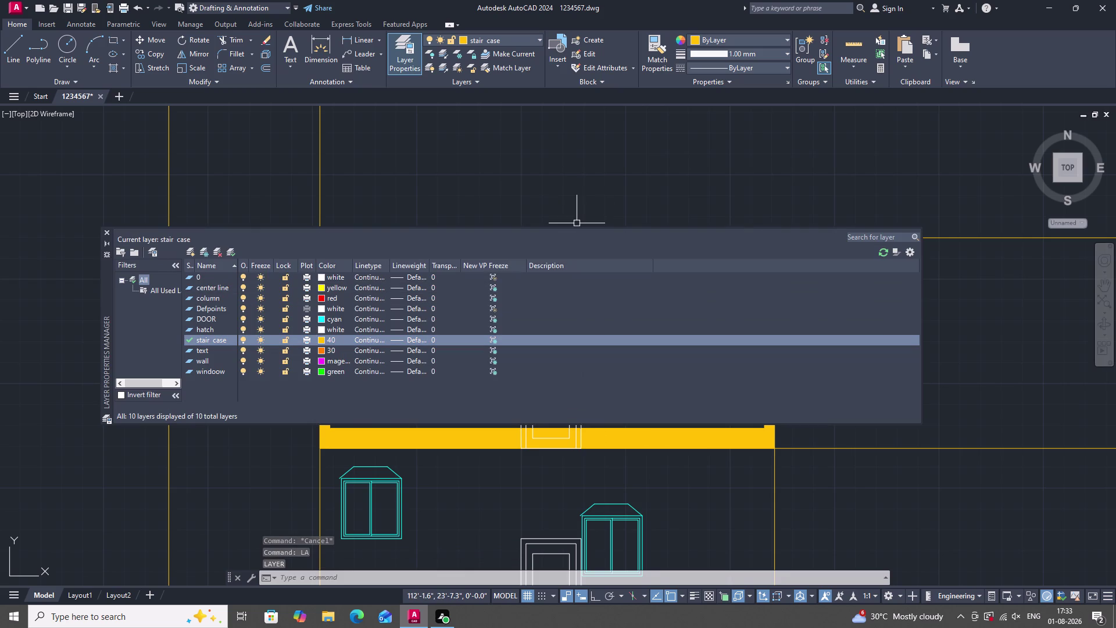
scroll(down, 3)
scroll(down, 3)
scroll(up, 3)
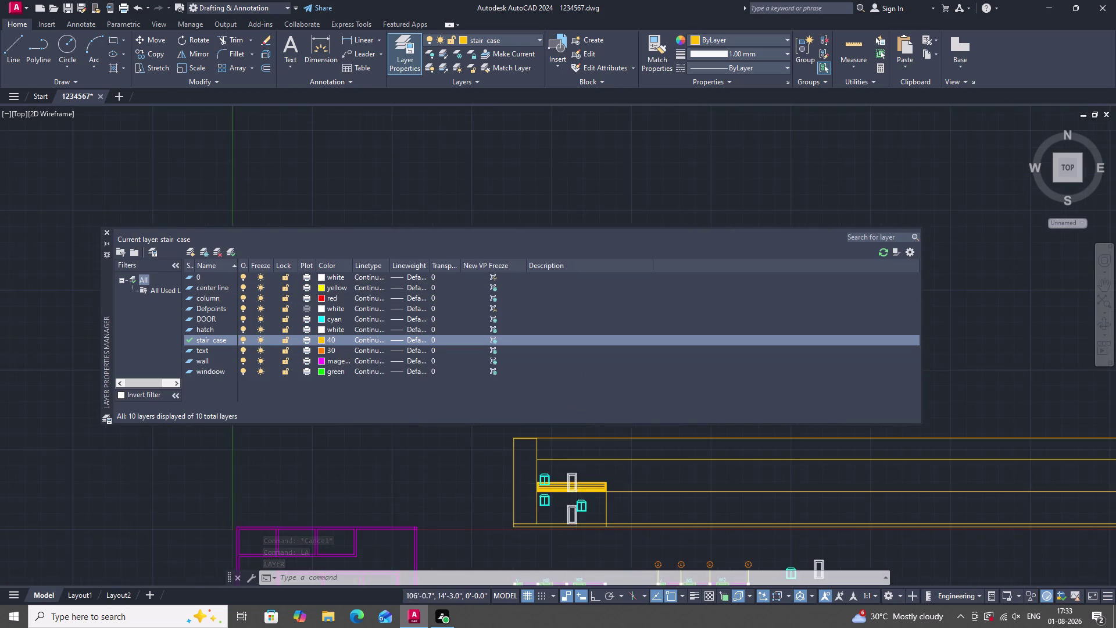
scroll(up, 3)
click(635, 458)
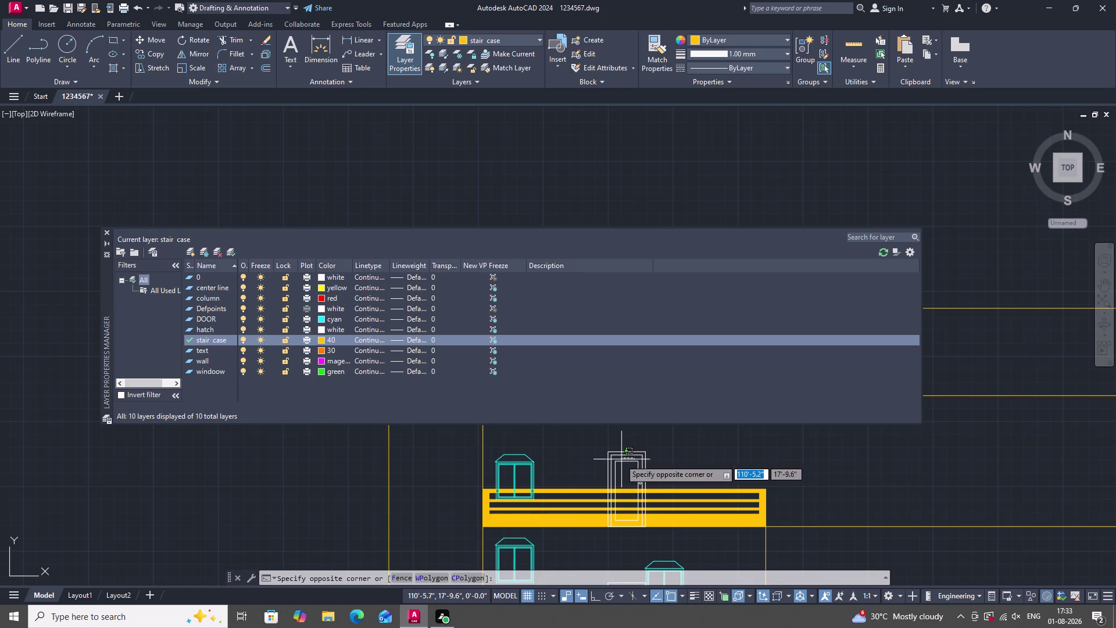
click(620, 460)
click(625, 468)
click(607, 455)
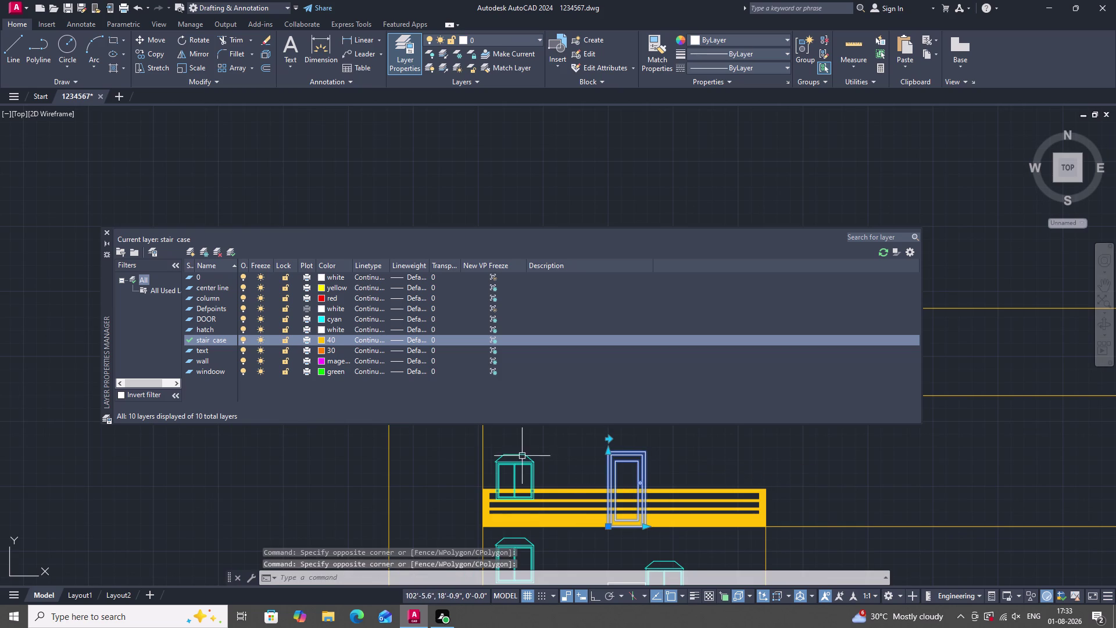
Make DOOR the current layer and clear the door selection.
click(321, 320)
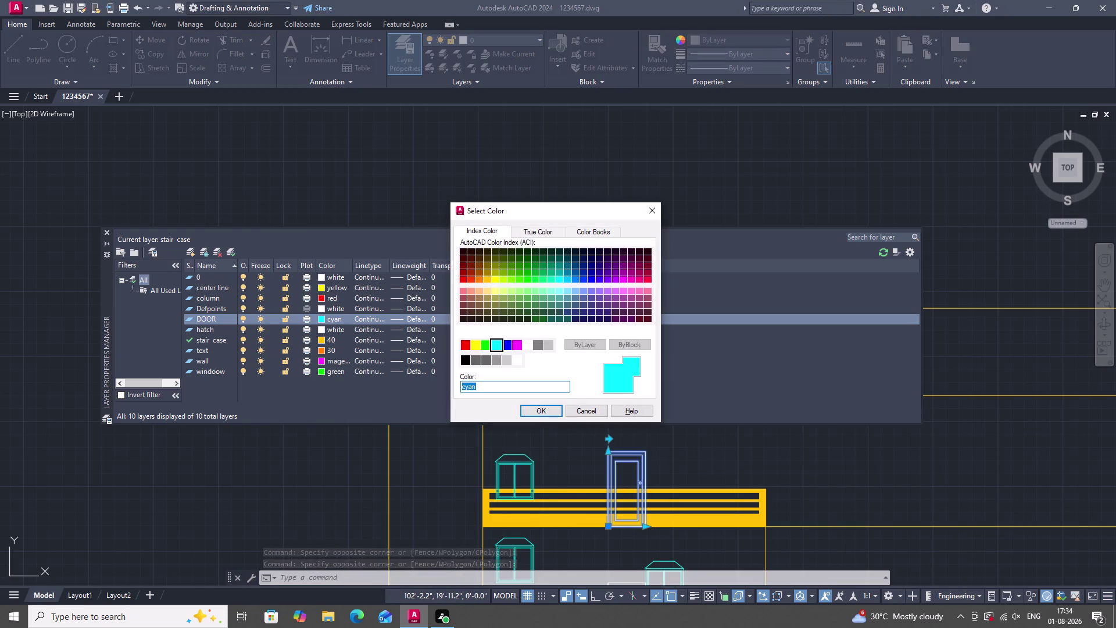
click(552, 406)
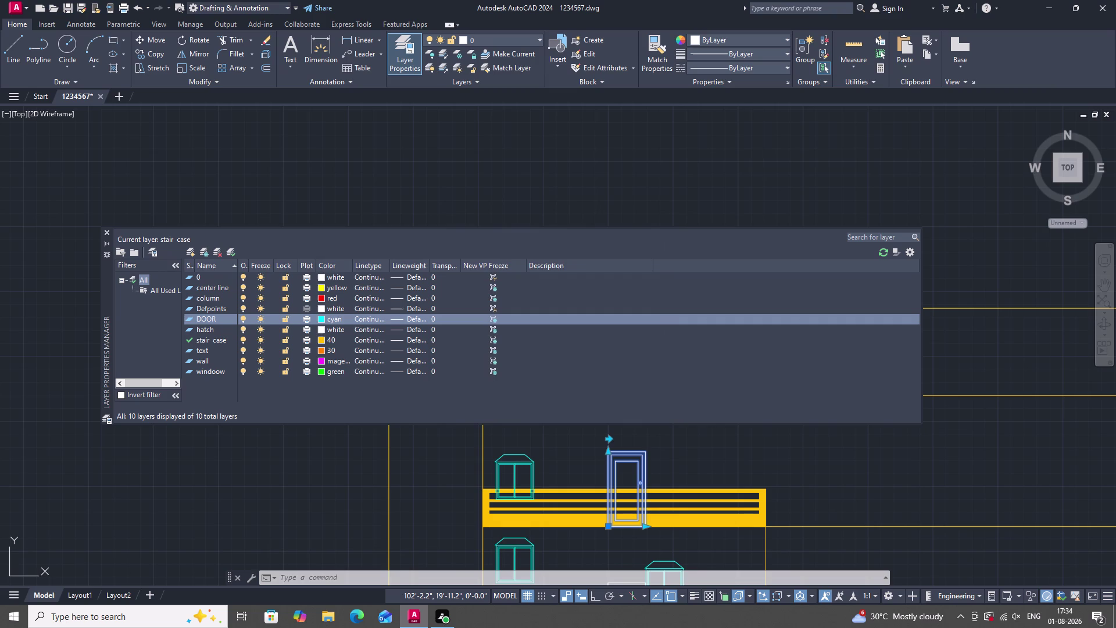
click(229, 252)
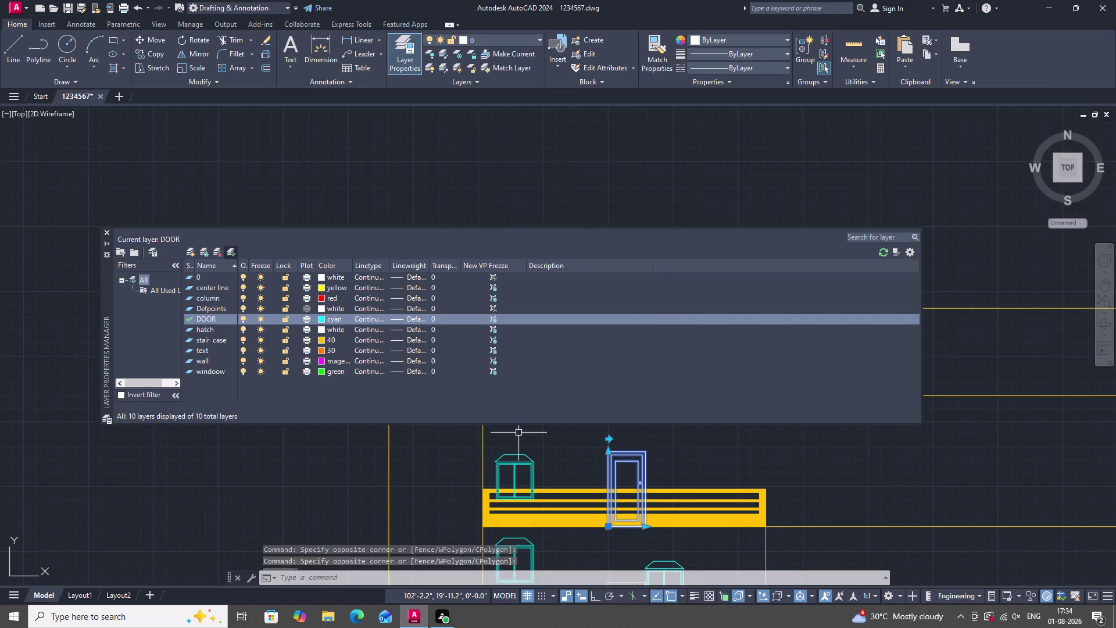
triple_click(229, 252)
click(229, 252)
key(Escape)
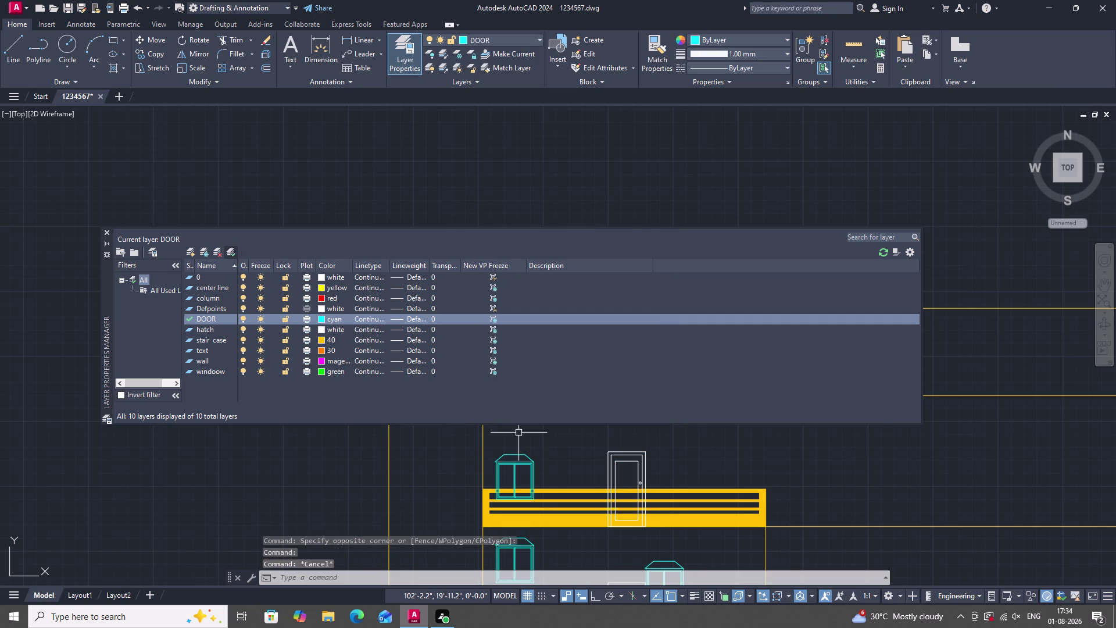
Reselect the upper door and set the DOOR layer colour to cyan (4).
click(644, 464)
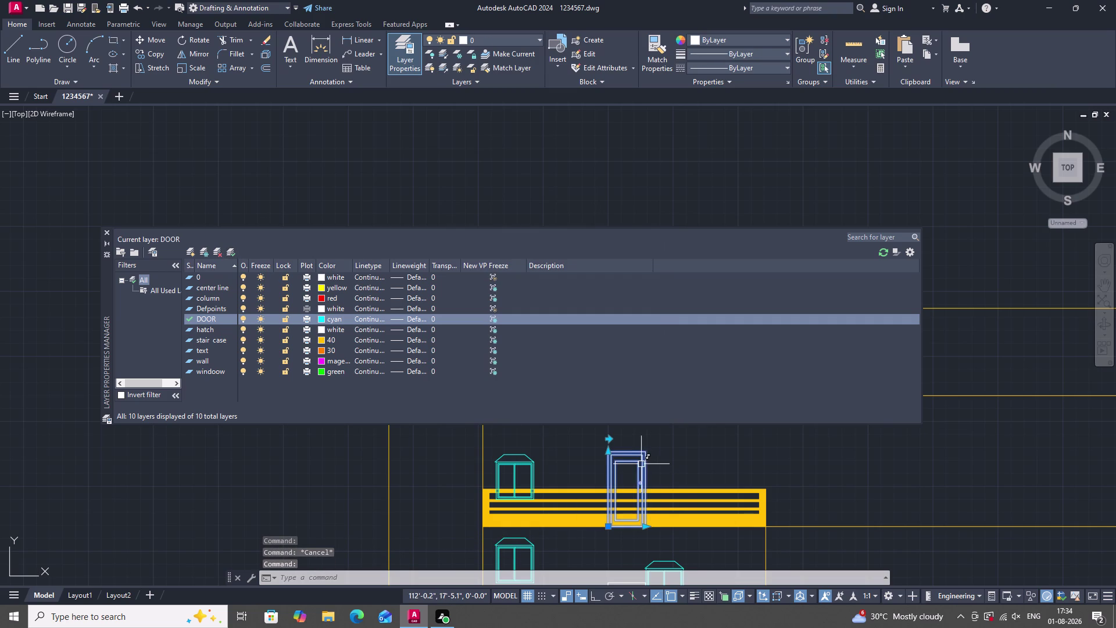
click(640, 464)
click(640, 464)
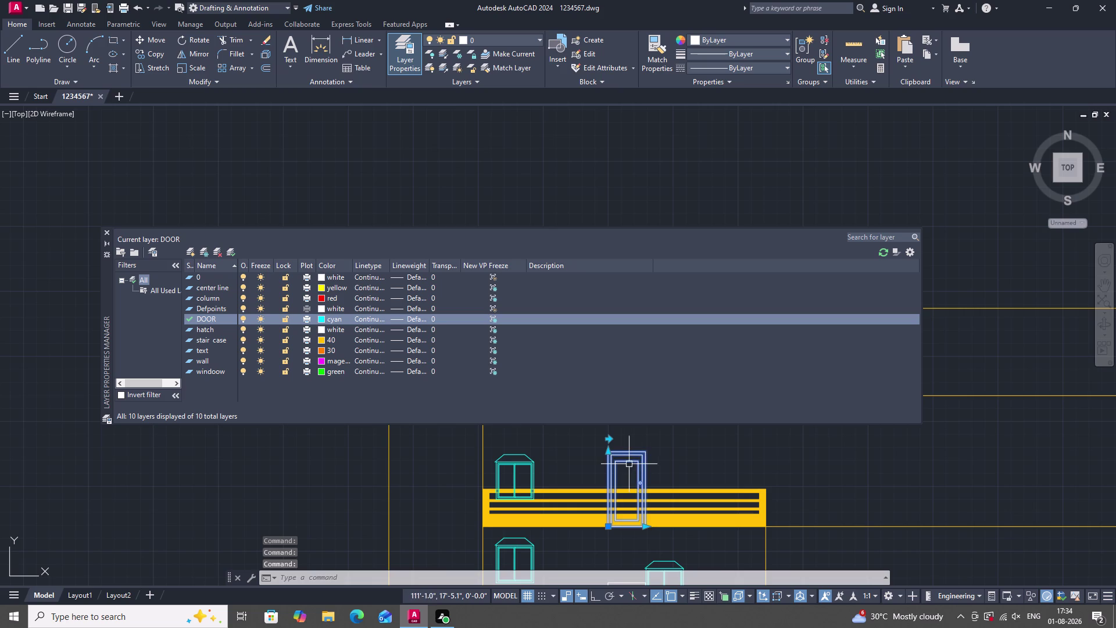
key(Escape)
drag(643, 457, 637, 459)
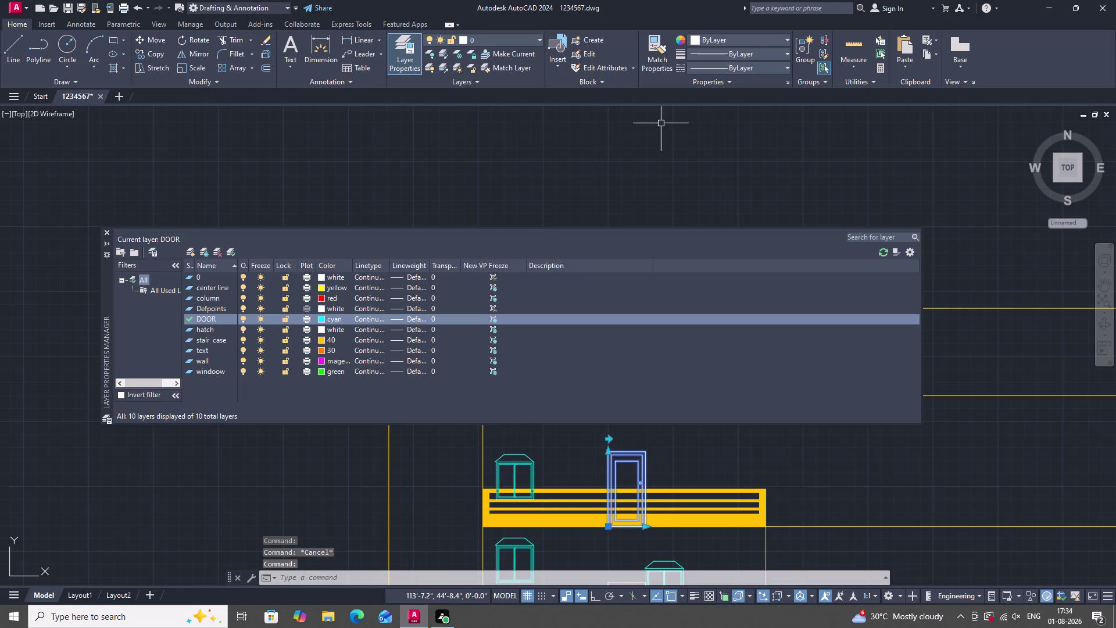
double_click(730, 34)
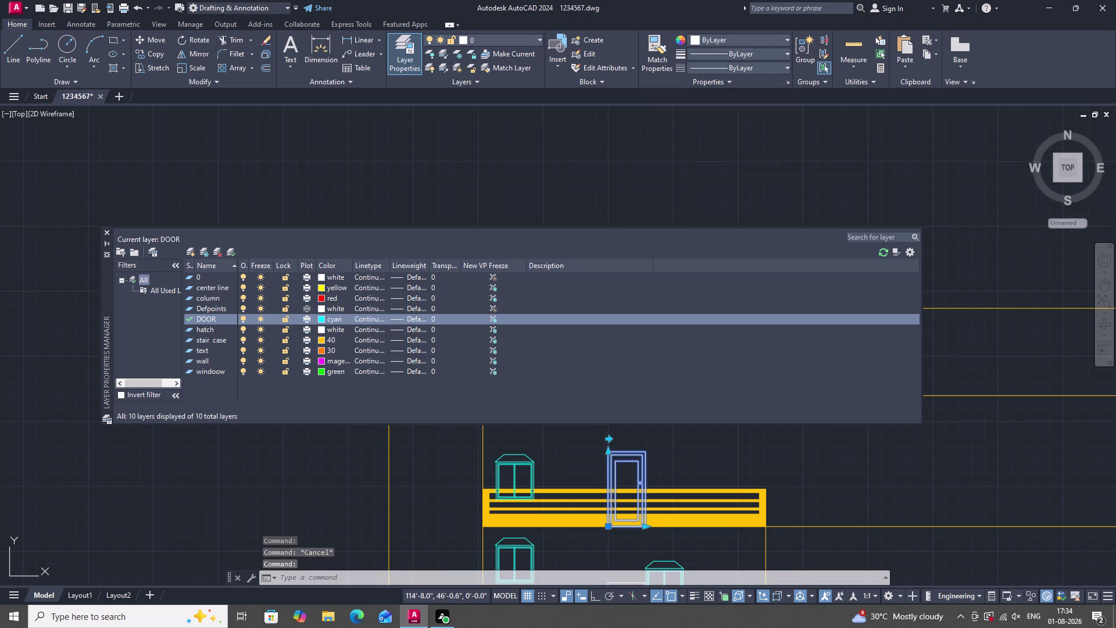
double_click(483, 40)
click(483, 40)
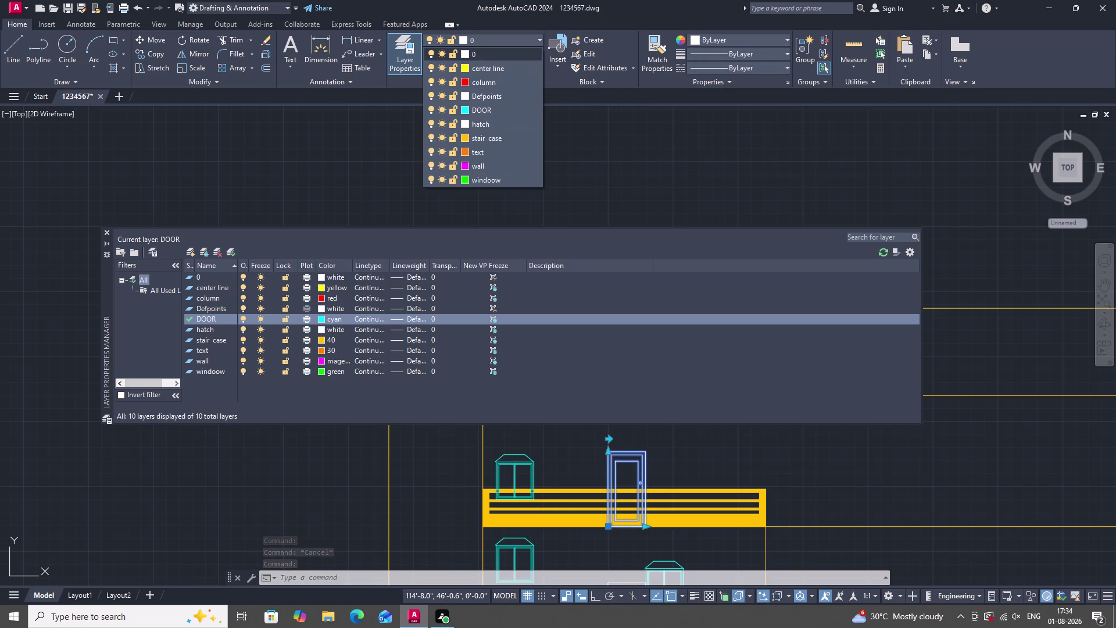
click(467, 112)
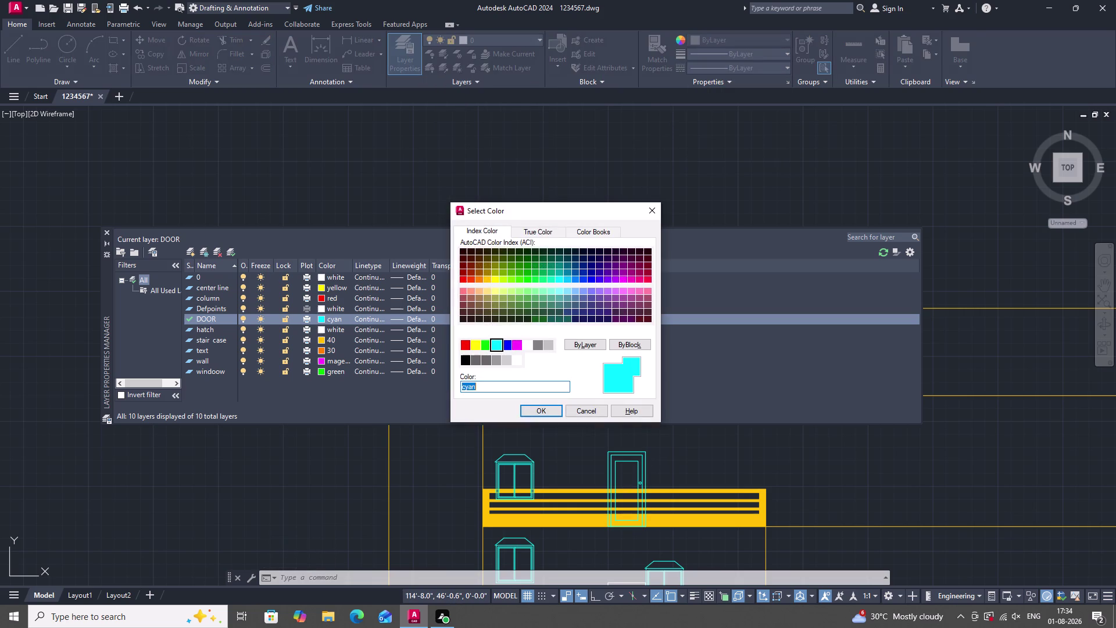
click(540, 410)
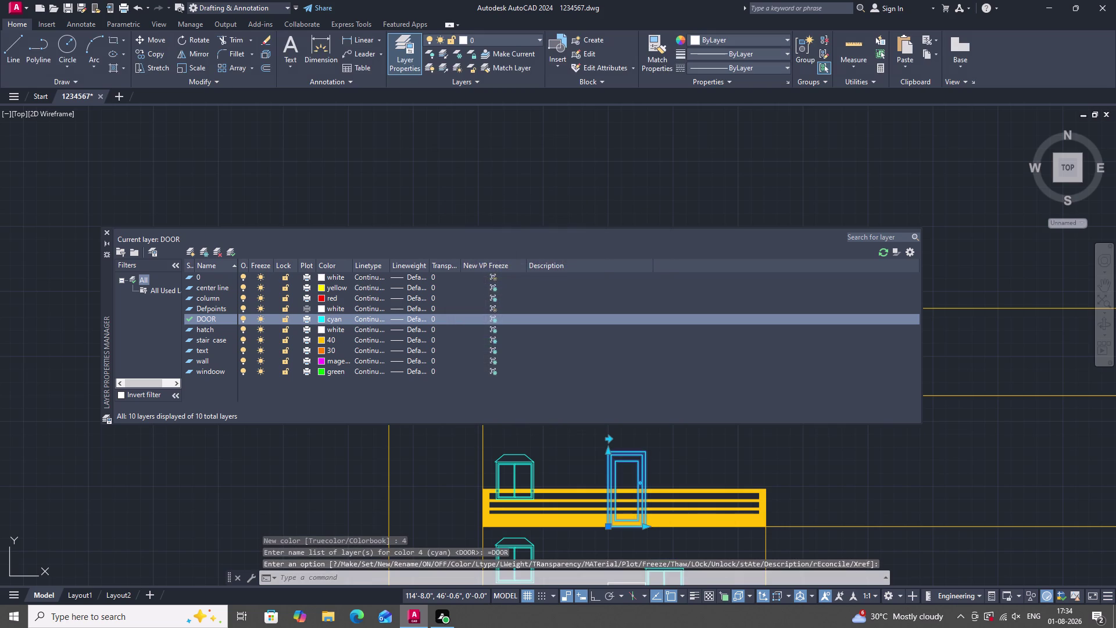